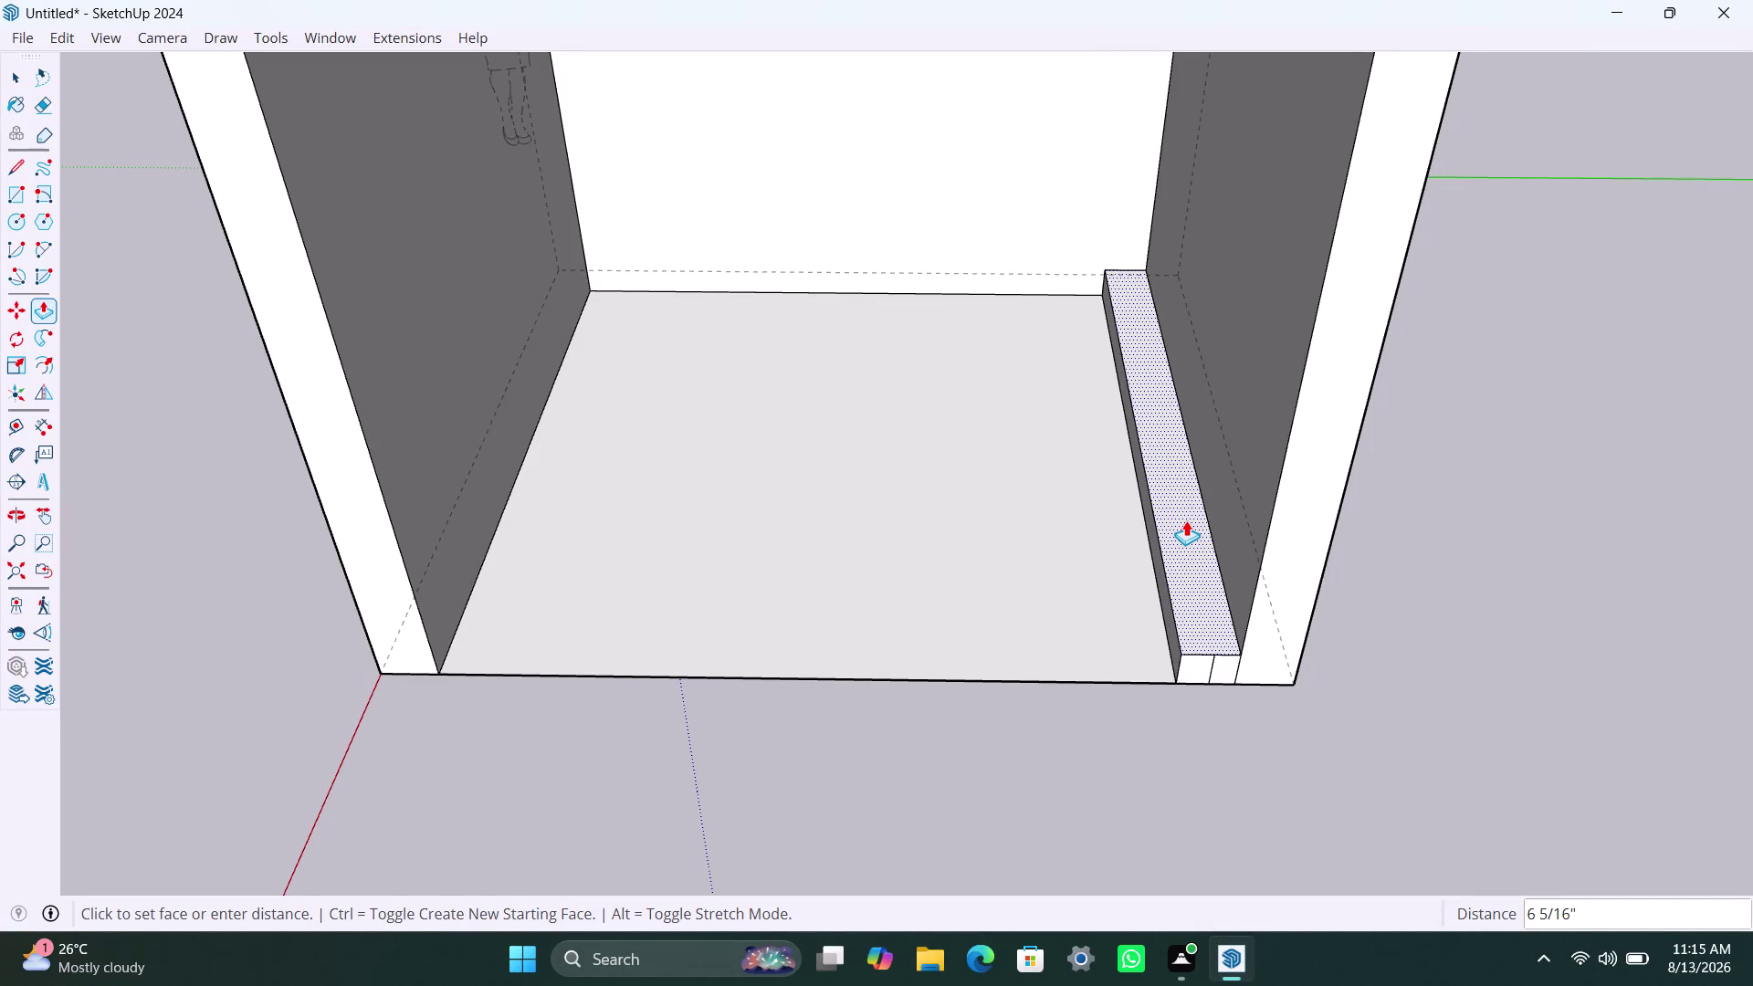
Undo the raised step strip and cancel the active command.
key(ctrl+z)
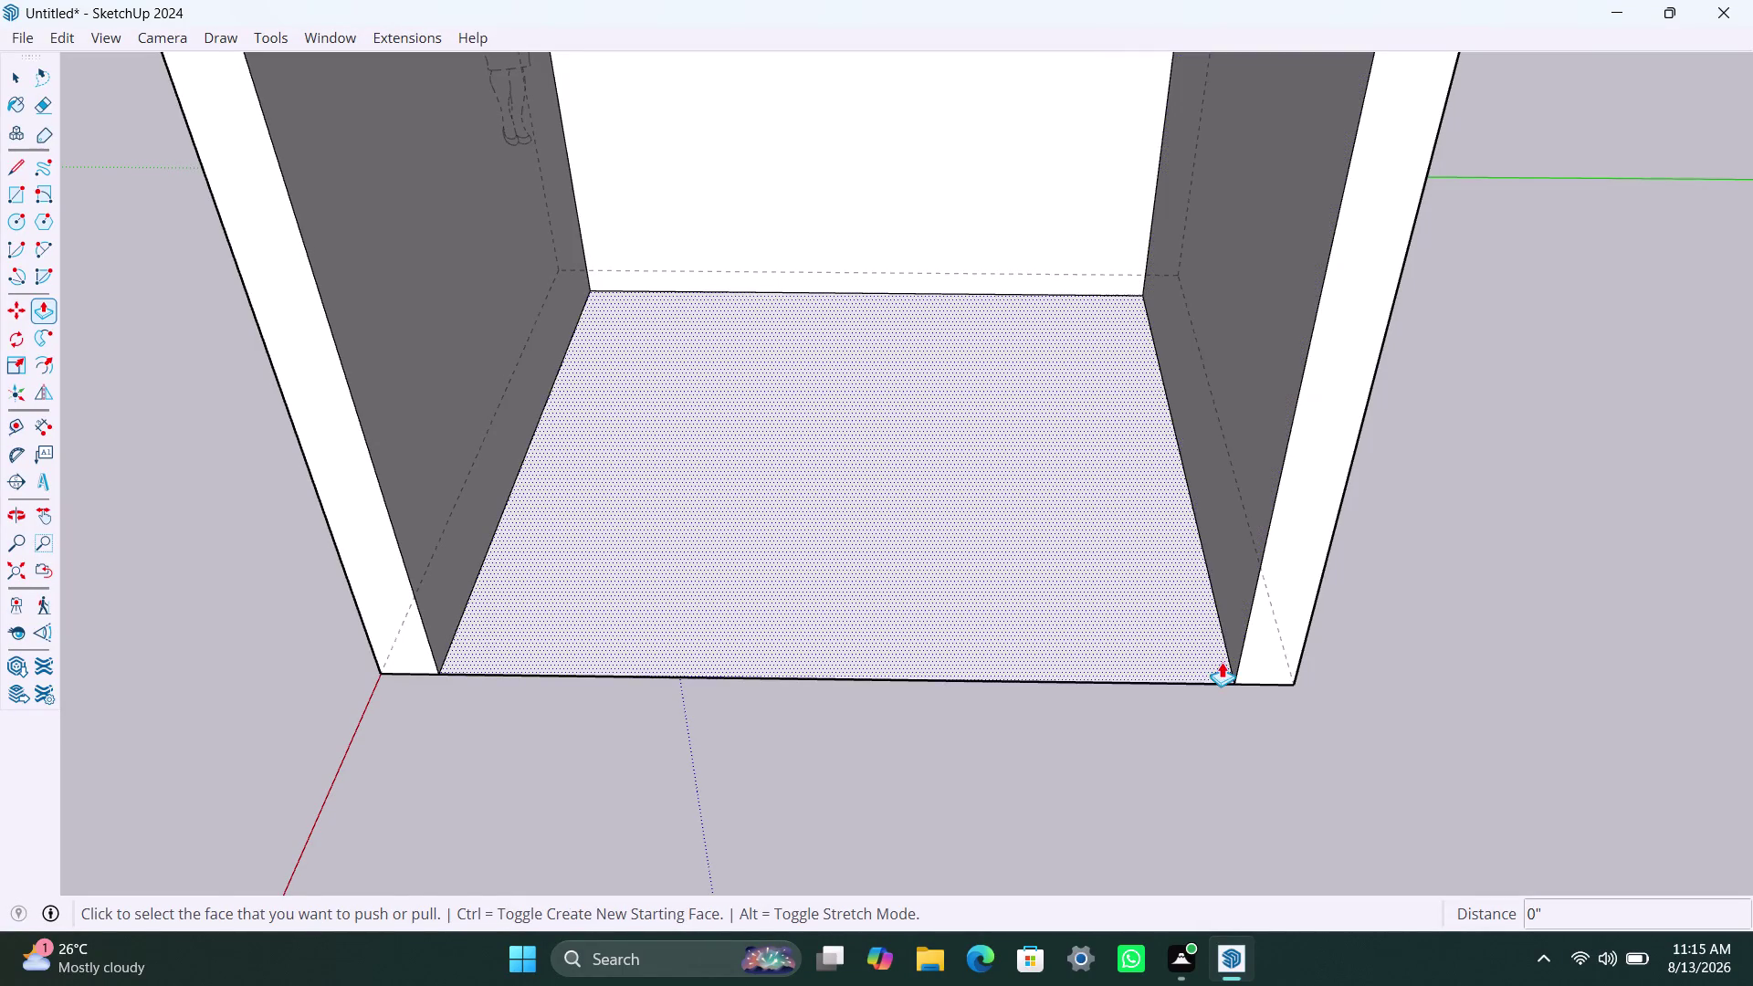
key(Escape)
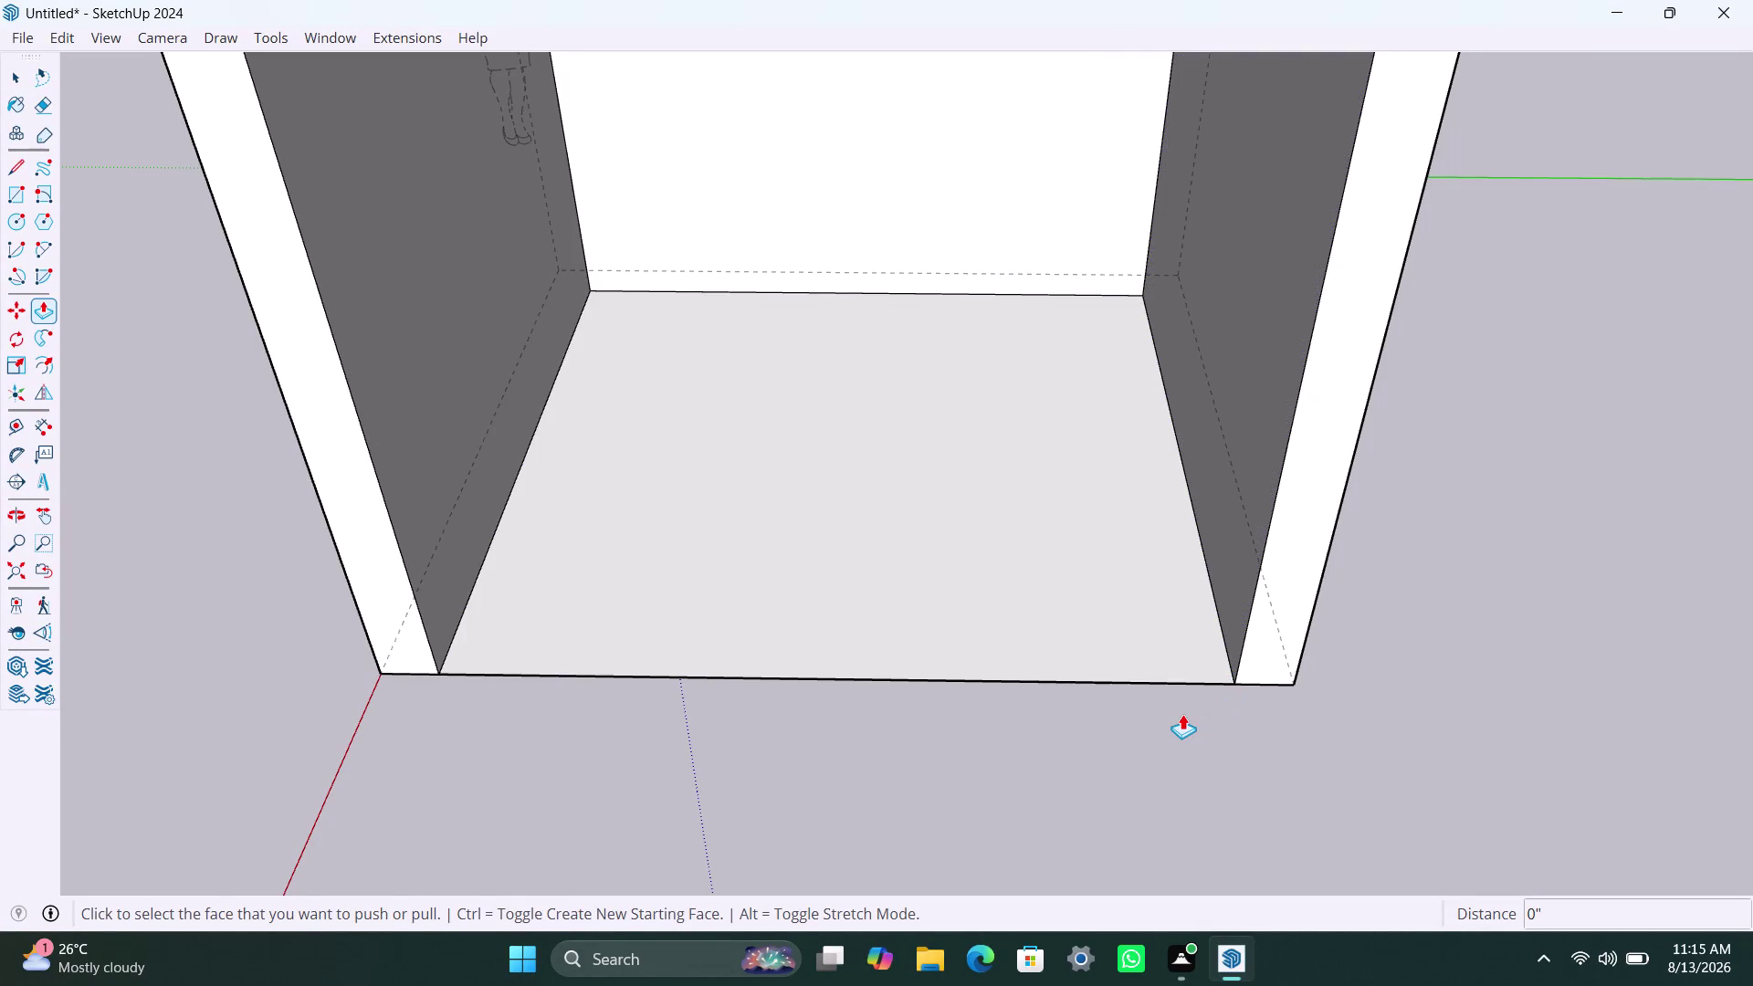
key(Escape)
key(Escape)
key(Escape)
Redraw a front-to-back dividing line on the floor and pick the strip with Push/Pull.
key(l)
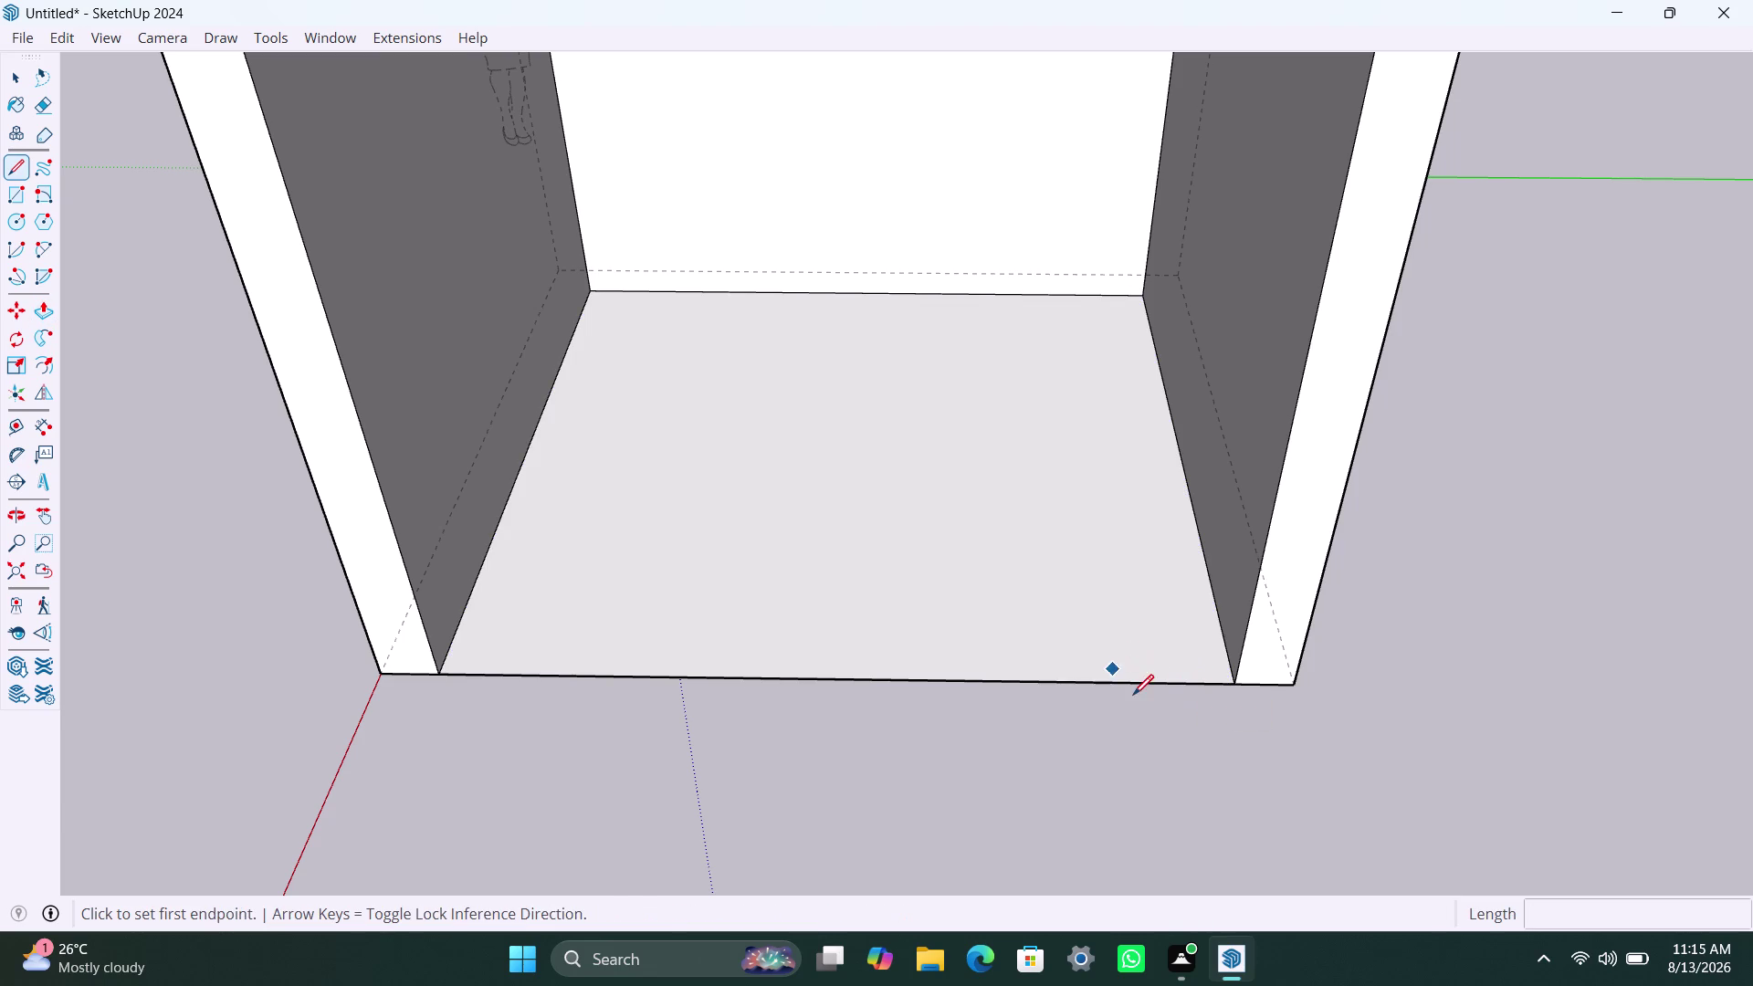
click(1097, 680)
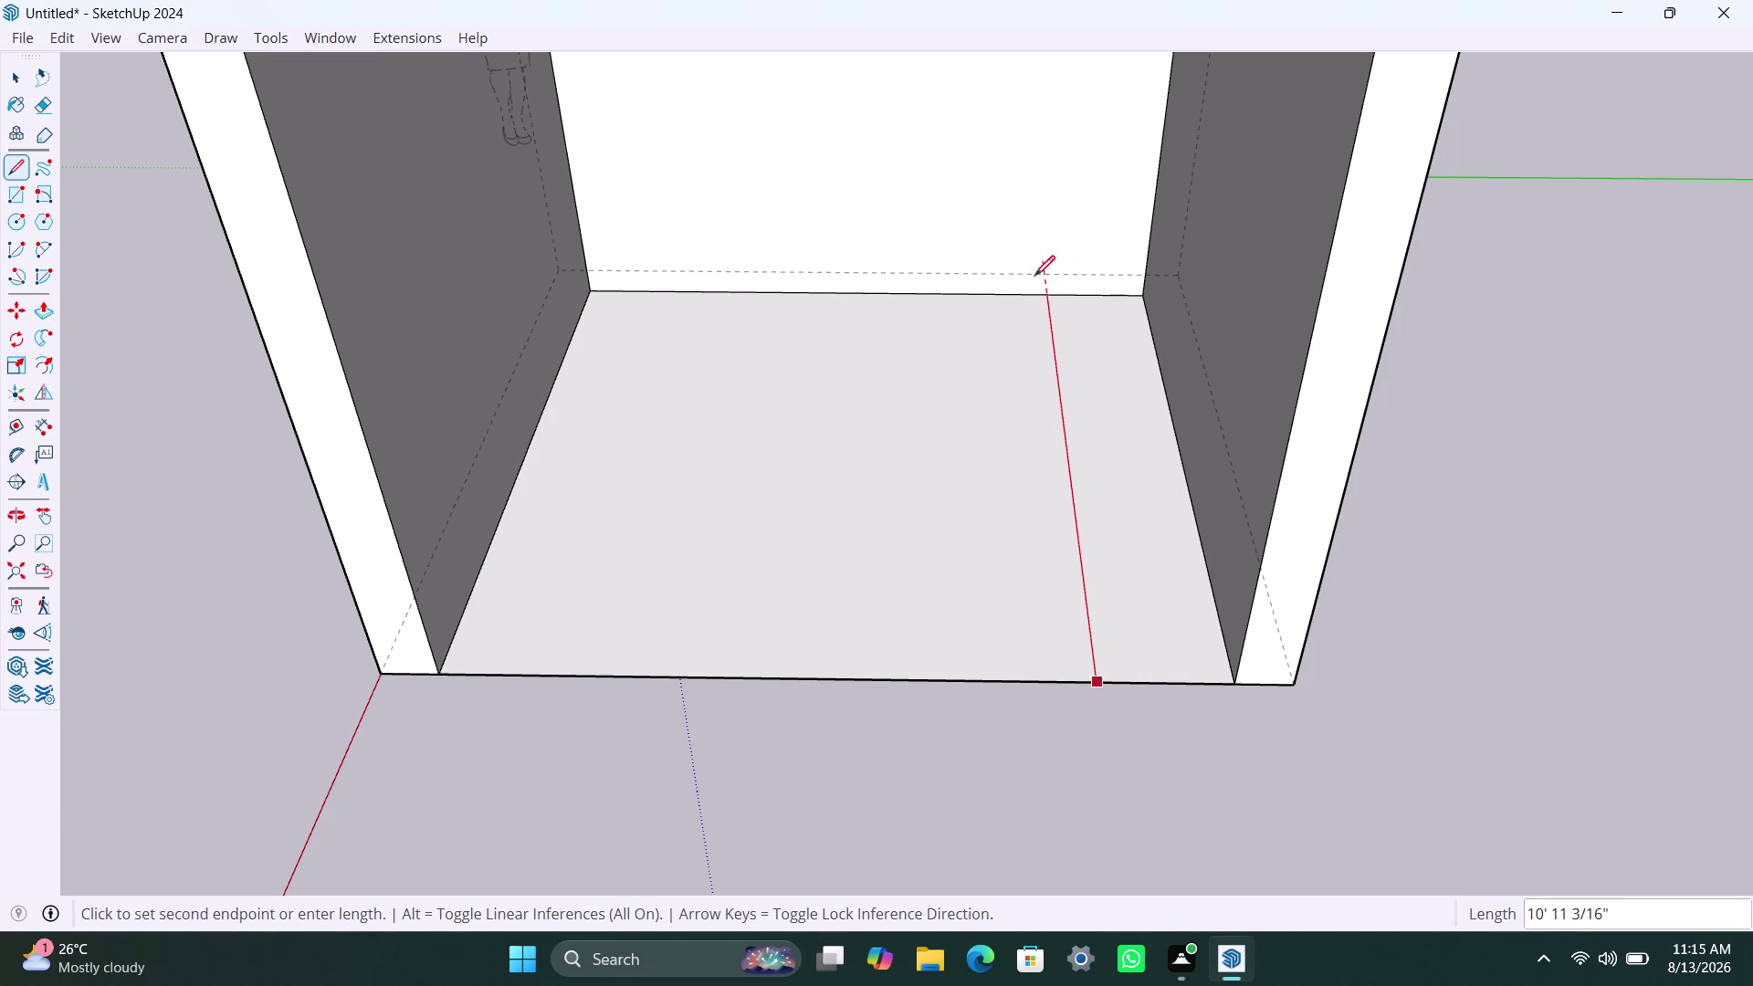
click(1037, 295)
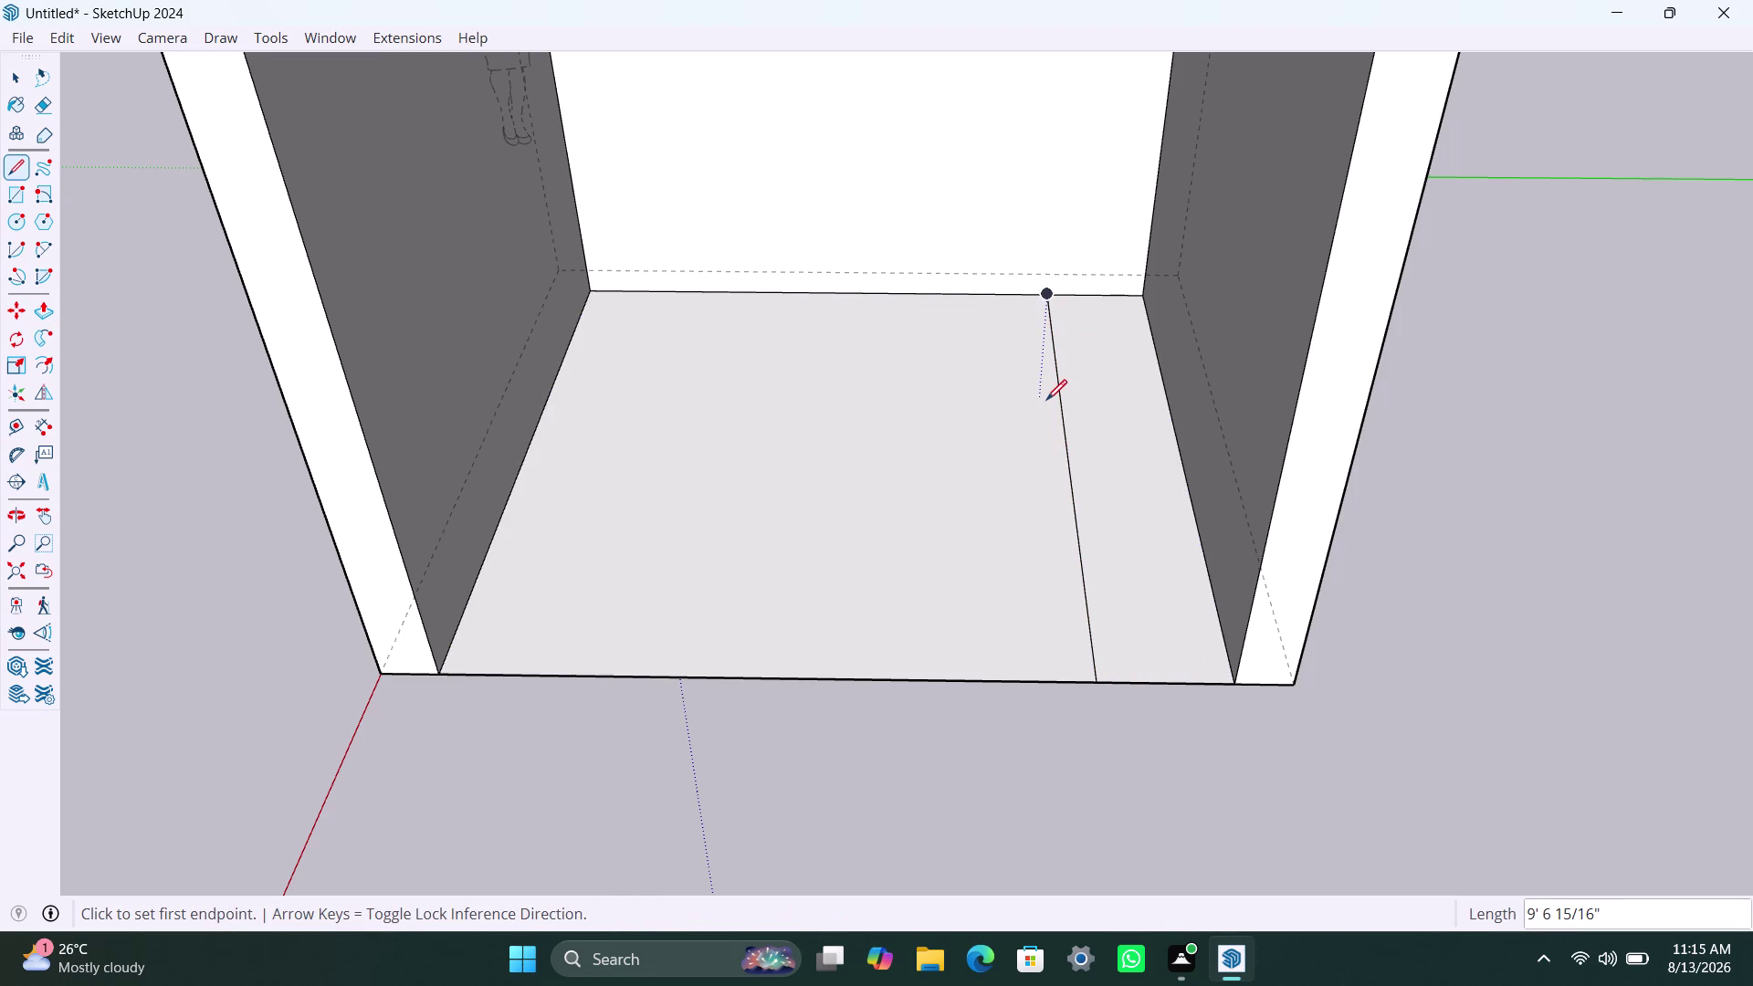
key(Escape)
key(Escape)
key(Escape)
key(Escape)
key(Escape)
key(p)
click(1171, 637)
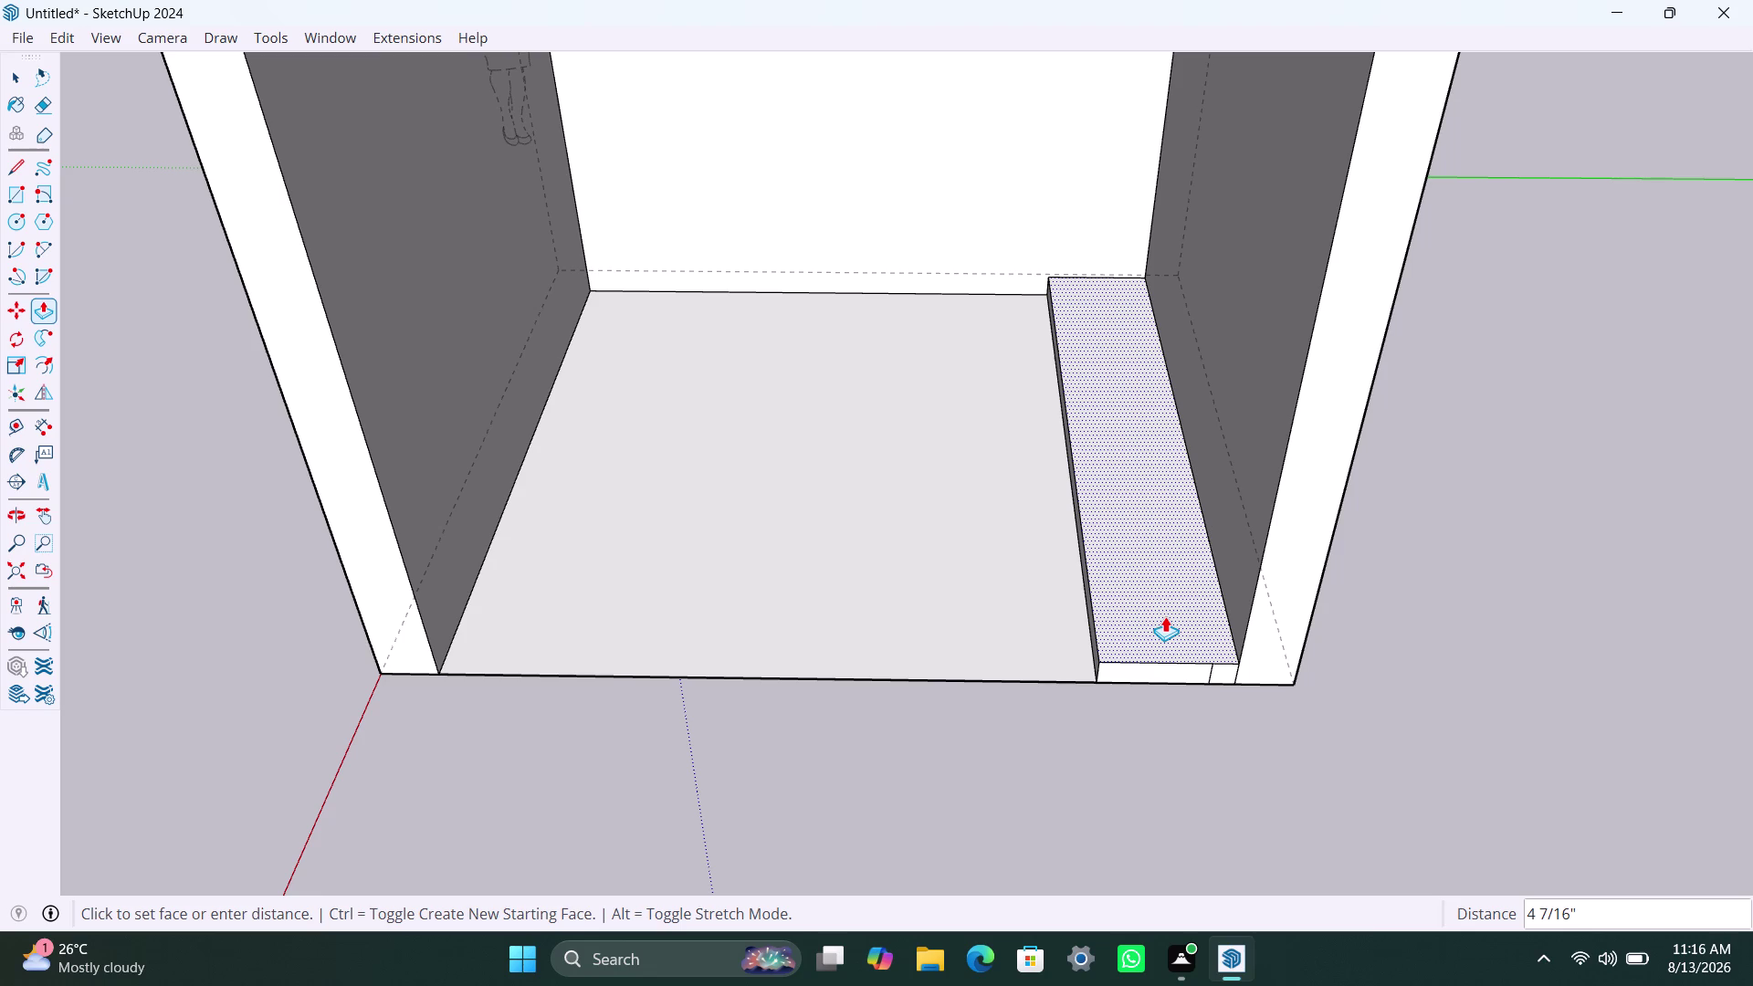
Undo the strip raise and the dividing line on the floor.
key(ctrl+z)
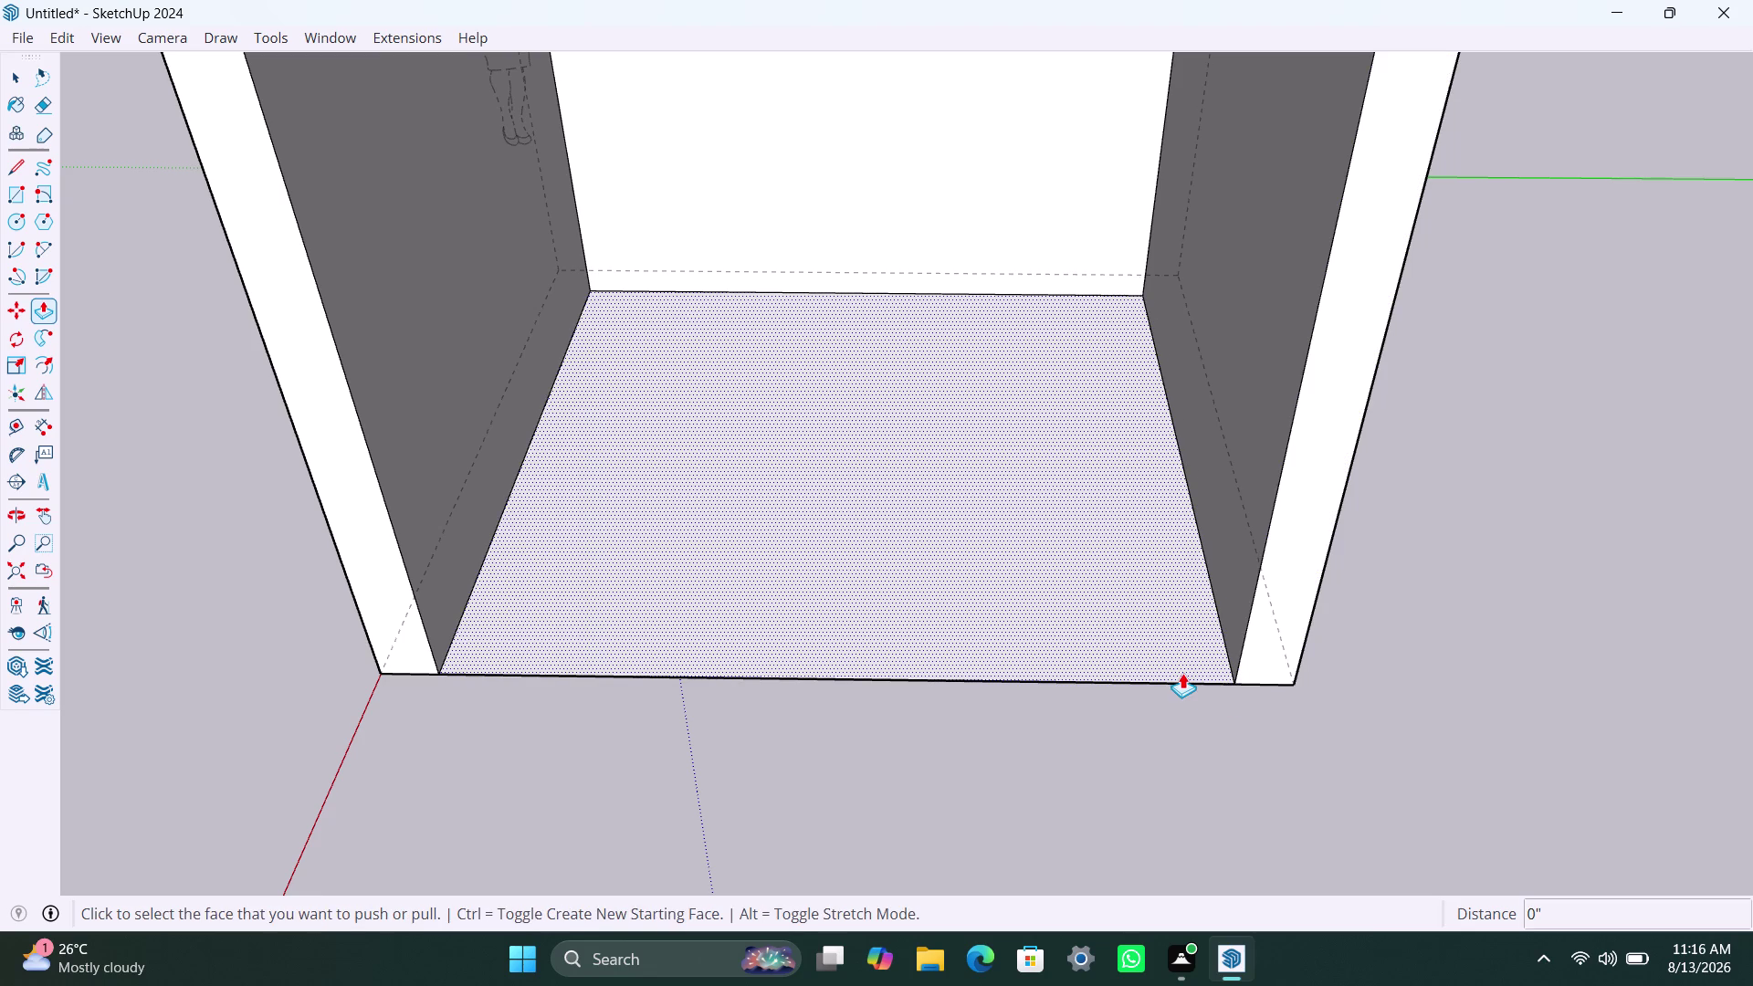
key(l)
key(Return)
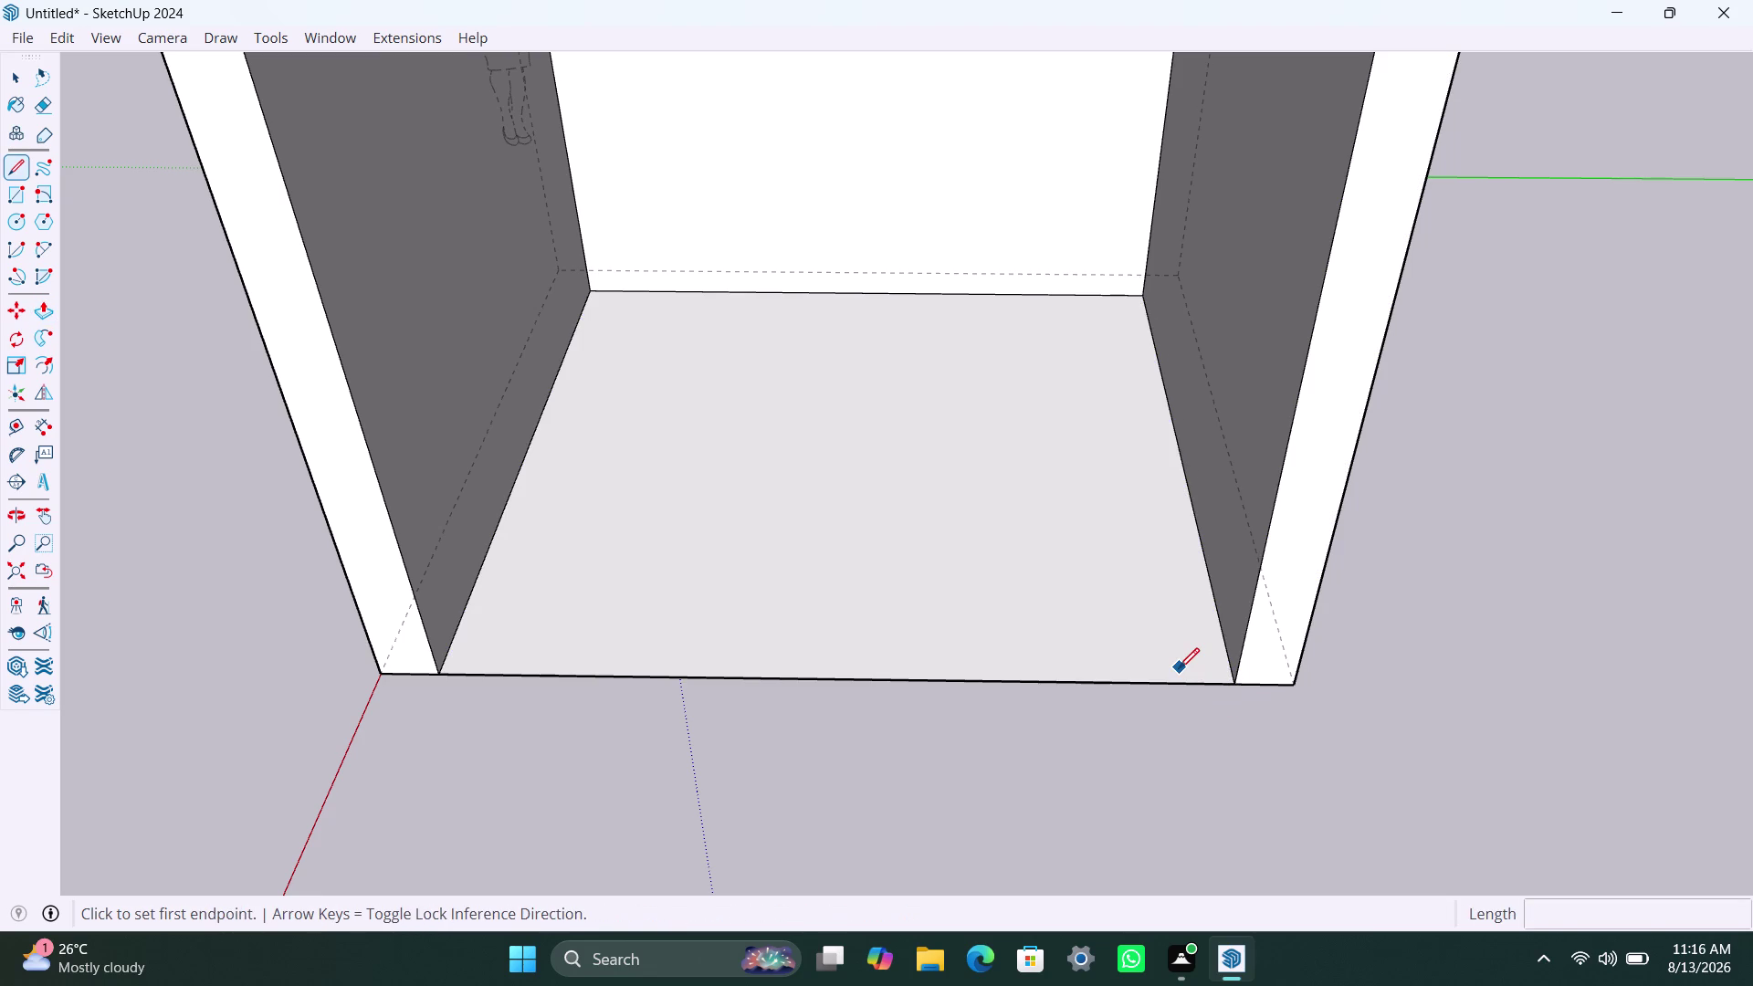
Draw a dividing line from the floor's front edge to its back edge near the right wall.
click(1087, 680)
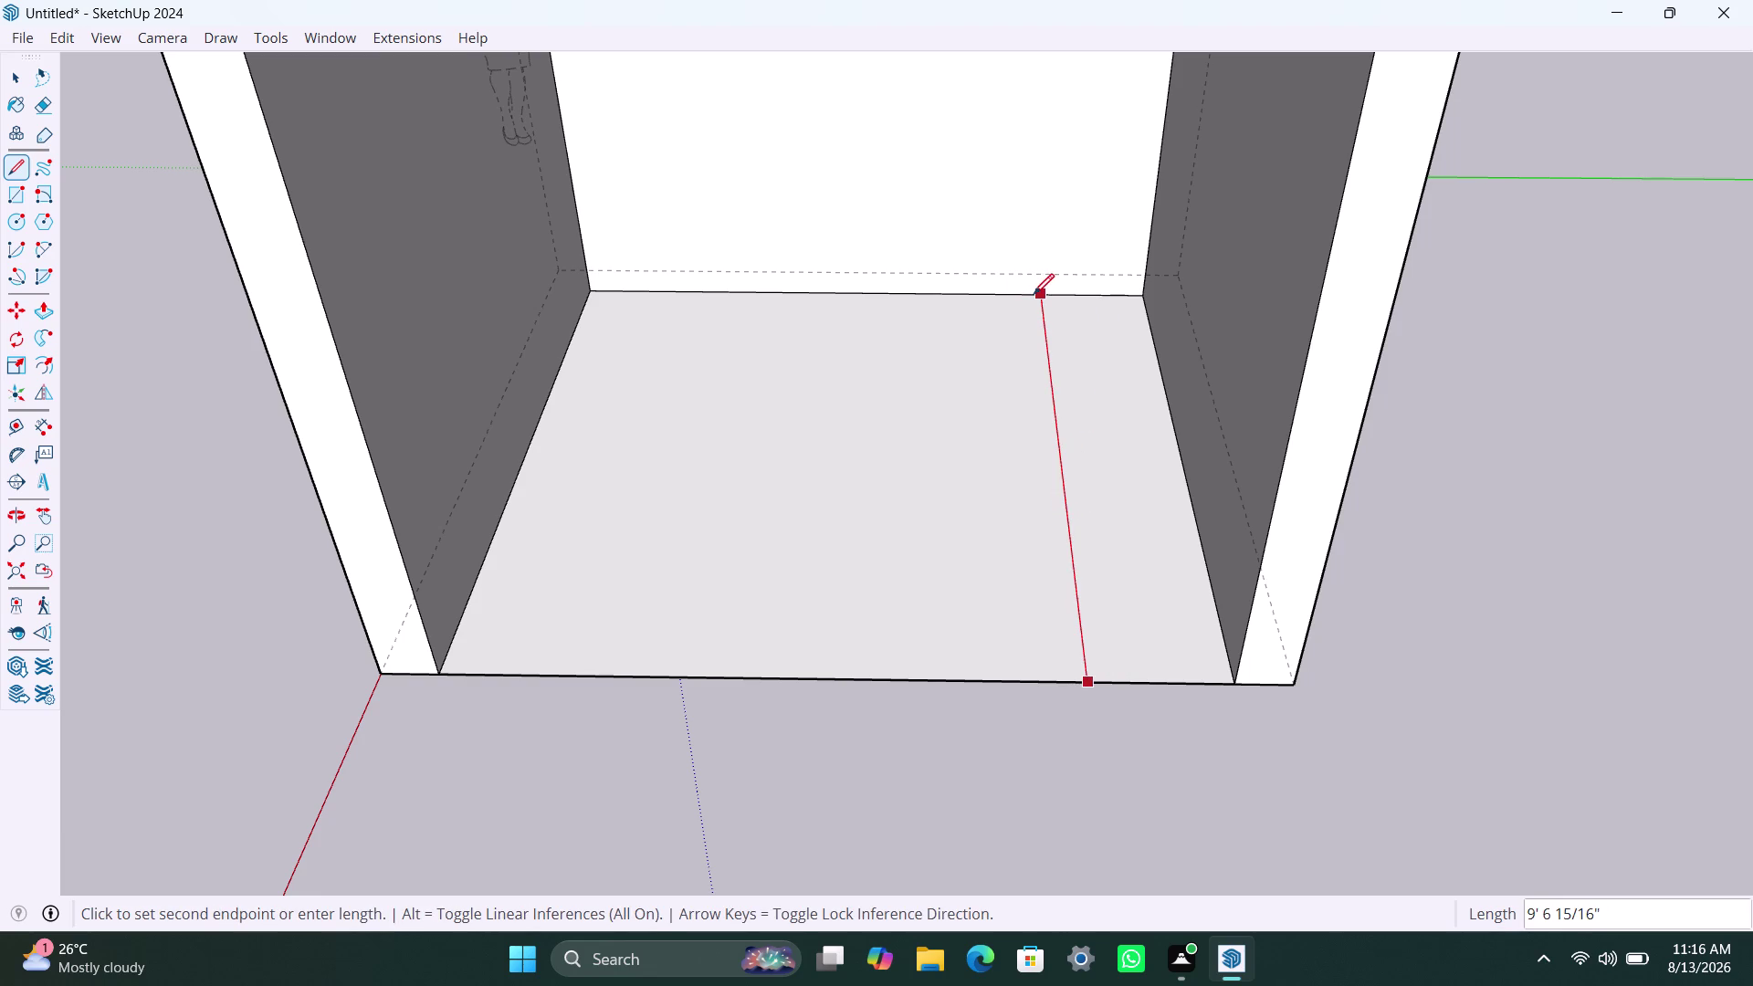
click(1036, 294)
key(Escape)
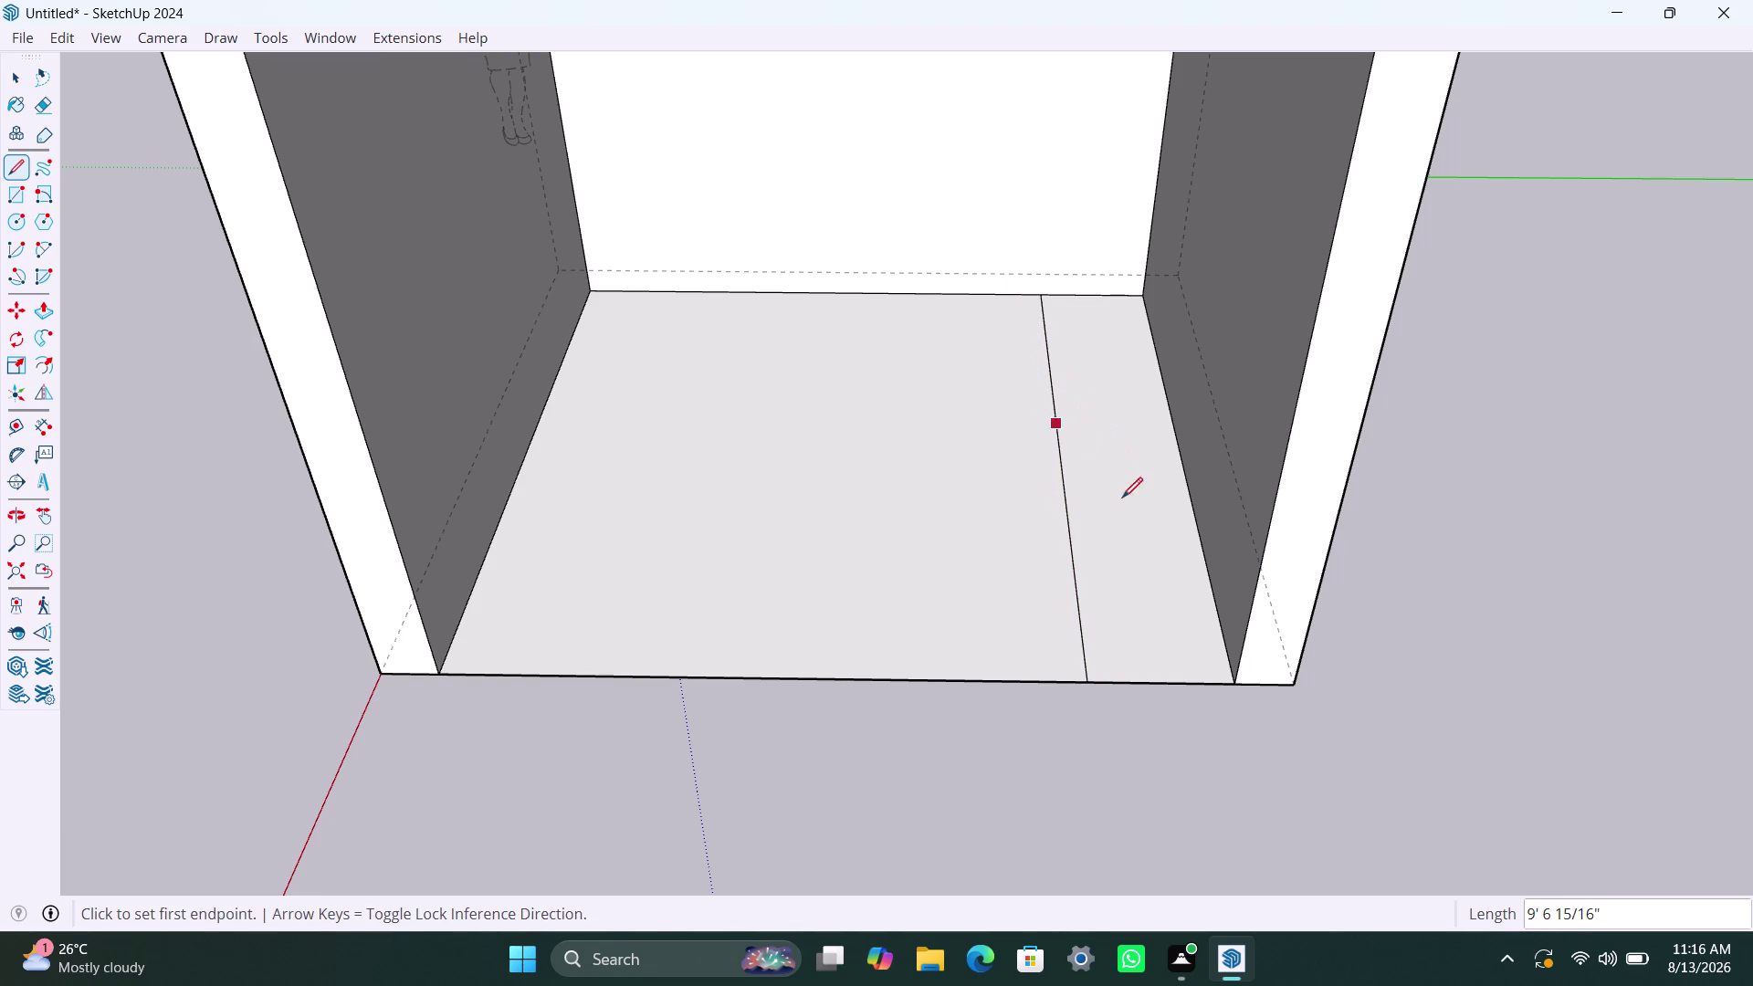
key(Escape)
Push/pull the narrow floor strip up 100mm into a step.
key(space)
text(p)
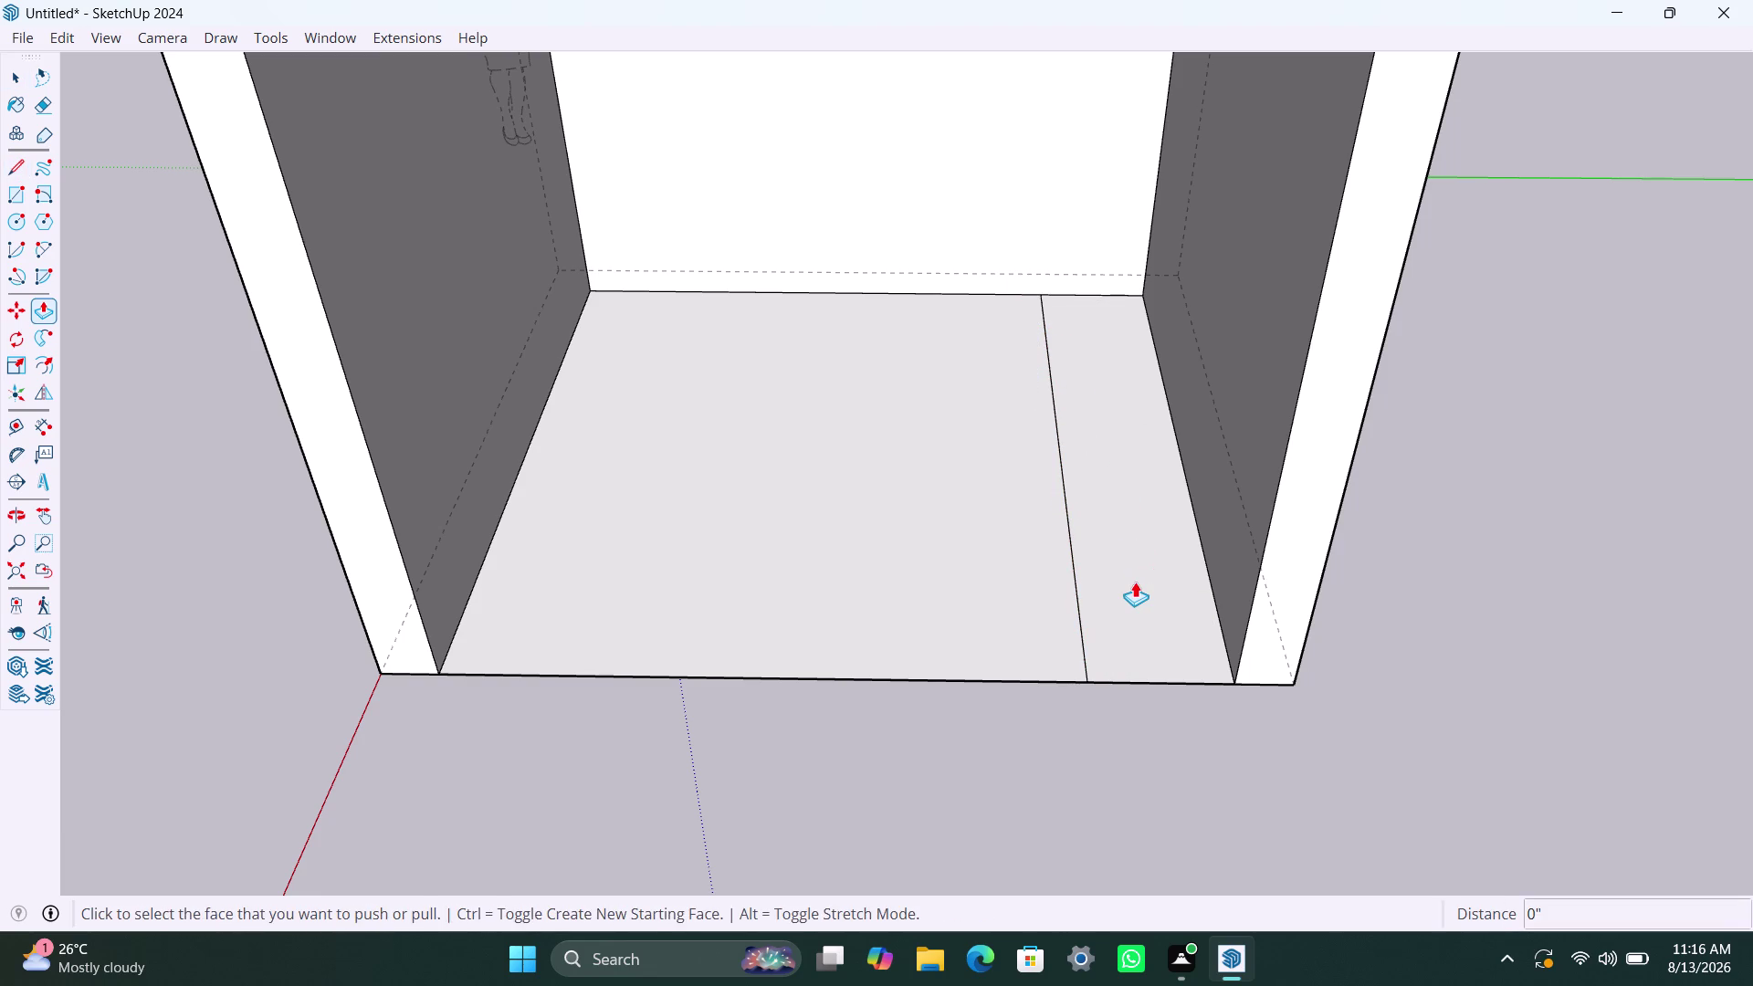
click(1135, 582)
click(1137, 596)
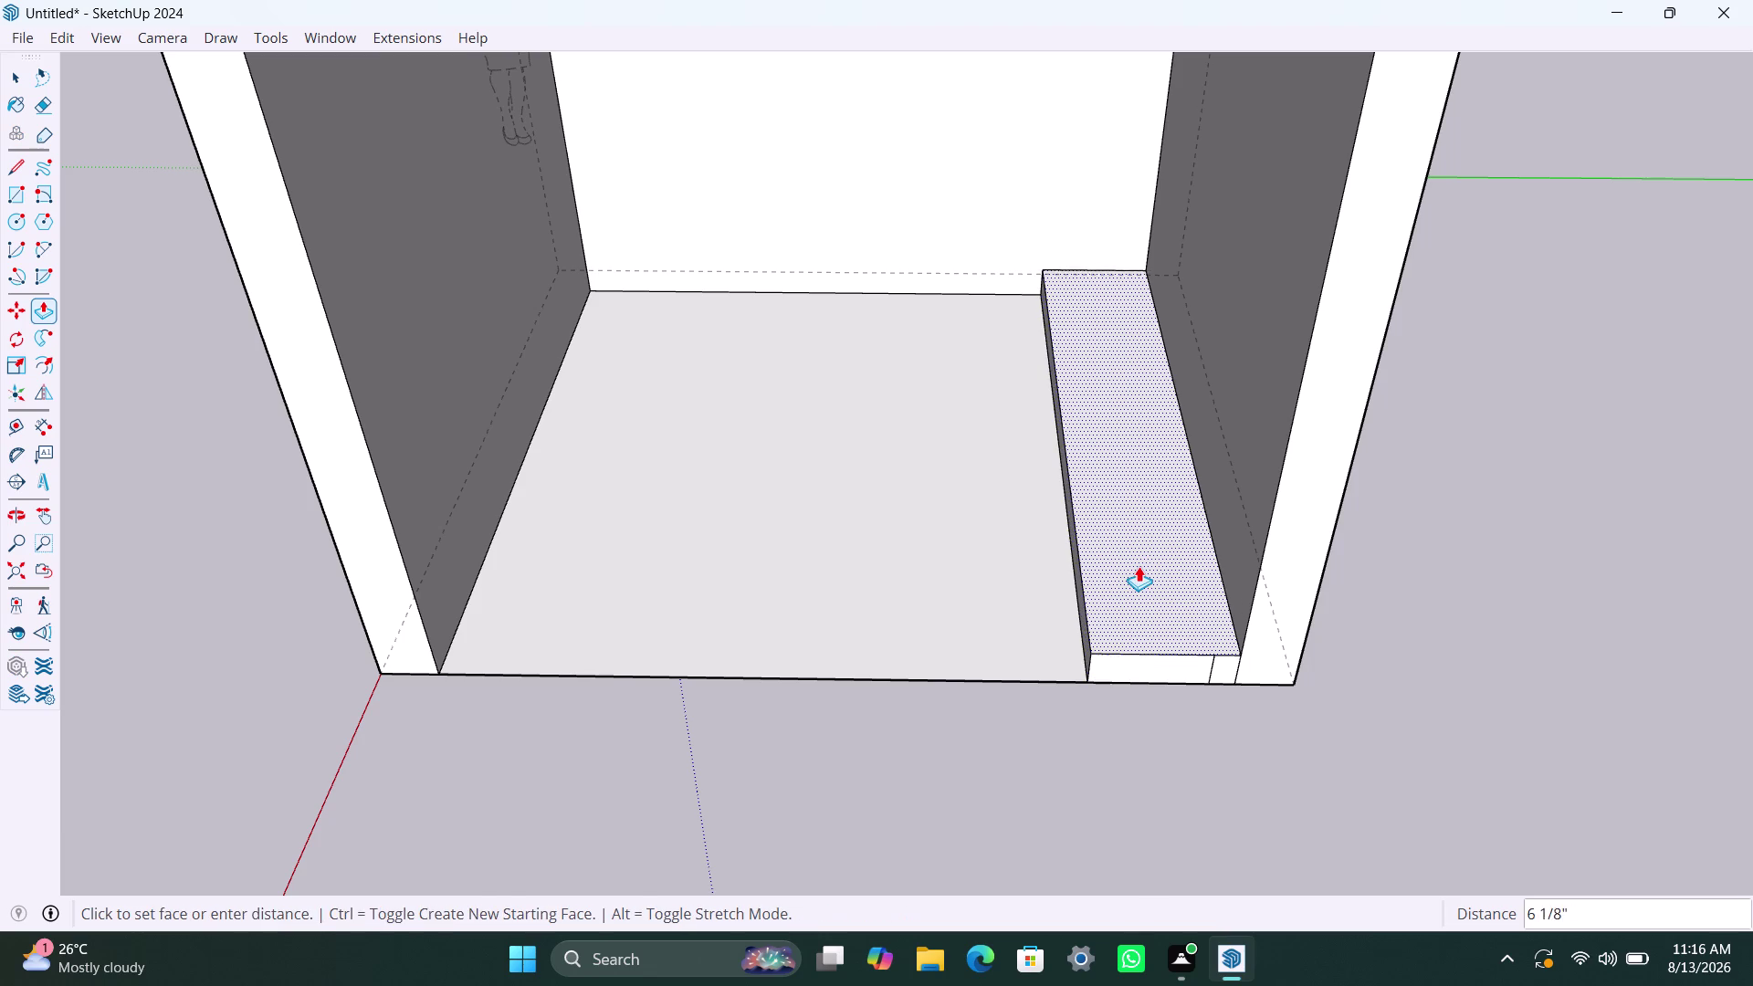
text(100mm)
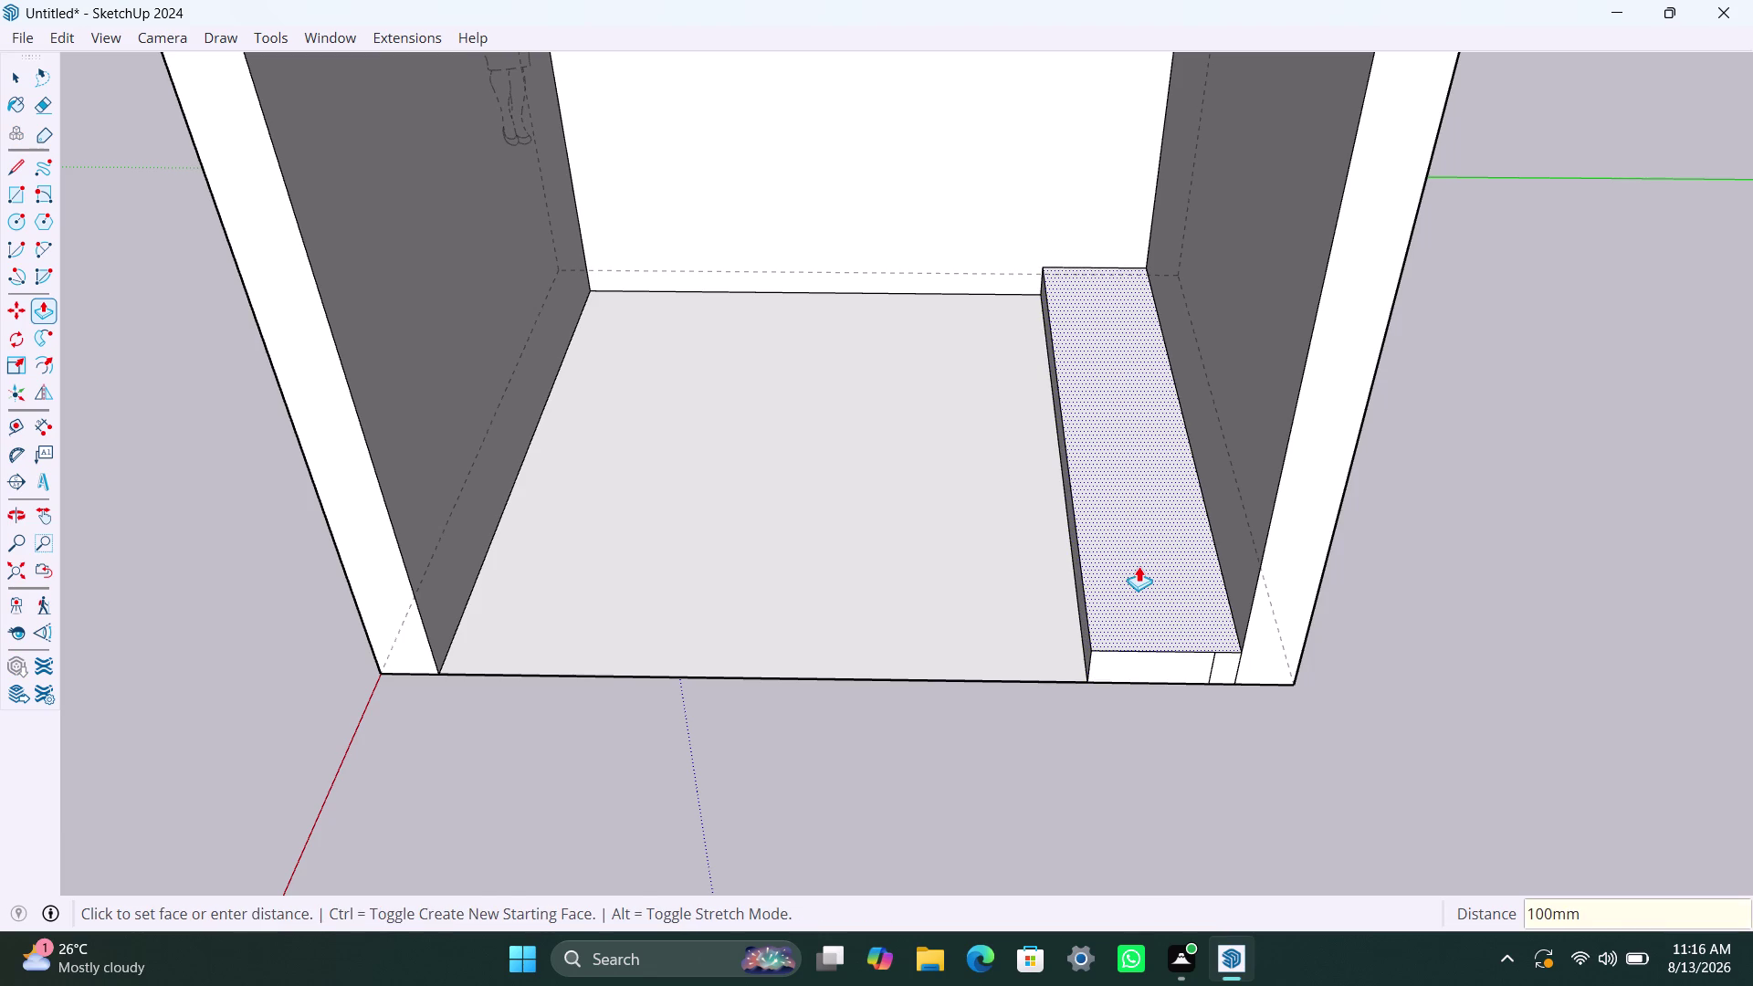
key(Return)
key(Escape)
scroll(down, 3)
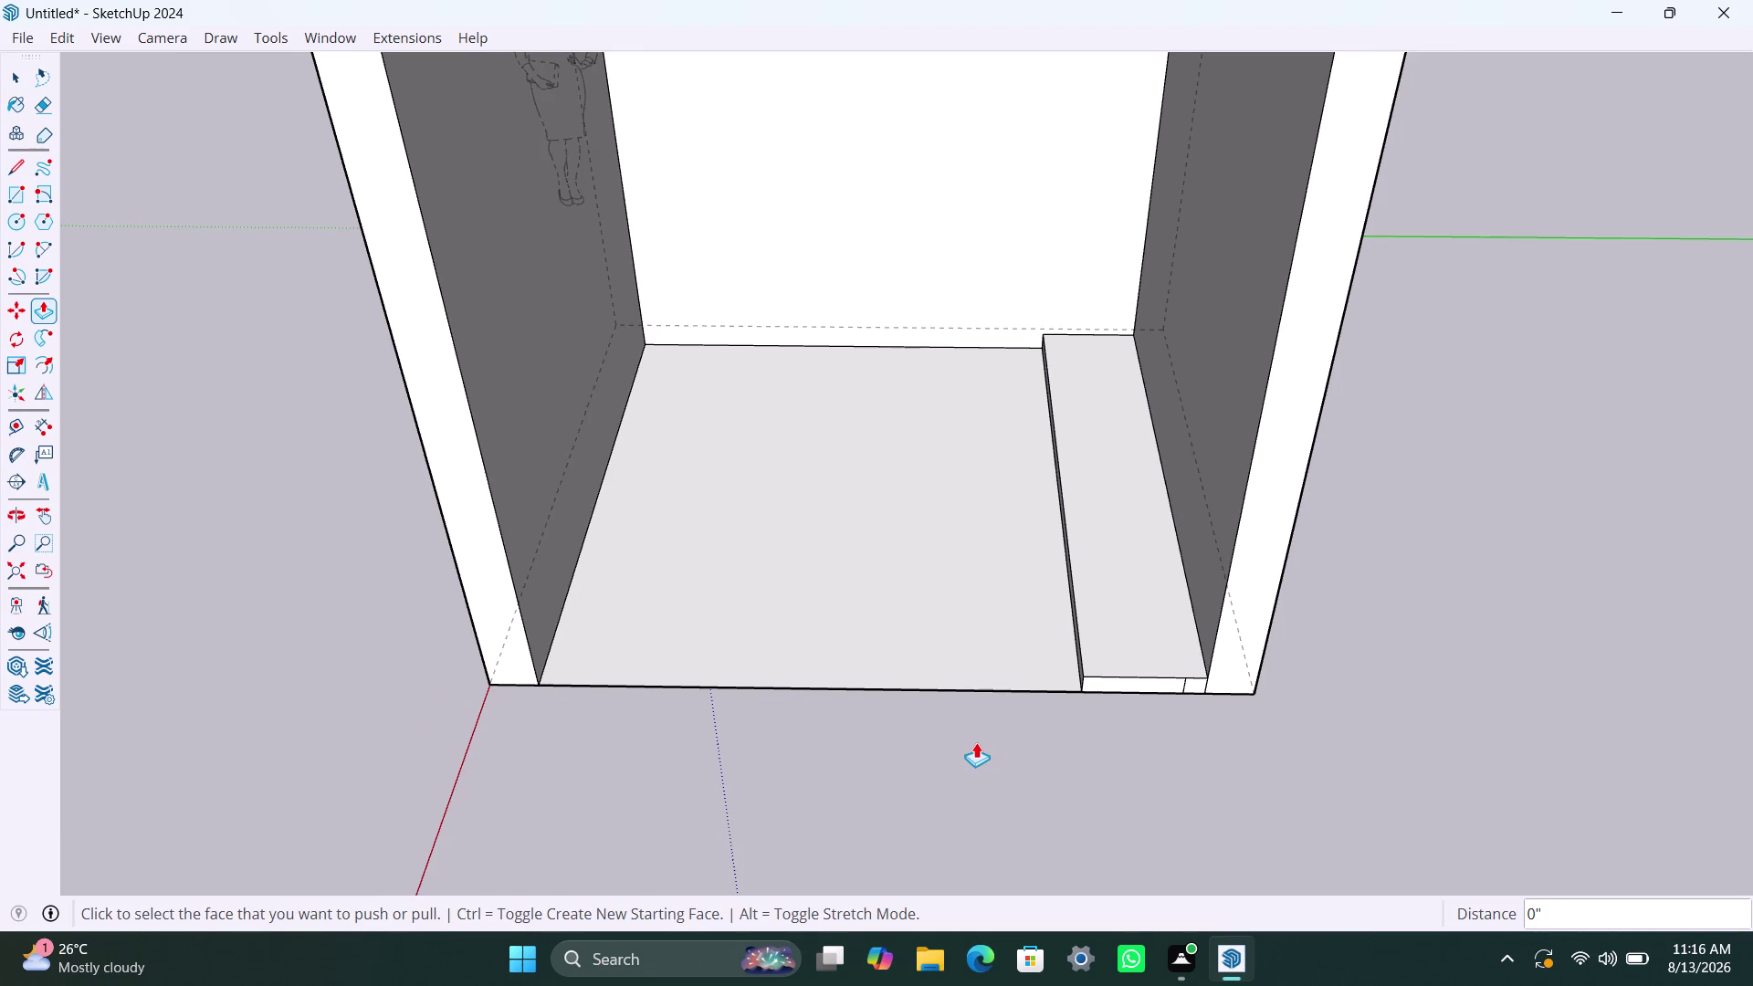
Orbit out to view the whole room from outside.
scroll(down, 3)
key(space)
scroll(down, 3)
middle_drag(942, 771, 953, 777)
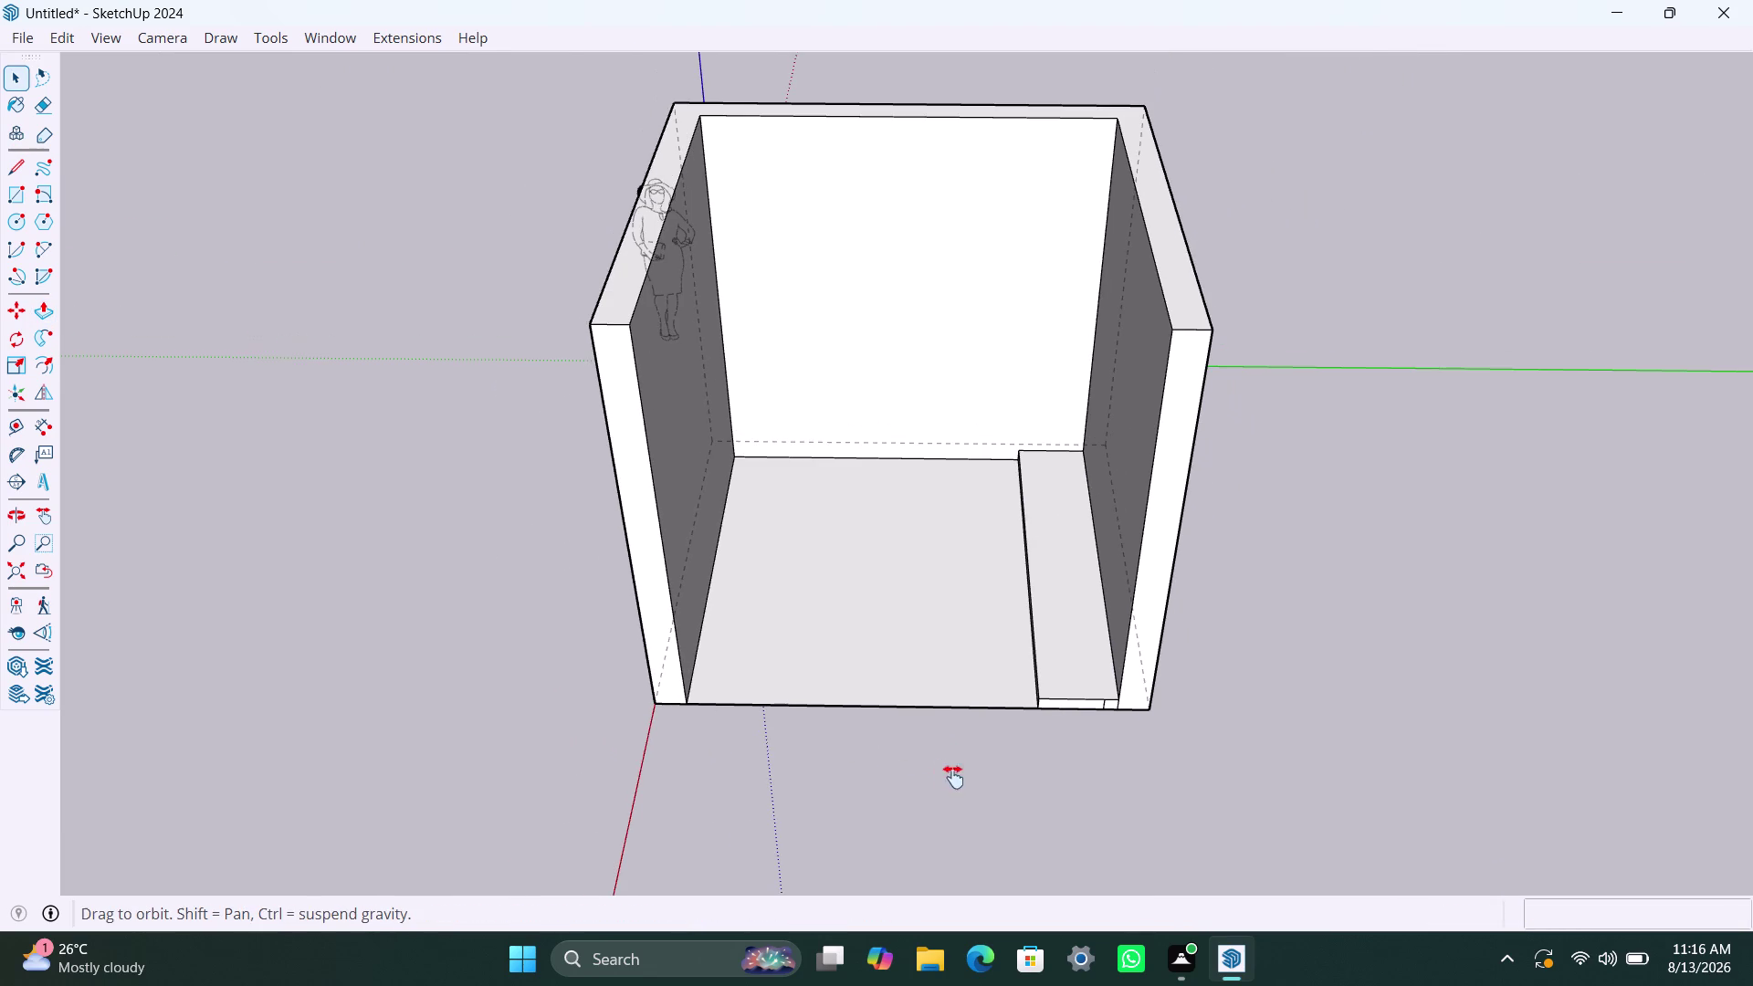
middle_drag(953, 777, 1439, 767)
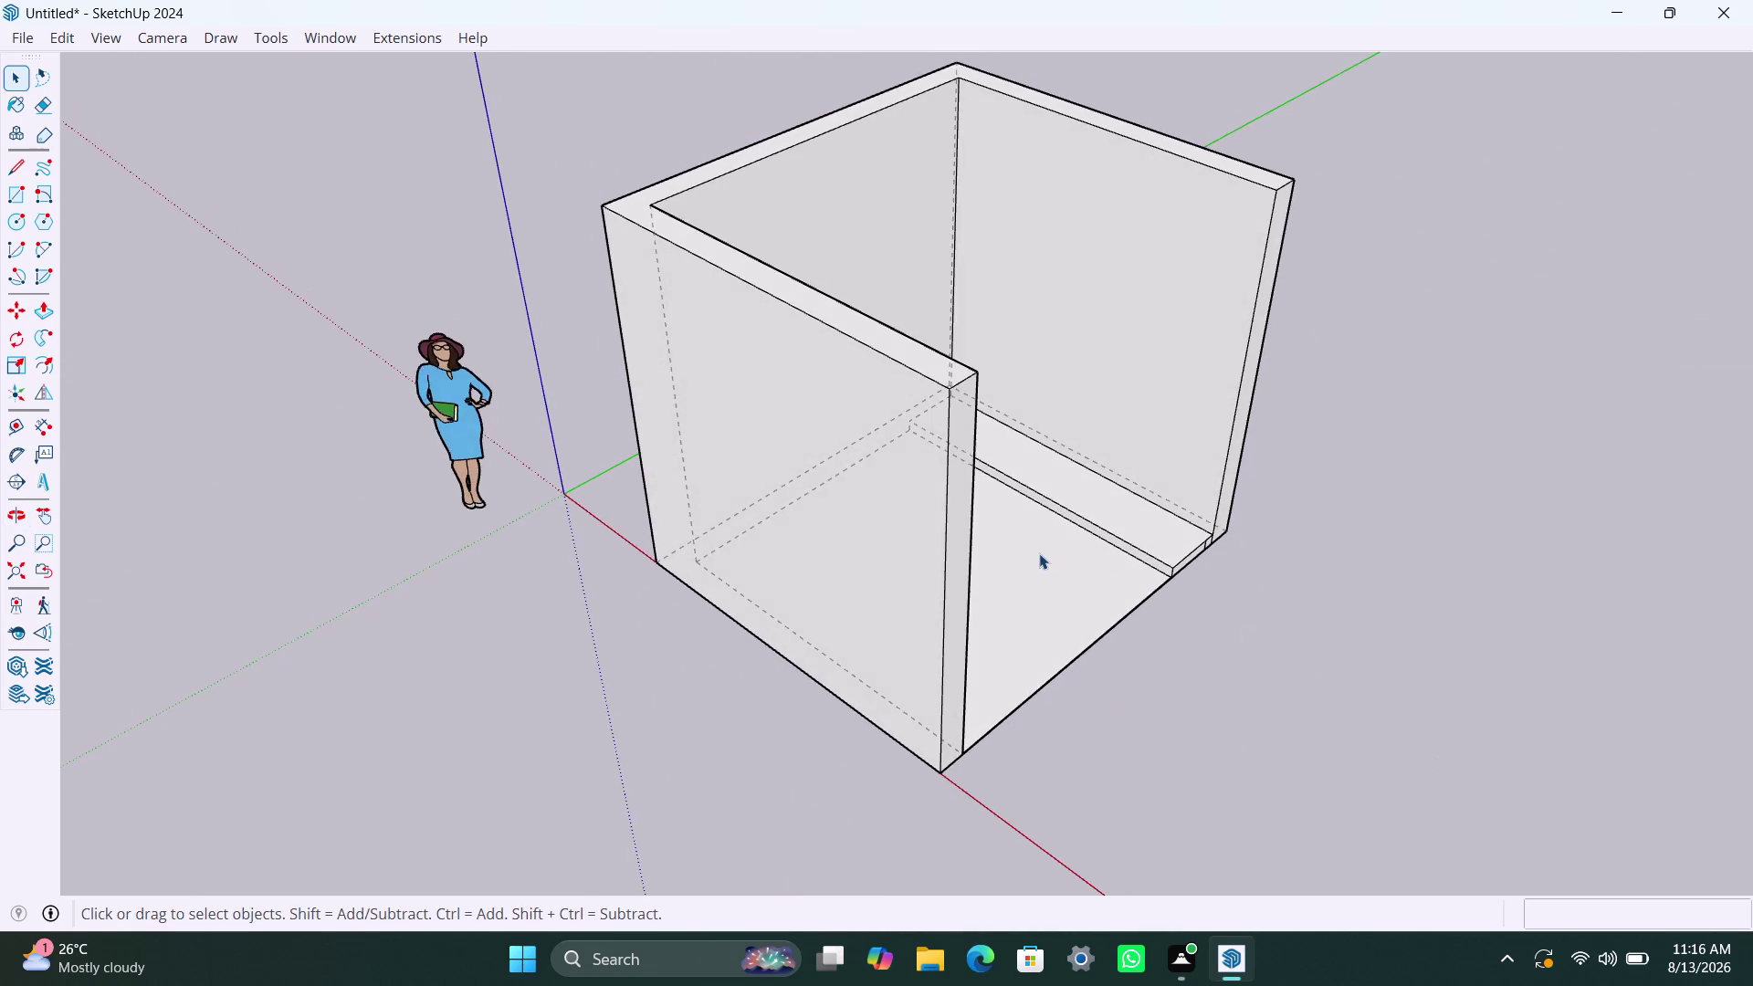
scroll(up, 3)
Try selecting the side wall faces and window-selecting the room, then clear the selection.
click(864, 269)
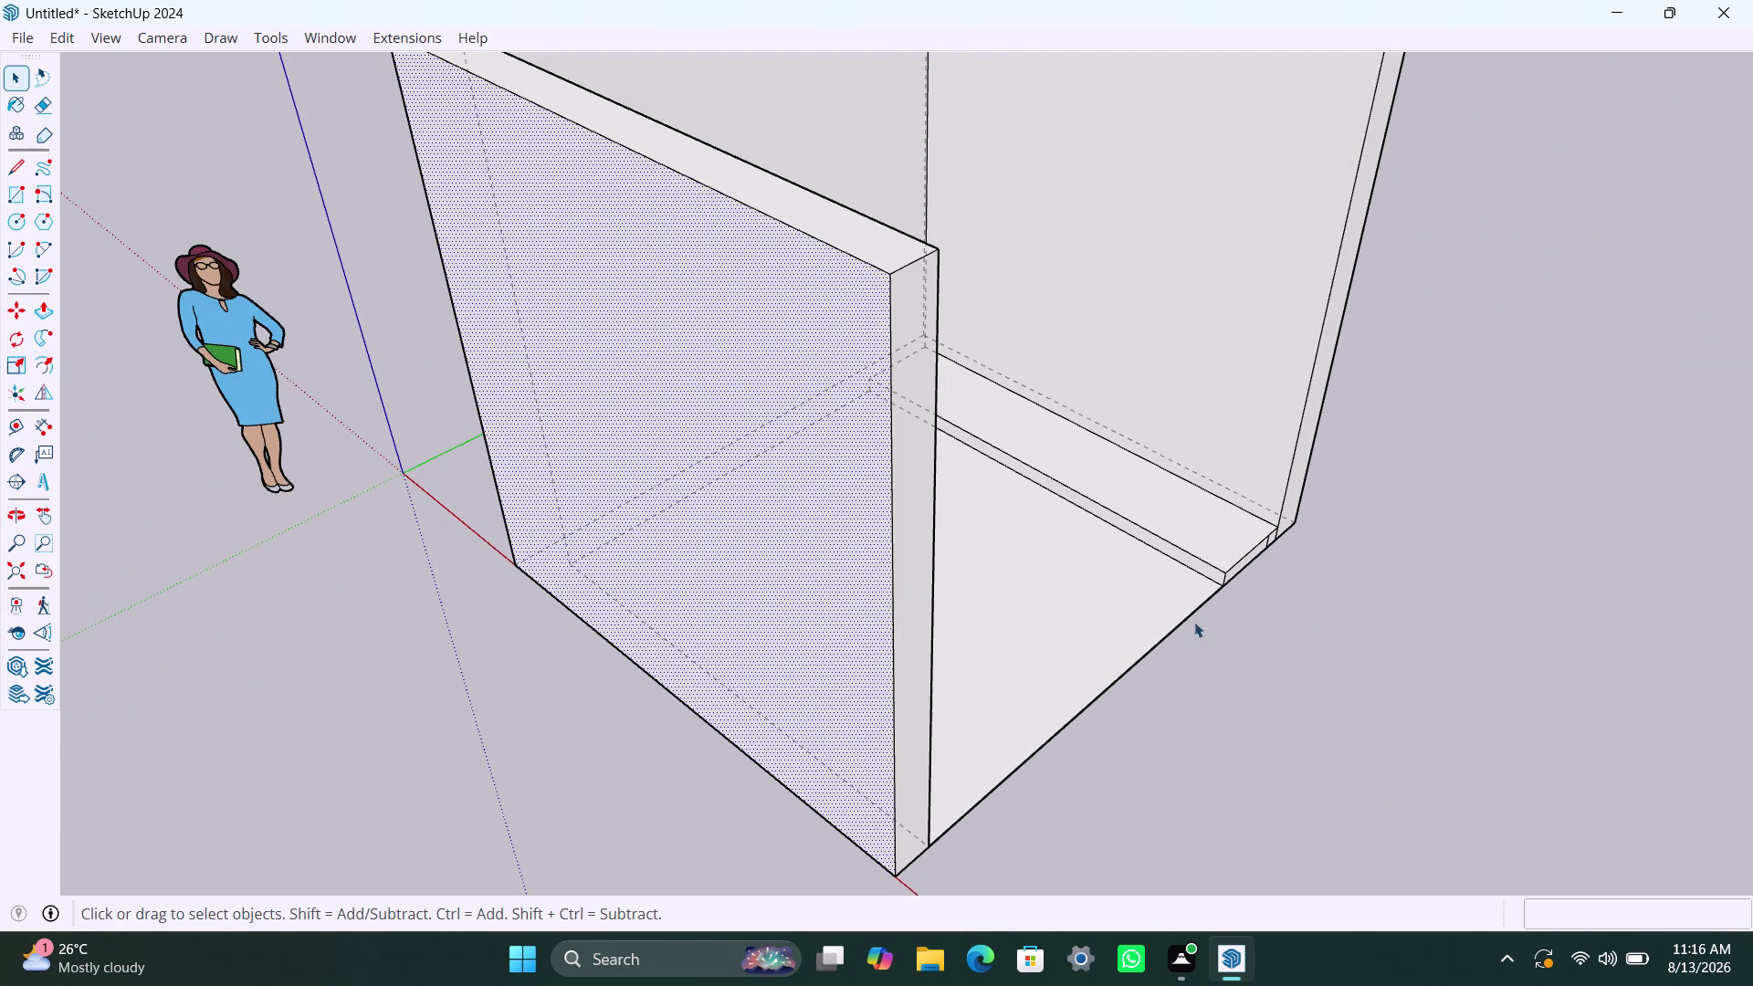
click(1281, 685)
click(877, 263)
scroll(down, 3)
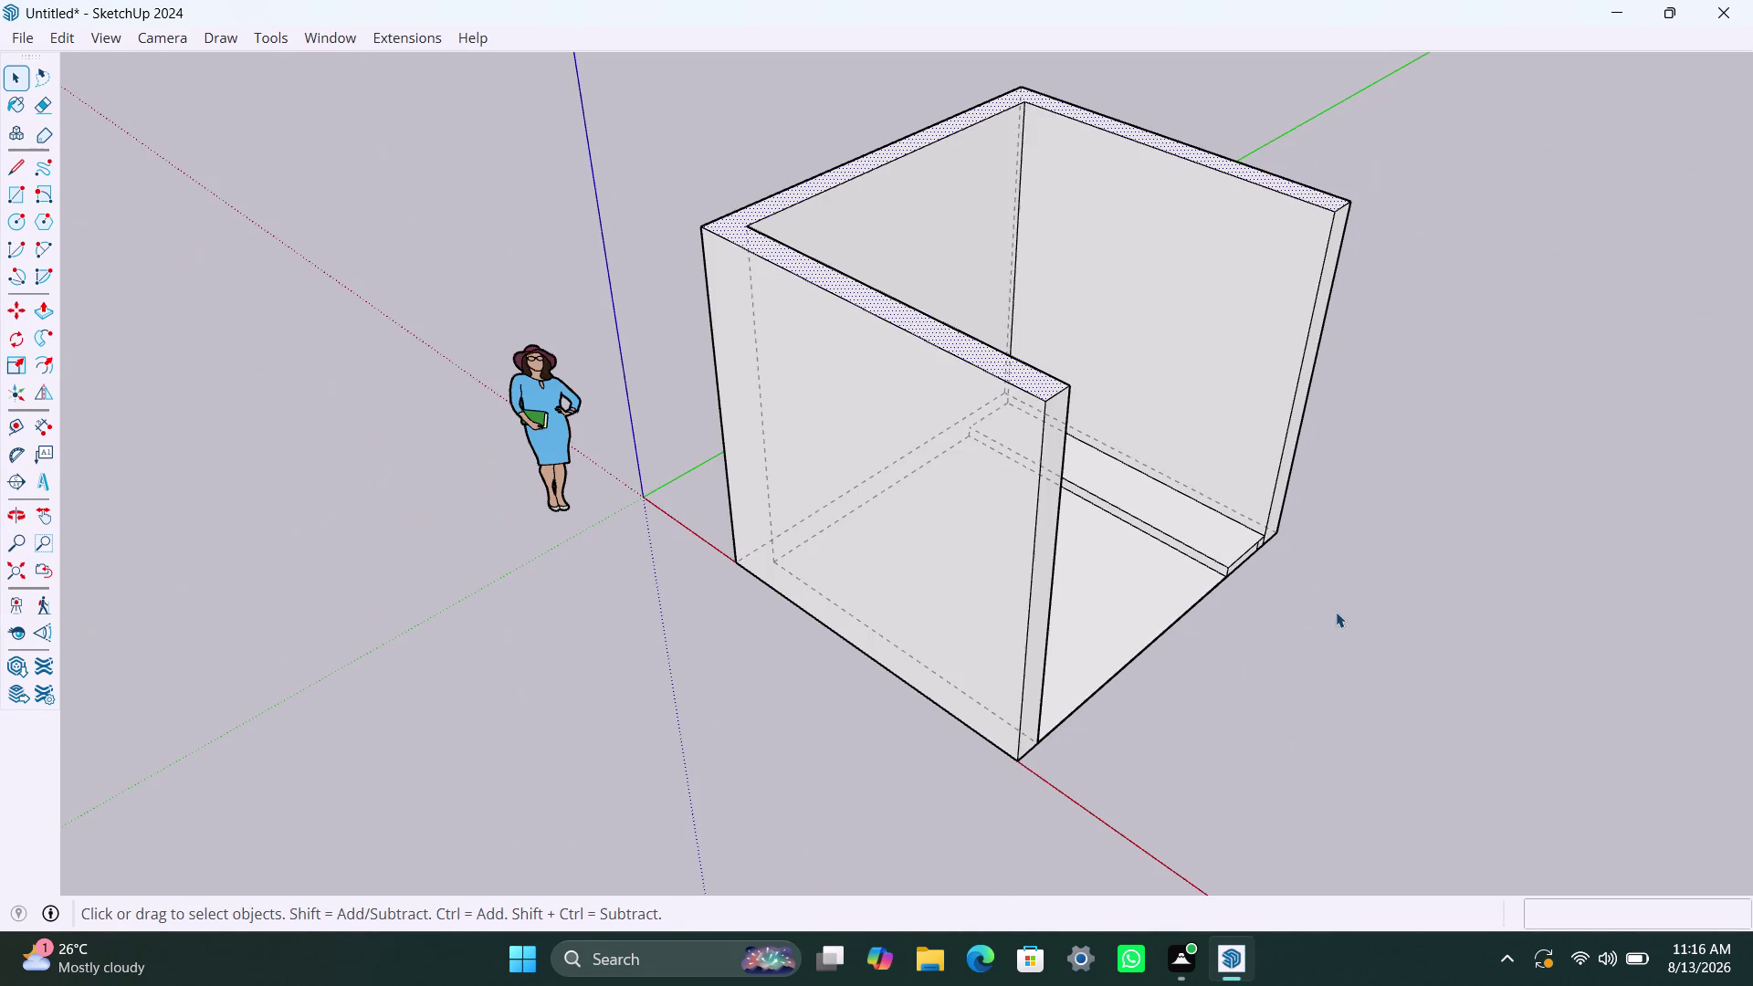
middle_drag(1338, 612, 1322, 627)
key(Escape)
key(Escape)
key(Escape)
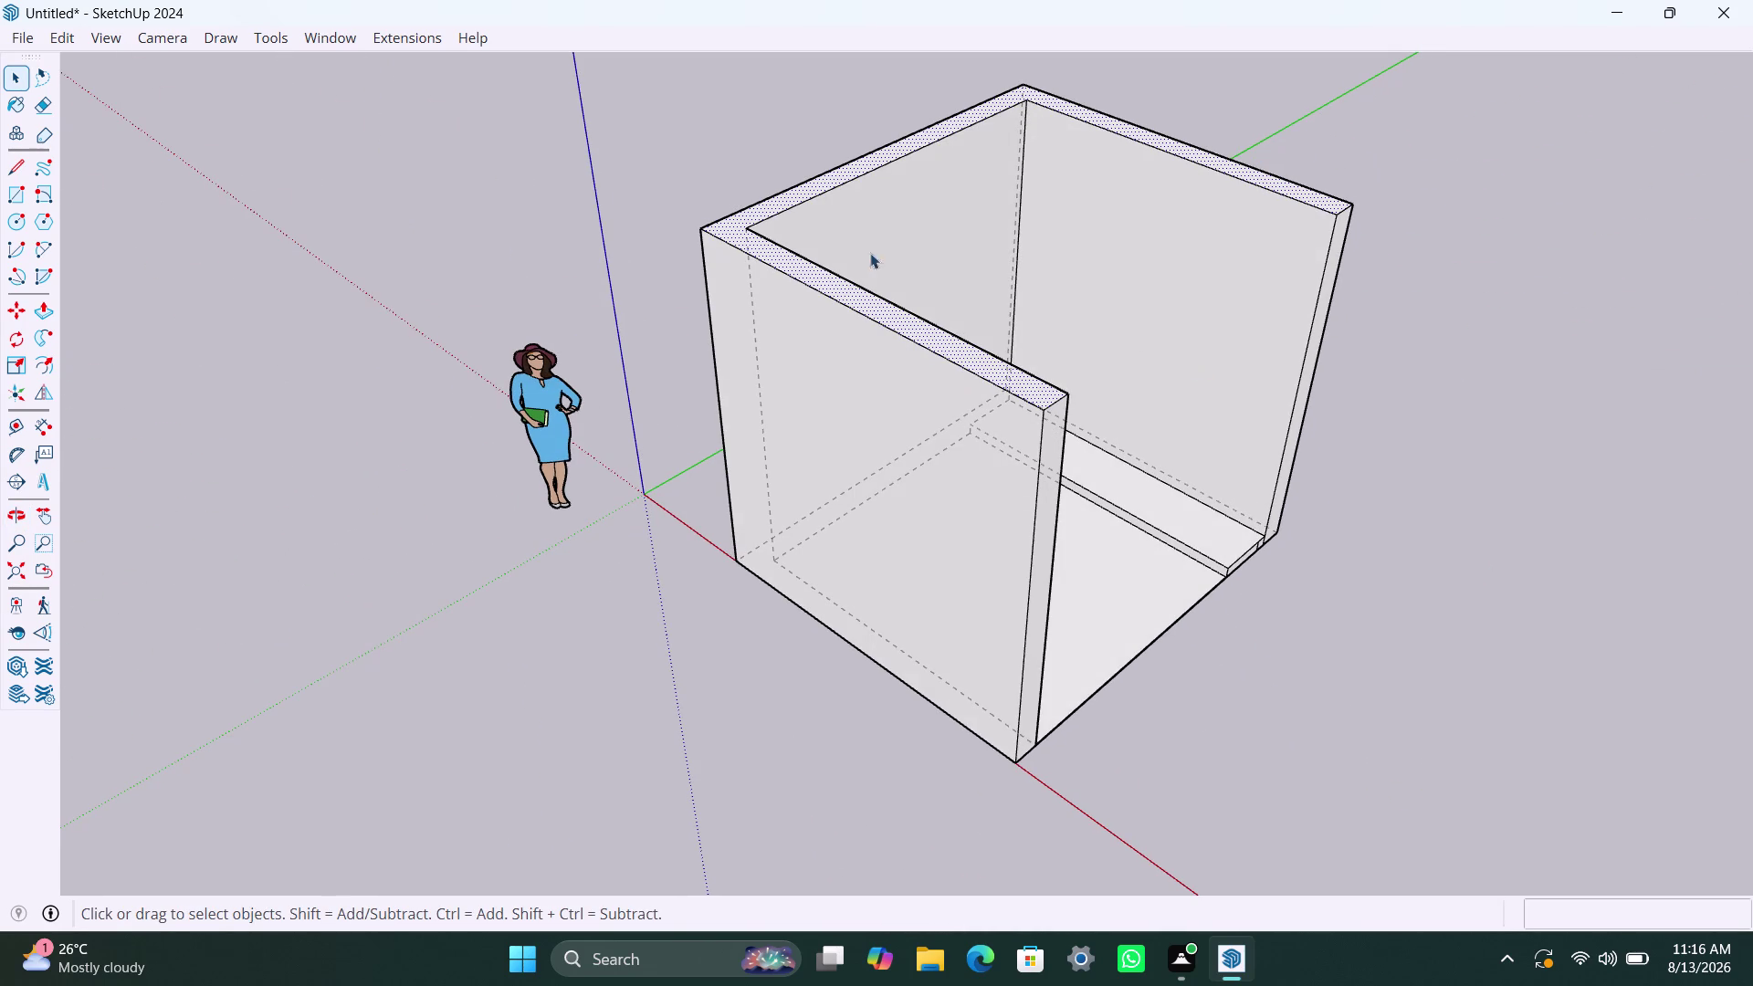
drag(658, 165, 1451, 721)
click(1332, 642)
scroll(down, 3)
Orbit above the room and try picking the step's edges and faces, then clear the selection.
middle_drag(1420, 656, 1418, 668)
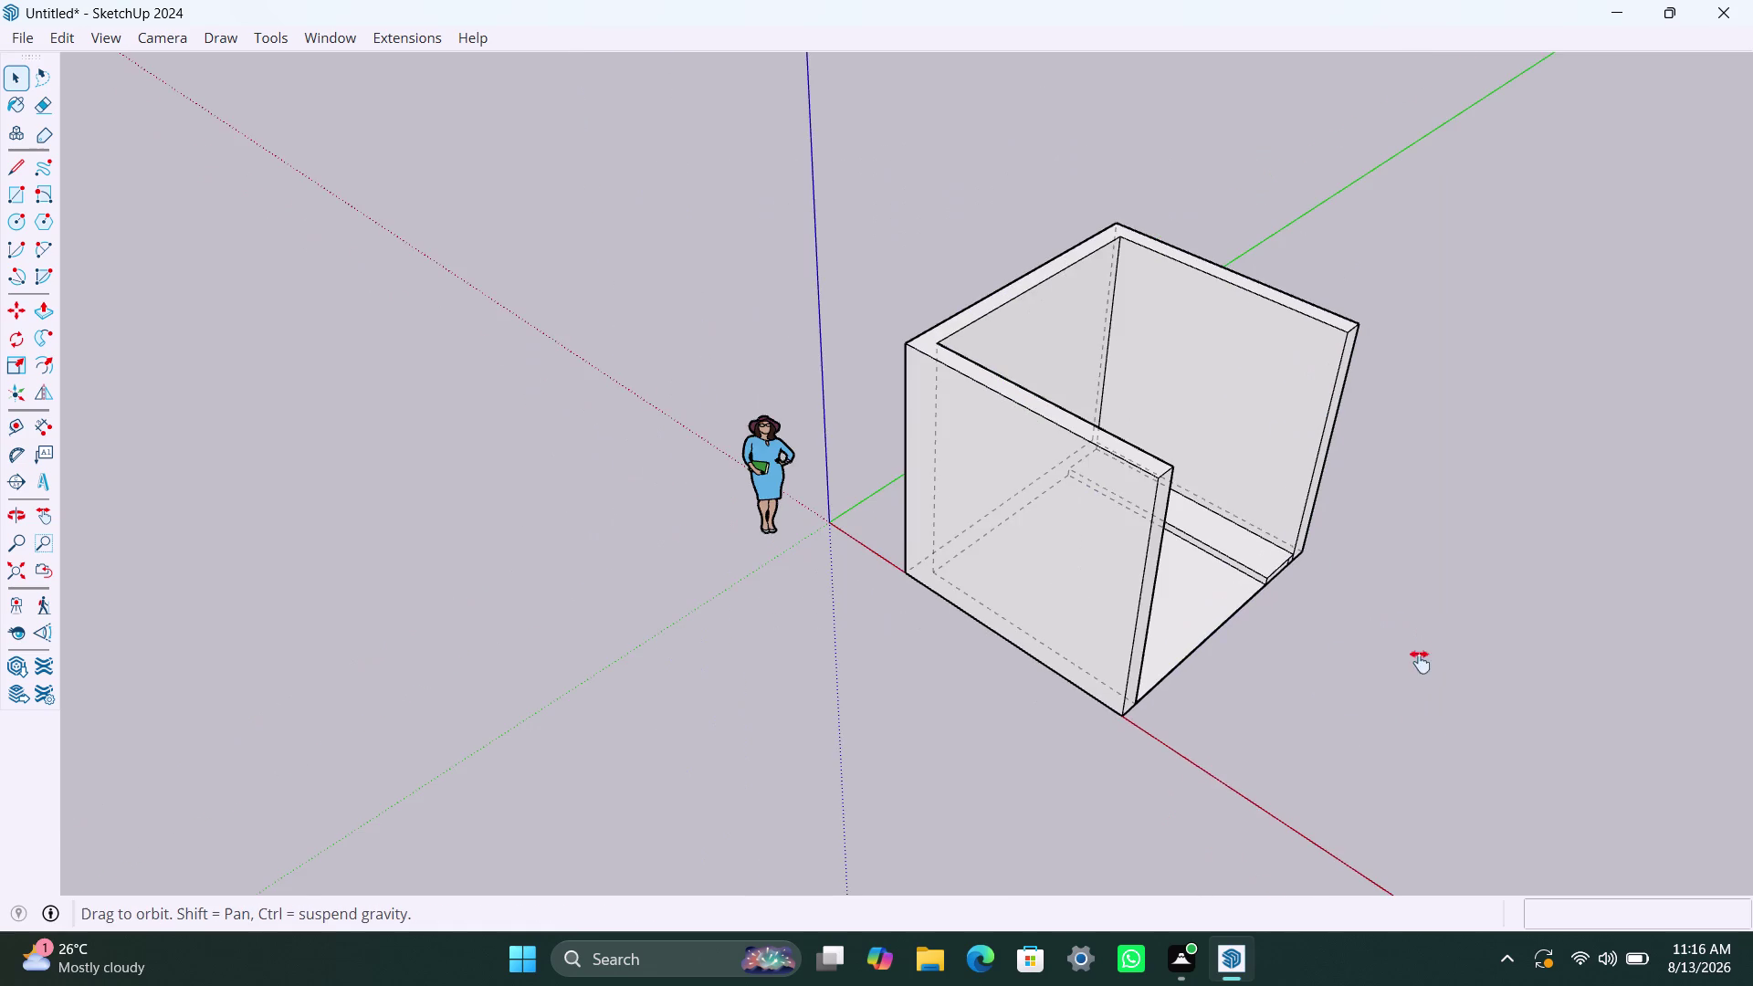
middle_drag(1418, 669, 1069, 705)
click(1203, 532)
click(911, 621)
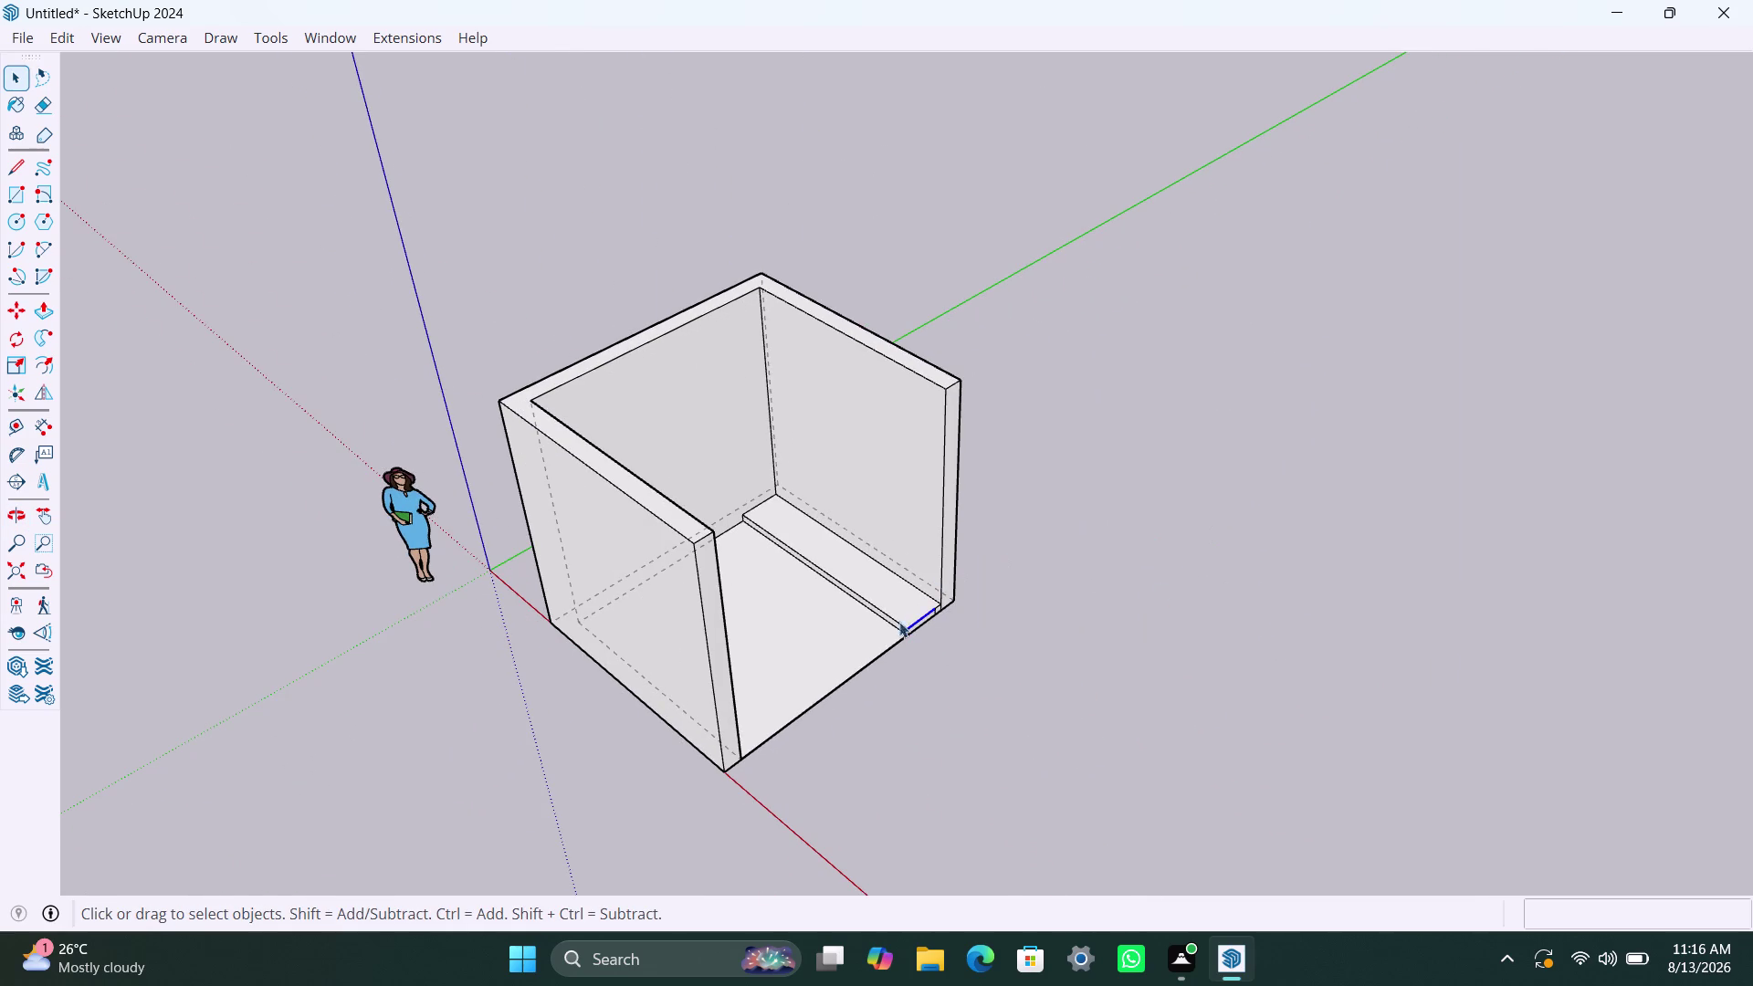
double_click(887, 615)
click(1081, 614)
triple_click(1083, 582)
key(ctrl+z)
triple_click(1125, 589)
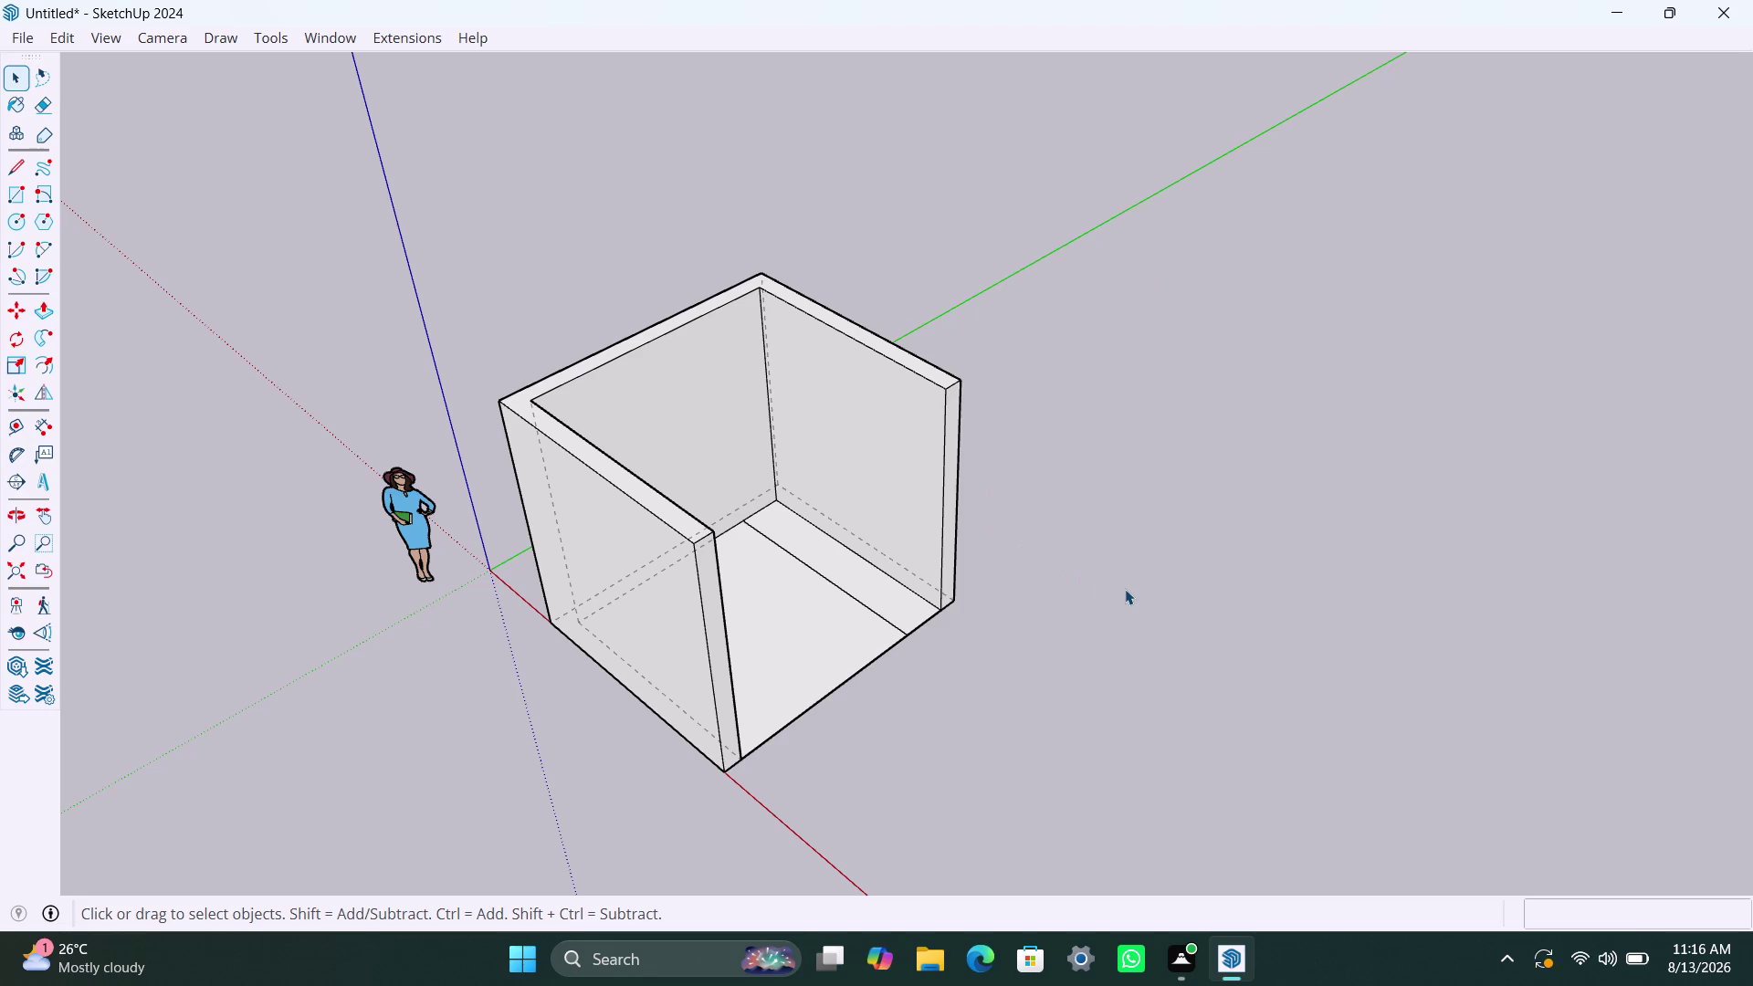
click(1124, 589)
Triple-click to select the whole room model and bring up its context menu.
scroll(down, 3)
key(Escape)
key(Escape)
key(Escape)
key(Escape)
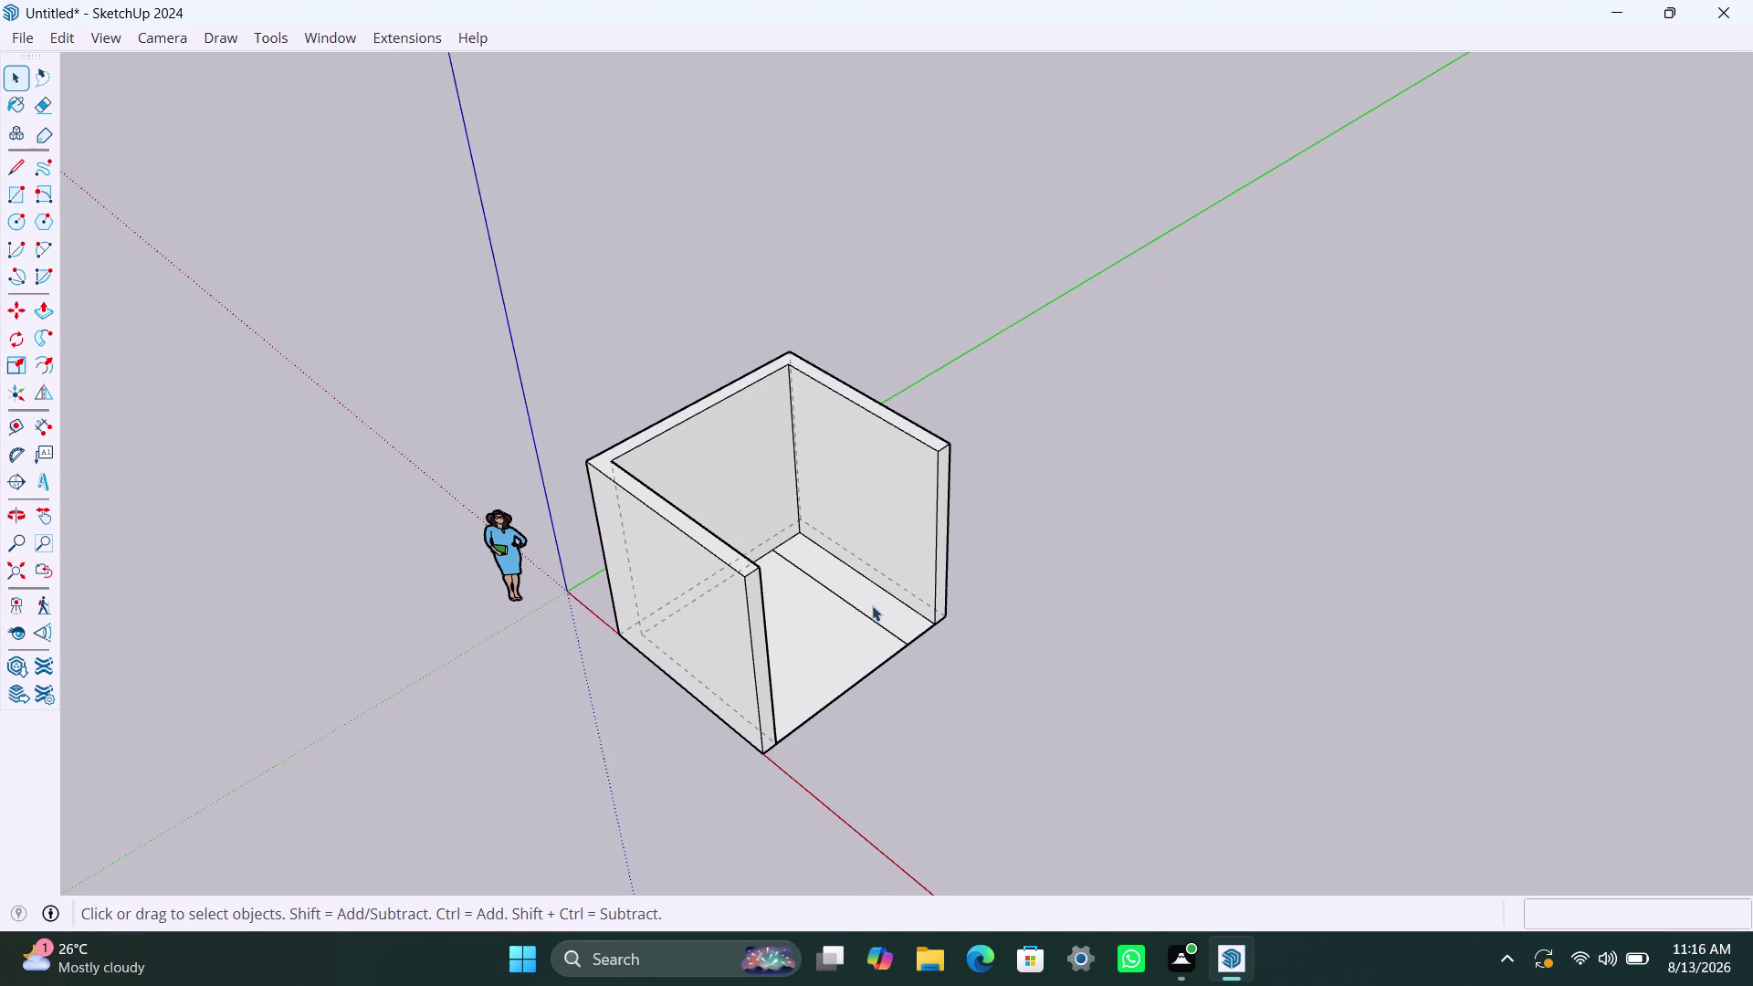
triple_click(877, 622)
click(883, 623)
double_click(883, 623)
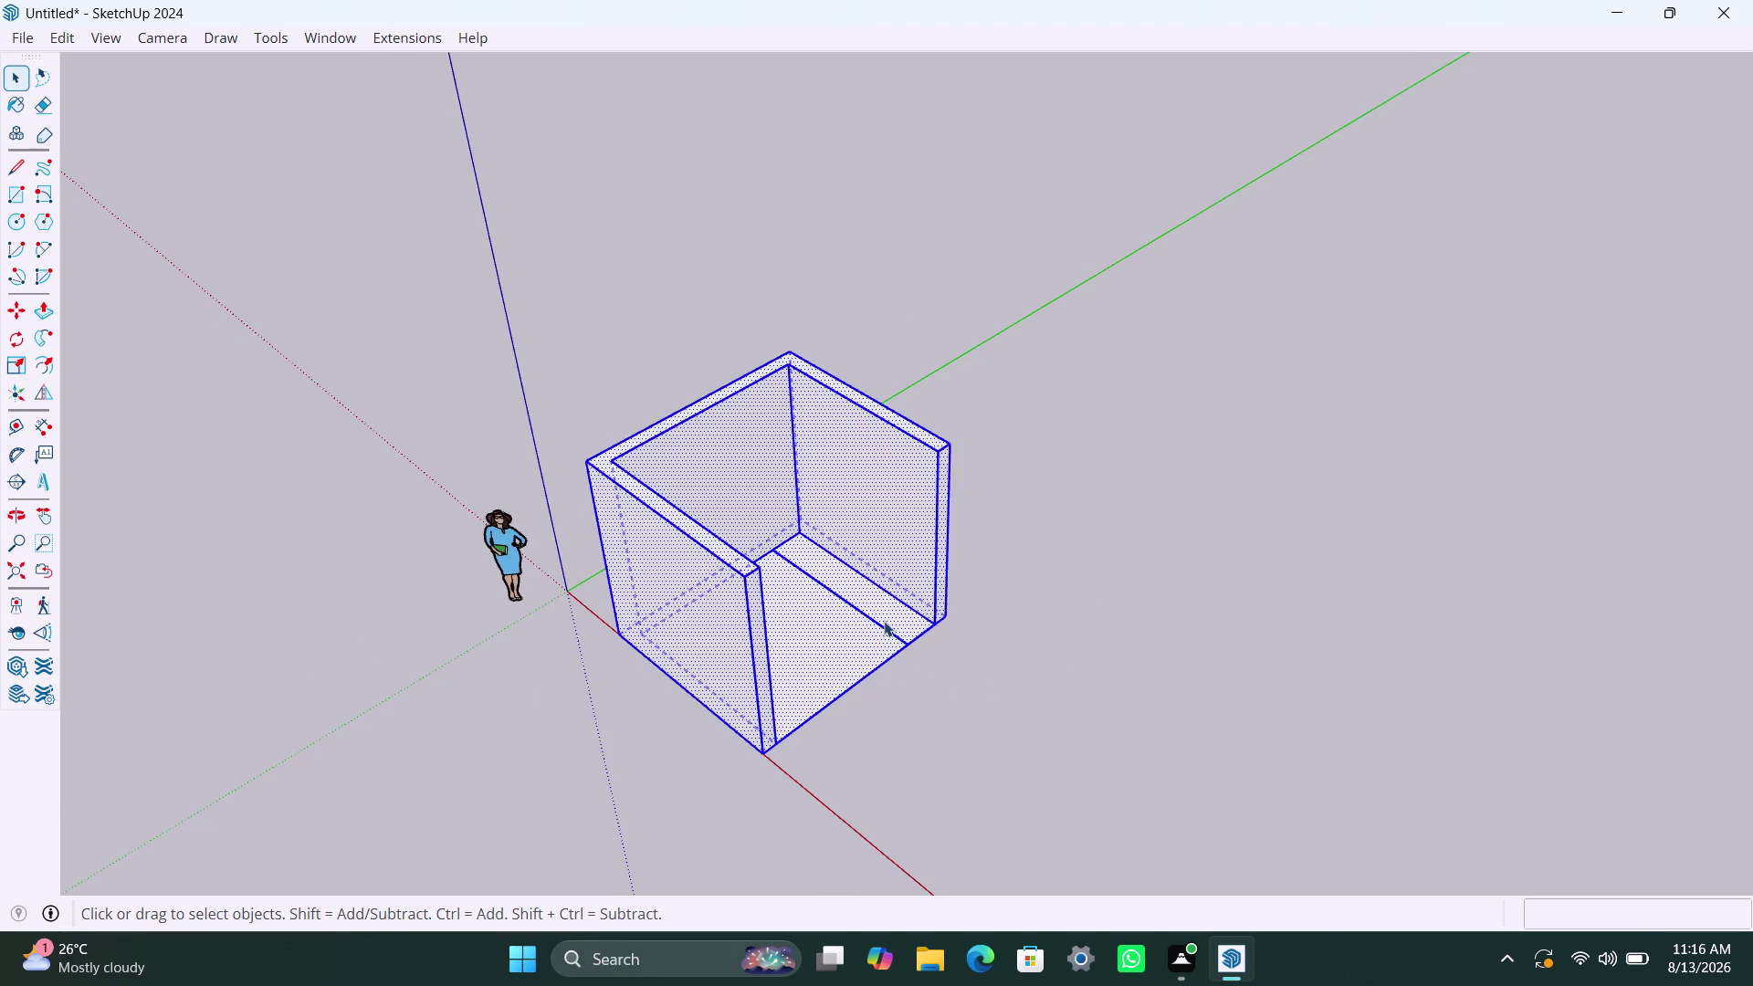
right_click(924, 645)
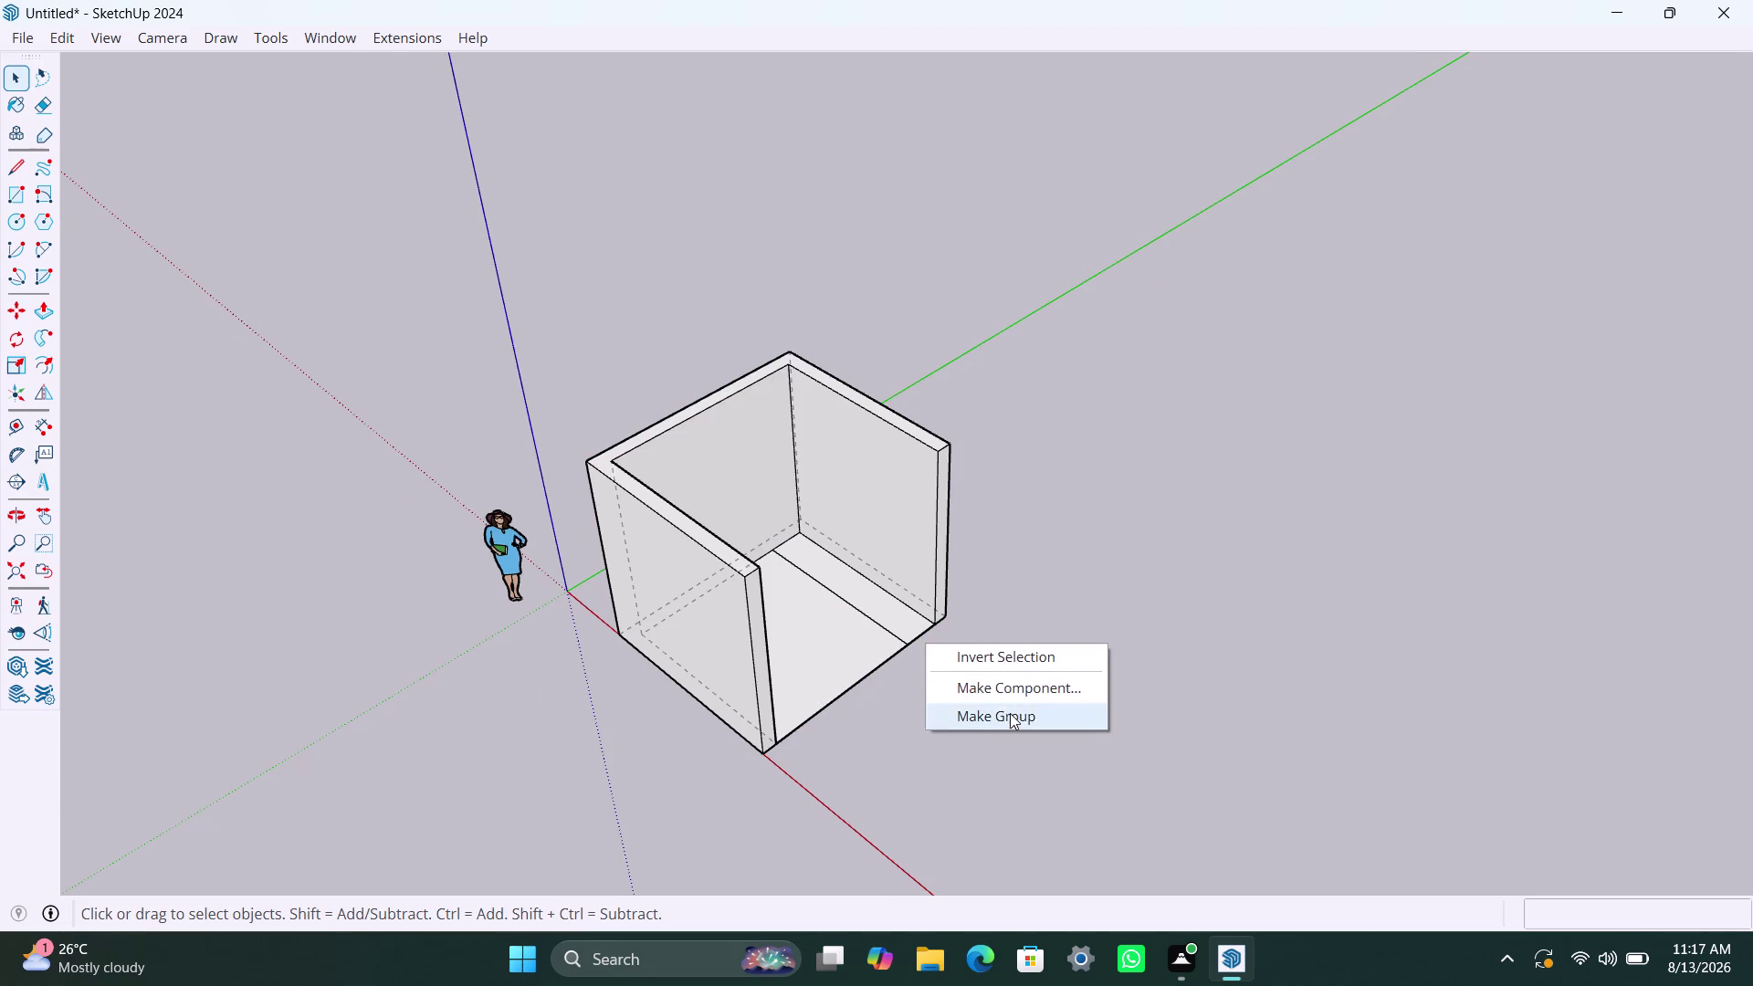
Turn the selected room into a group and clear the selection.
click(1011, 717)
click(1167, 711)
drag(561, 405, 561, 542)
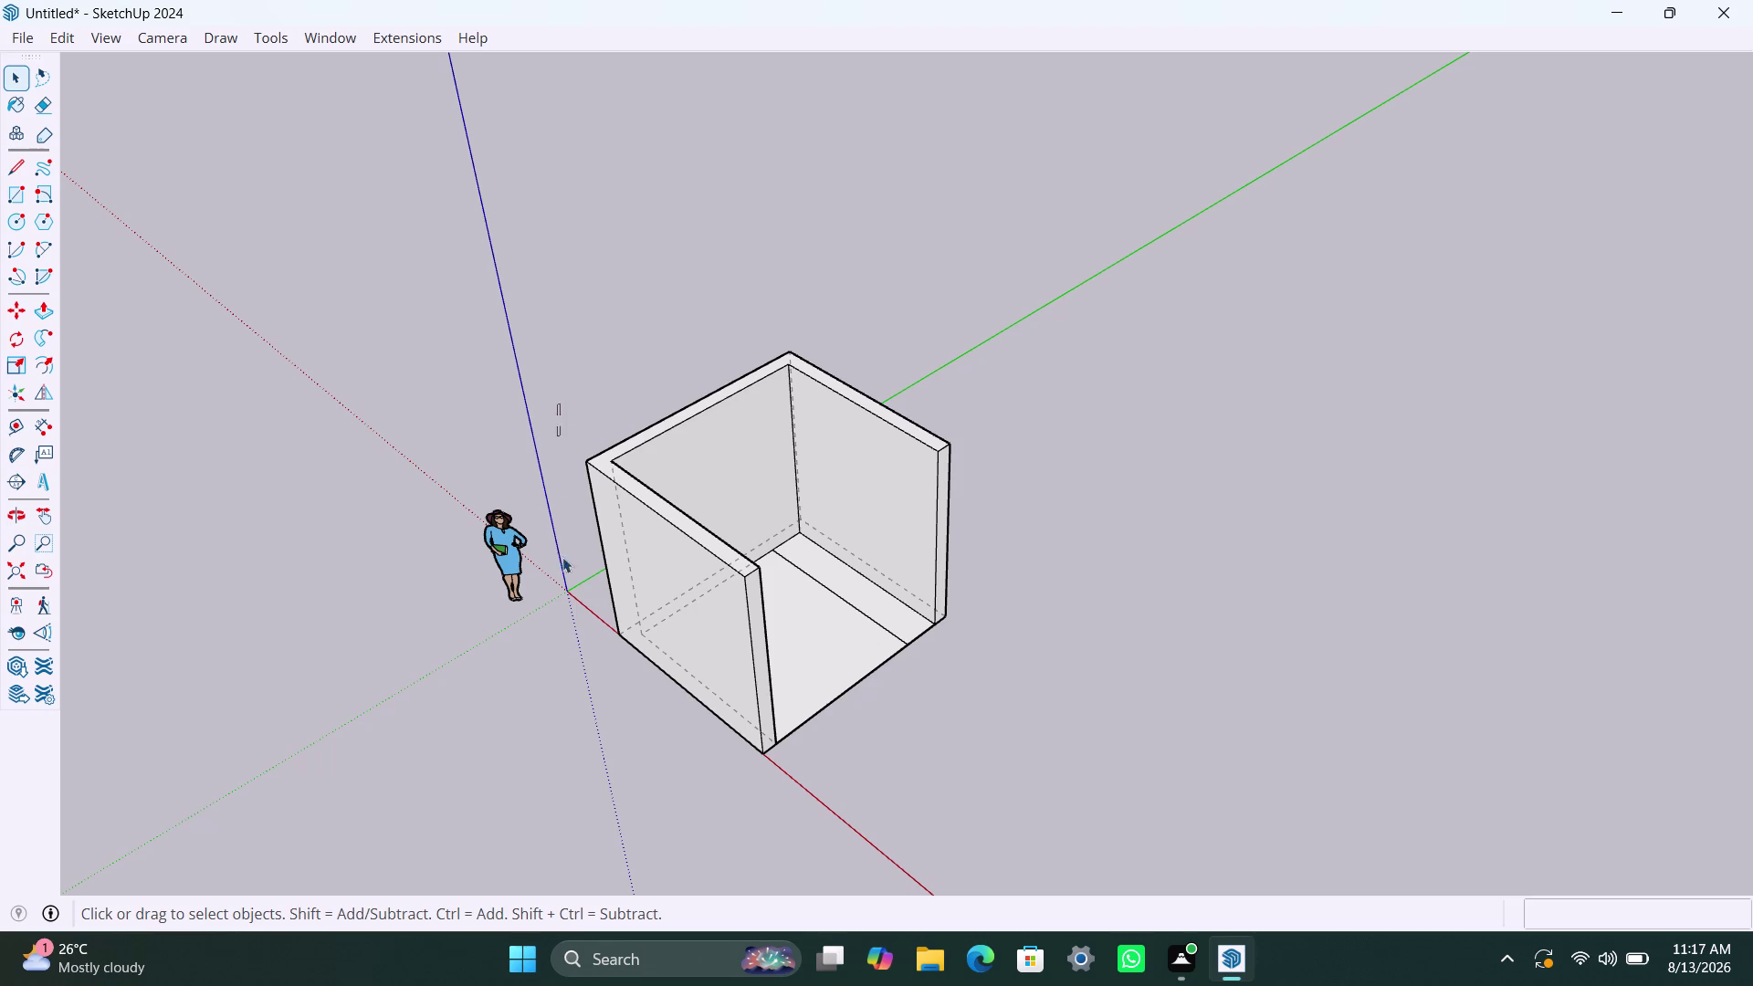
drag(561, 541, 1145, 771)
Click the back wall and floor edges to check they pick as one grouped object.
click(750, 429)
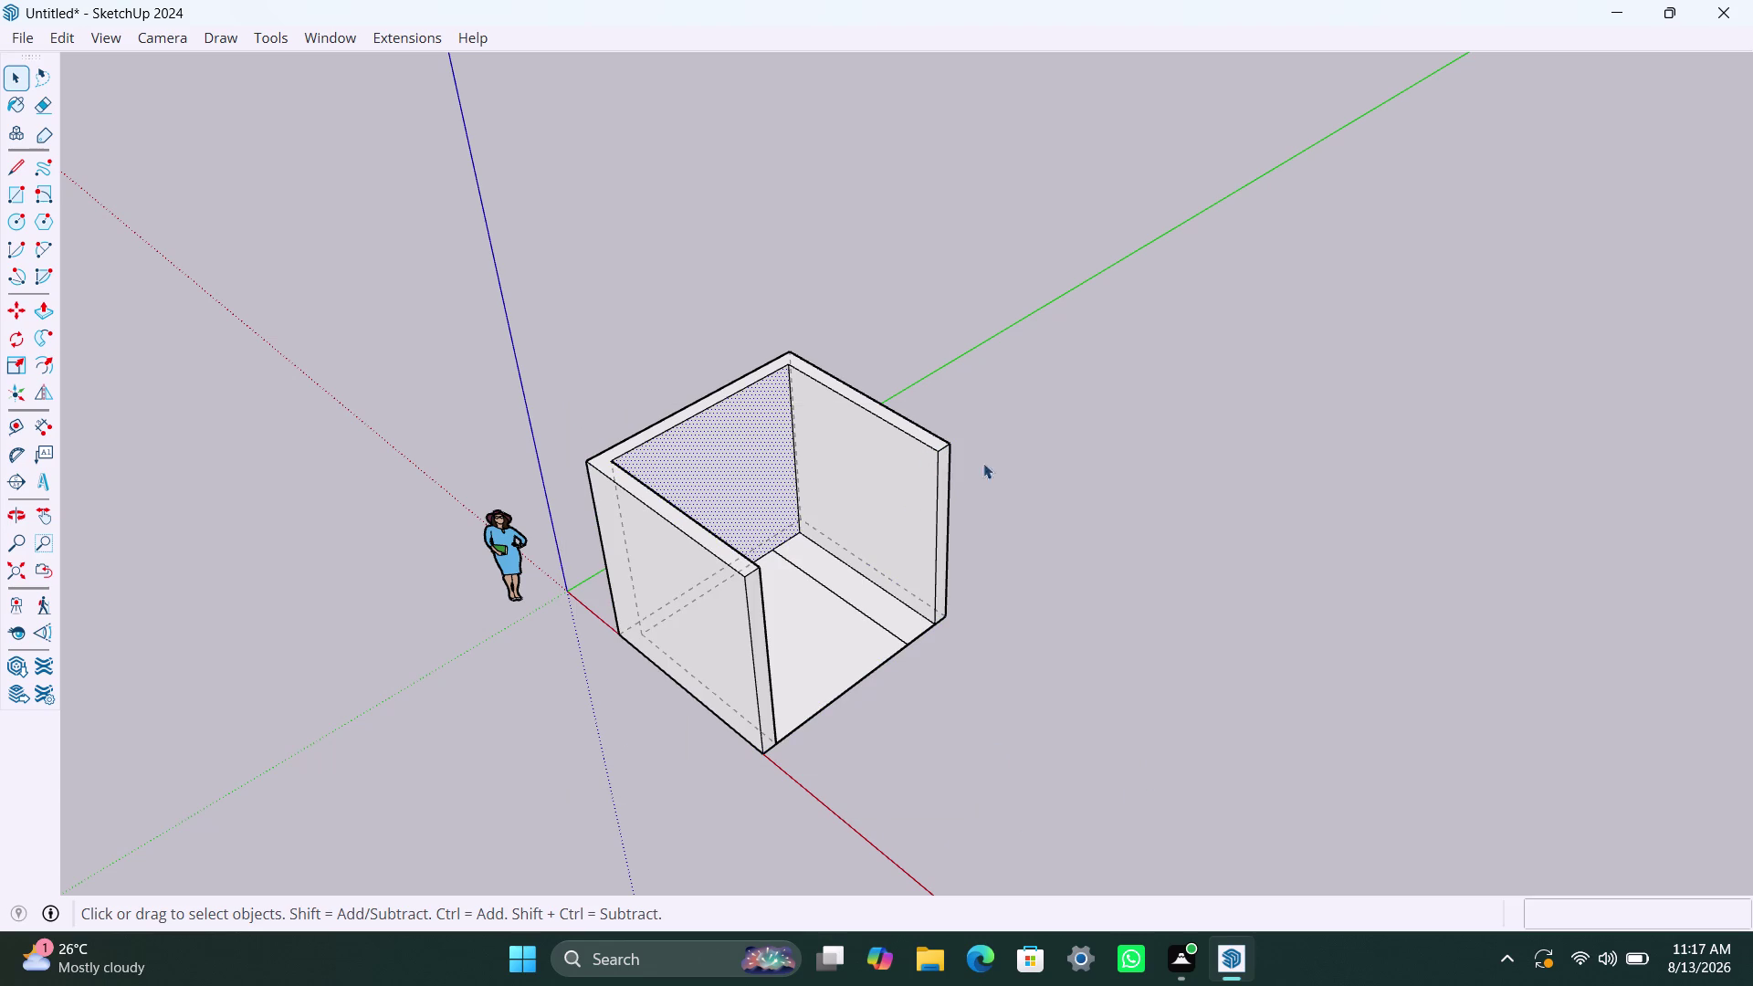
click(1029, 475)
double_click(747, 382)
triple_click(747, 382)
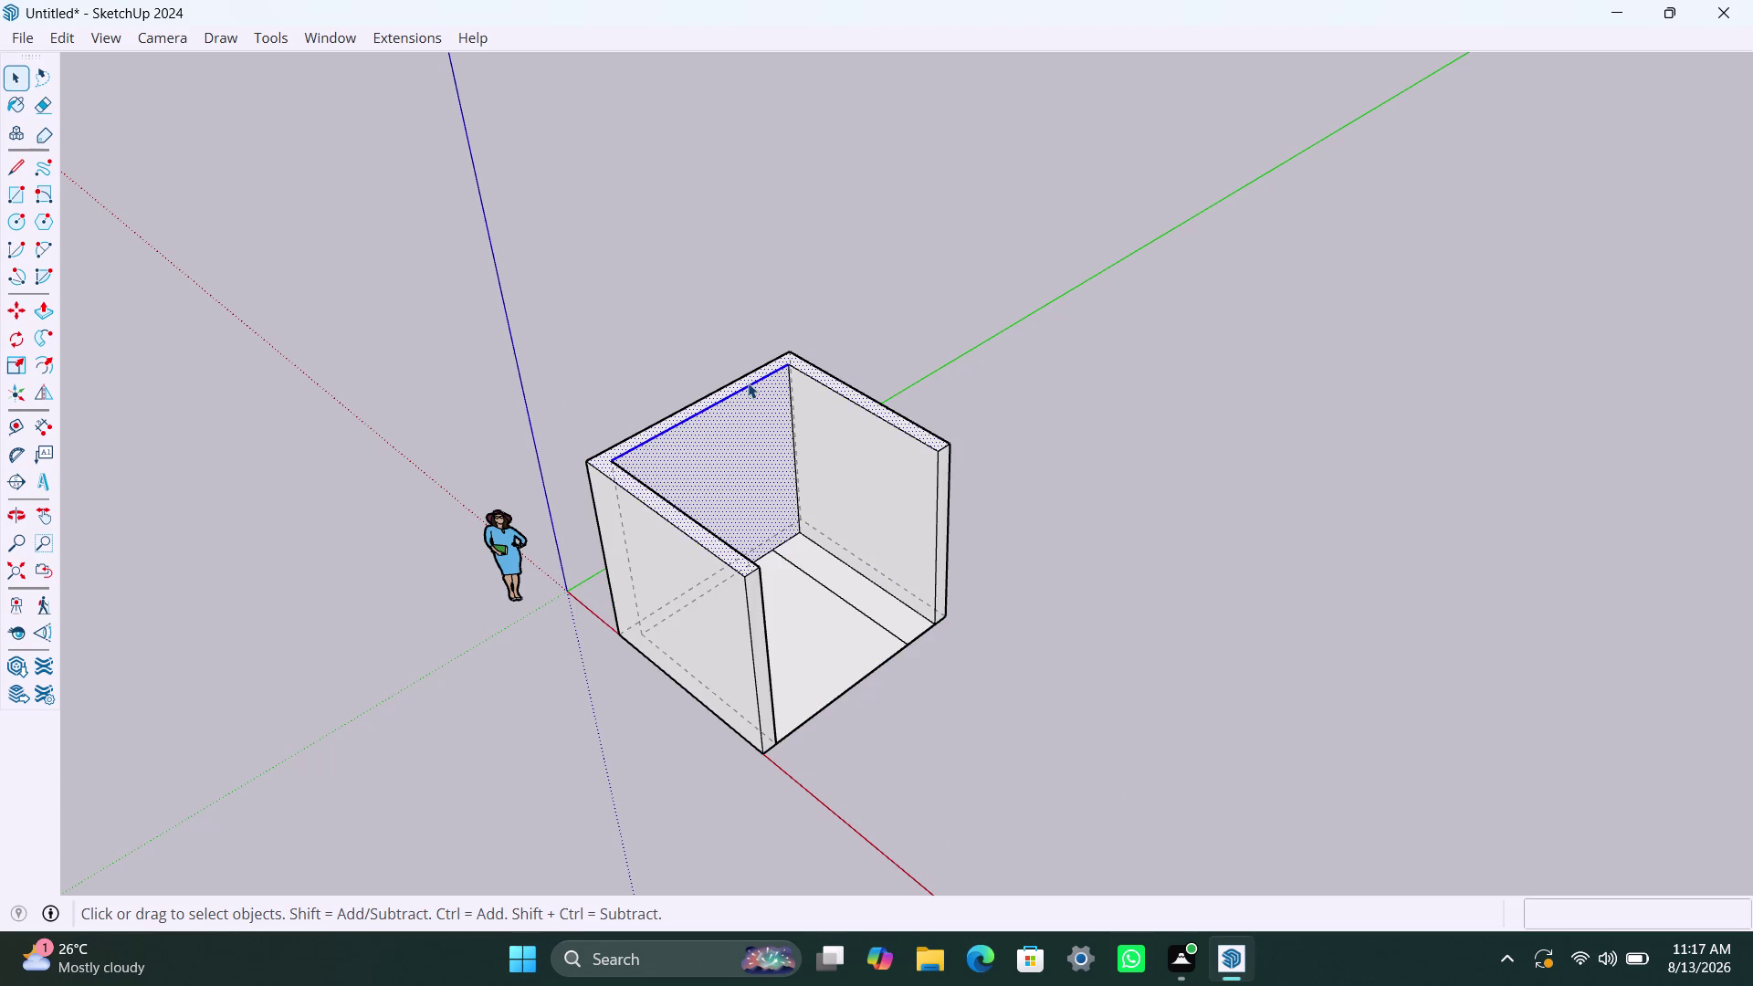
click(748, 382)
click(893, 655)
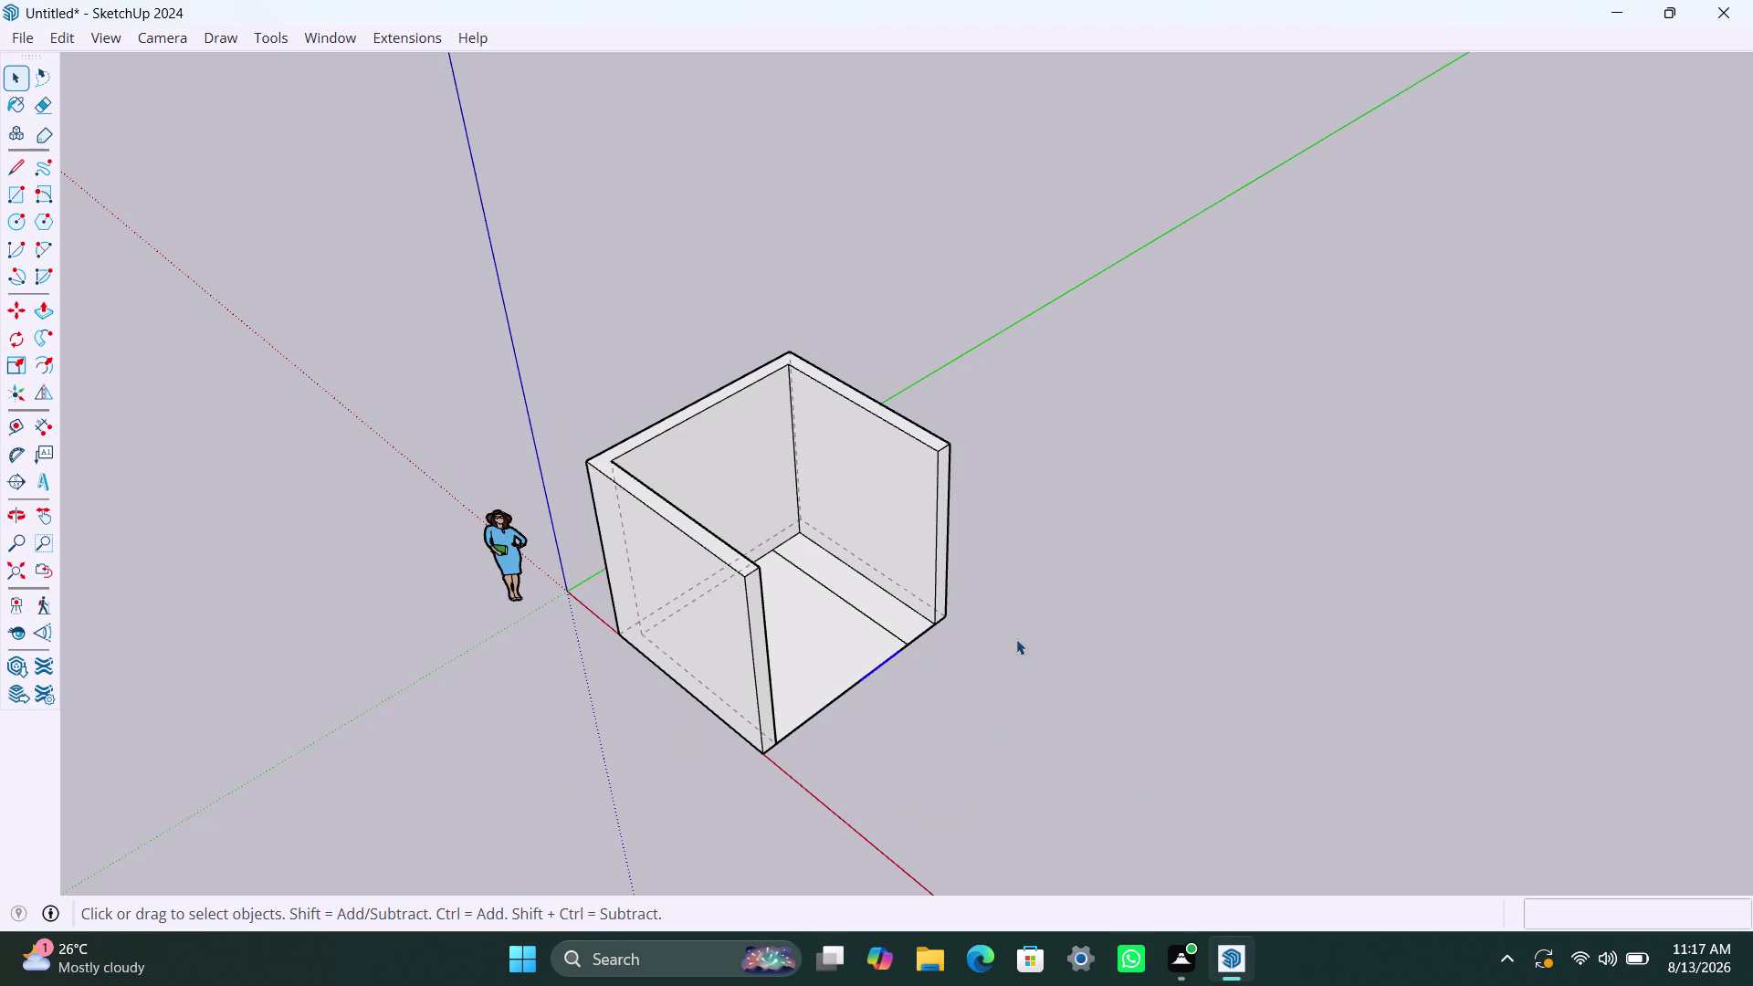
click(925, 427)
Double-click into the room and zoom in, clicking the floor strip by the back wall.
double_click(925, 434)
double_click(926, 439)
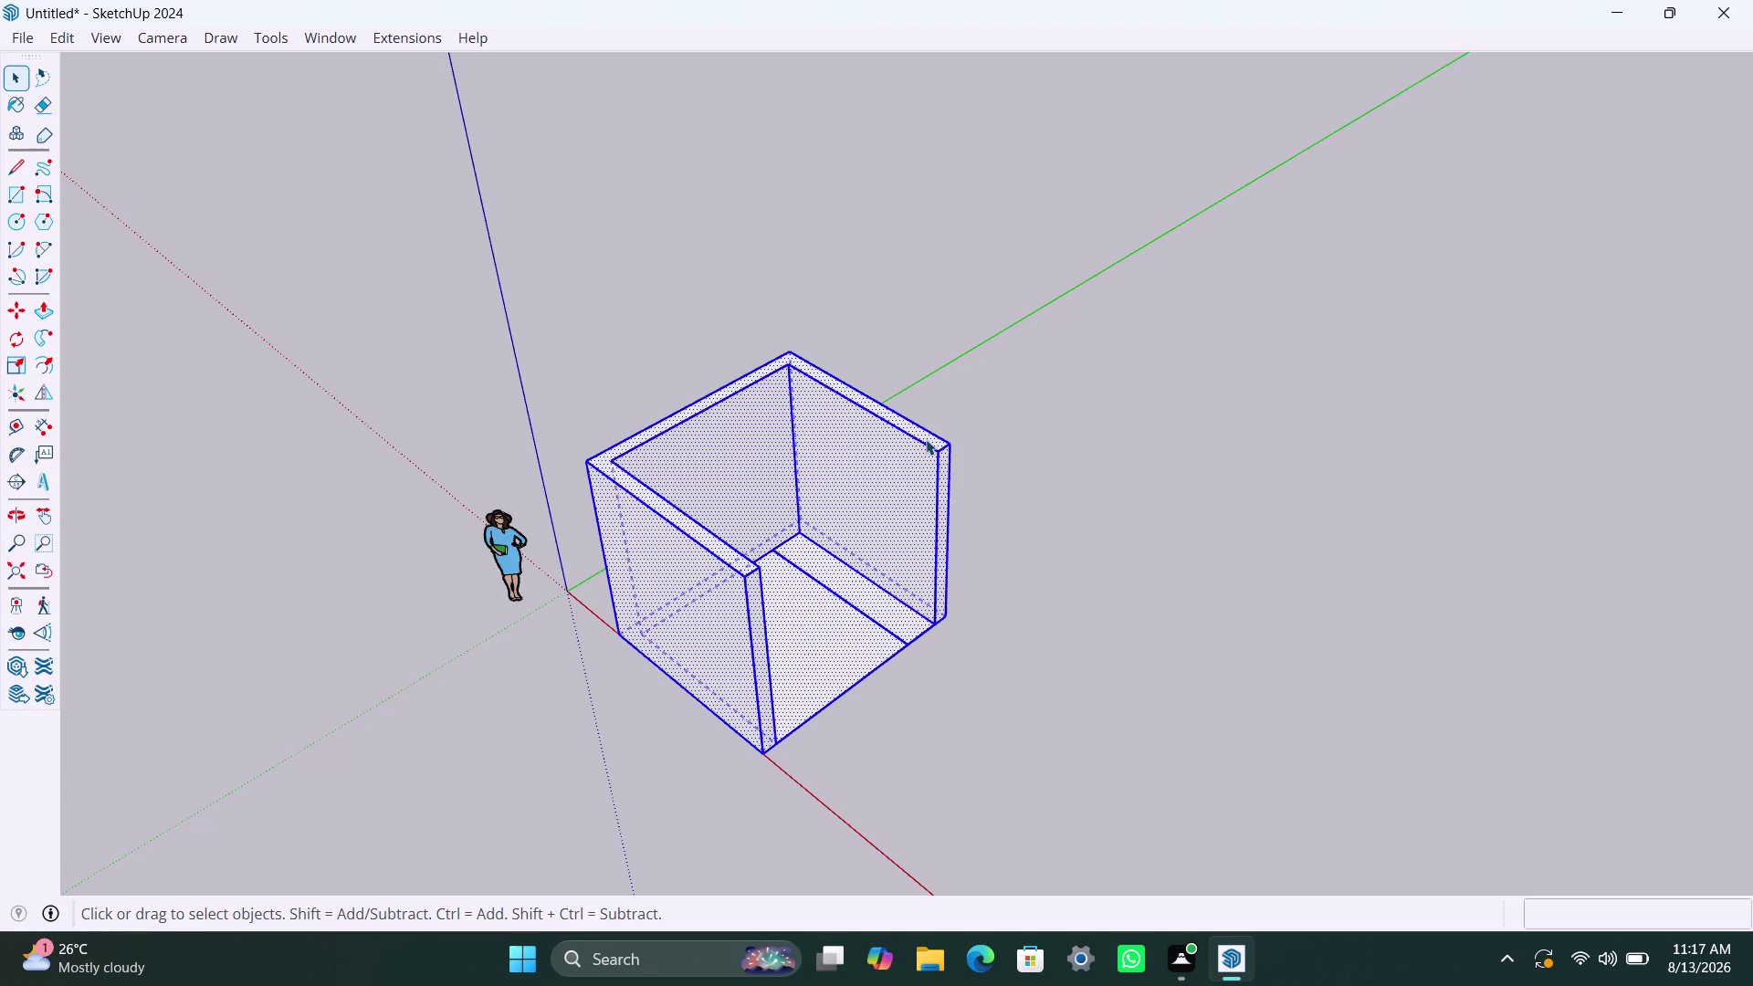
click(973, 463)
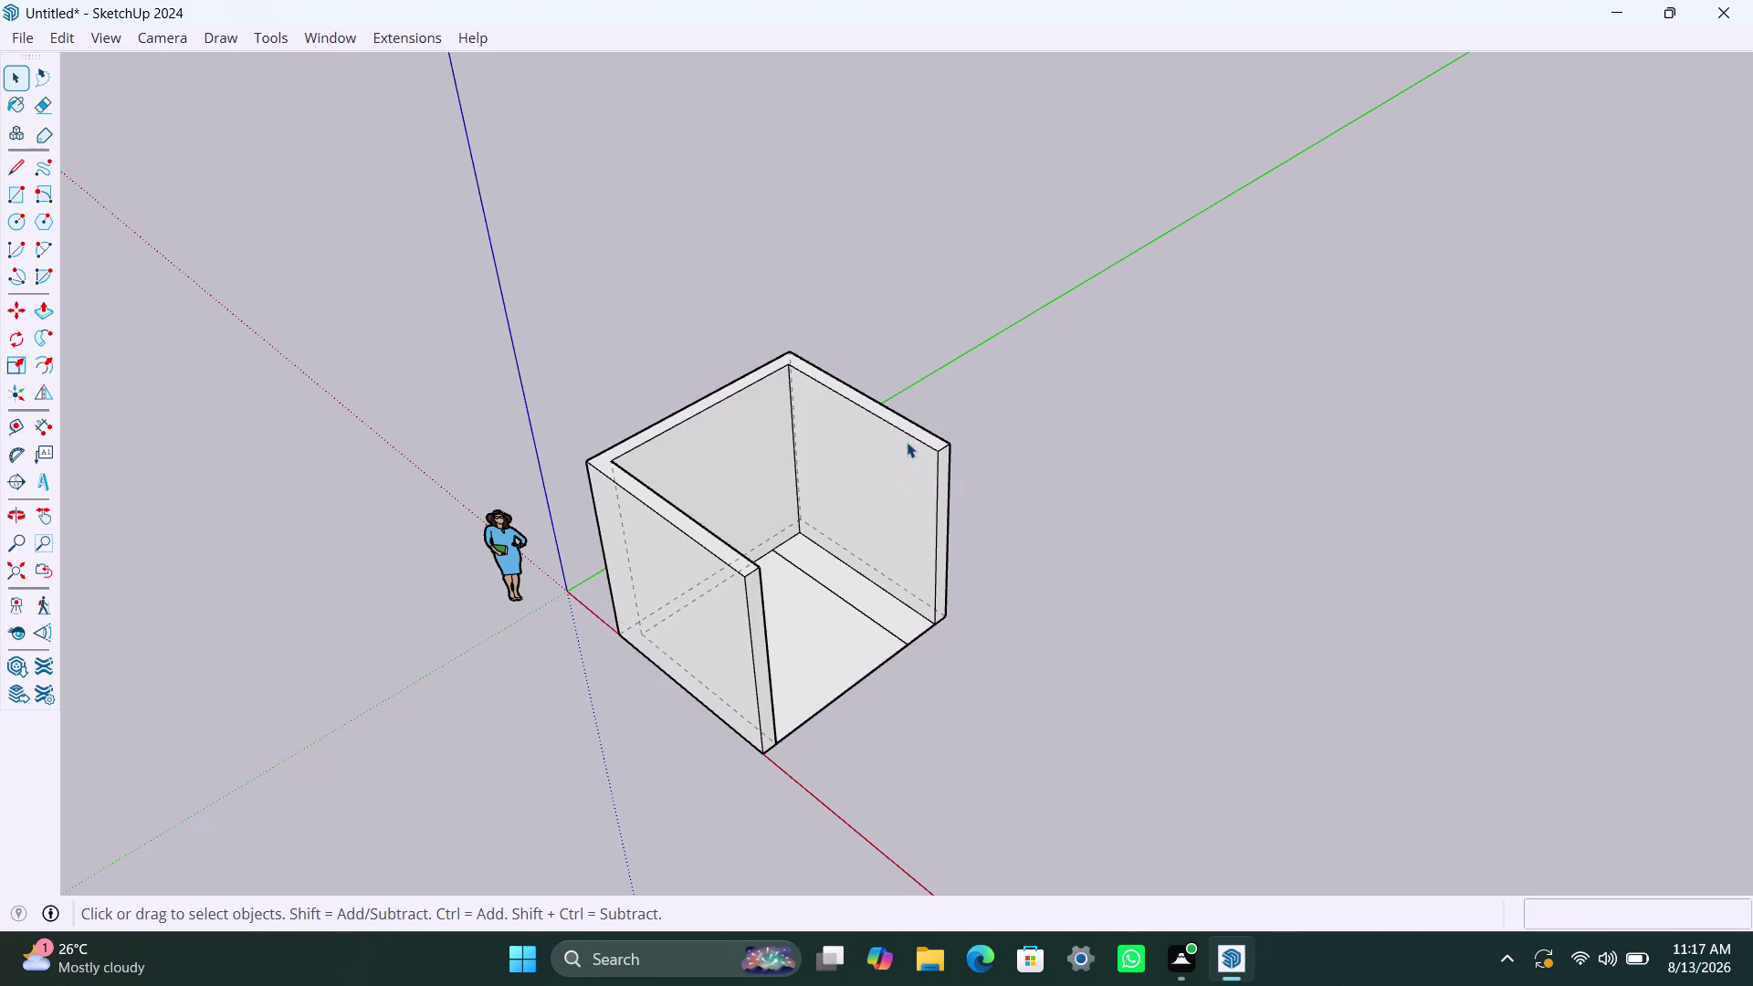
click(906, 441)
scroll(up, 3)
click(895, 631)
click(994, 681)
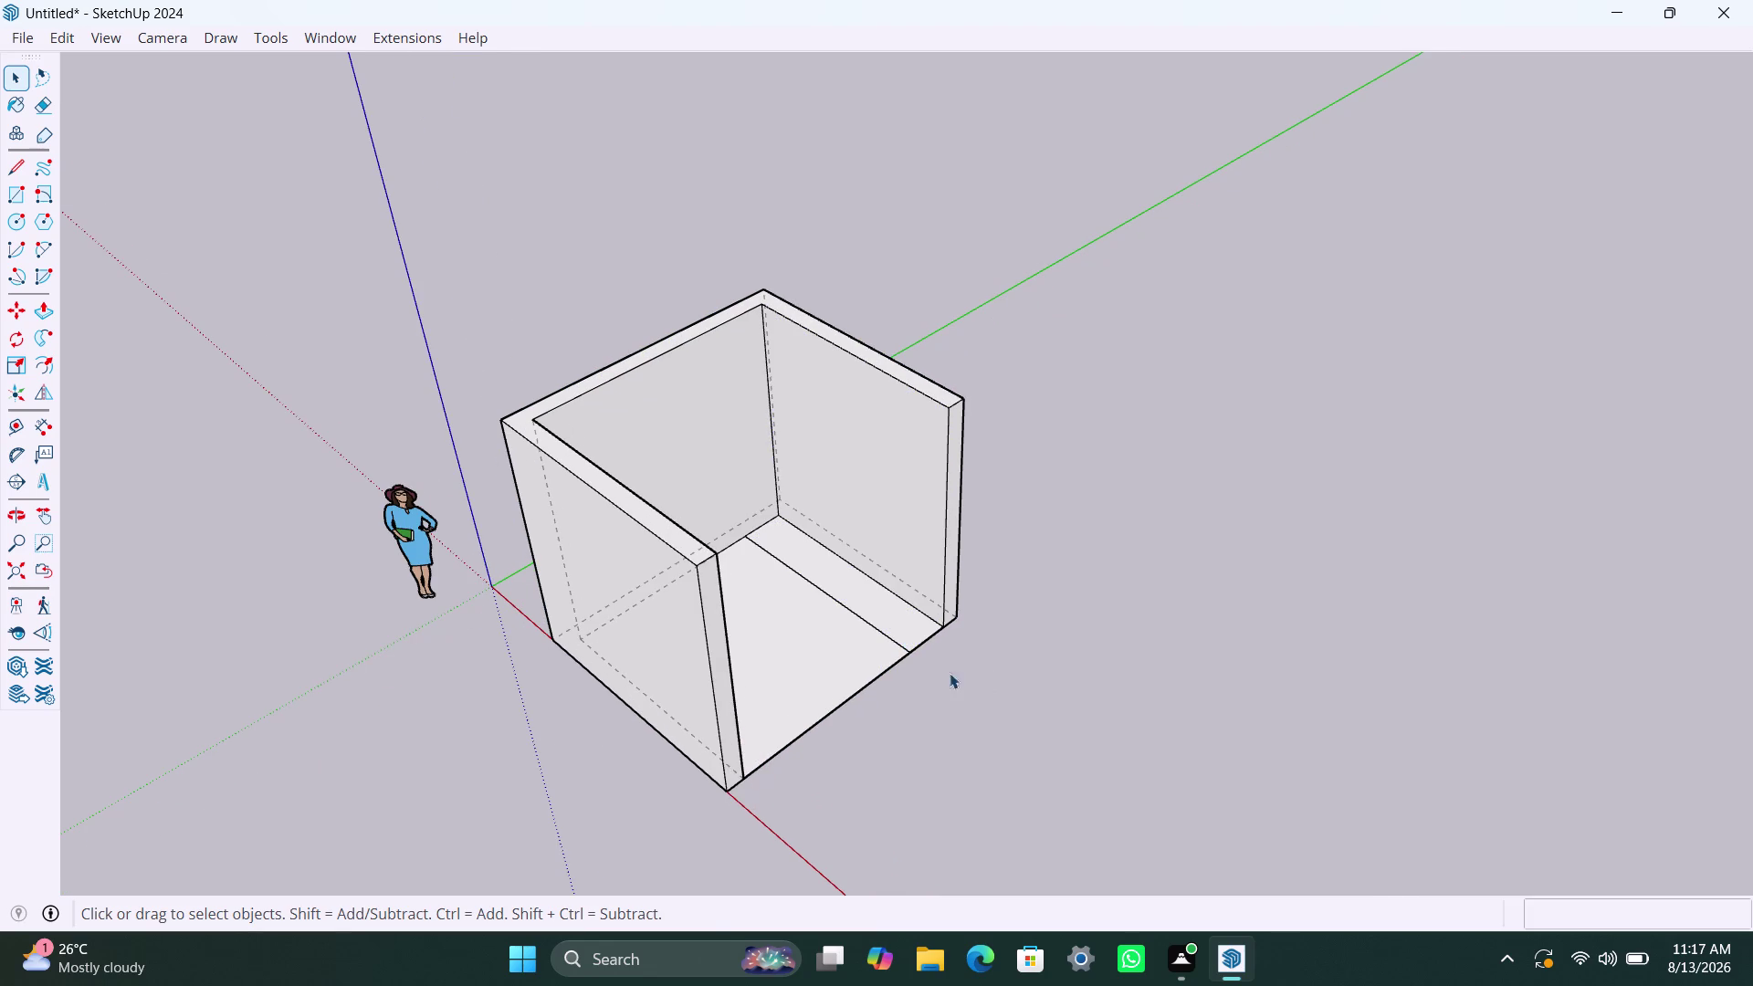
Push/pull the narrow back-wall floor strip up 100mm.
key(Escape)
click(897, 632)
key(p)
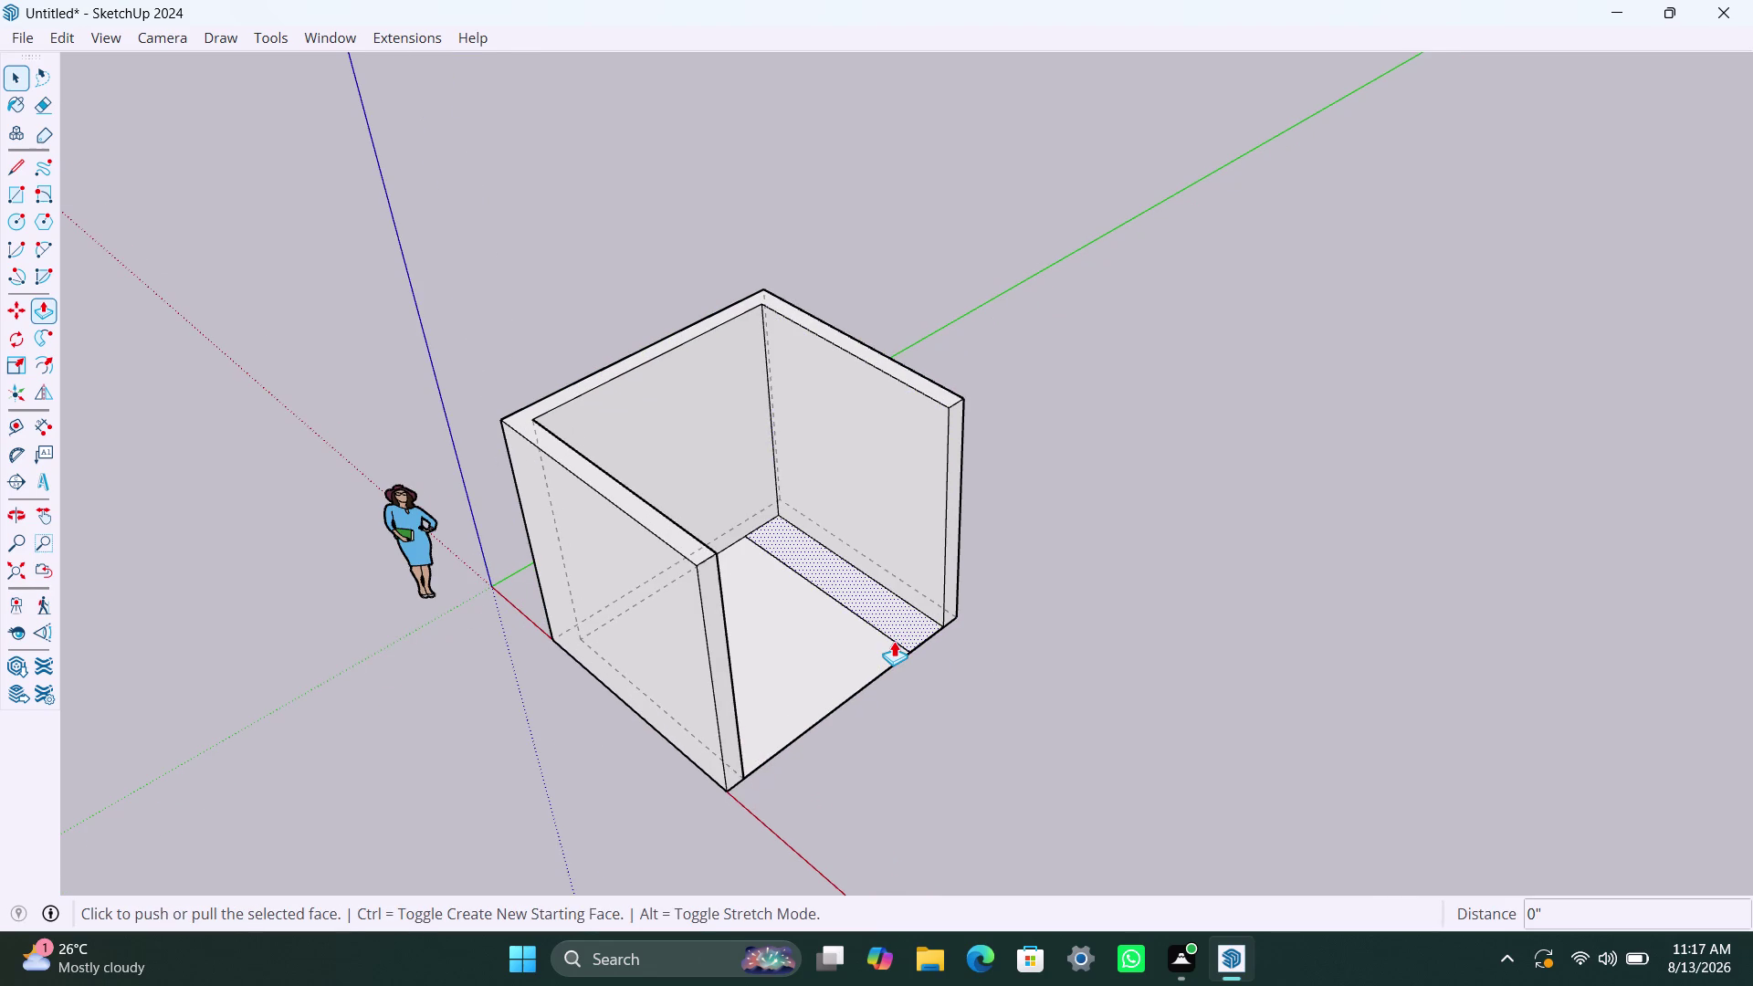
click(910, 620)
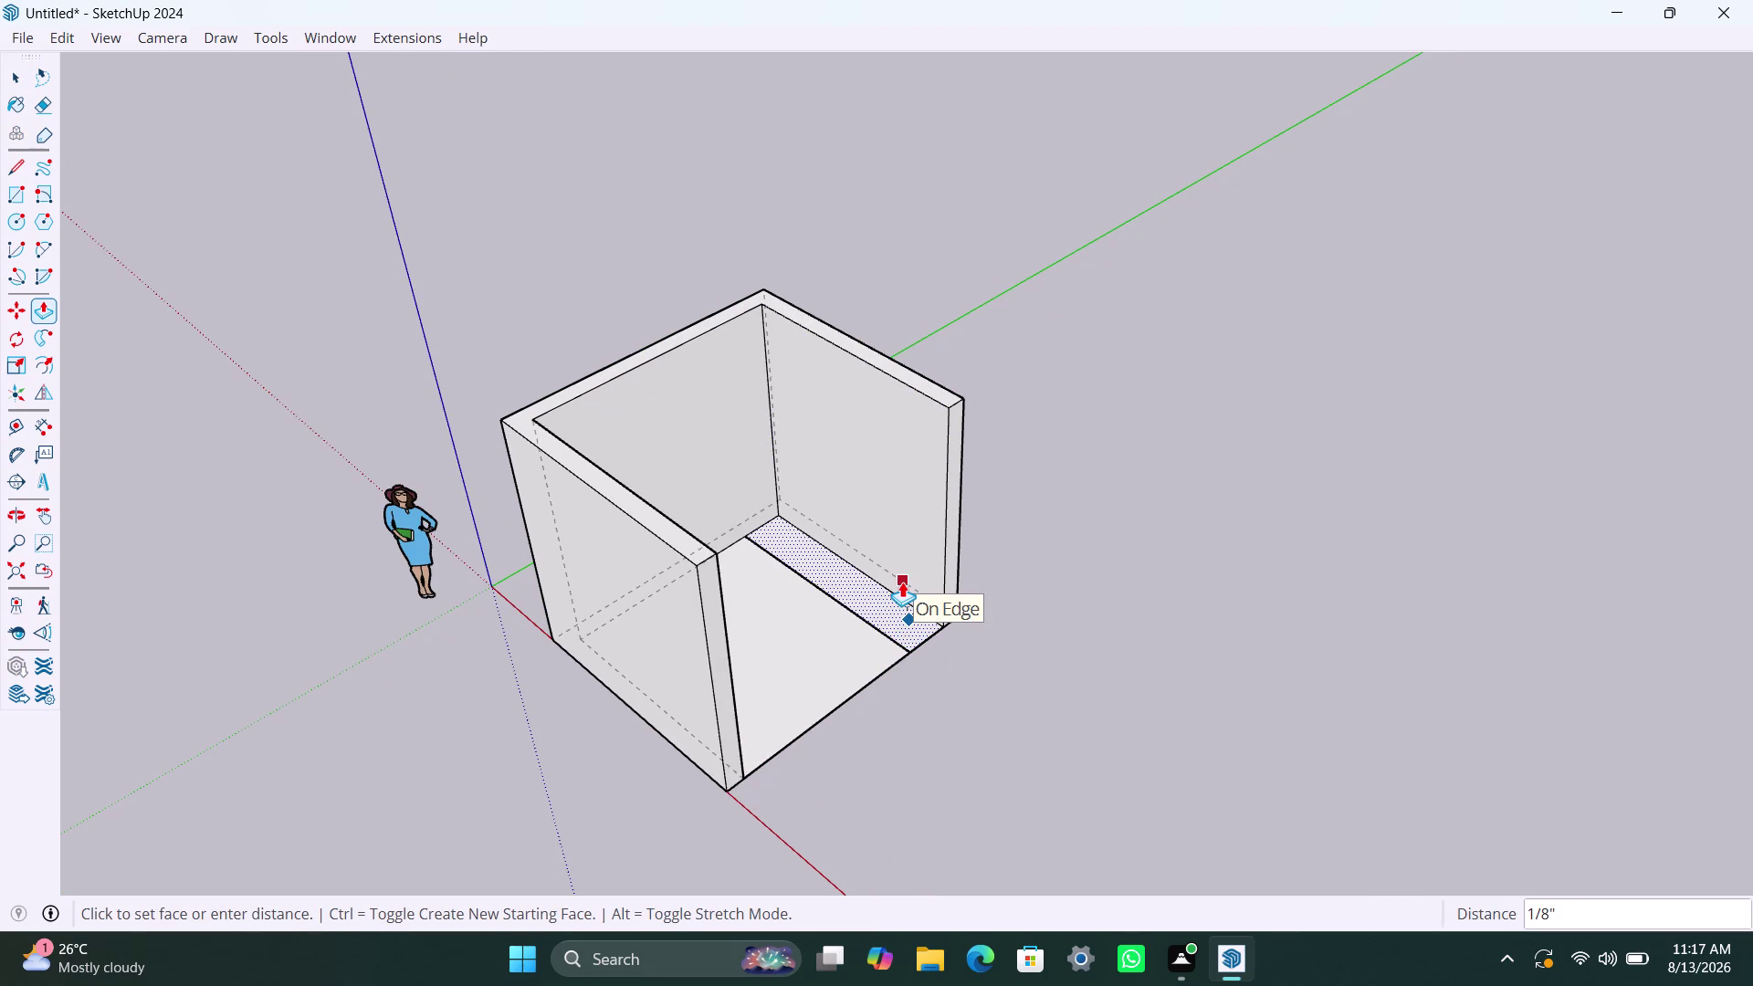
text(100m)
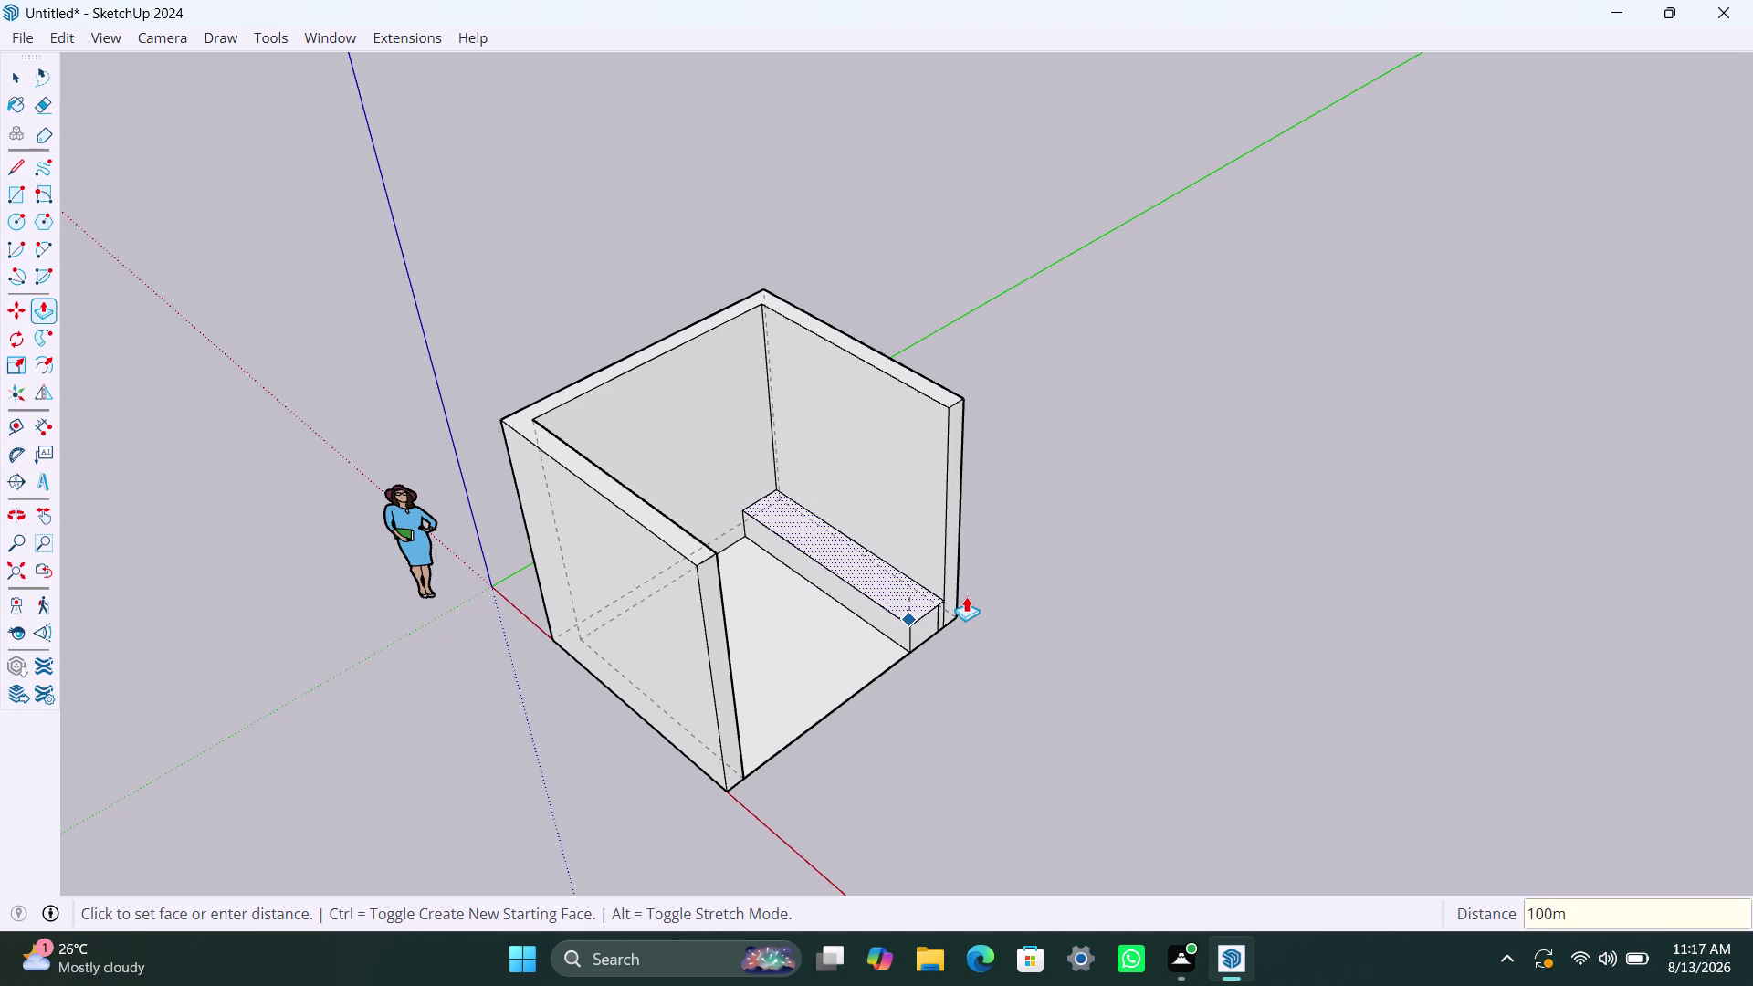
text(m)
key(Return)
key(Escape)
key(Escape)
key(Escape)
Return to selection and orbit to inspect the step from above and at an angle.
triple_click(930, 700)
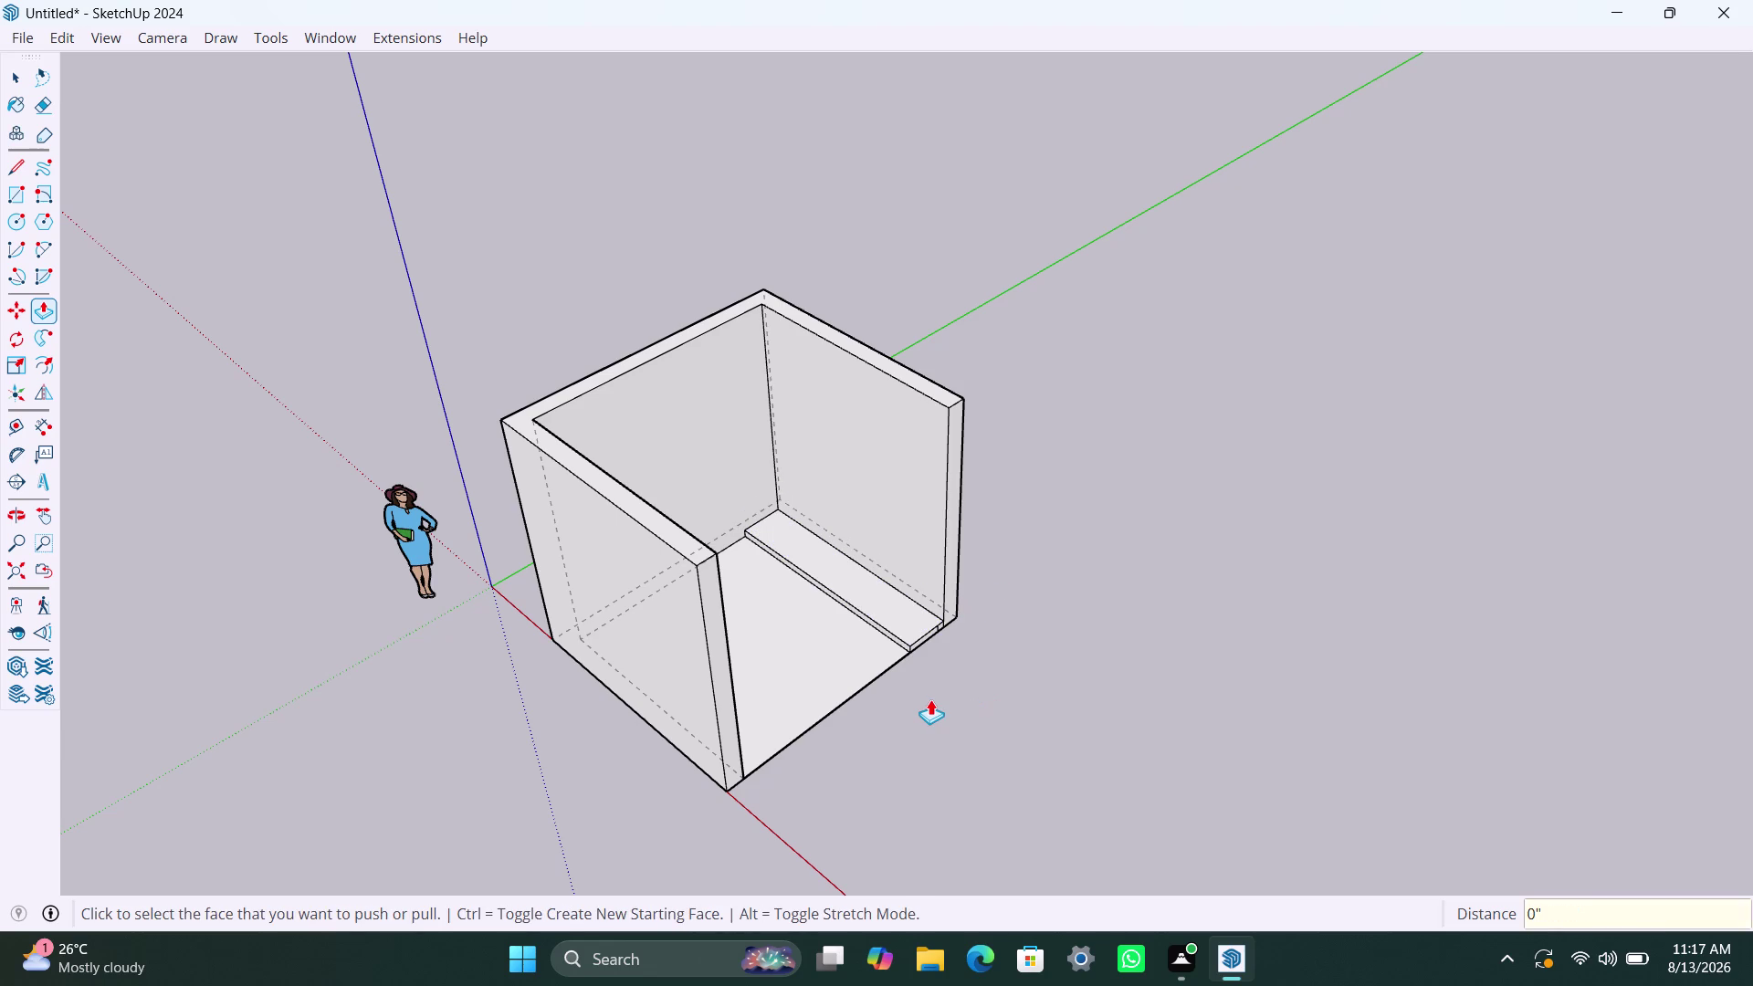
key(space)
key(space)
key(space)
key(space)
key(space)
scroll(down, 3)
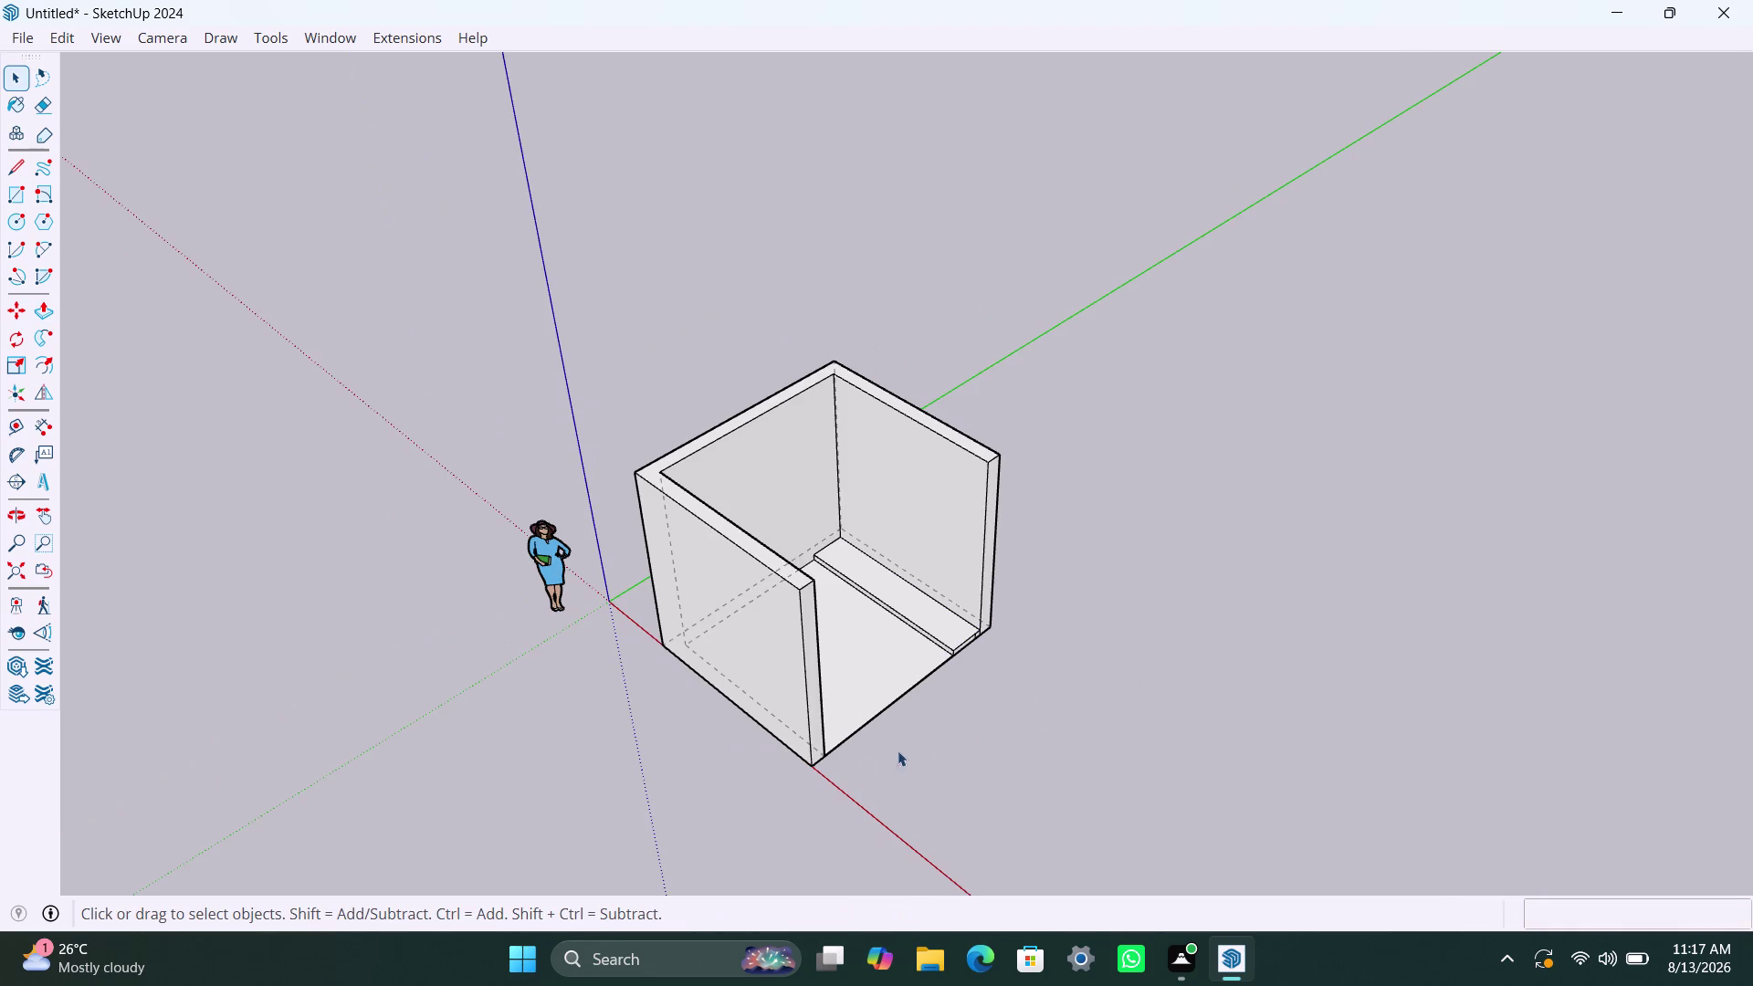
scroll(up, 3)
middle_drag(984, 780, 866, 801)
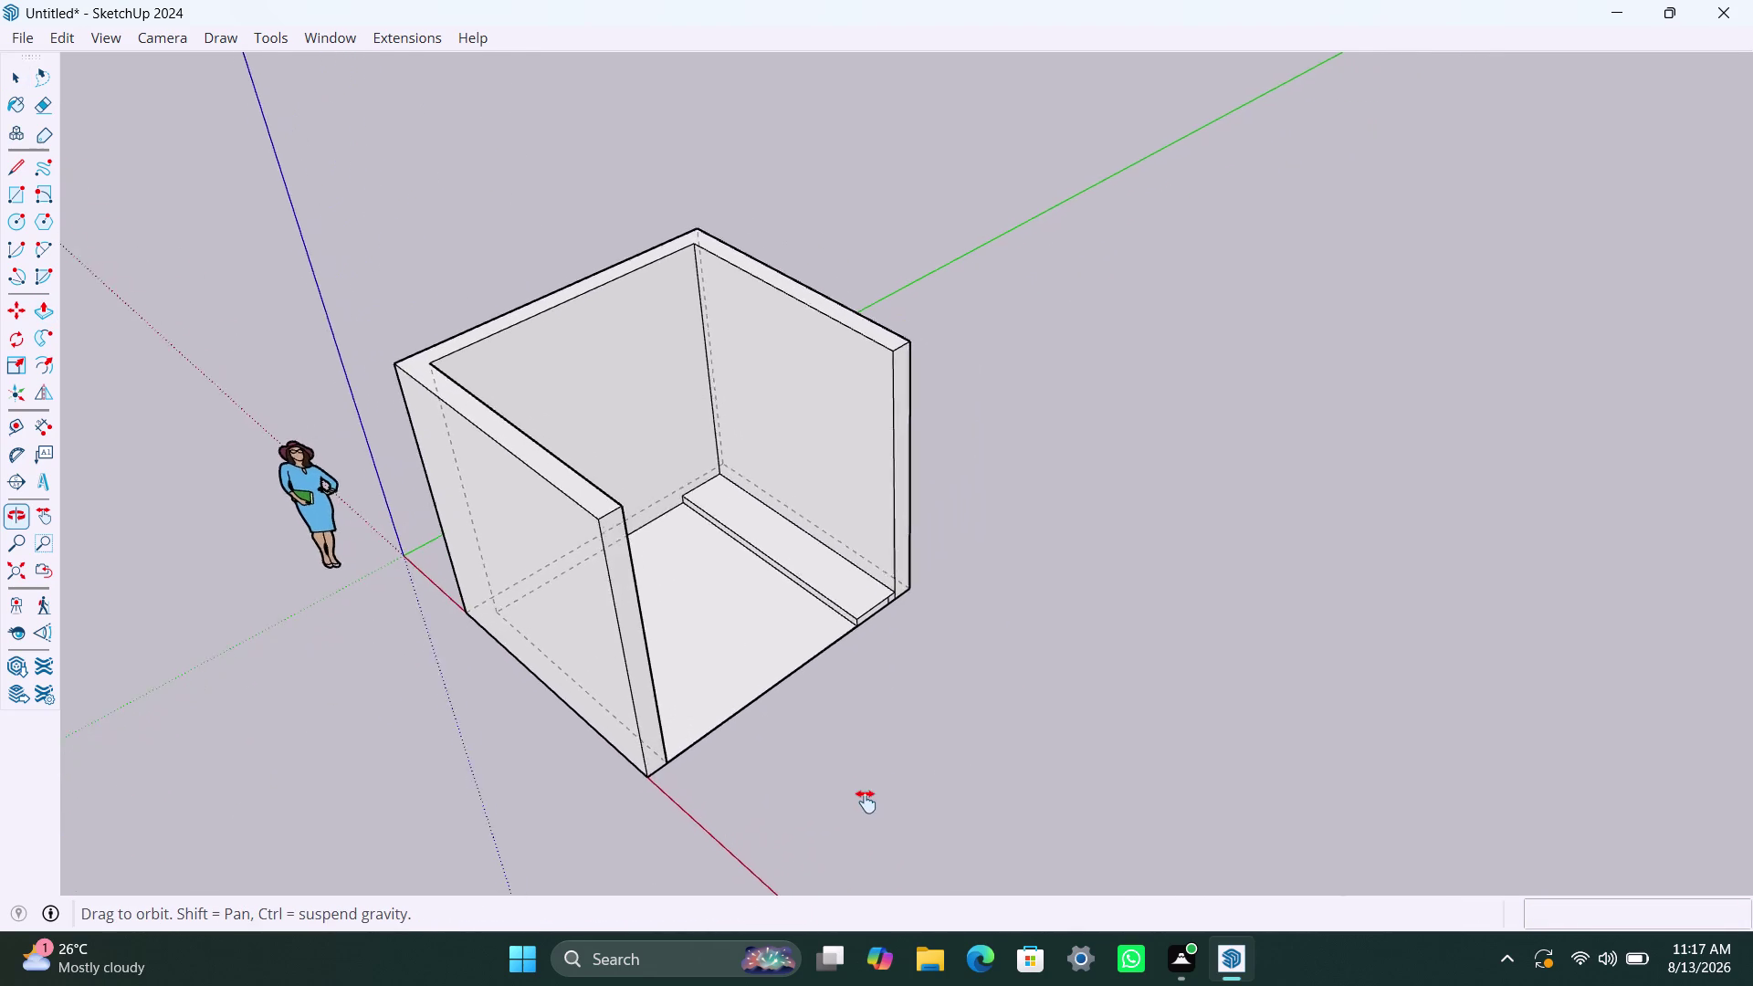
middle_drag(865, 801, 482, 698)
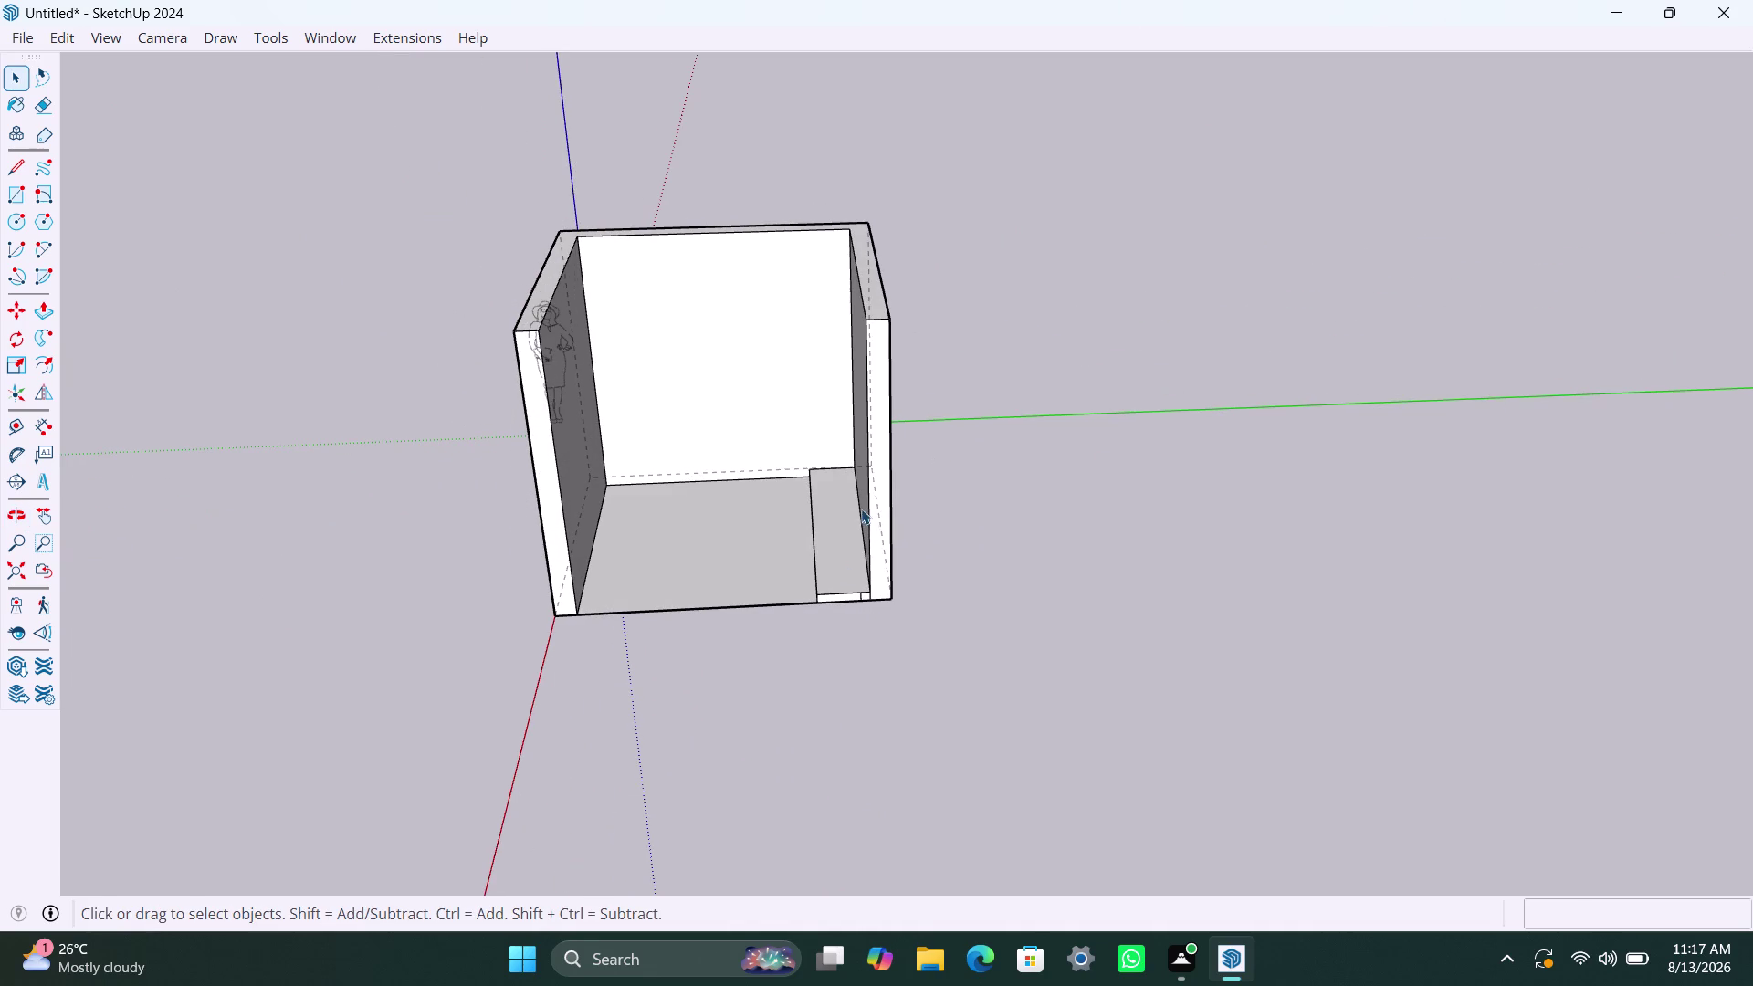
scroll(up, 3)
scroll(down, 3)
middle_drag(747, 682, 982, 738)
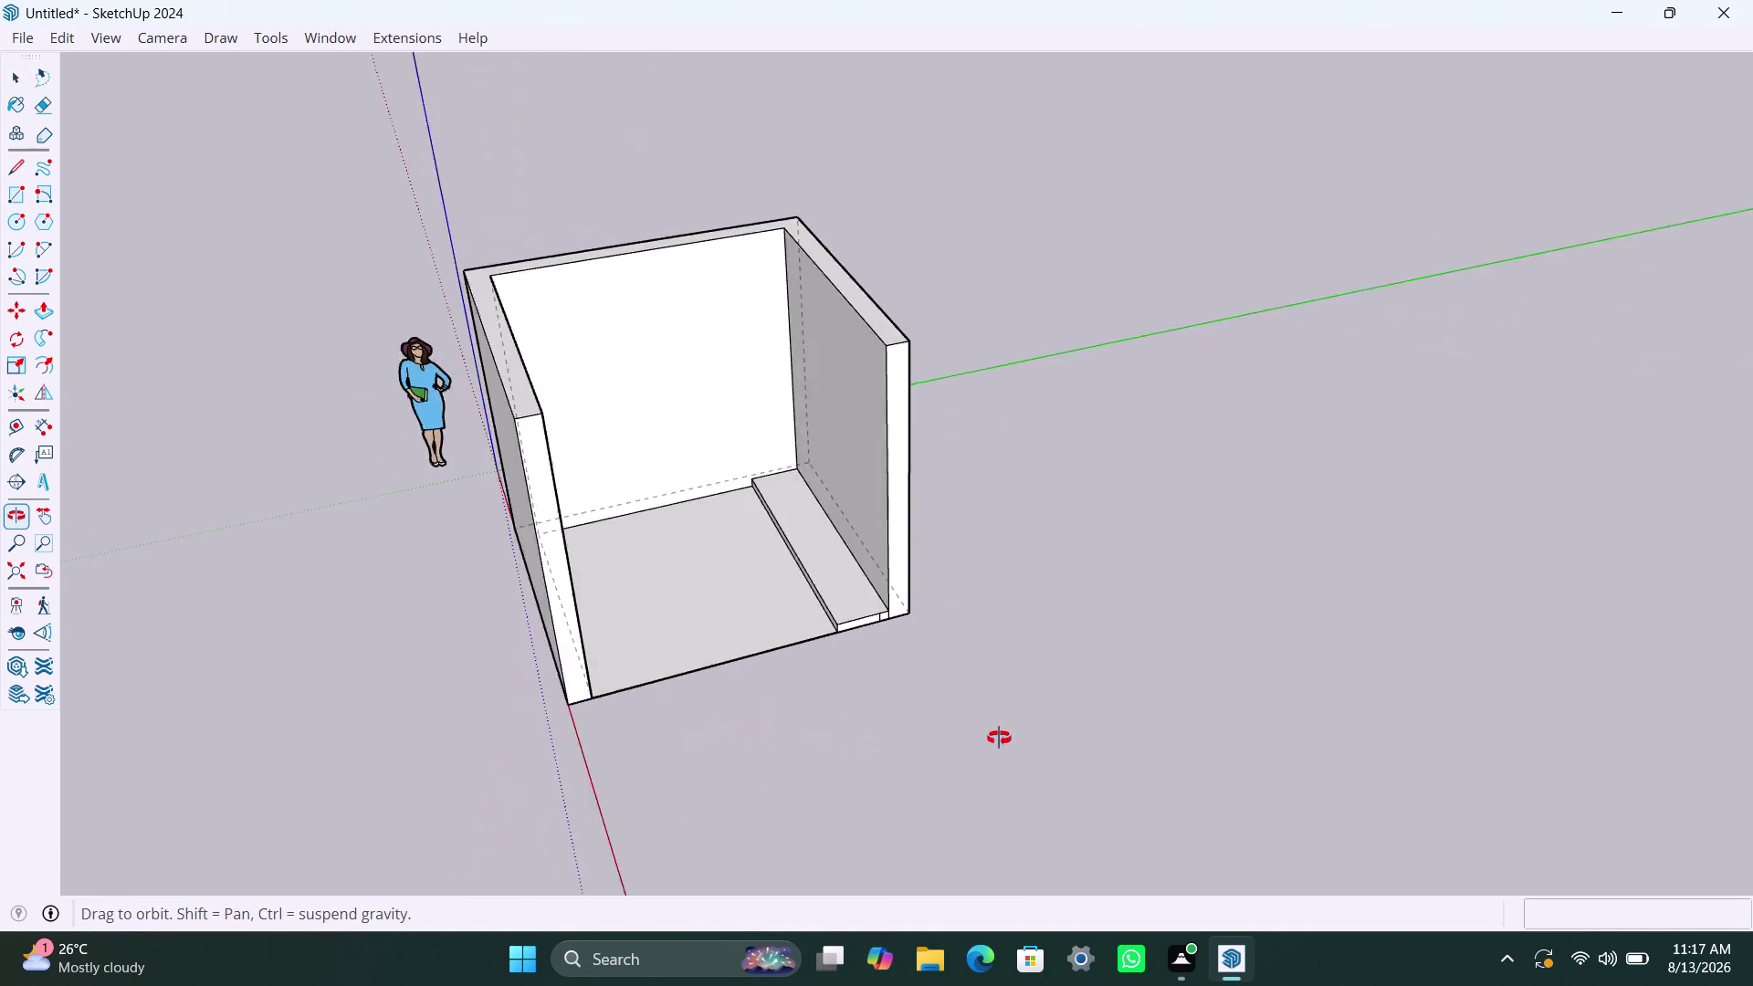
middle_drag(983, 737, 900, 759)
Select the back wall and the connected room geometry, then clear the selection.
click(1056, 716)
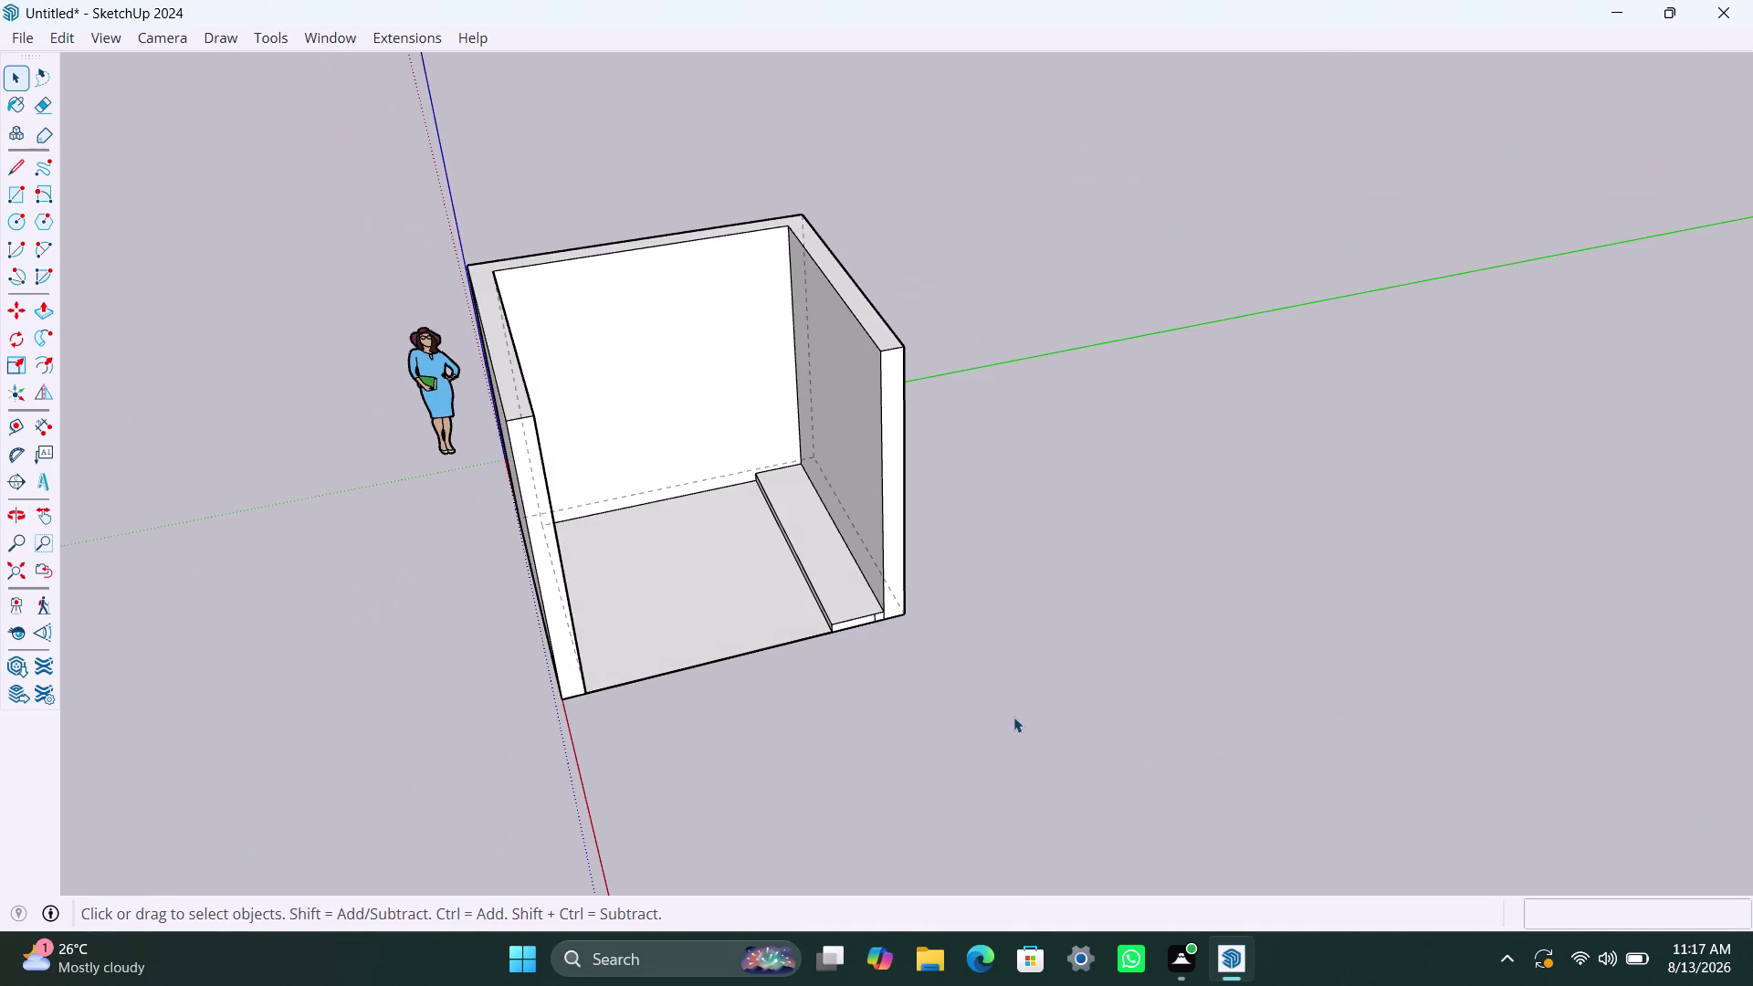
click(563, 286)
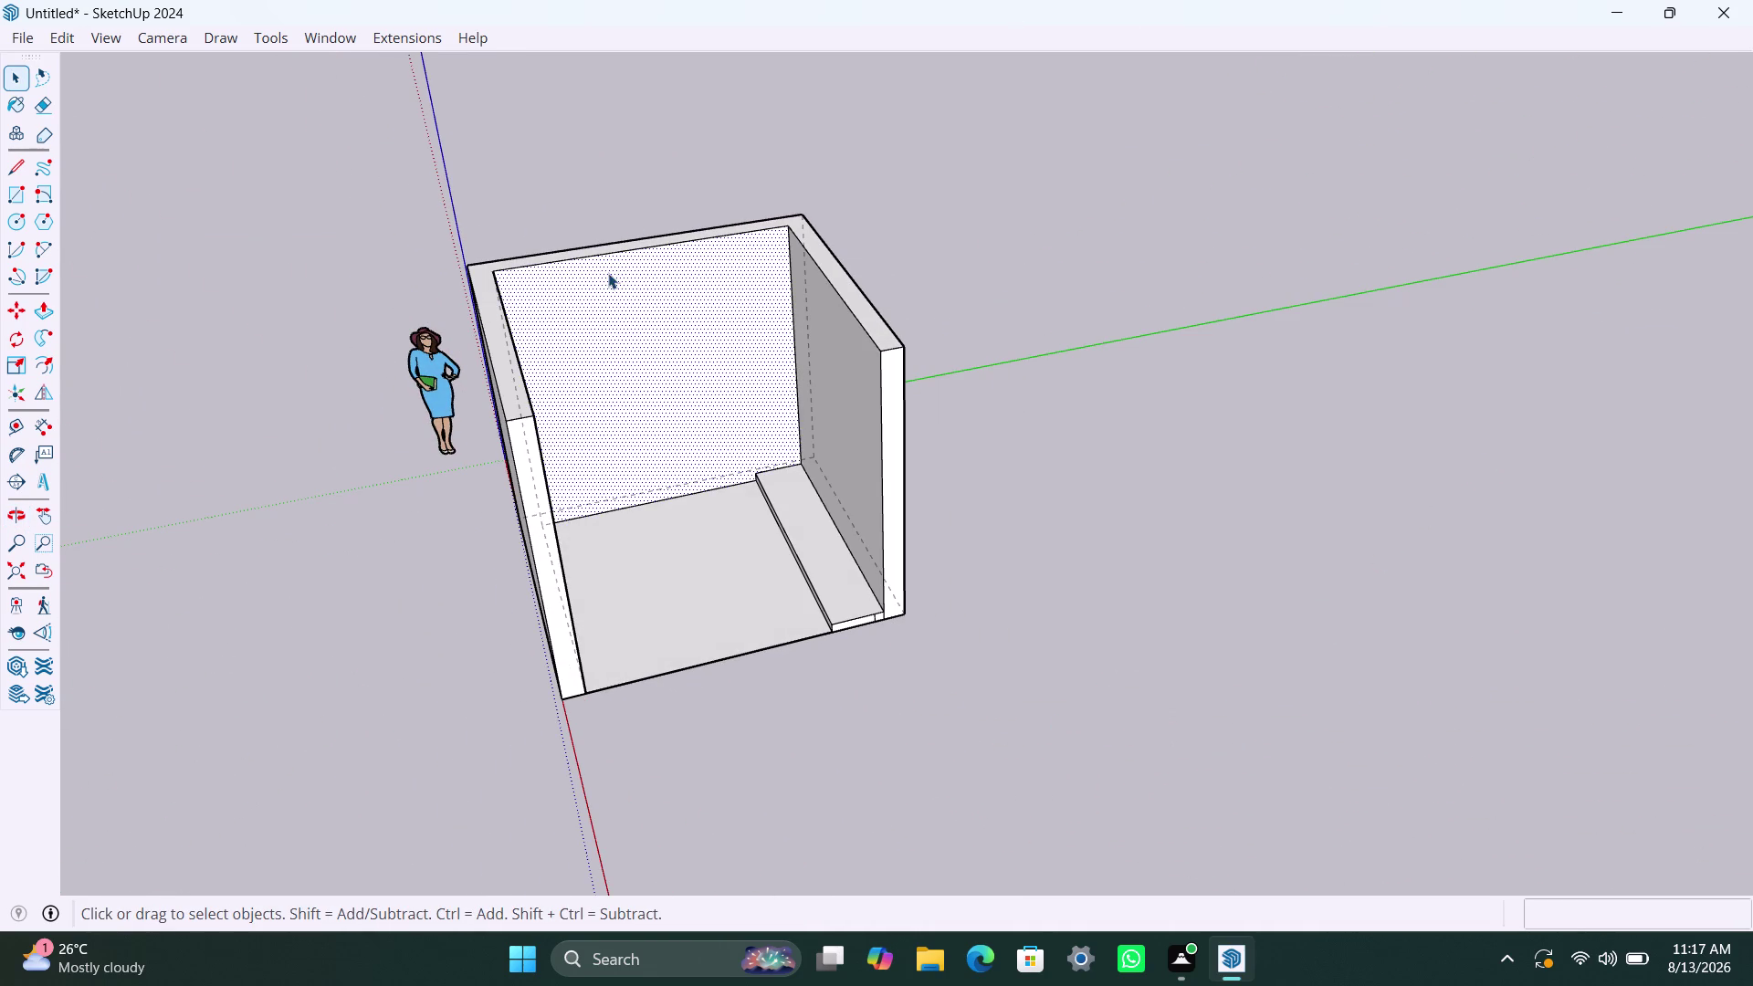
triple_click(610, 264)
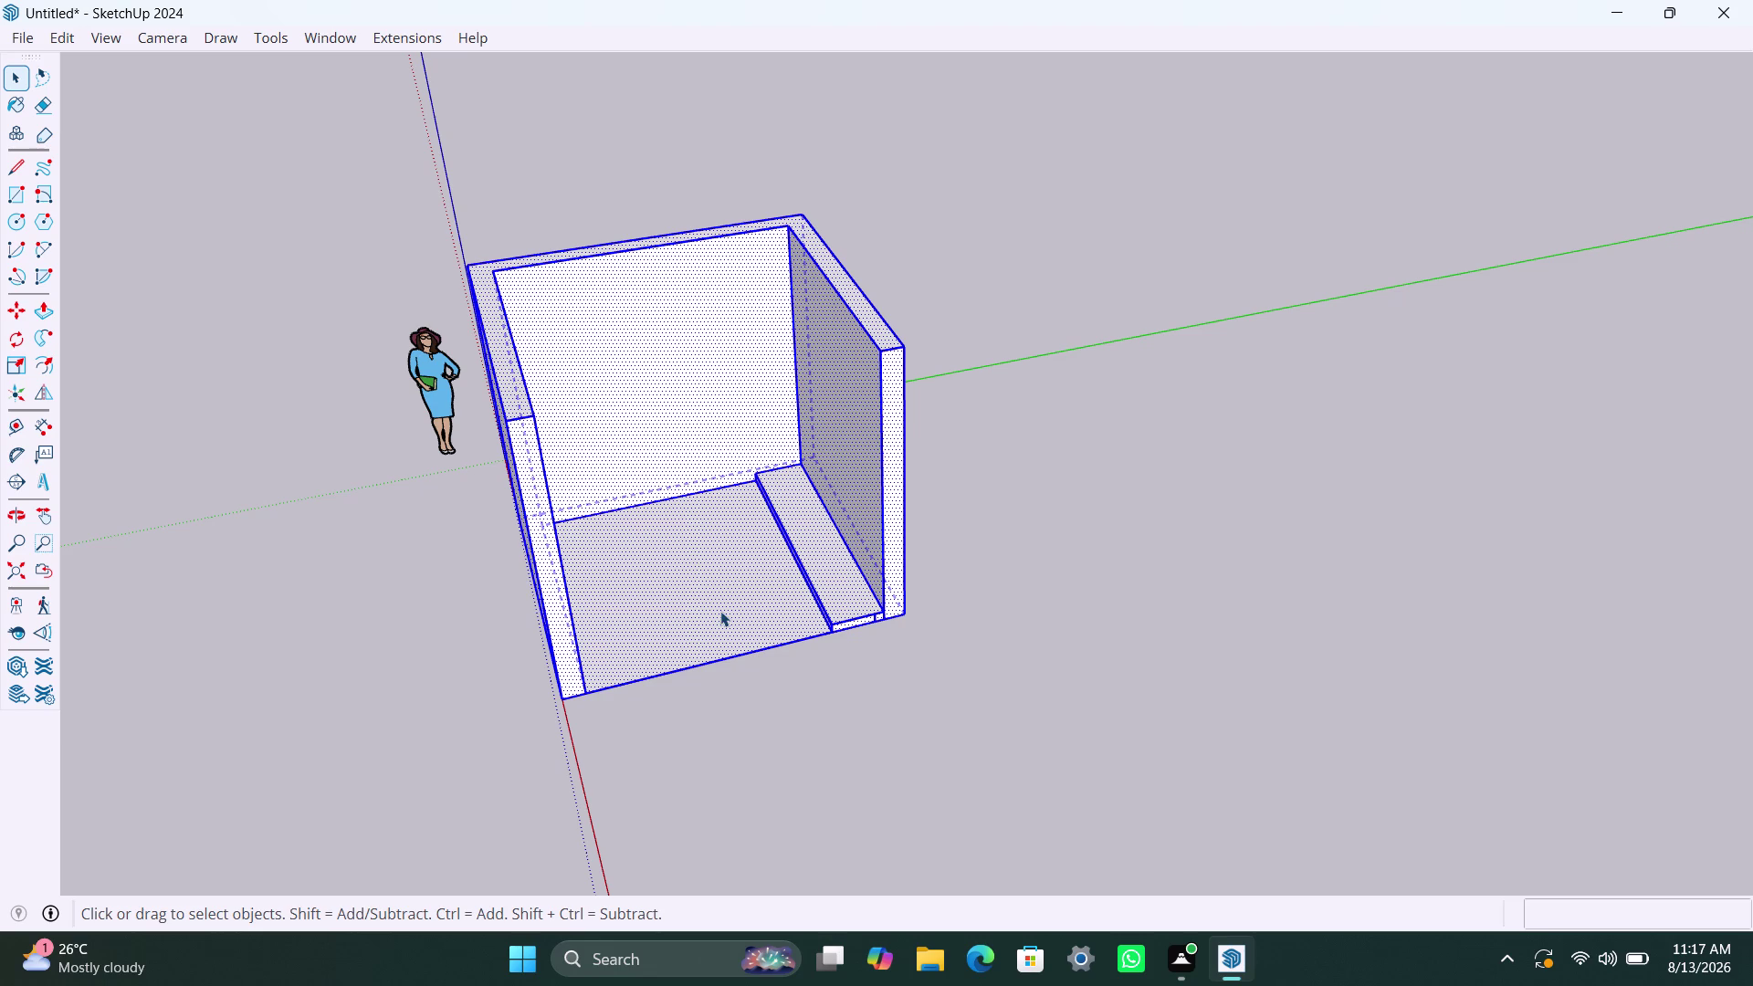
click(823, 604)
double_click(854, 612)
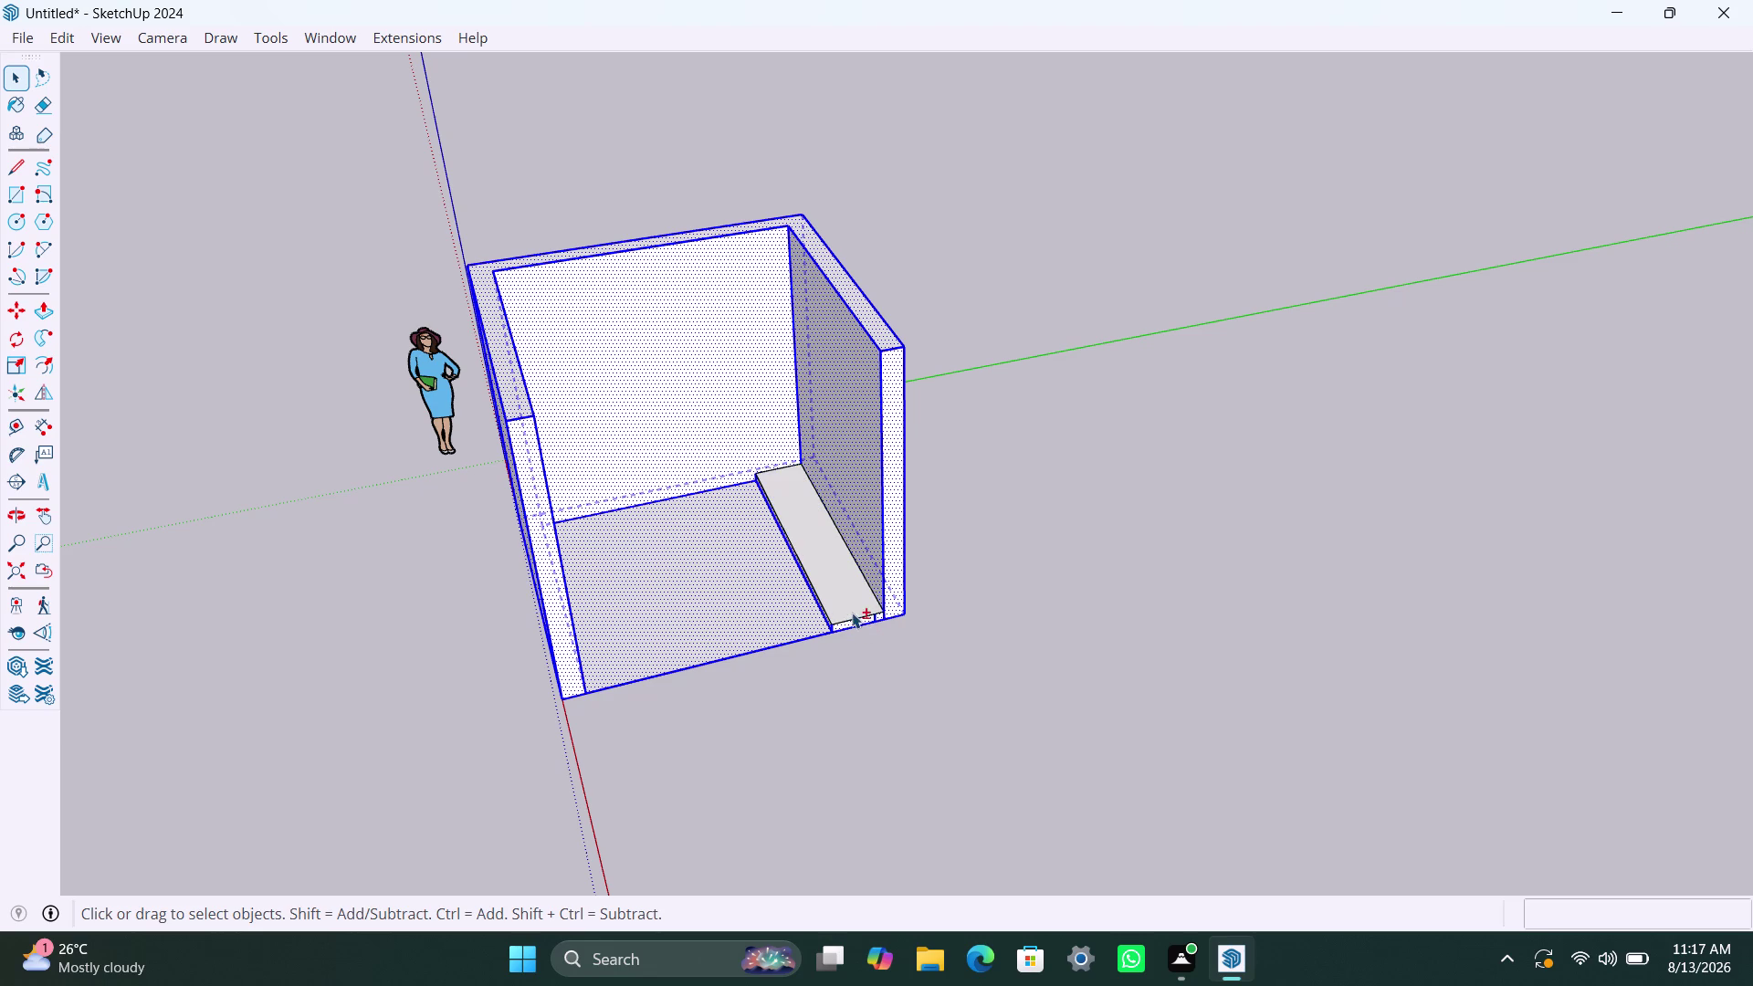
click(752, 628)
double_click(748, 642)
click(769, 642)
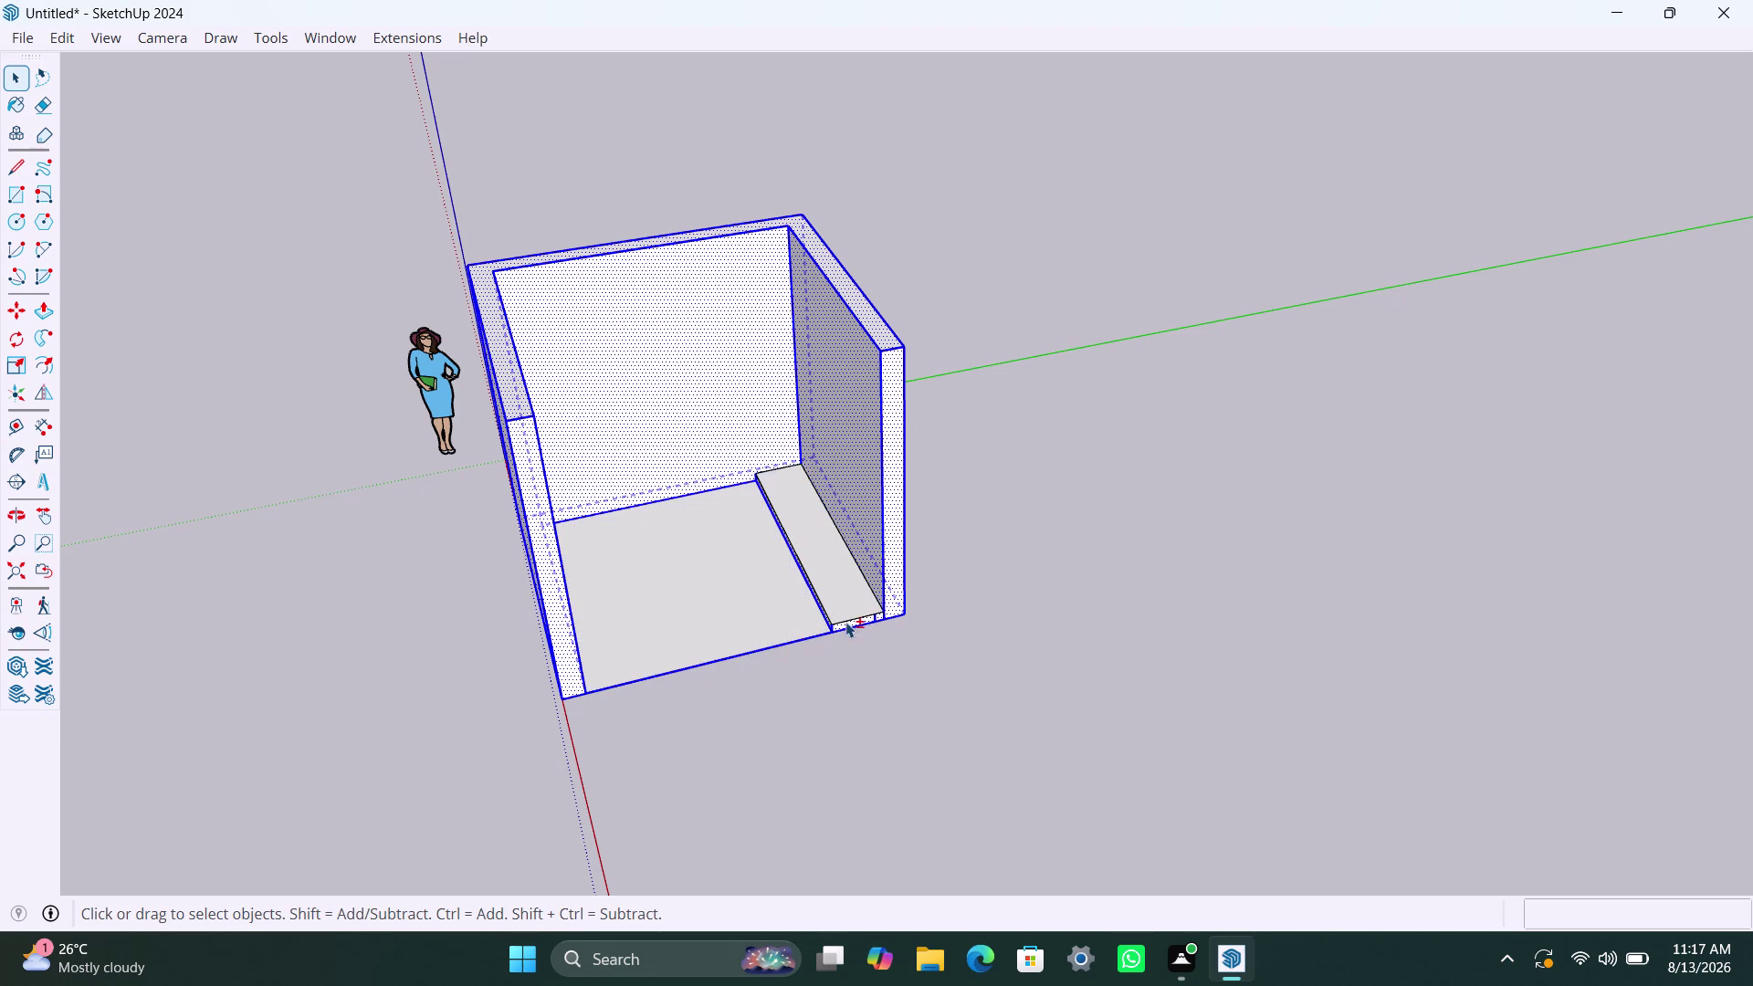
triple_click(896, 700)
click(1043, 665)
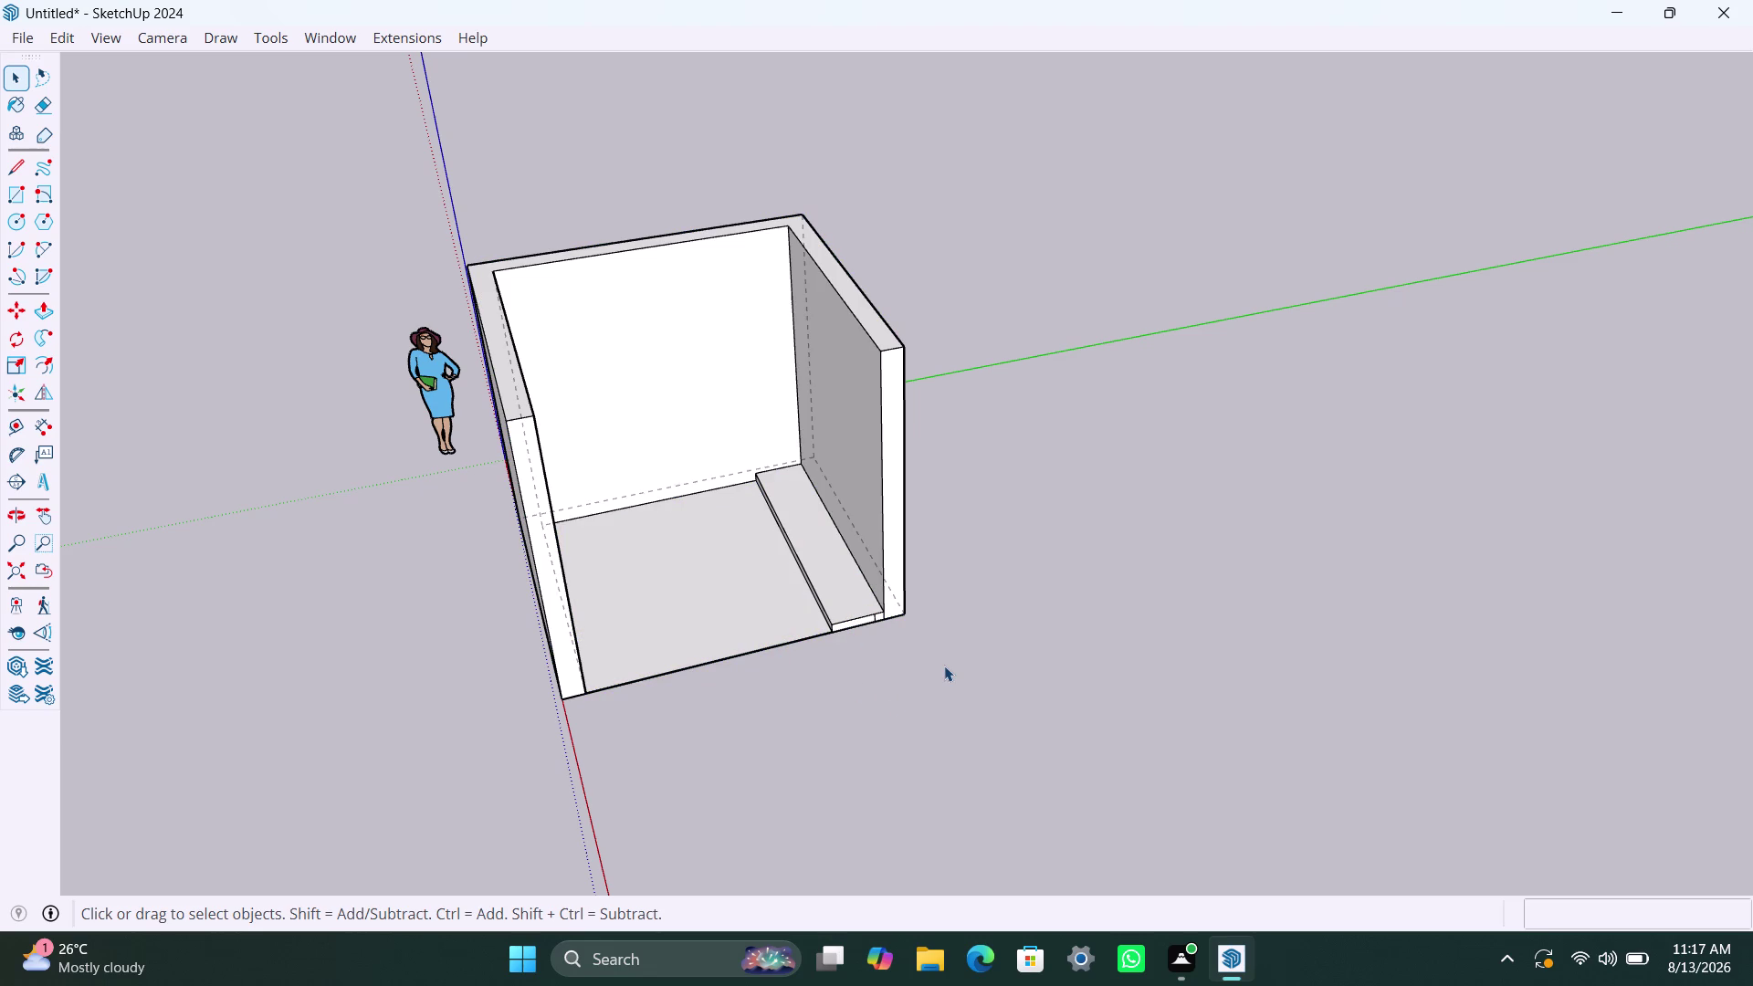
key(Escape)
key(Escape)
key(Escape)
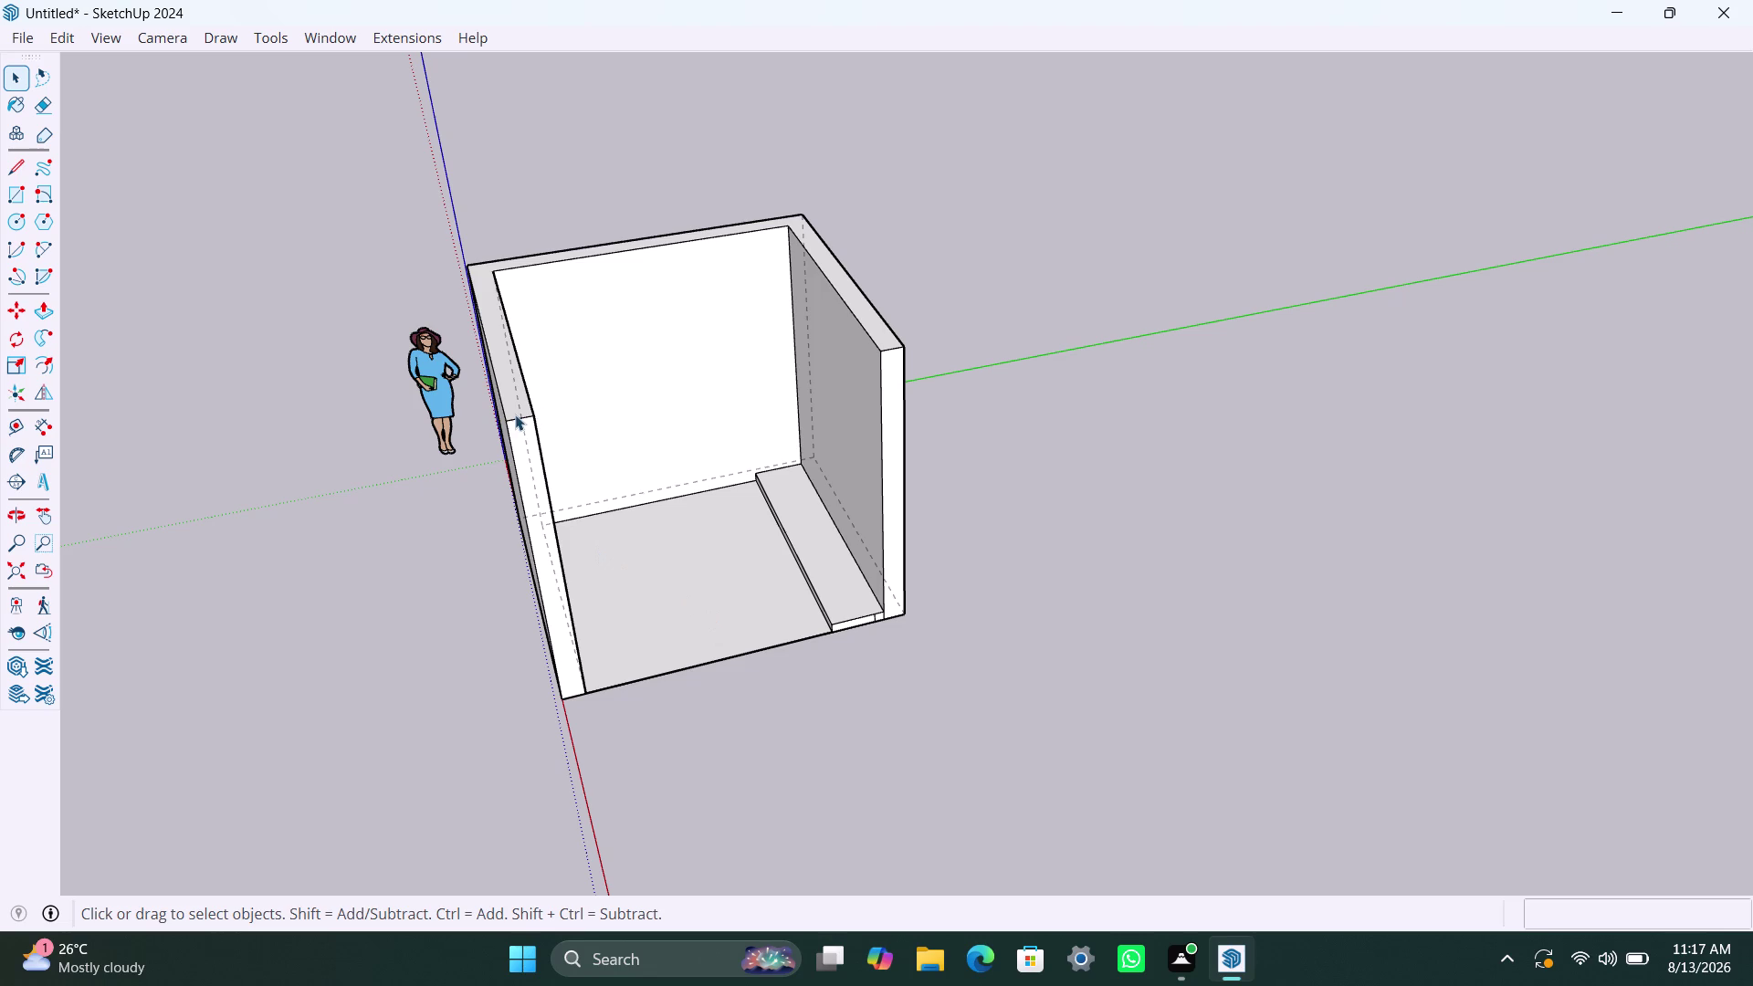
Select the wall rim and back wall, reverse the back wall face, then undo it.
click(515, 414)
double_click(530, 423)
double_click(510, 408)
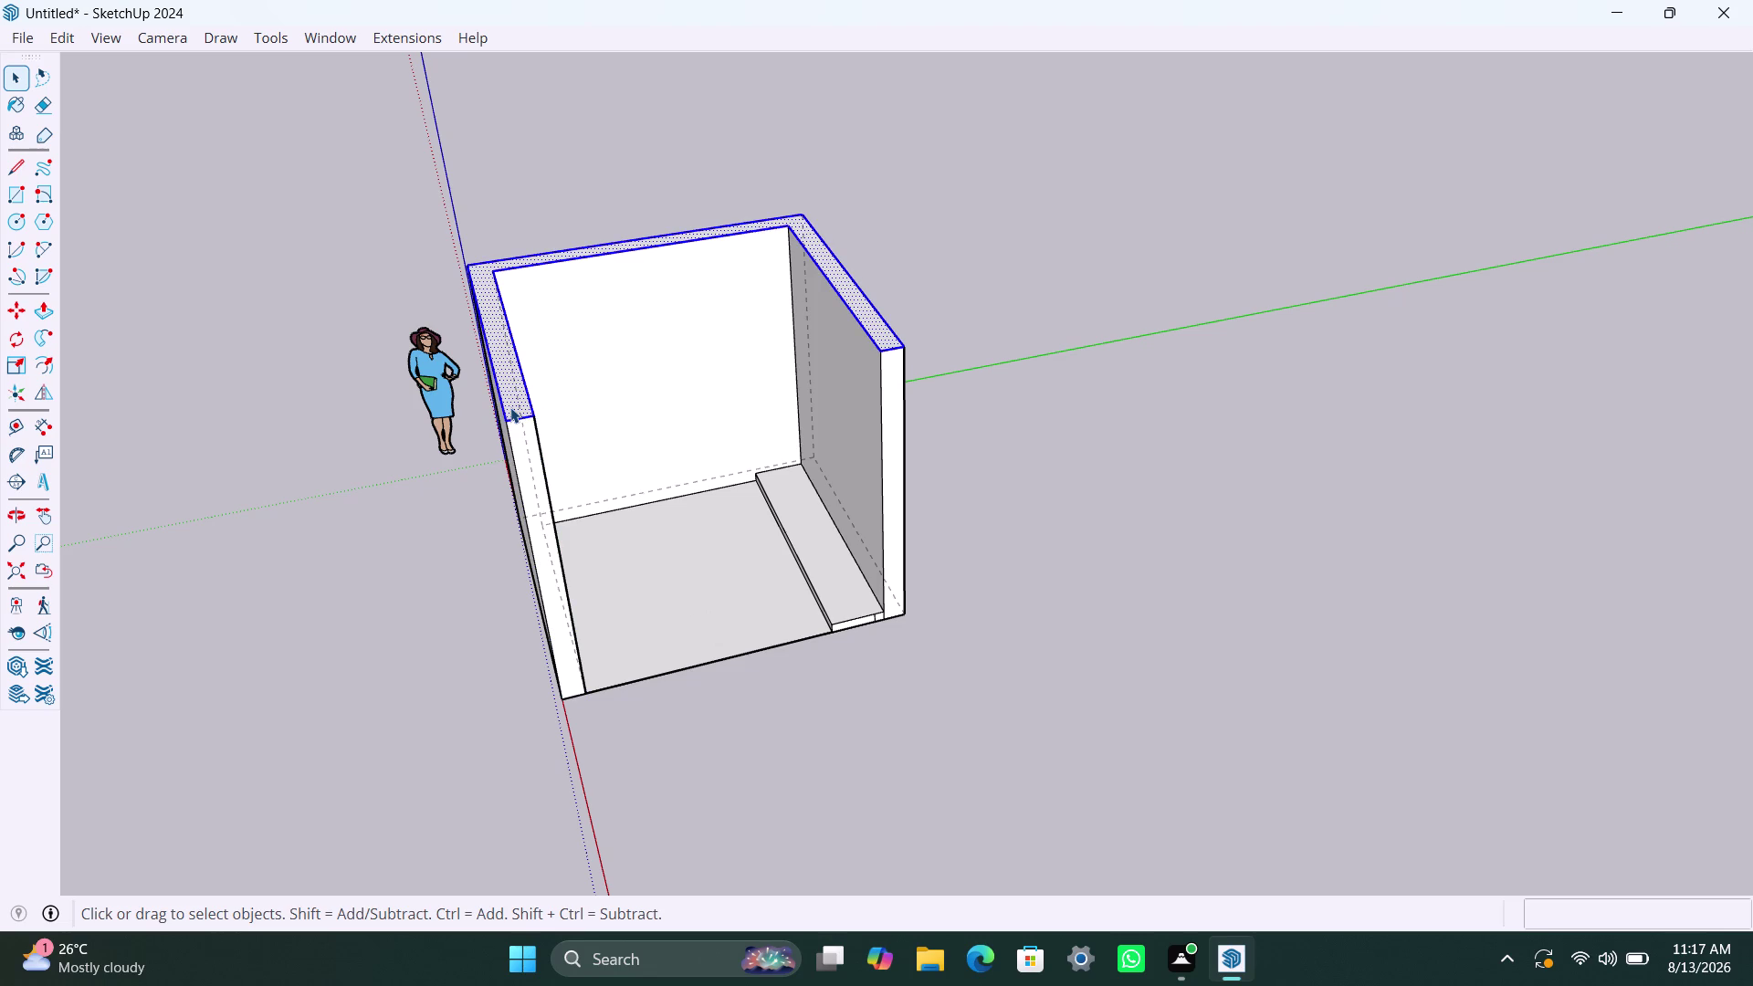
double_click(737, 310)
double_click(738, 309)
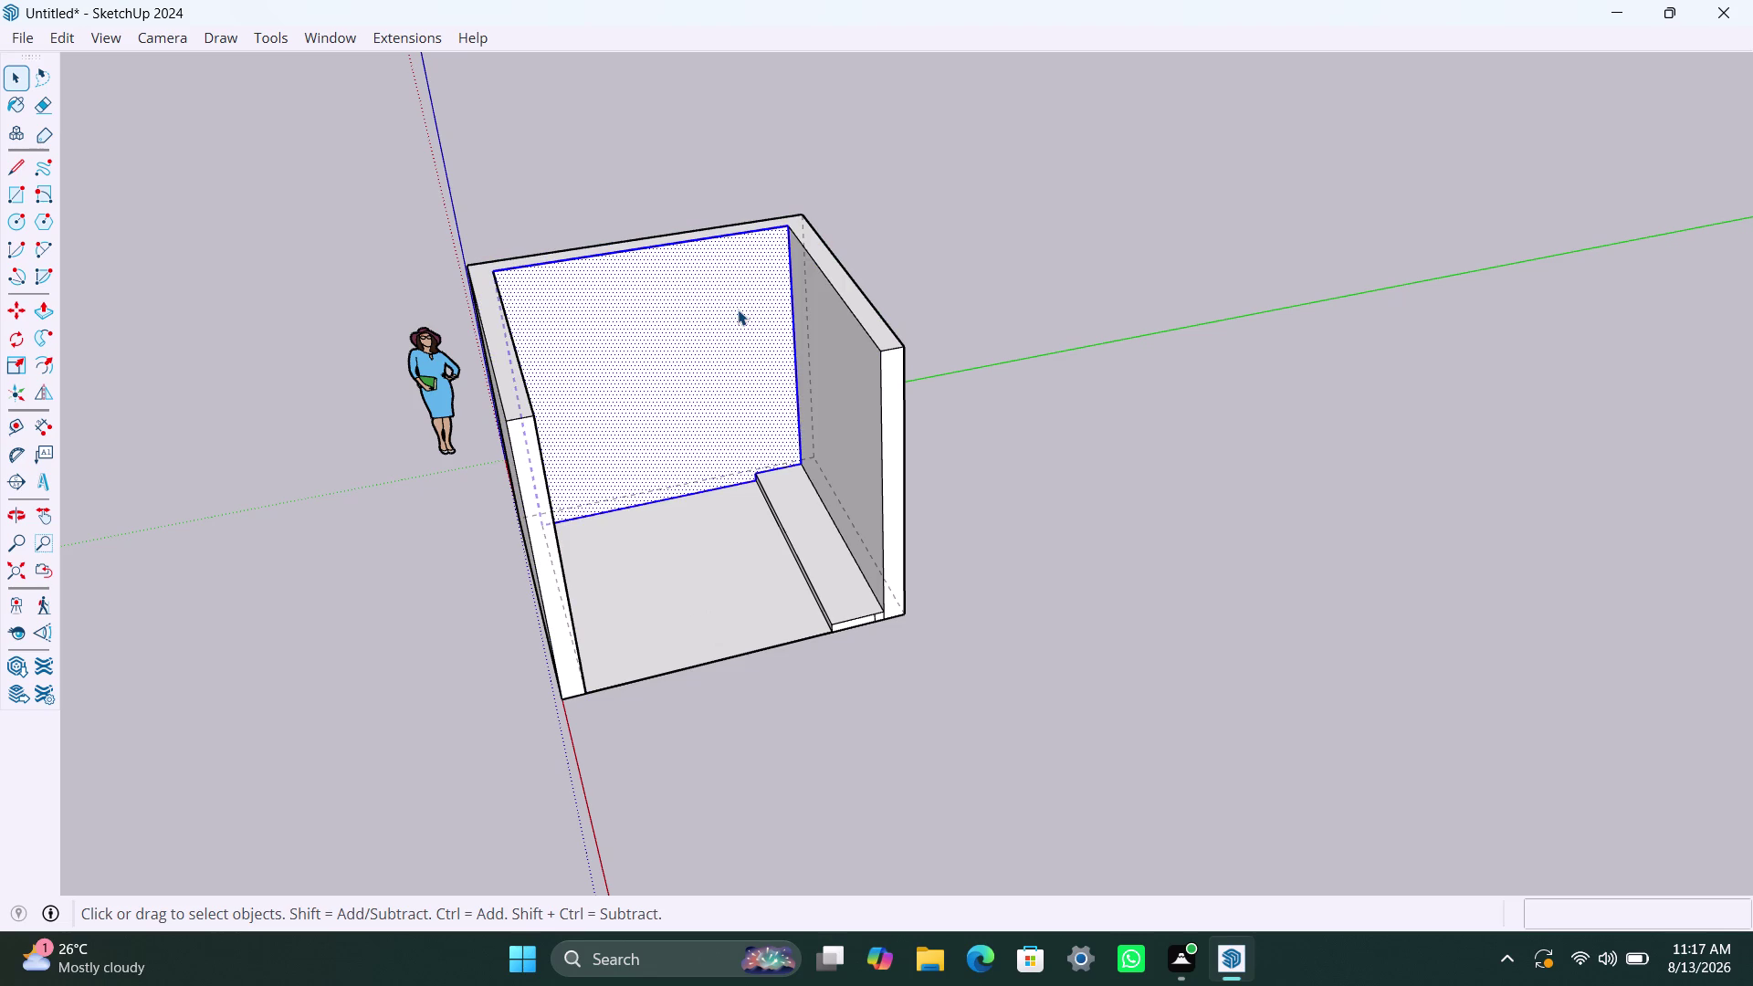
double_click(737, 310)
double_click(738, 309)
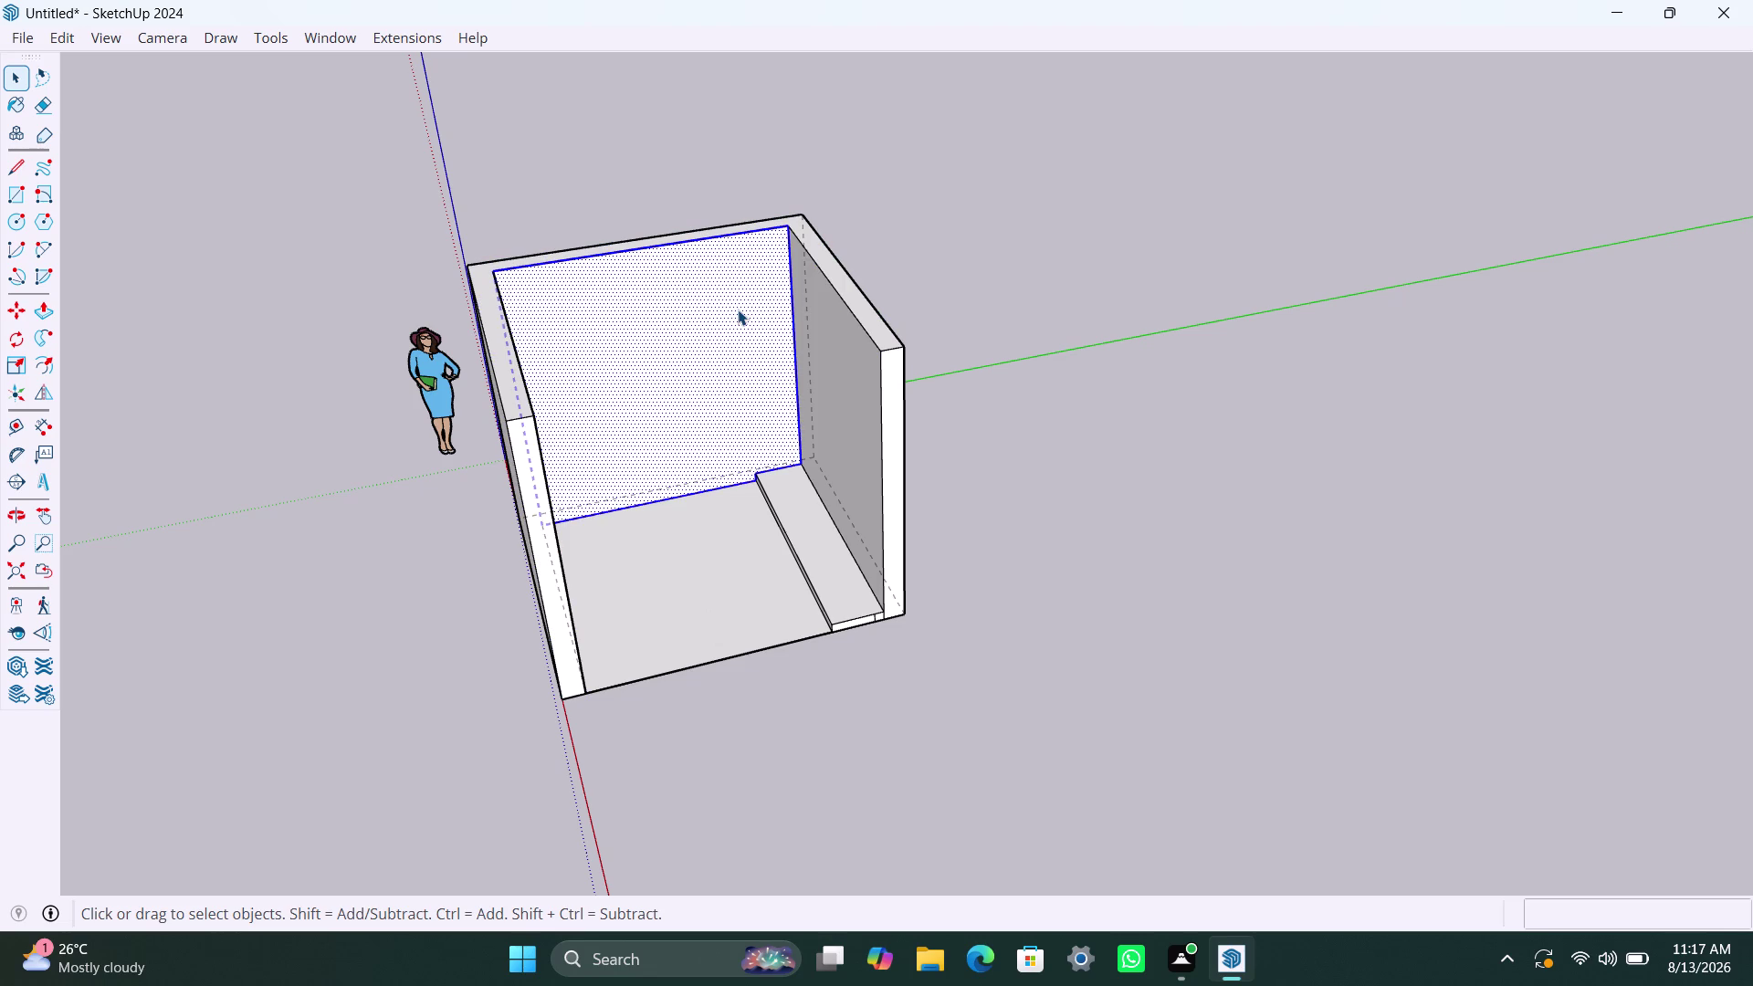
right_click(738, 310)
click(803, 378)
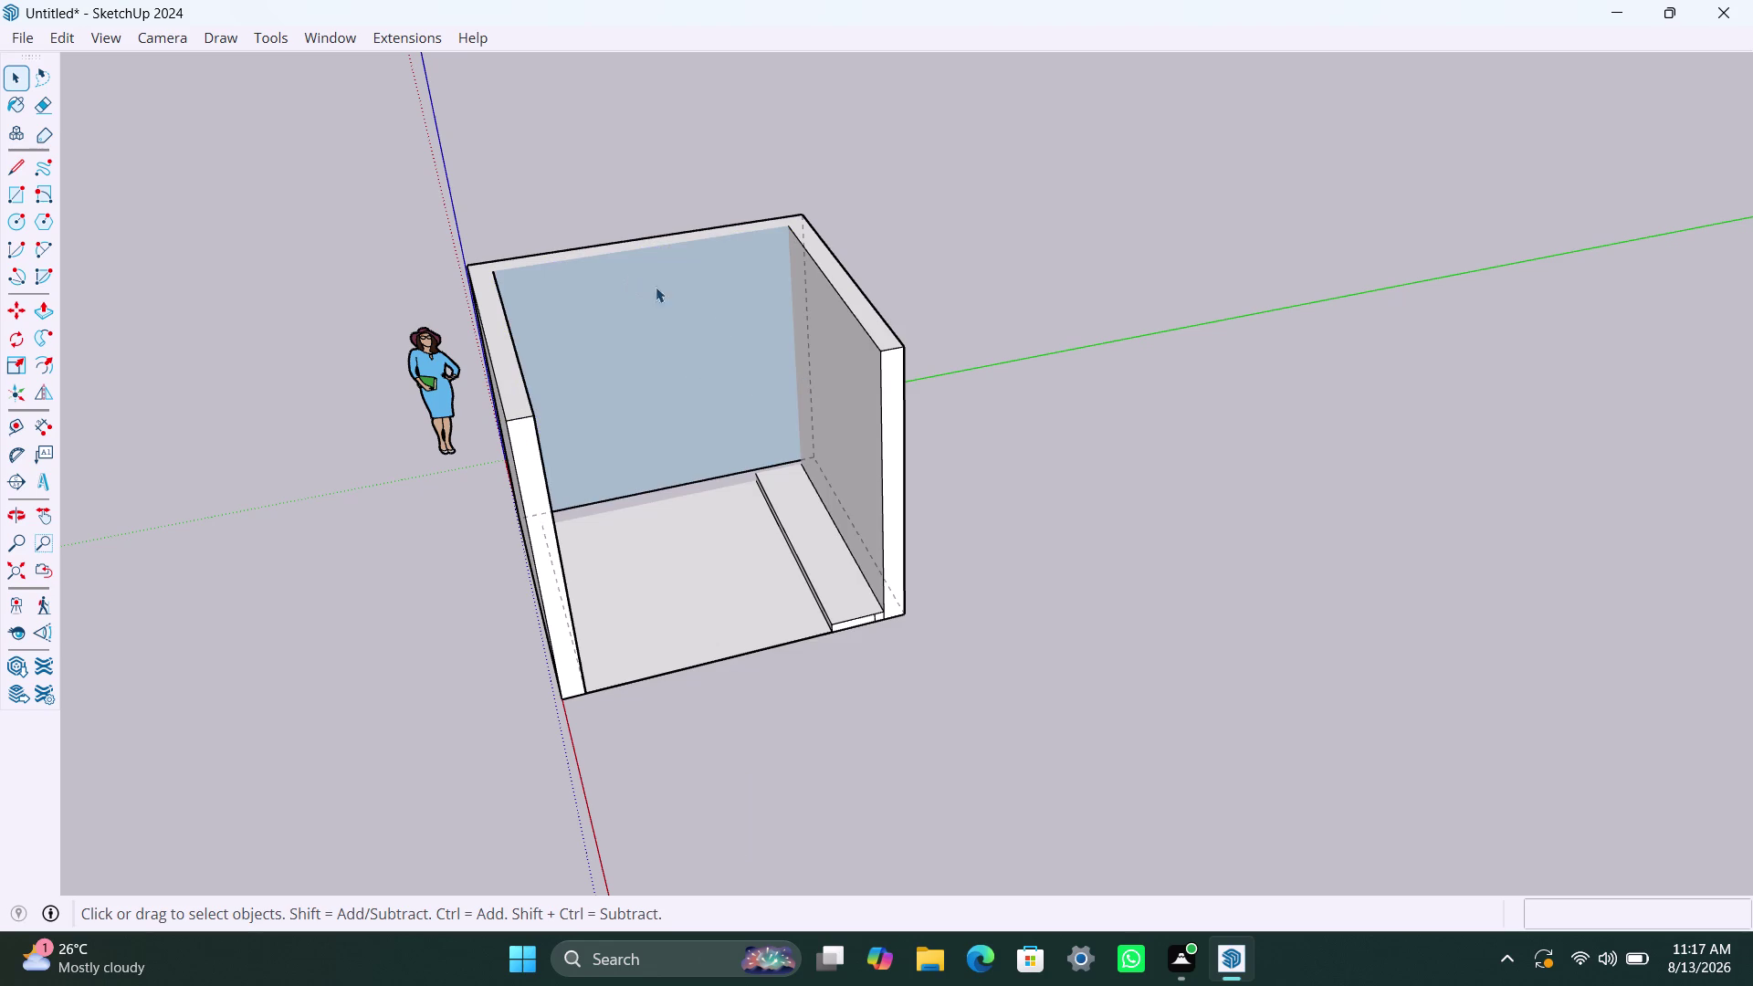
key(ctrl+z)
Select the left and right walls, then triple-click to select the entire room.
click(1066, 540)
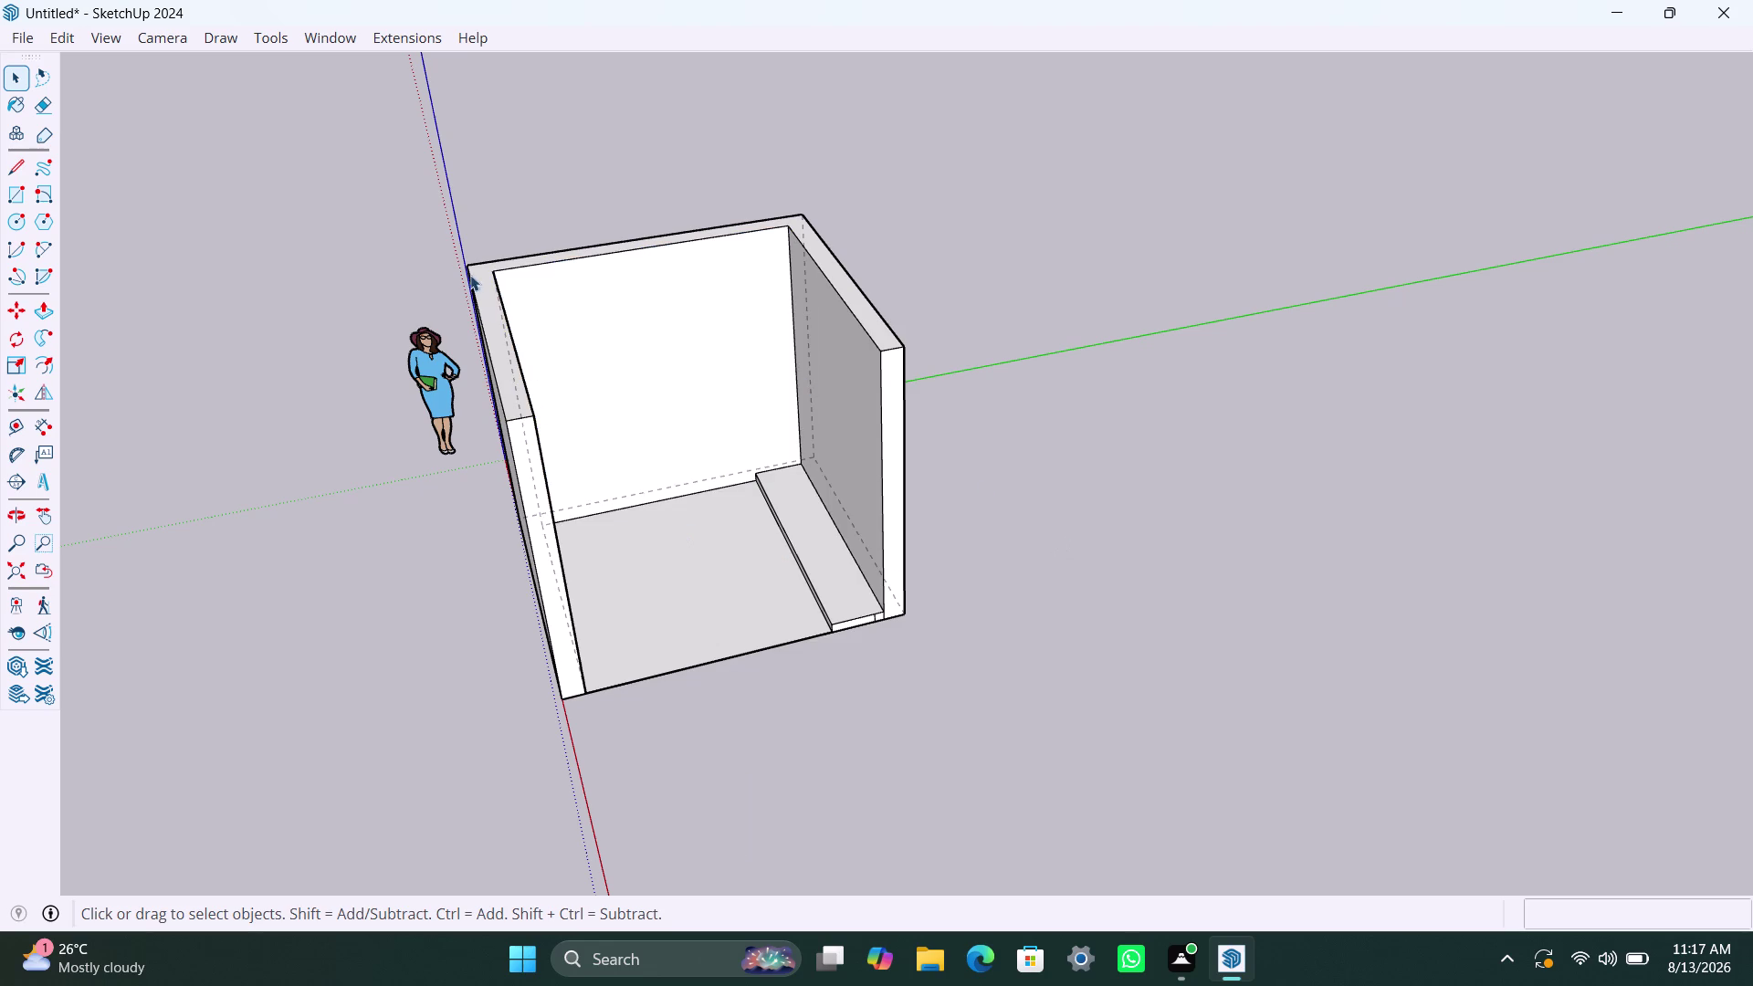
drag(444, 231, 979, 555)
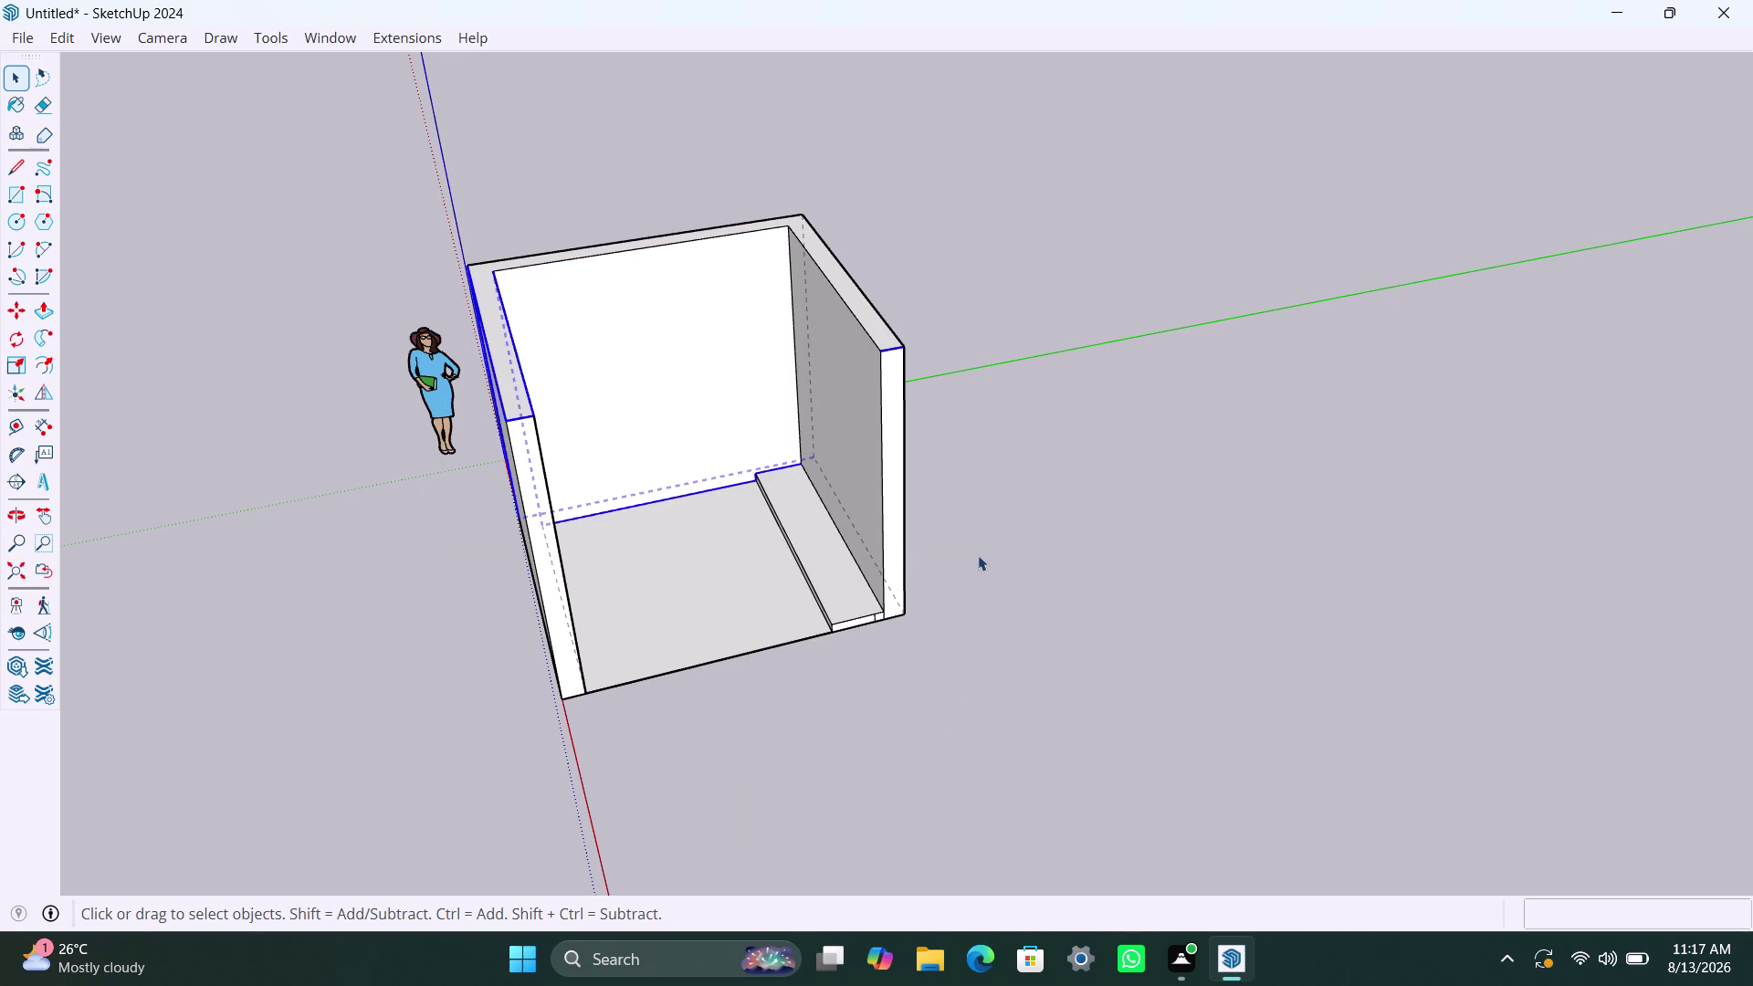
double_click(880, 527)
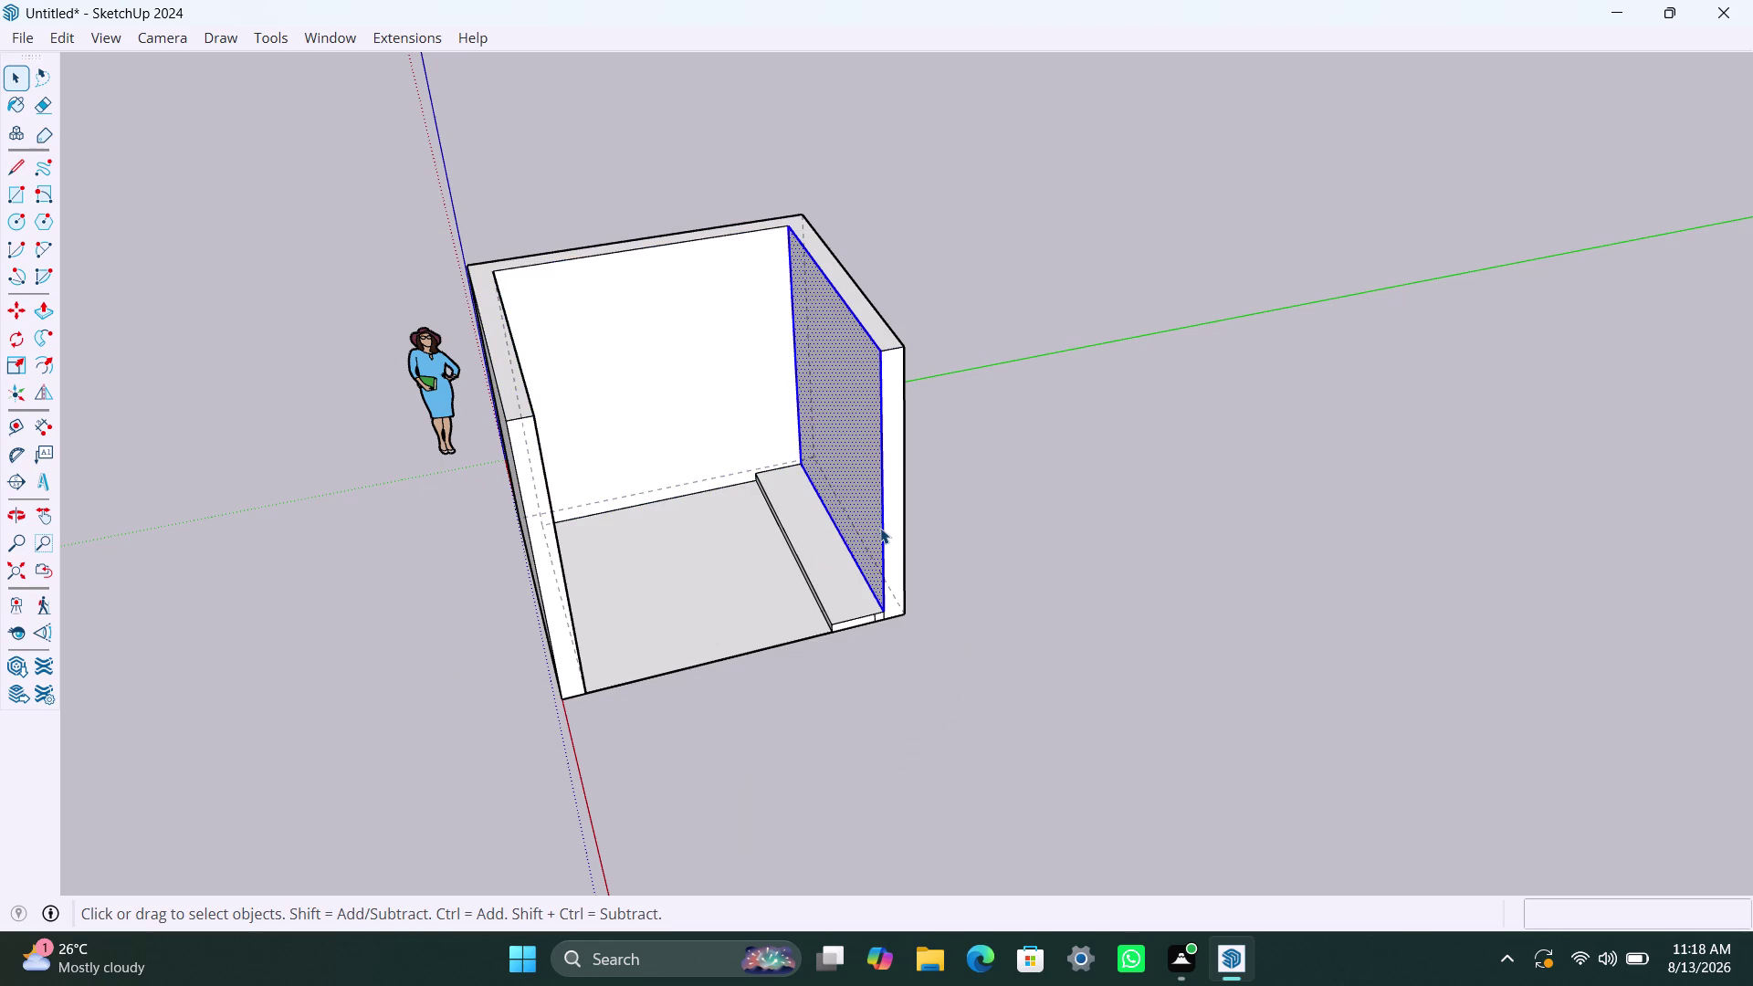
click(881, 527)
triple_click(880, 528)
Erase the whole room from the right-click menu, then undo the erase.
right_click(880, 528)
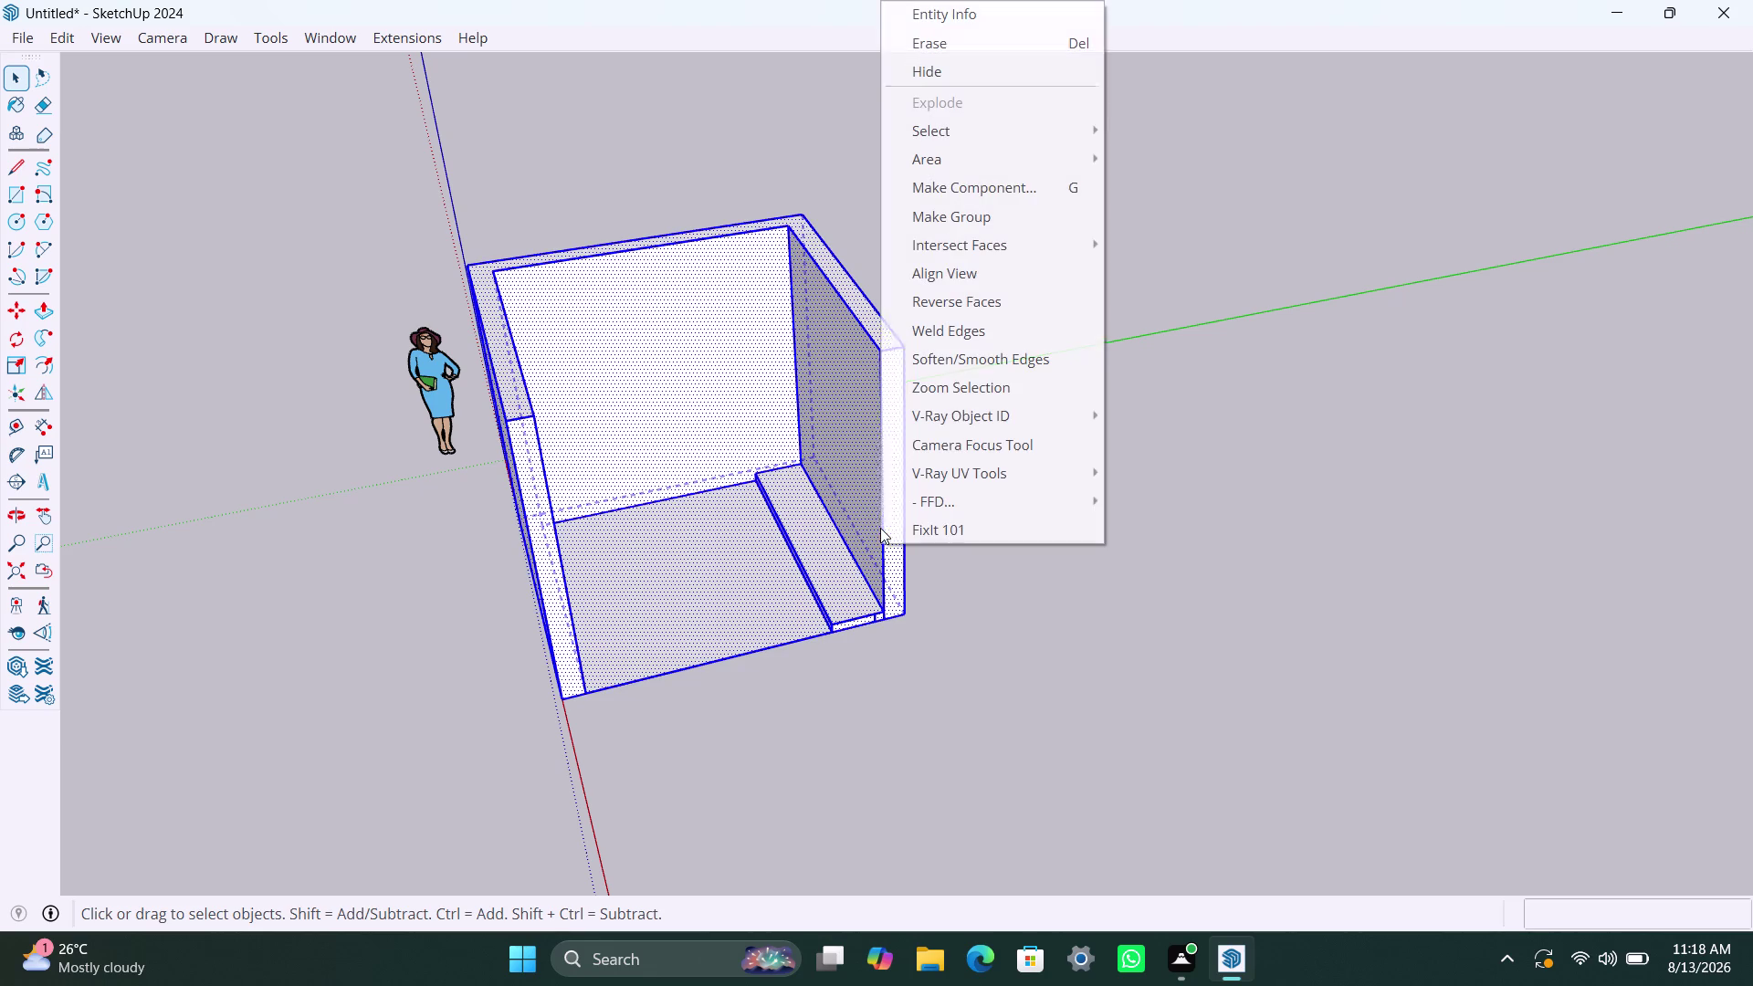
click(976, 62)
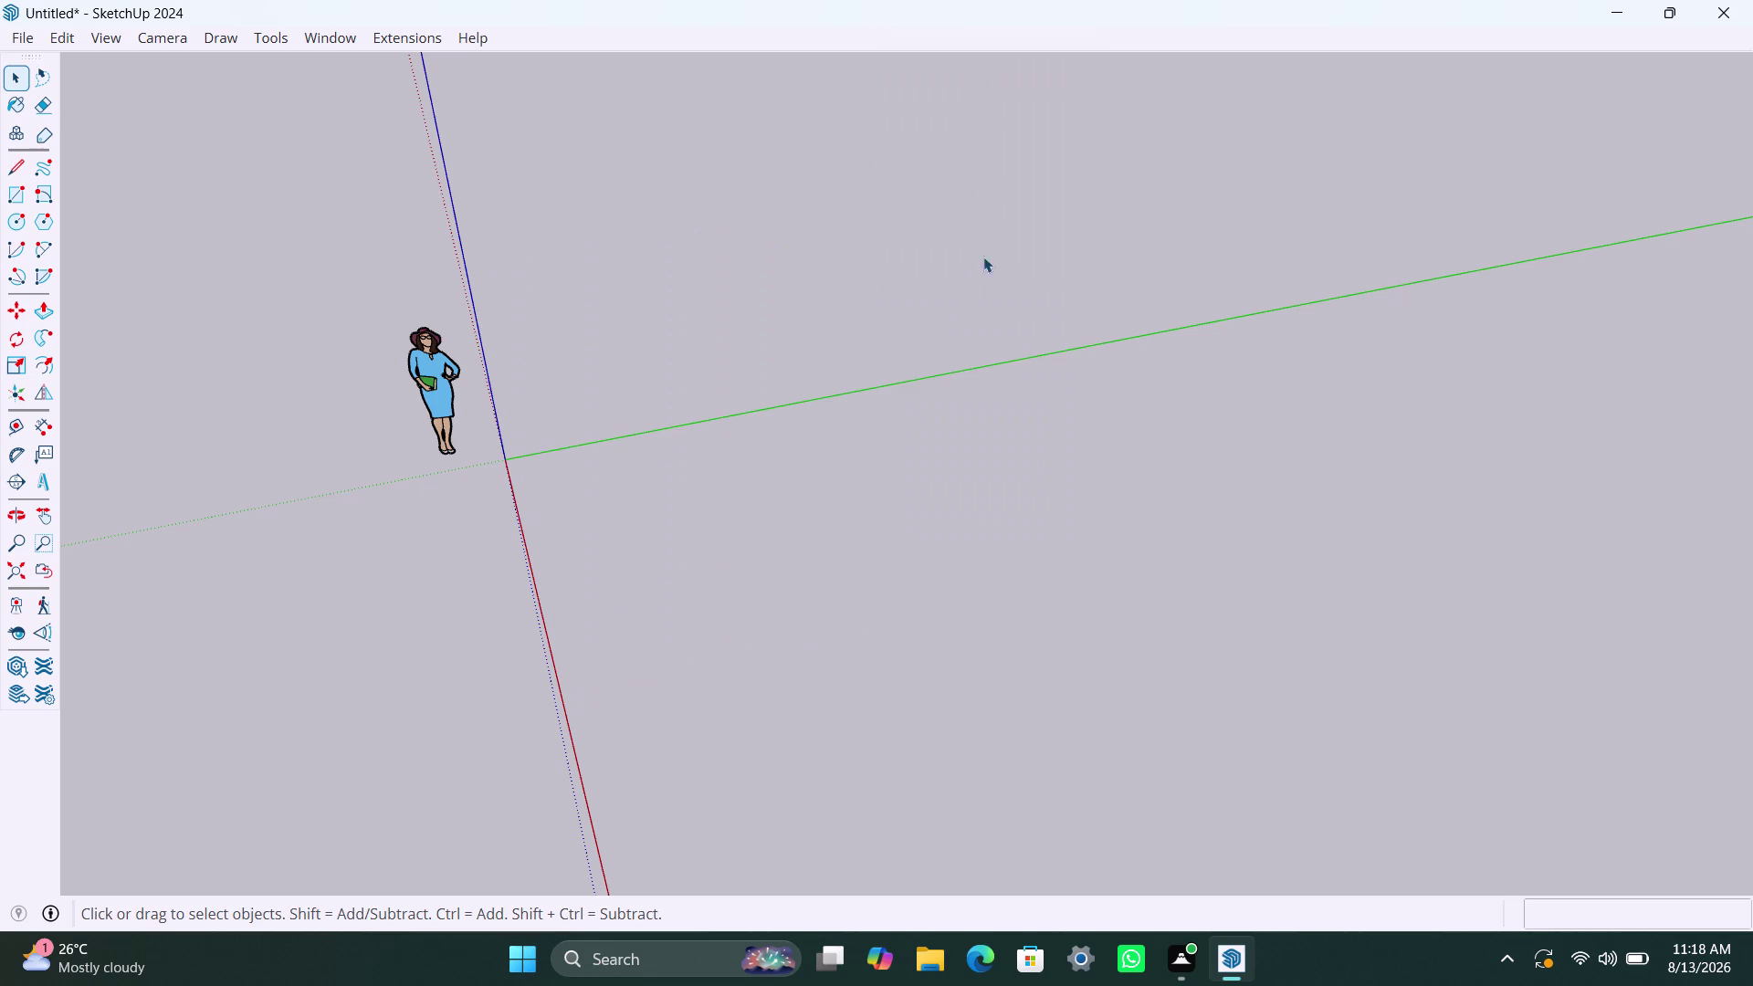
key(ctrl+z)
triple_click(862, 685)
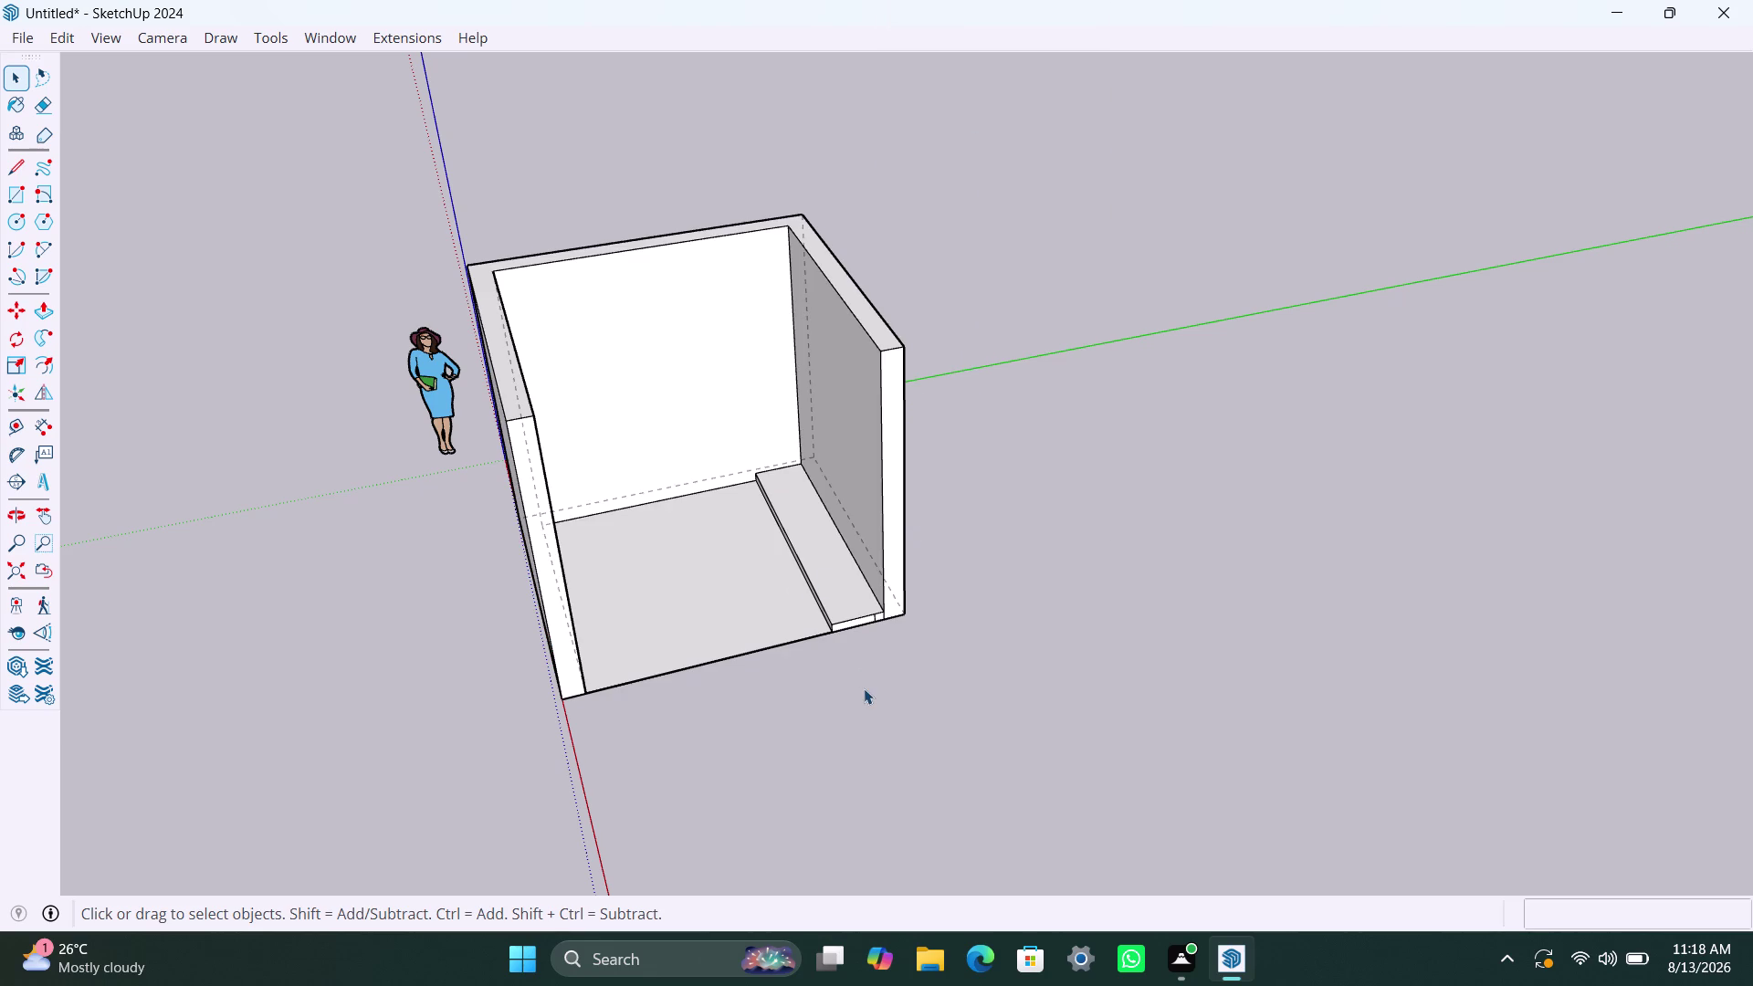
double_click(937, 683)
Undo the raised floor strip and the walls back to the plain floor slab.
key(ctrl+z)
key(ctrl+z)
key(ctrl+z)
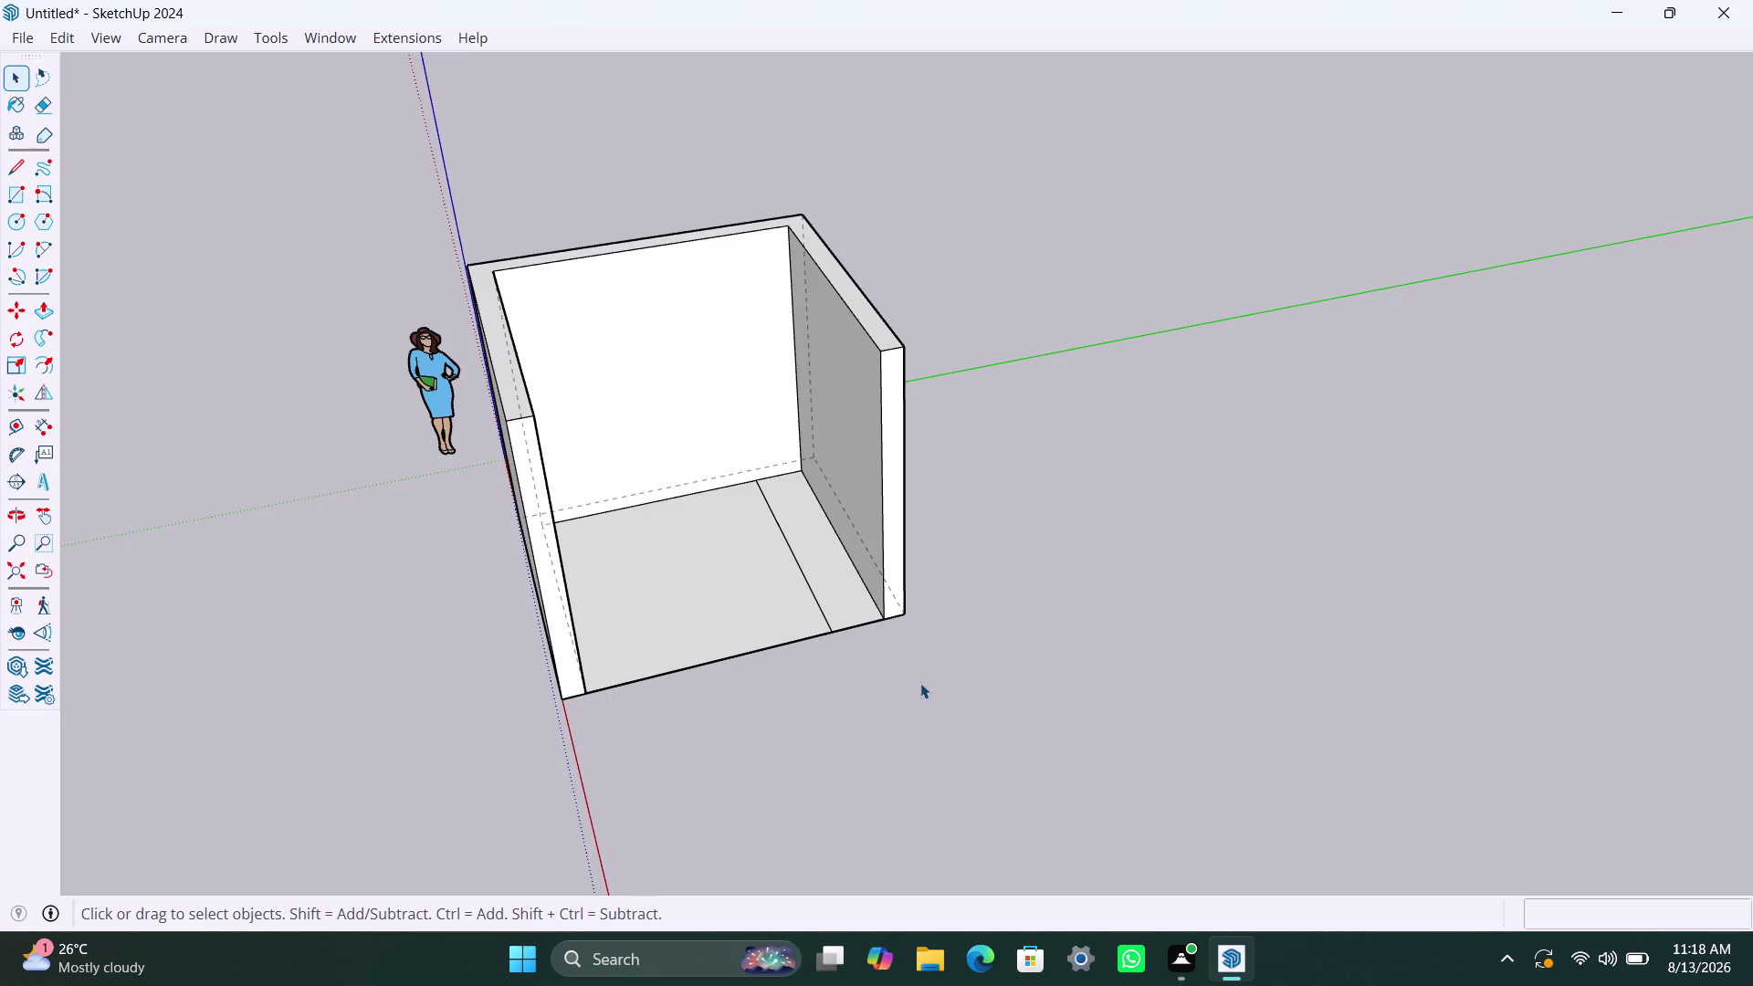
triple_click(681, 250)
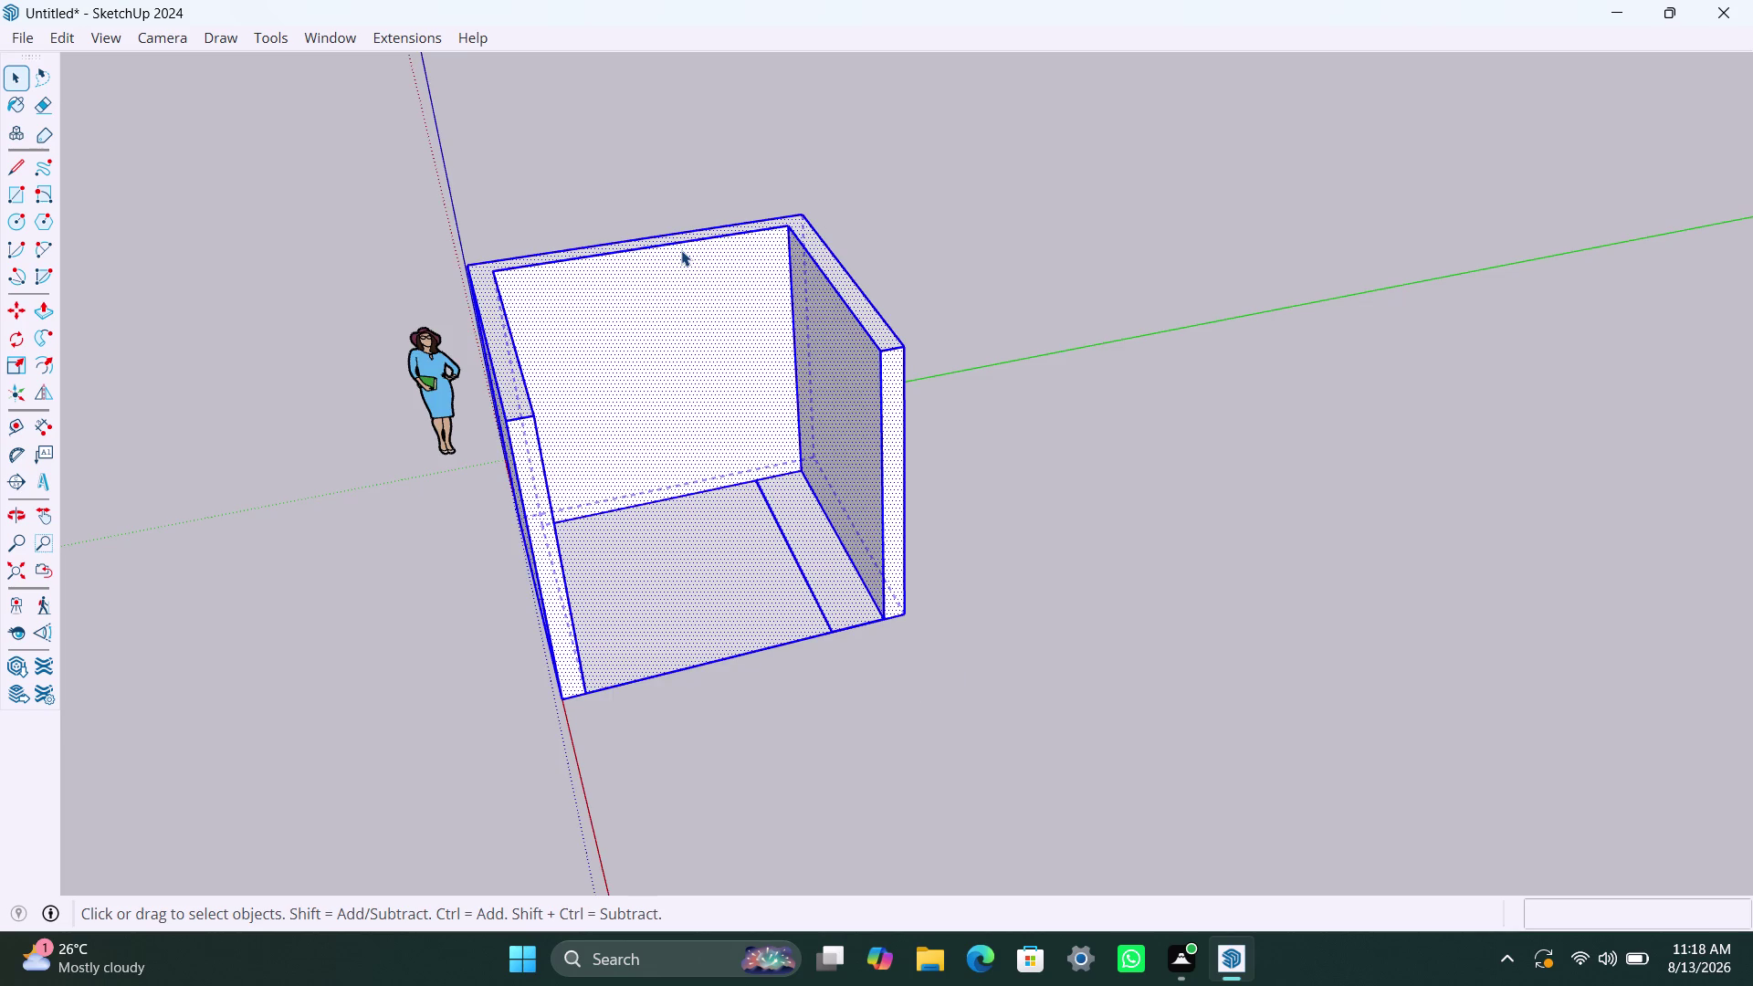
click(764, 660)
double_click(774, 668)
key(ctrl+z)
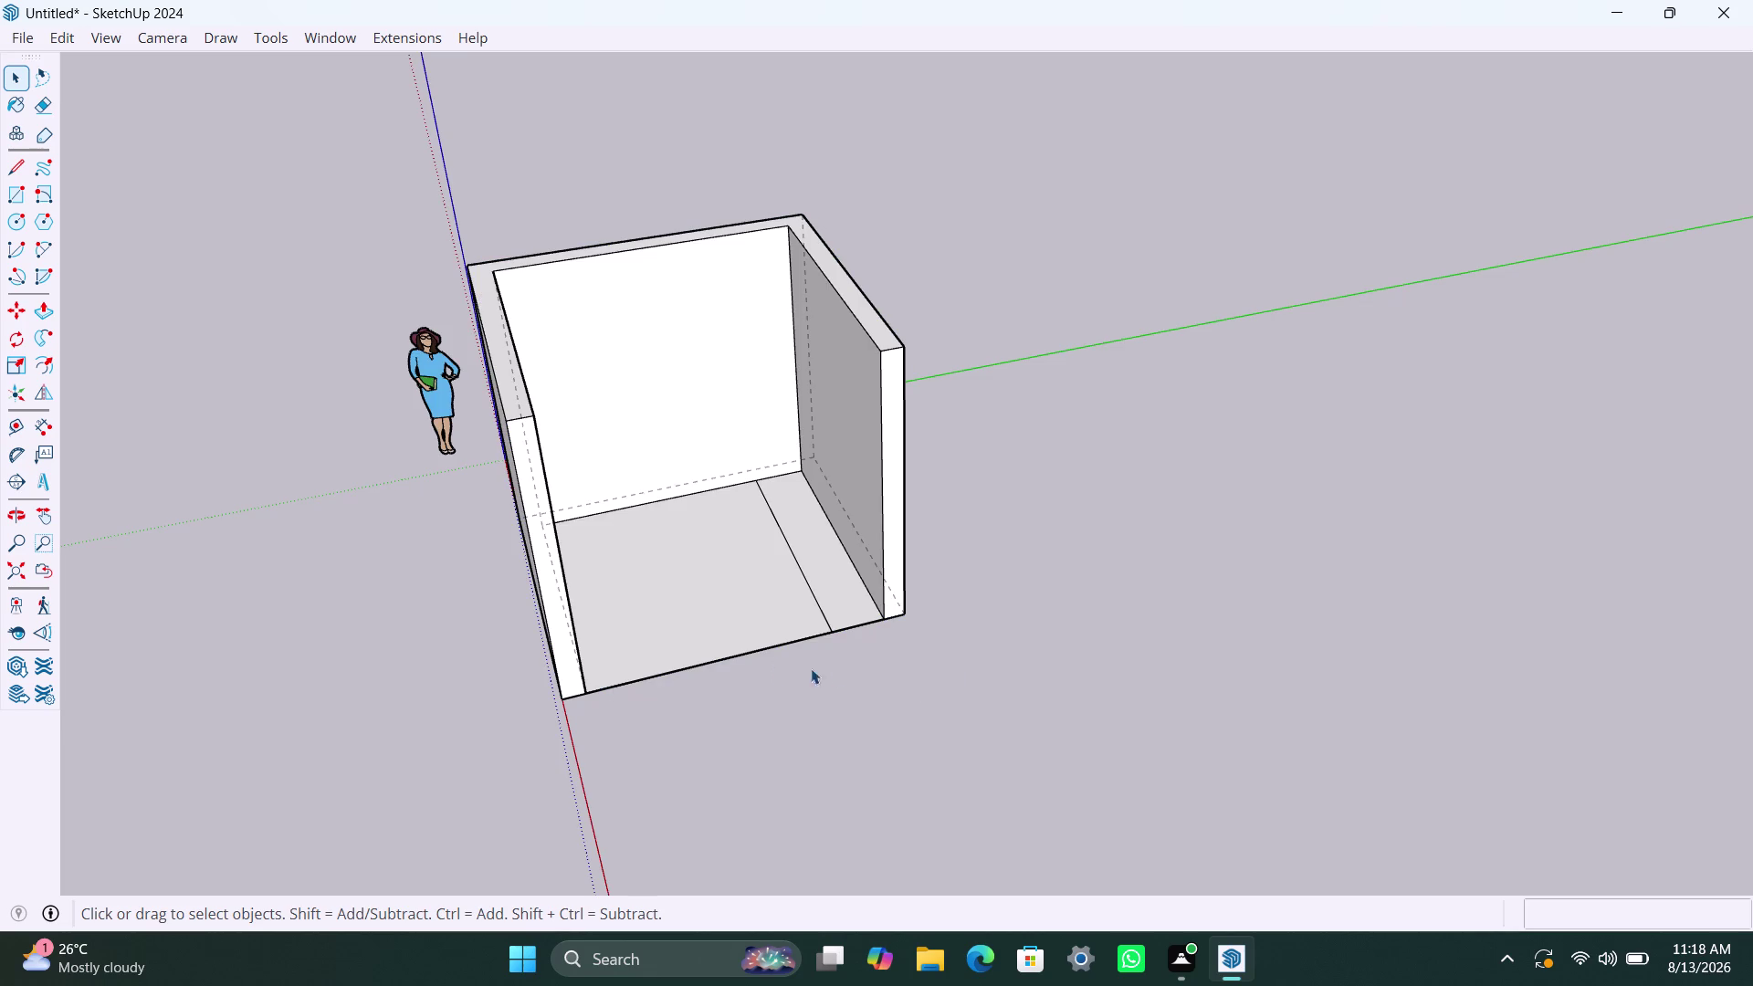
key(ctrl+z)
key(ctrl+z)
key(ctrl+z)
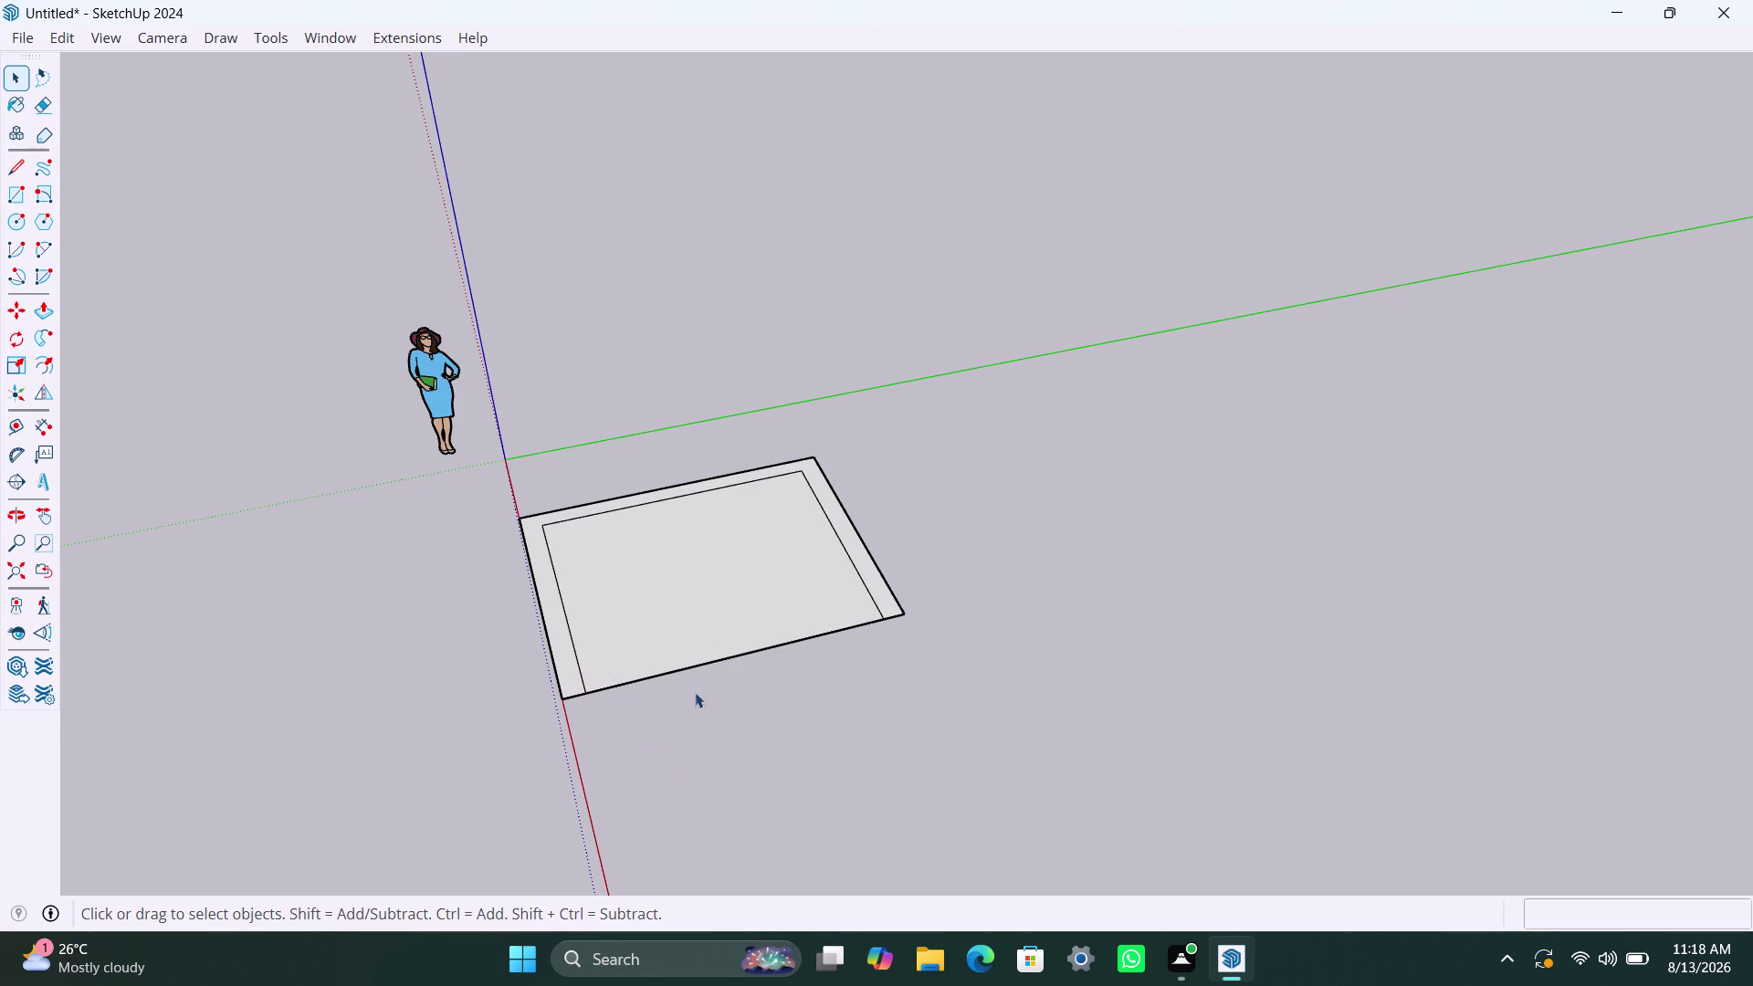
Select and remove the inner inset outline from the floor.
key(ctrl+z)
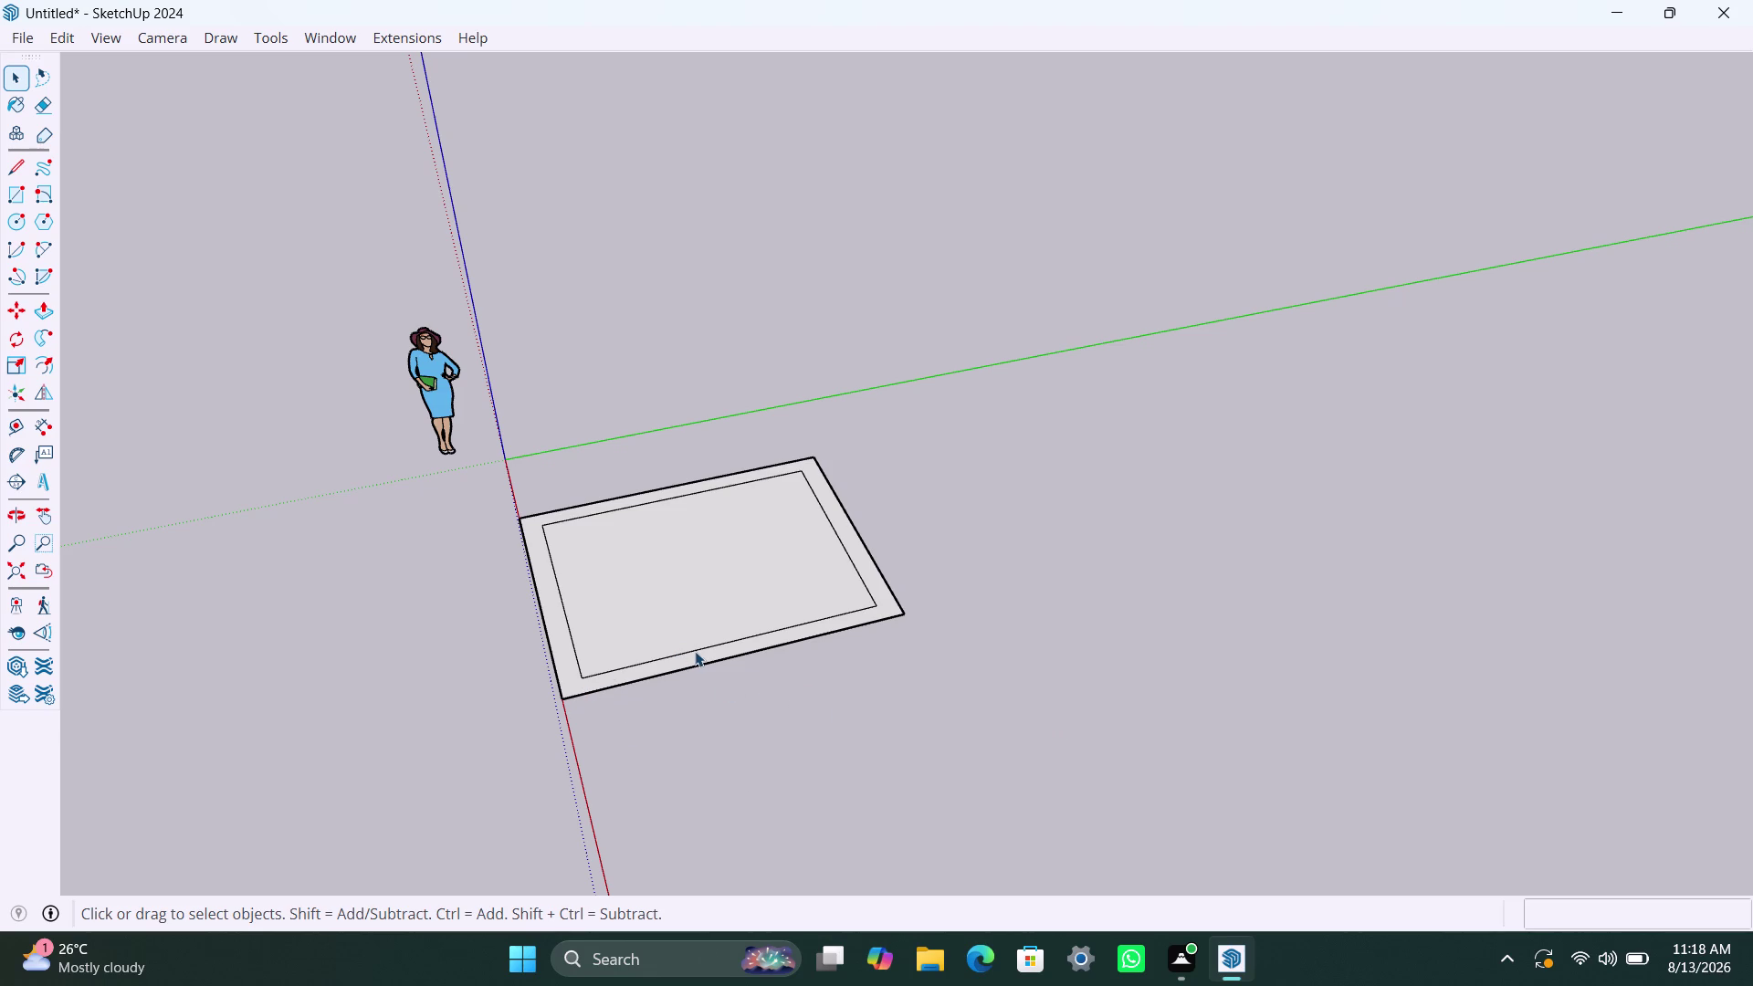
click(696, 651)
click(780, 664)
double_click(781, 665)
key(ctrl+z)
key(ctrl+z)
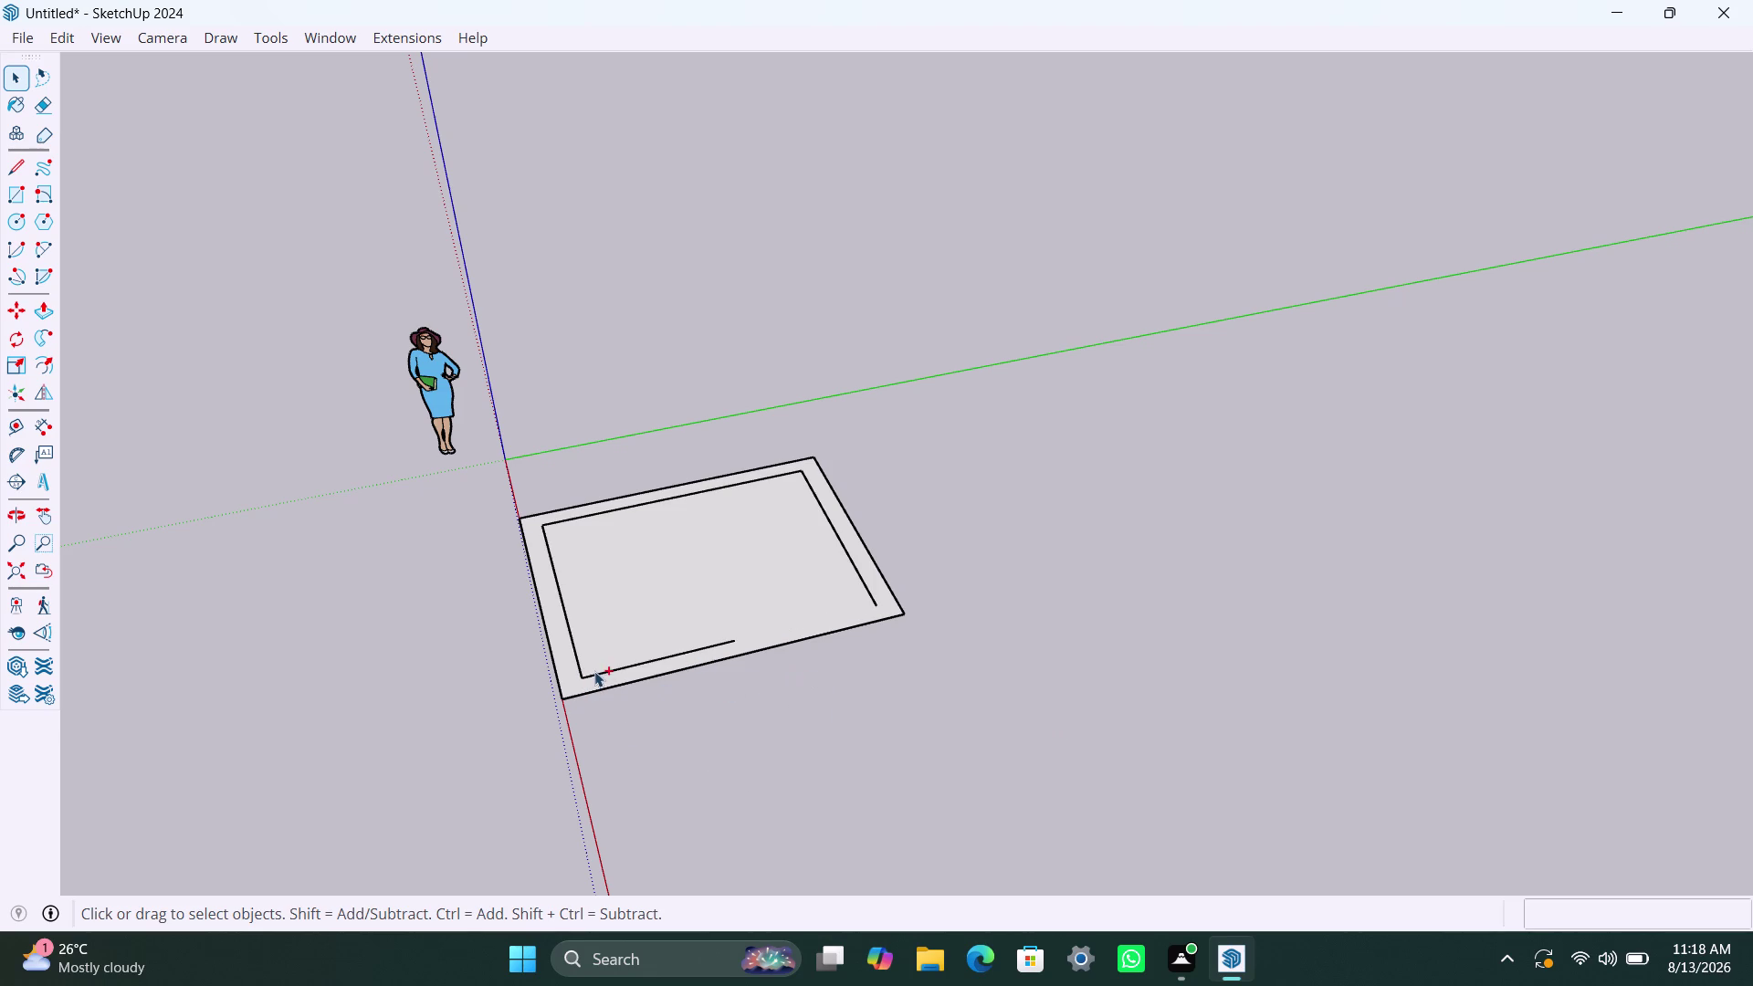
key(ctrl+z)
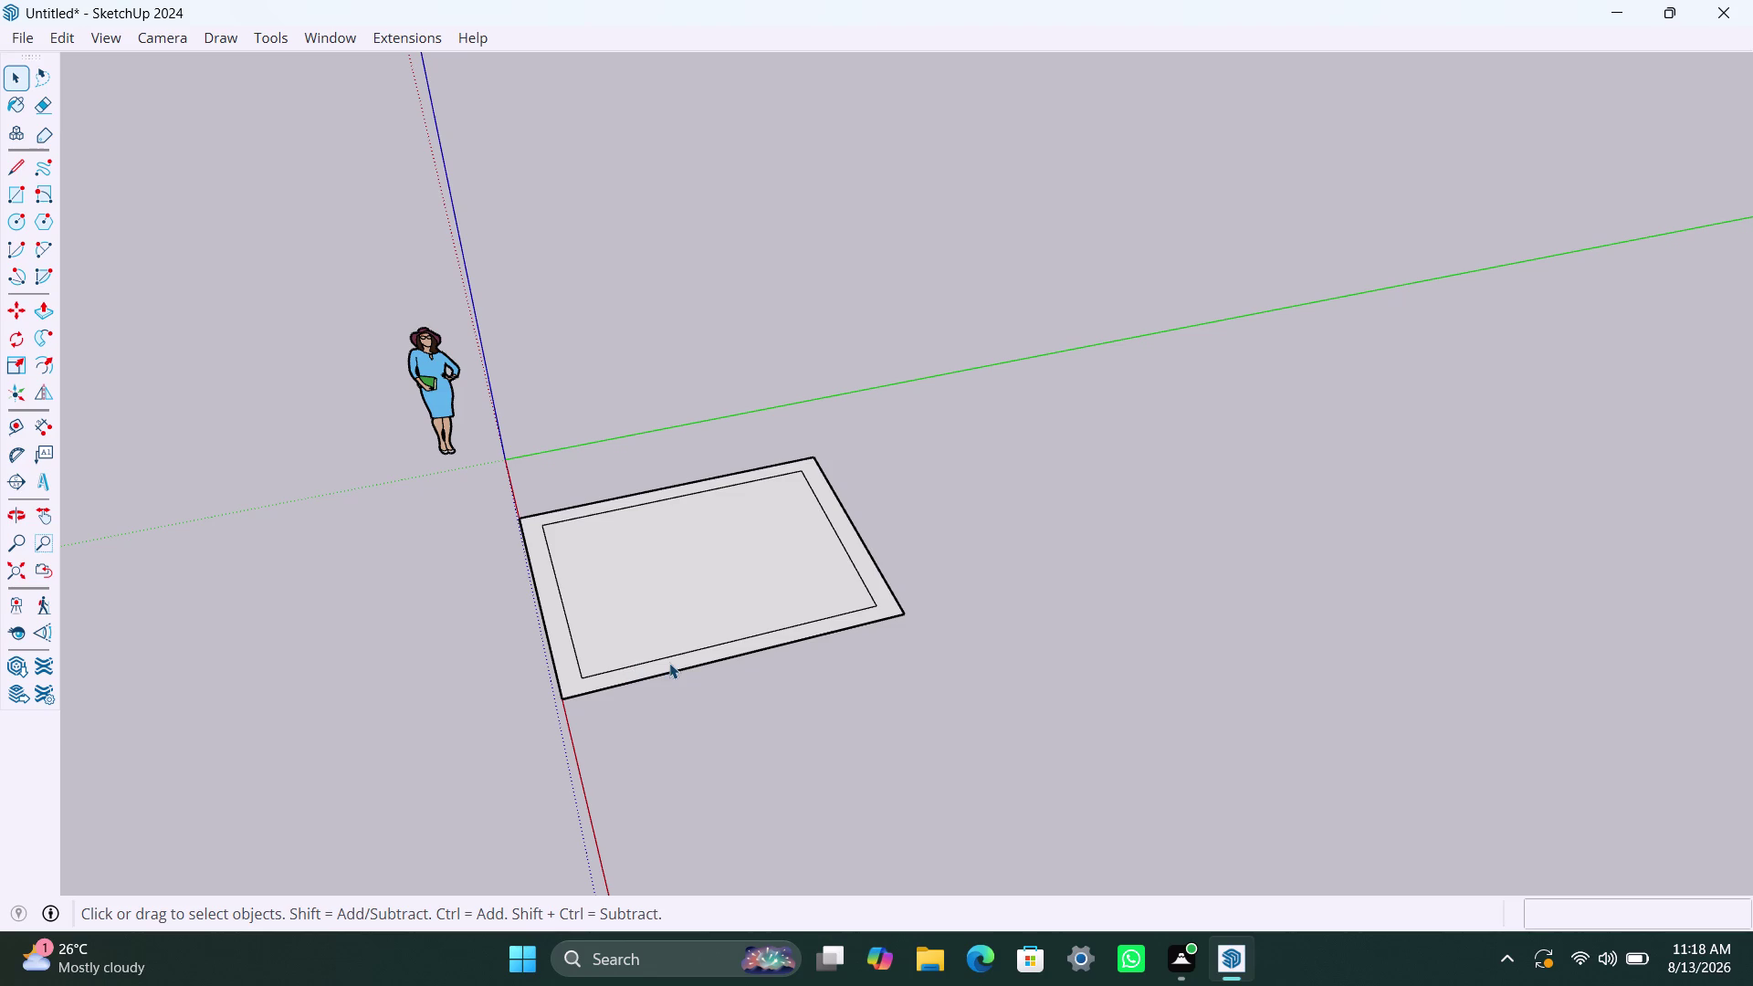
key(ctrl+z)
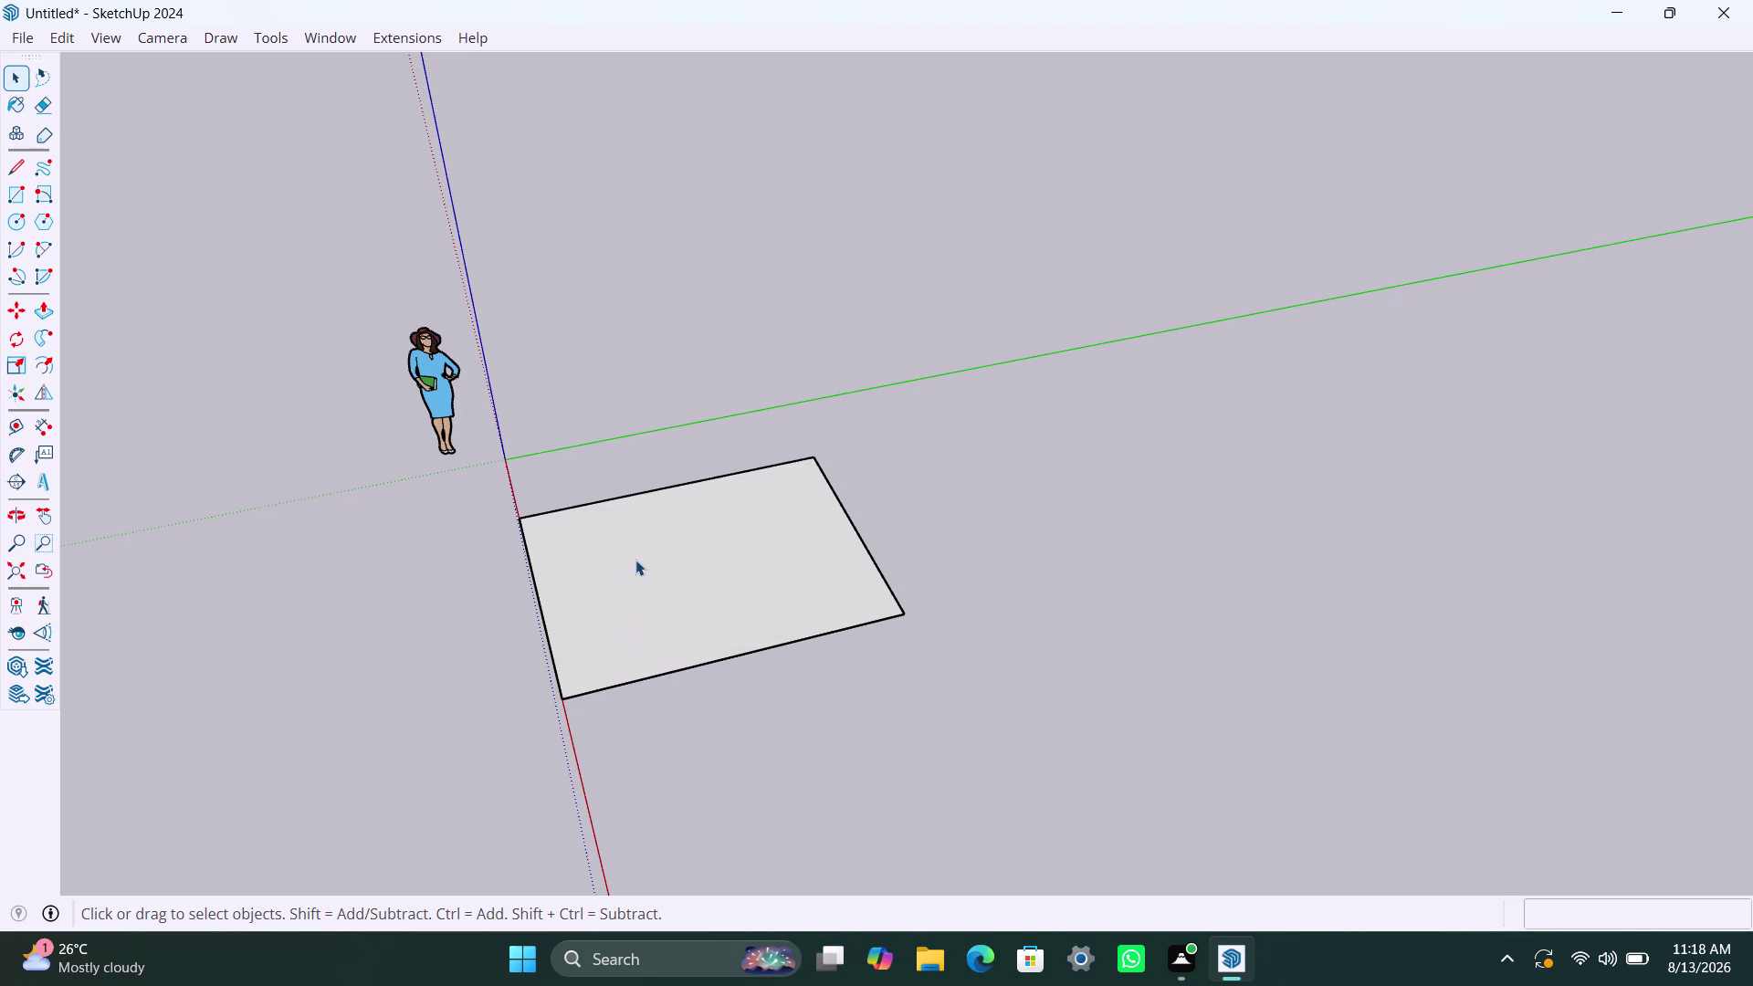
Select the plain floor face, keeping only its boundary edges selected.
drag(467, 481, 1102, 728)
click(870, 565)
double_click(662, 553)
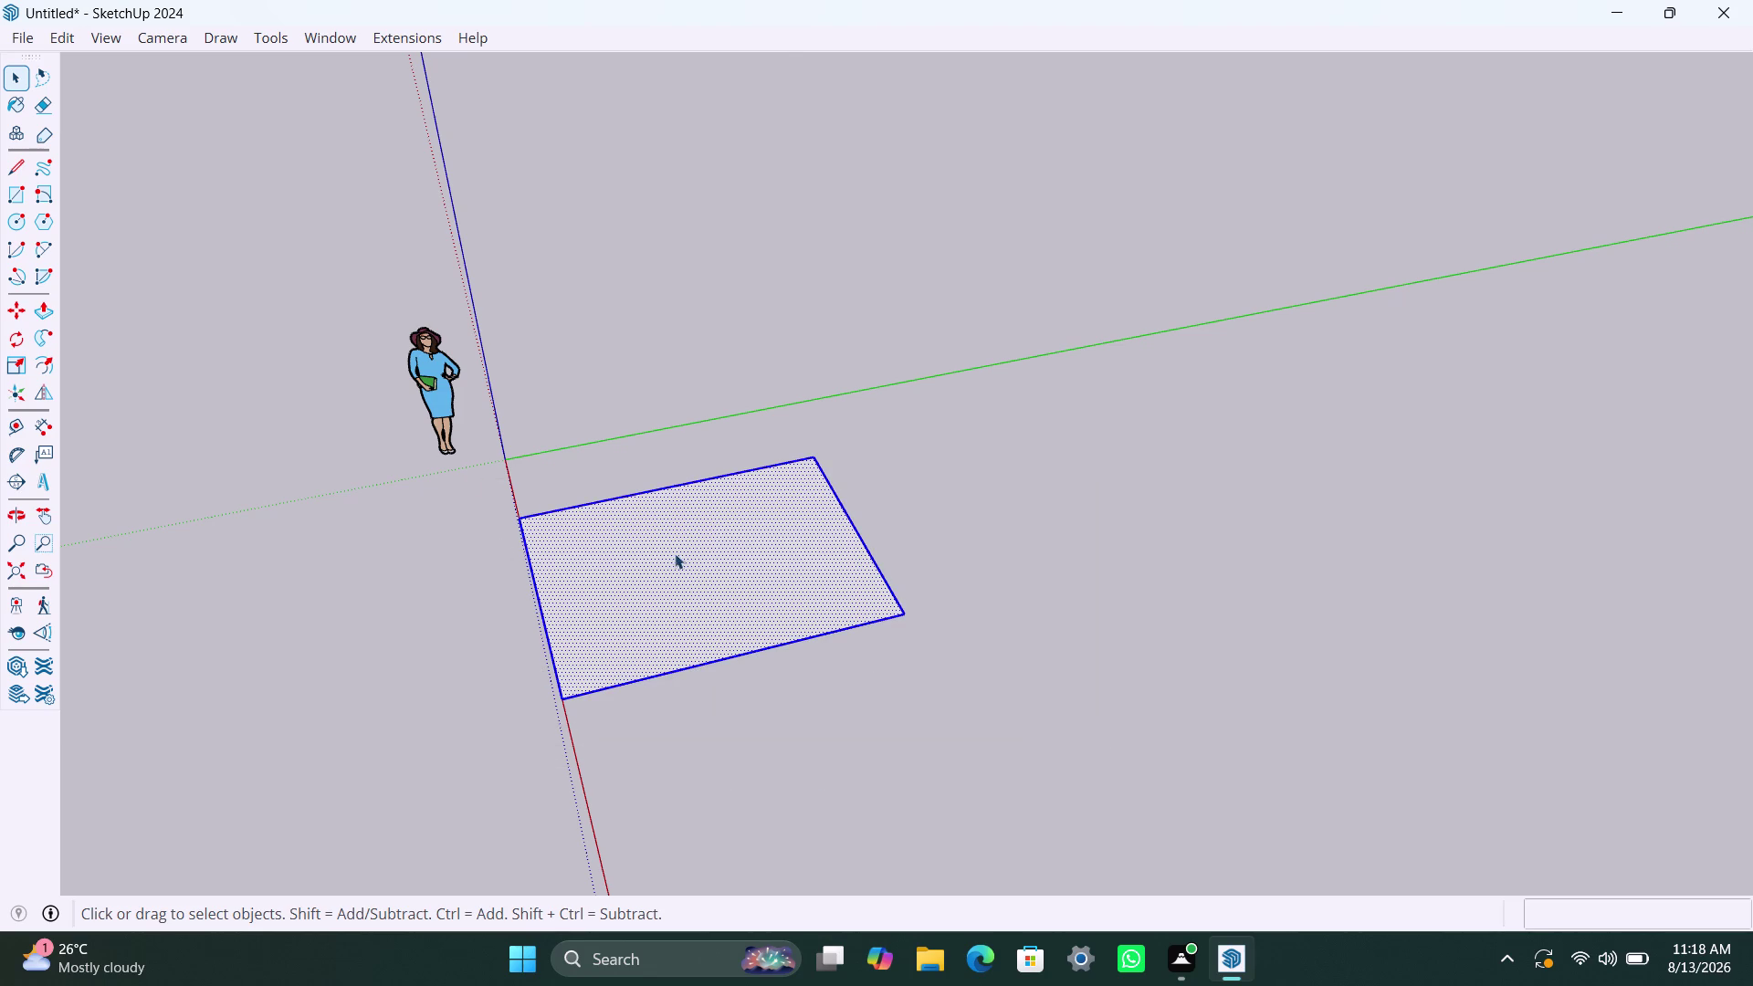
right_click(743, 553)
click(865, 258)
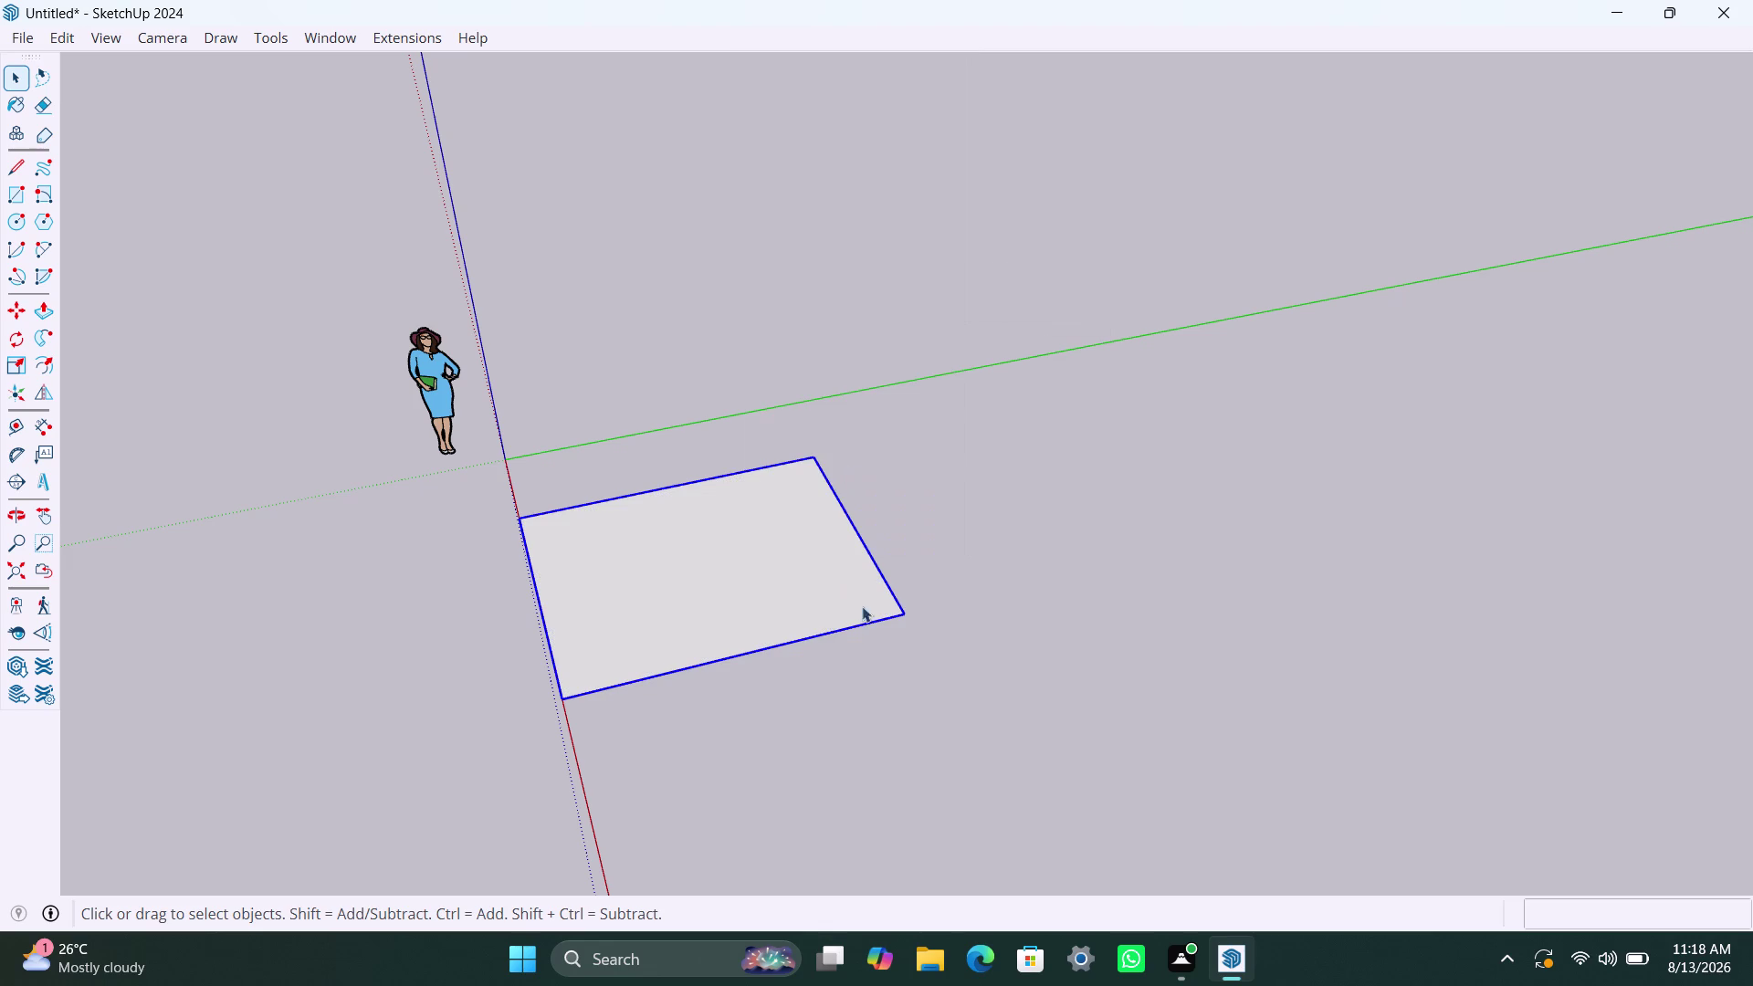
click(1006, 628)
Offset the floor's outline inward by 9" with the Offset tool (F).
triple_click(670, 519)
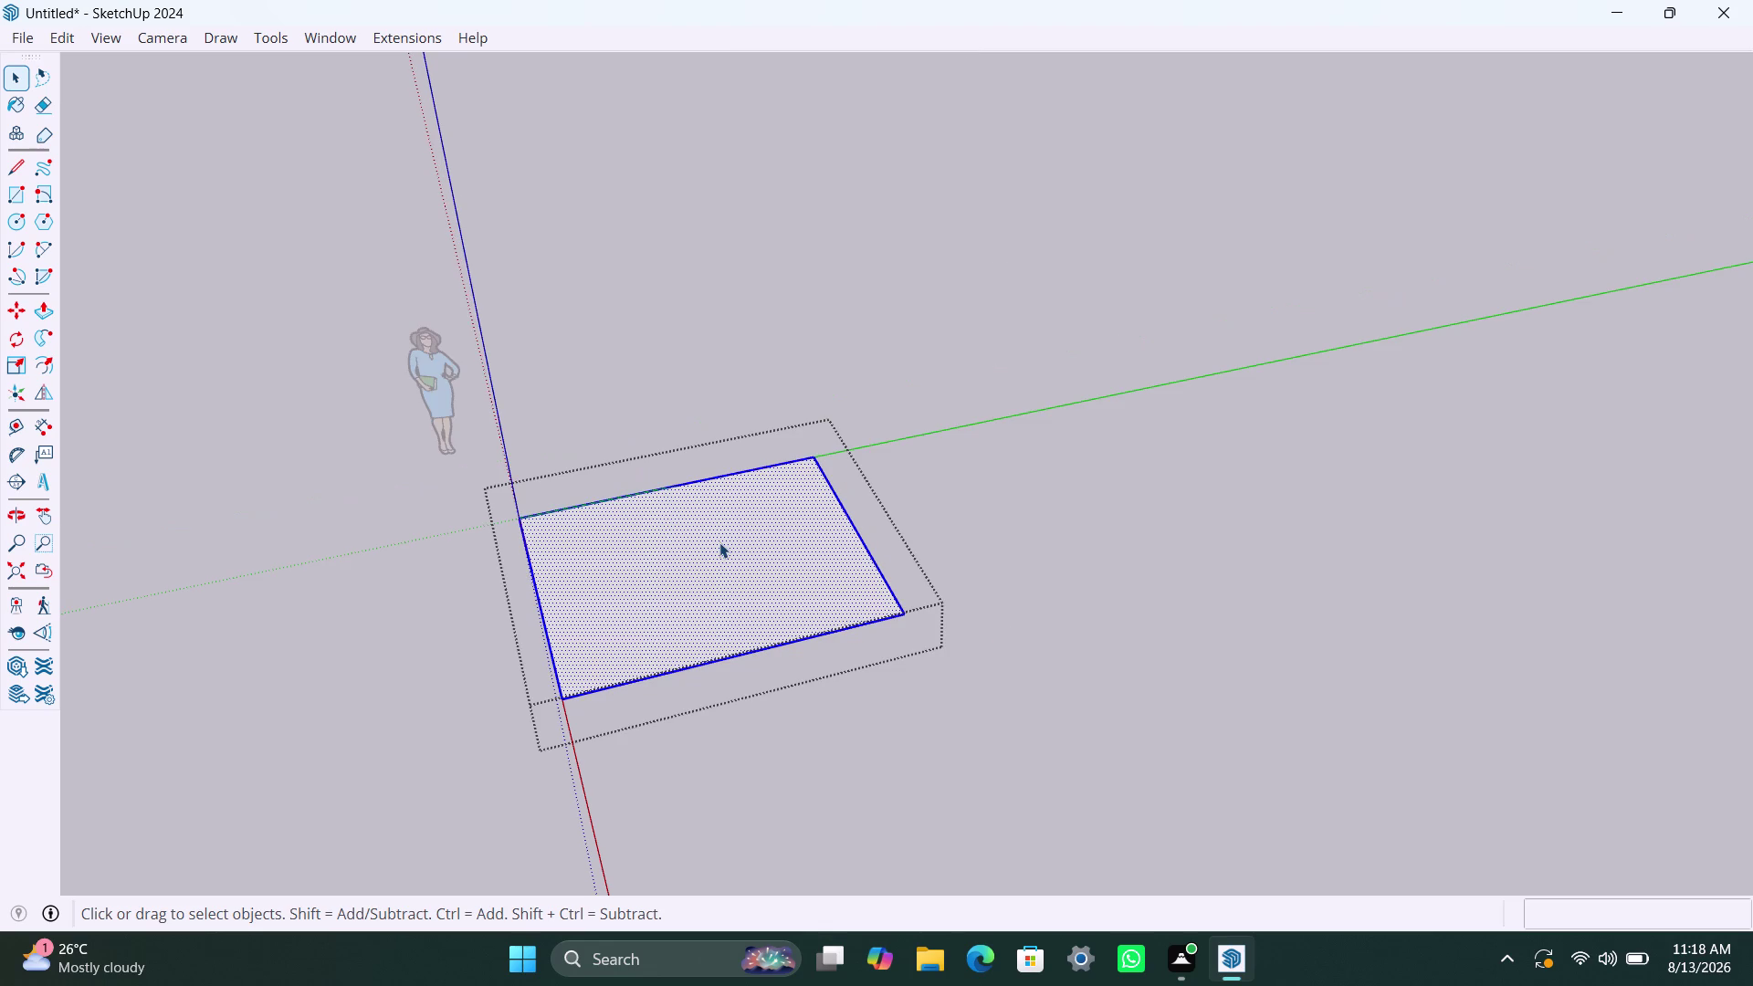
key(f)
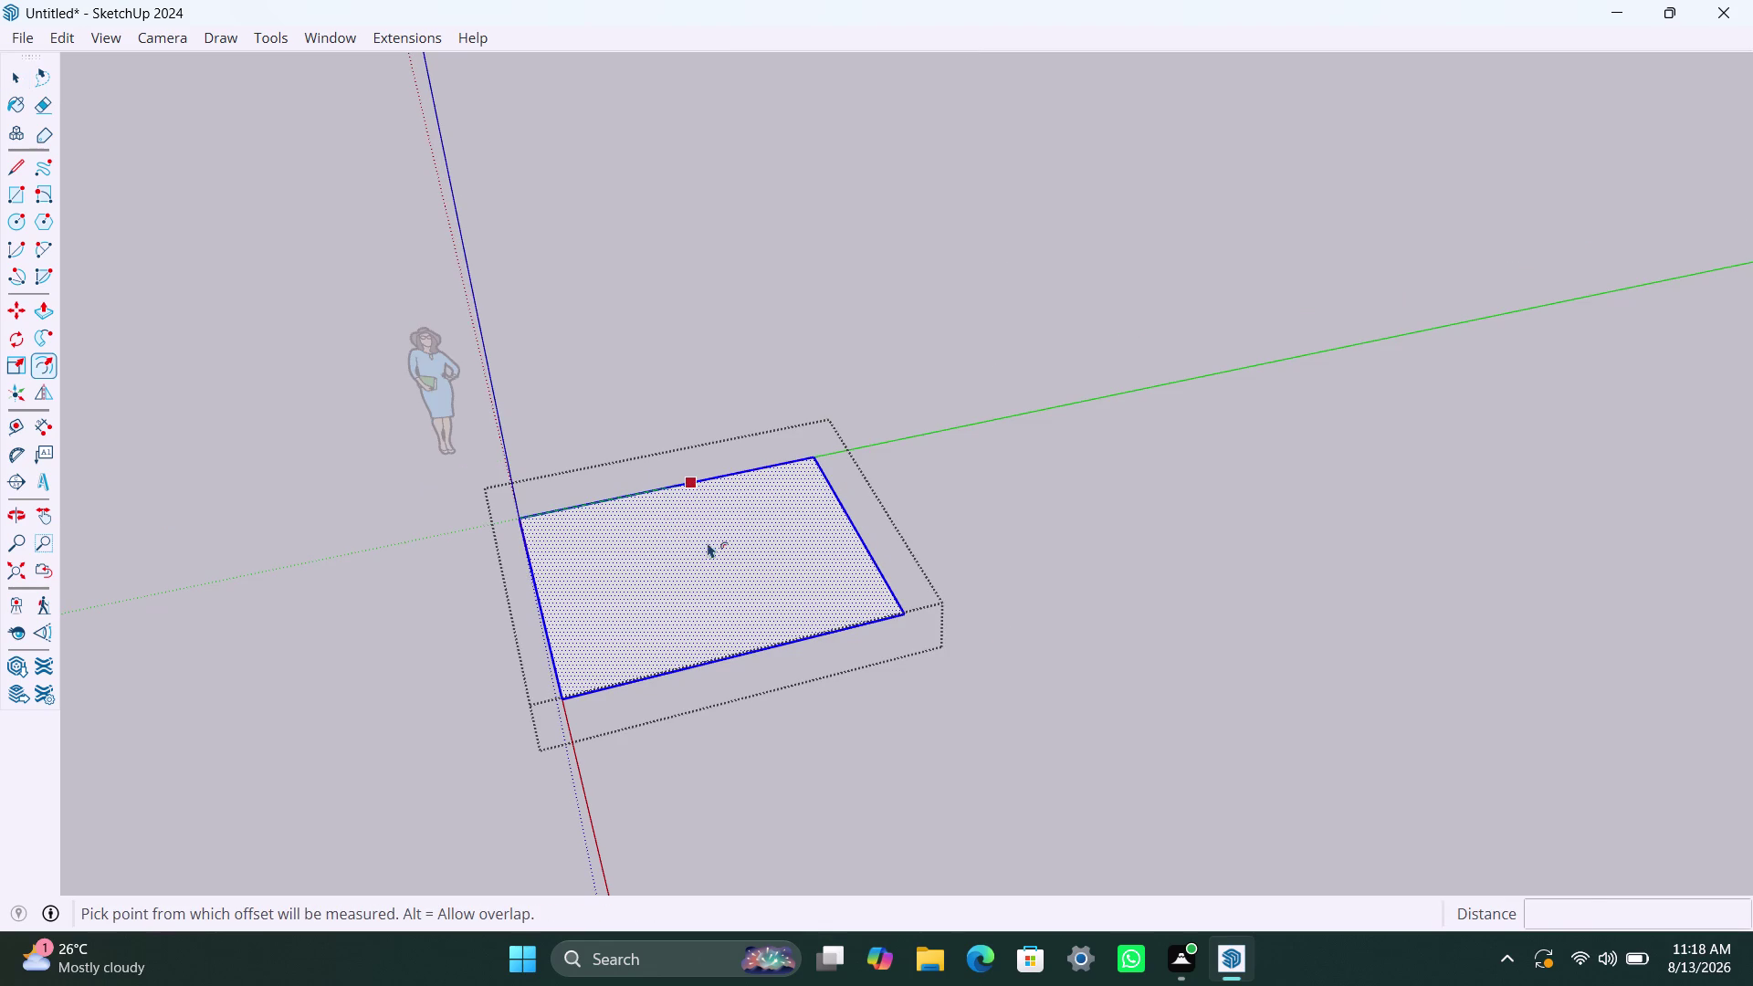
click(675, 512)
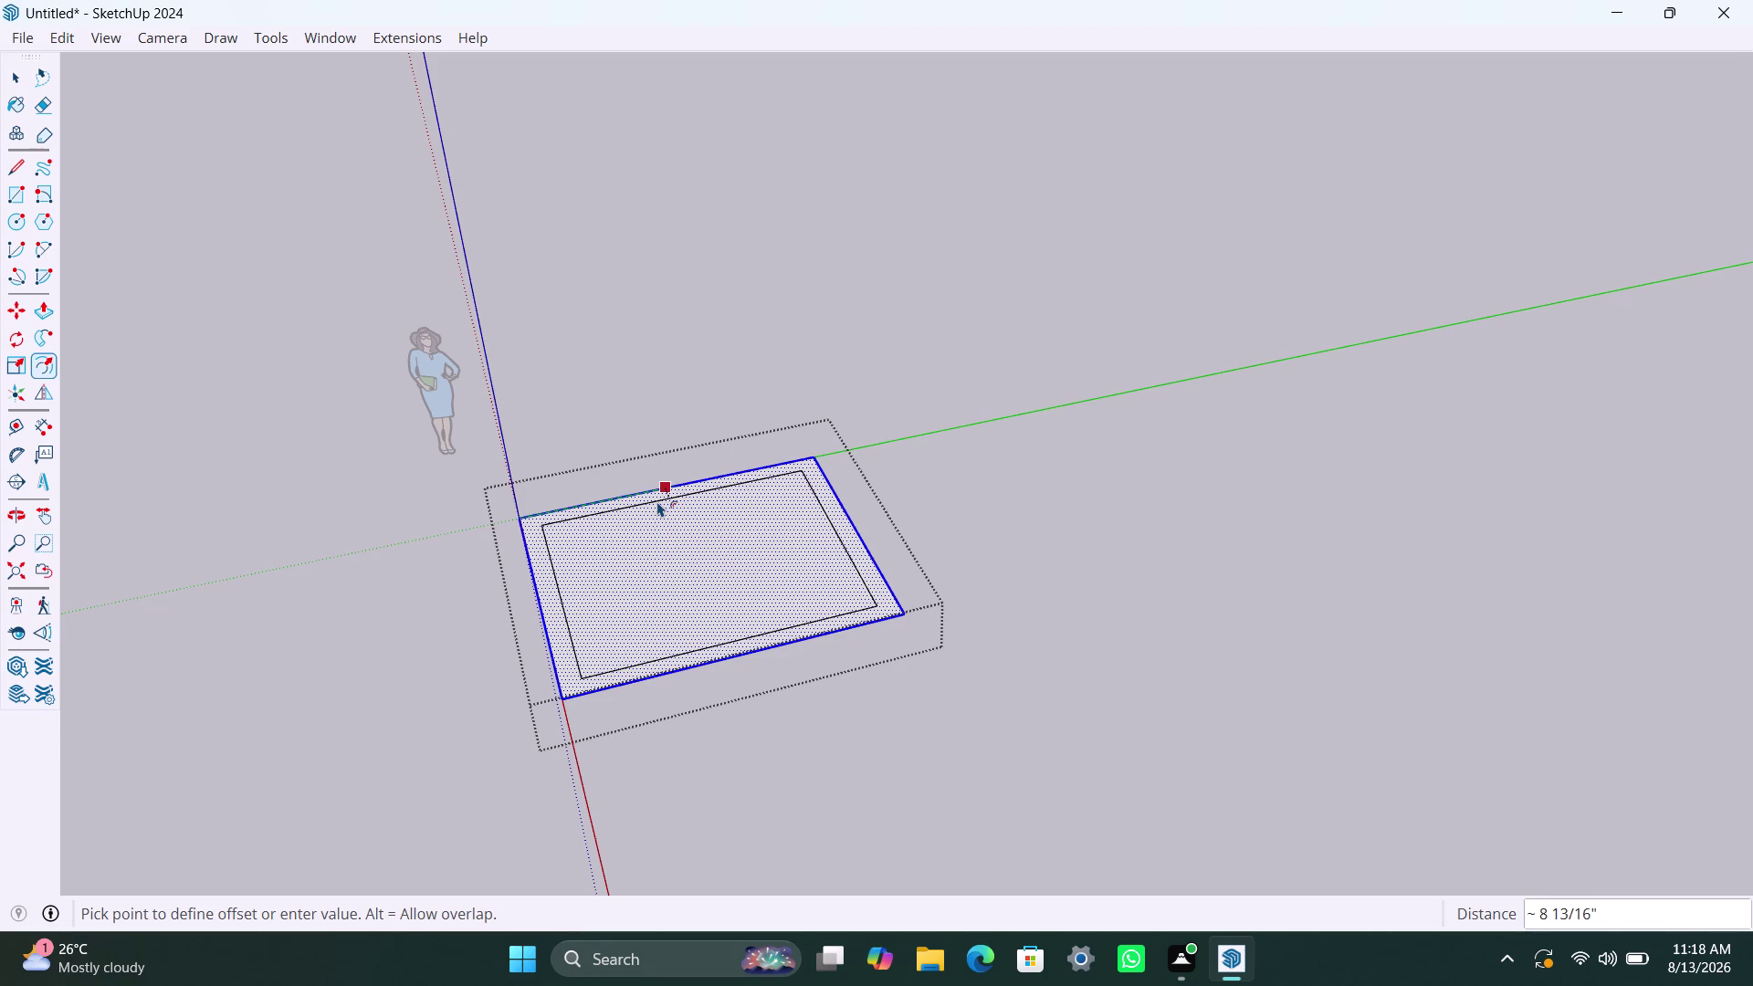
text(9")
key(Return)
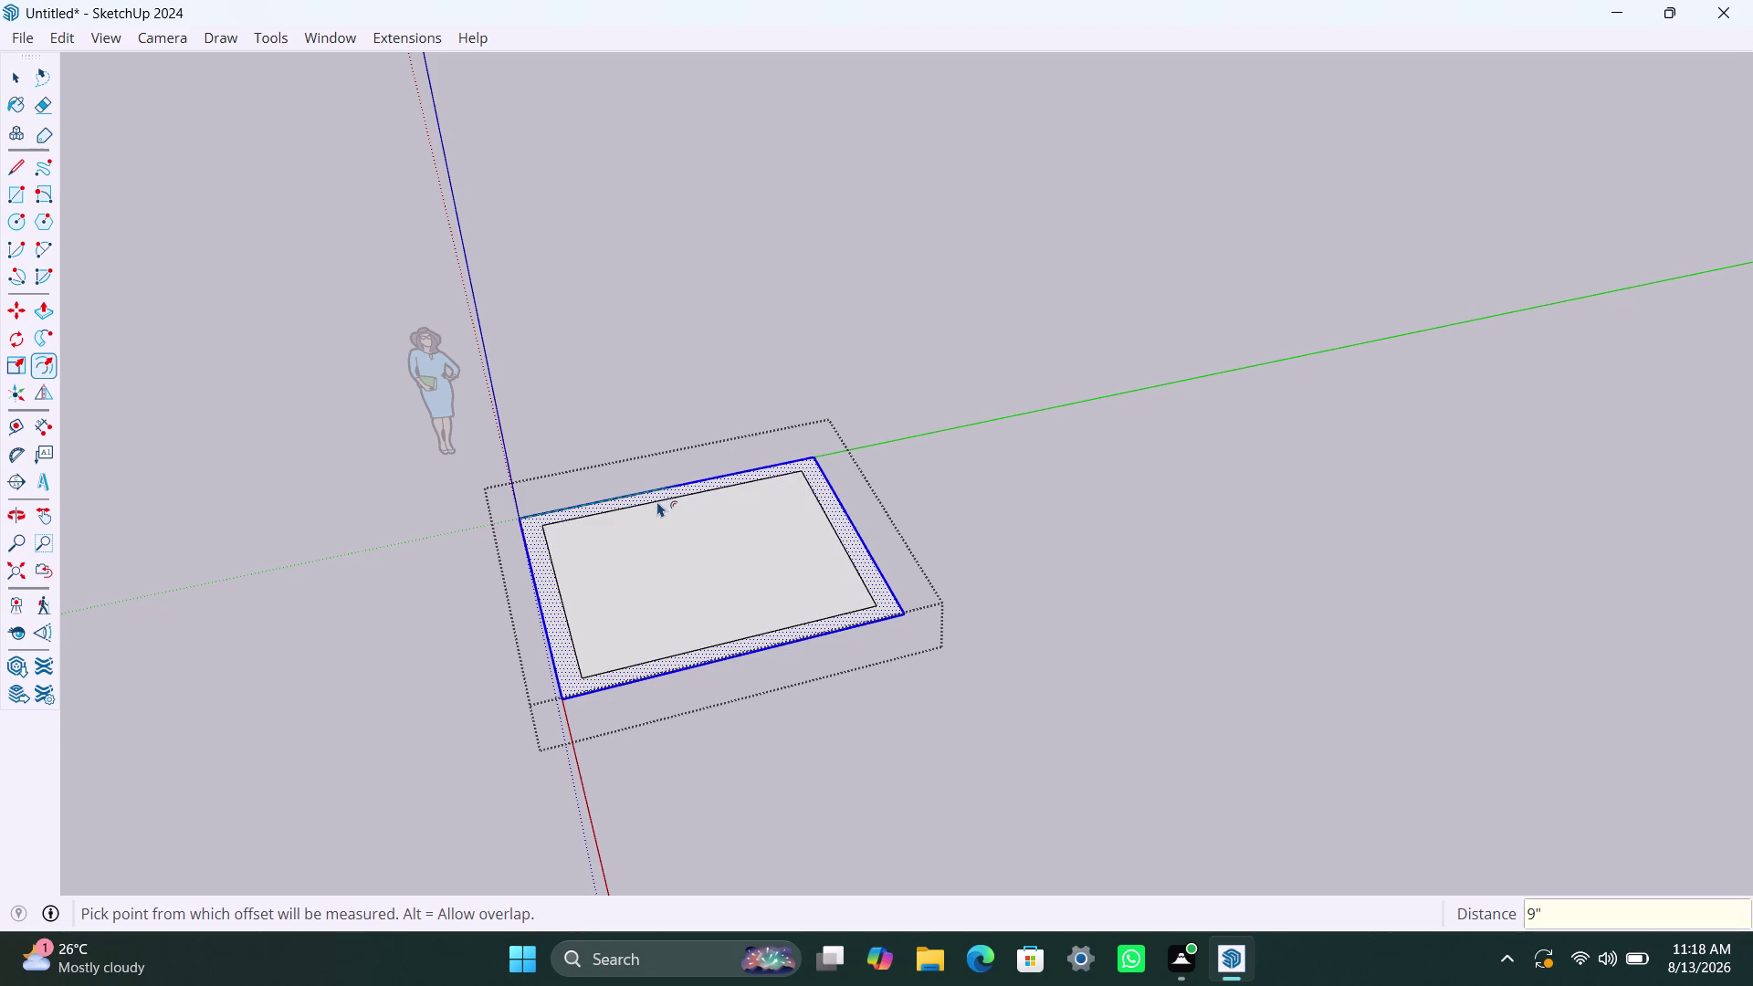
Clear the selection and return to the Select tool.
key(Escape)
click(883, 798)
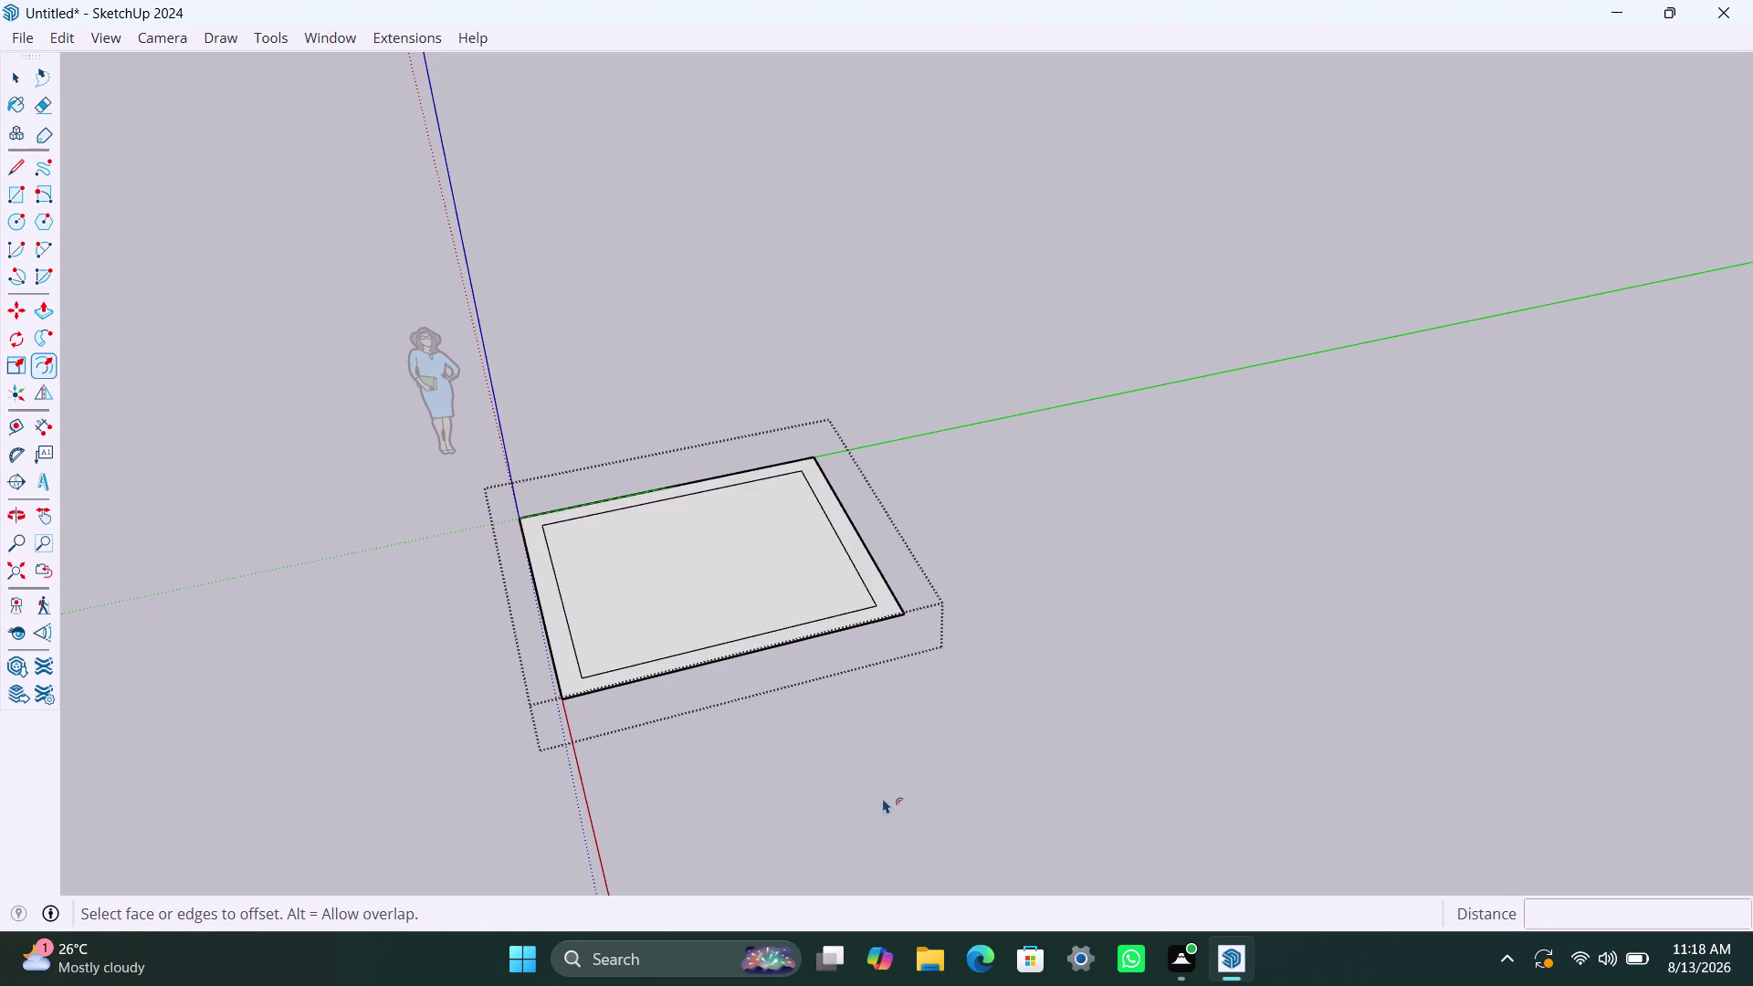
key(space)
key(space)
key(space)
key(space)
click(711, 643)
key(Escape)
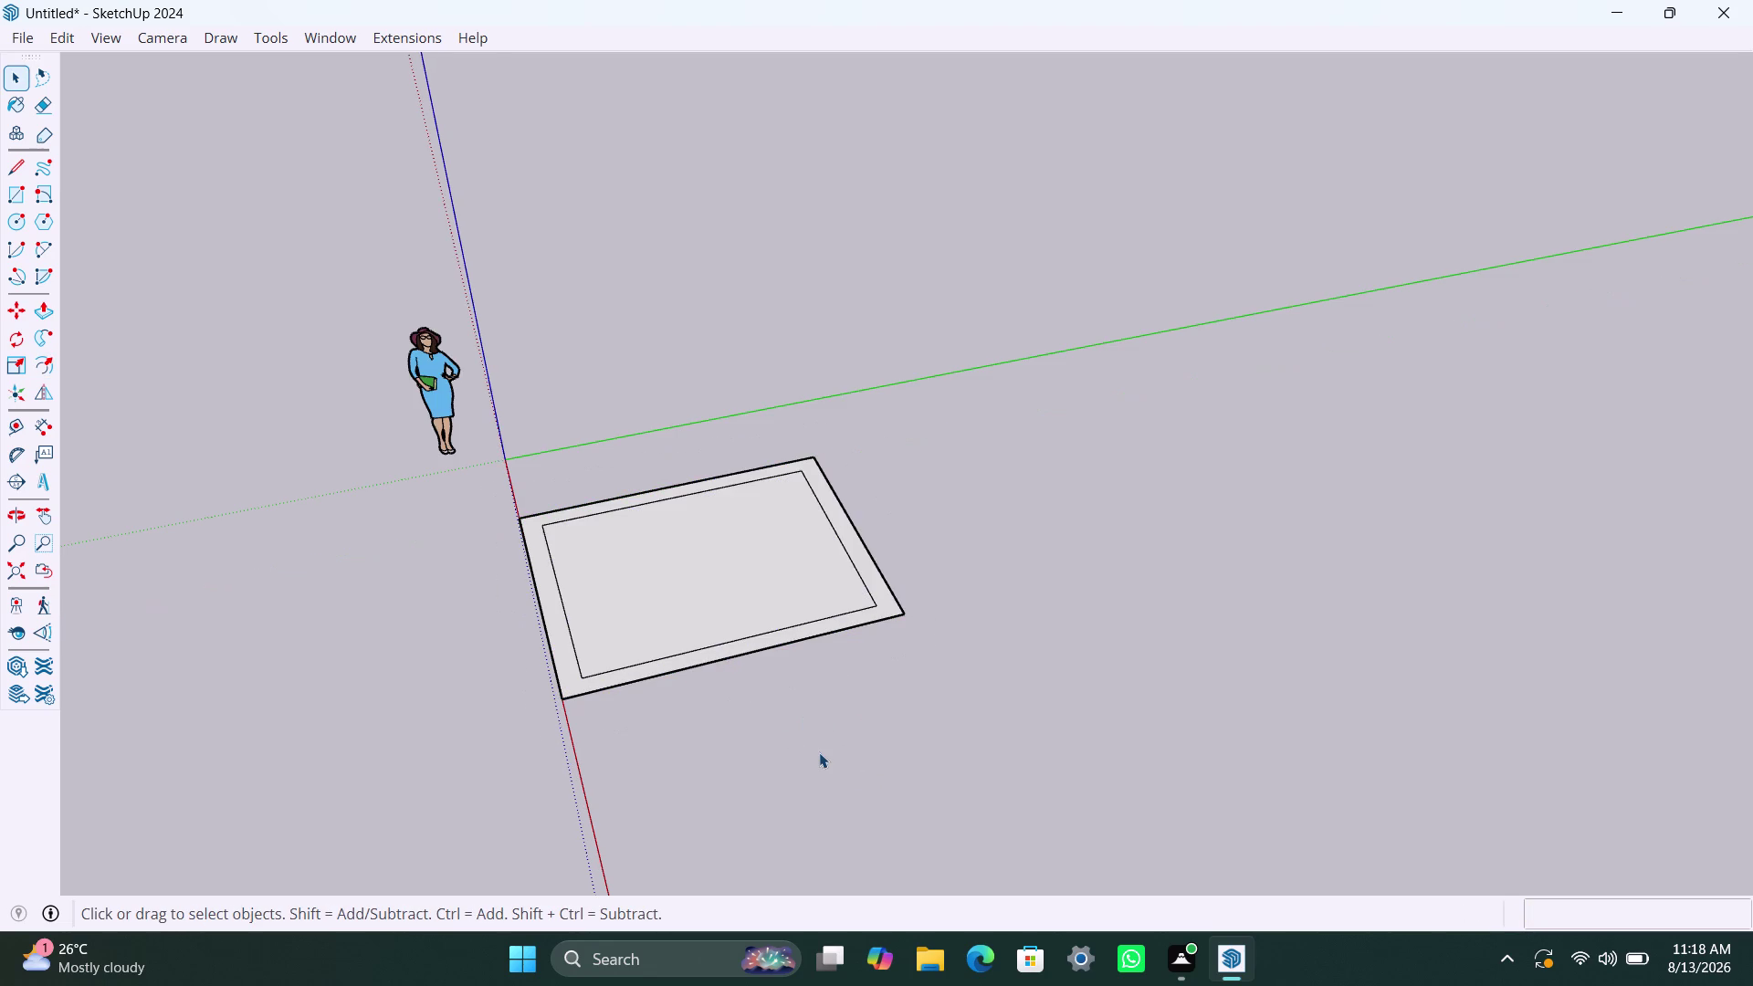
Select the inner floor area and the front edge of the inner outline.
click(820, 754)
click(730, 640)
double_click(730, 640)
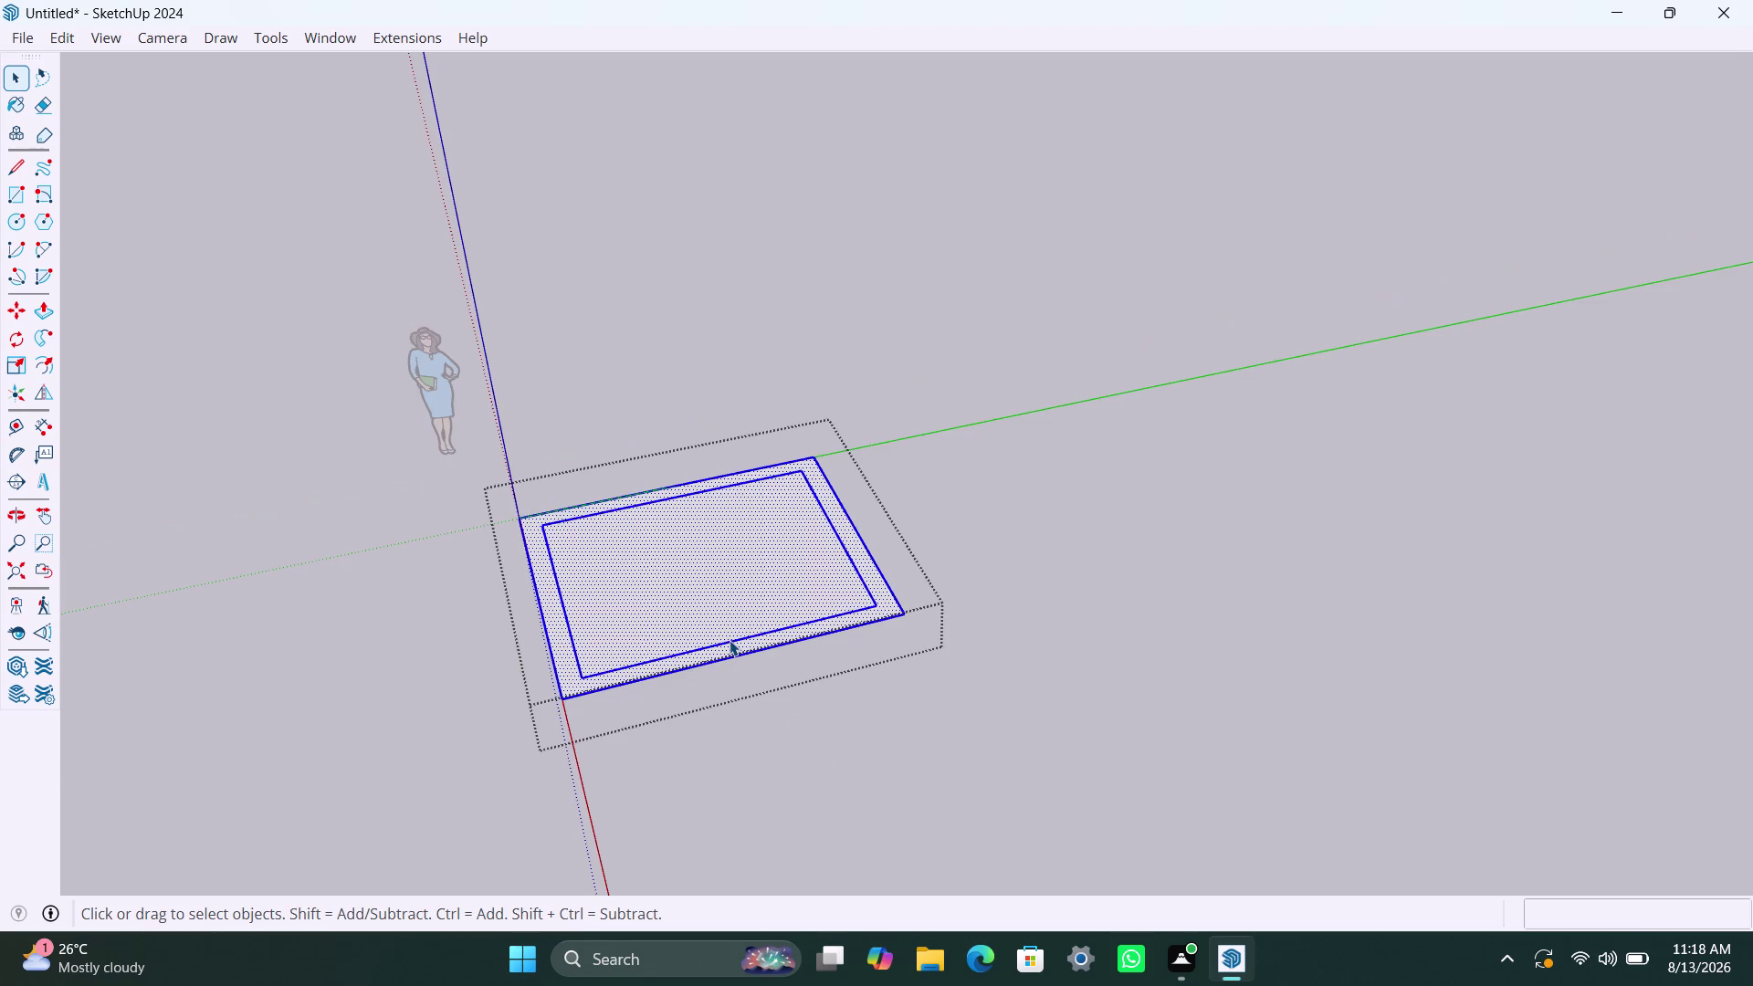
triple_click(730, 640)
click(737, 642)
scroll(up, 3)
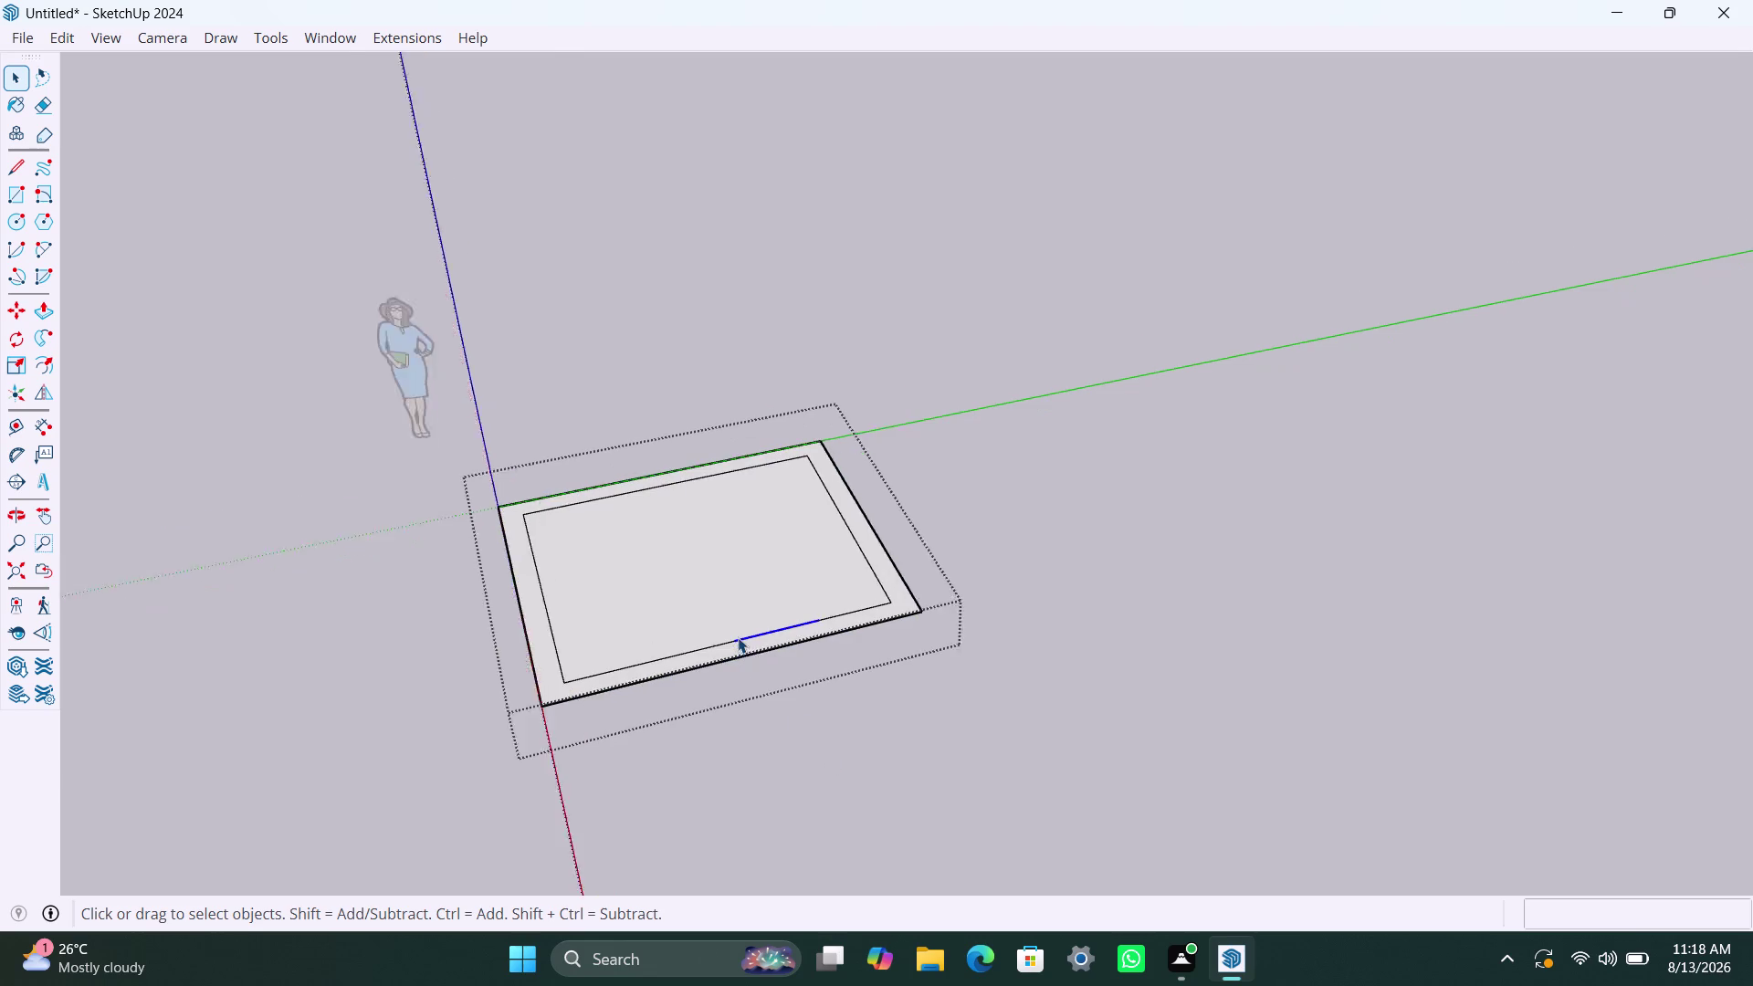
click(708, 644)
double_click(707, 646)
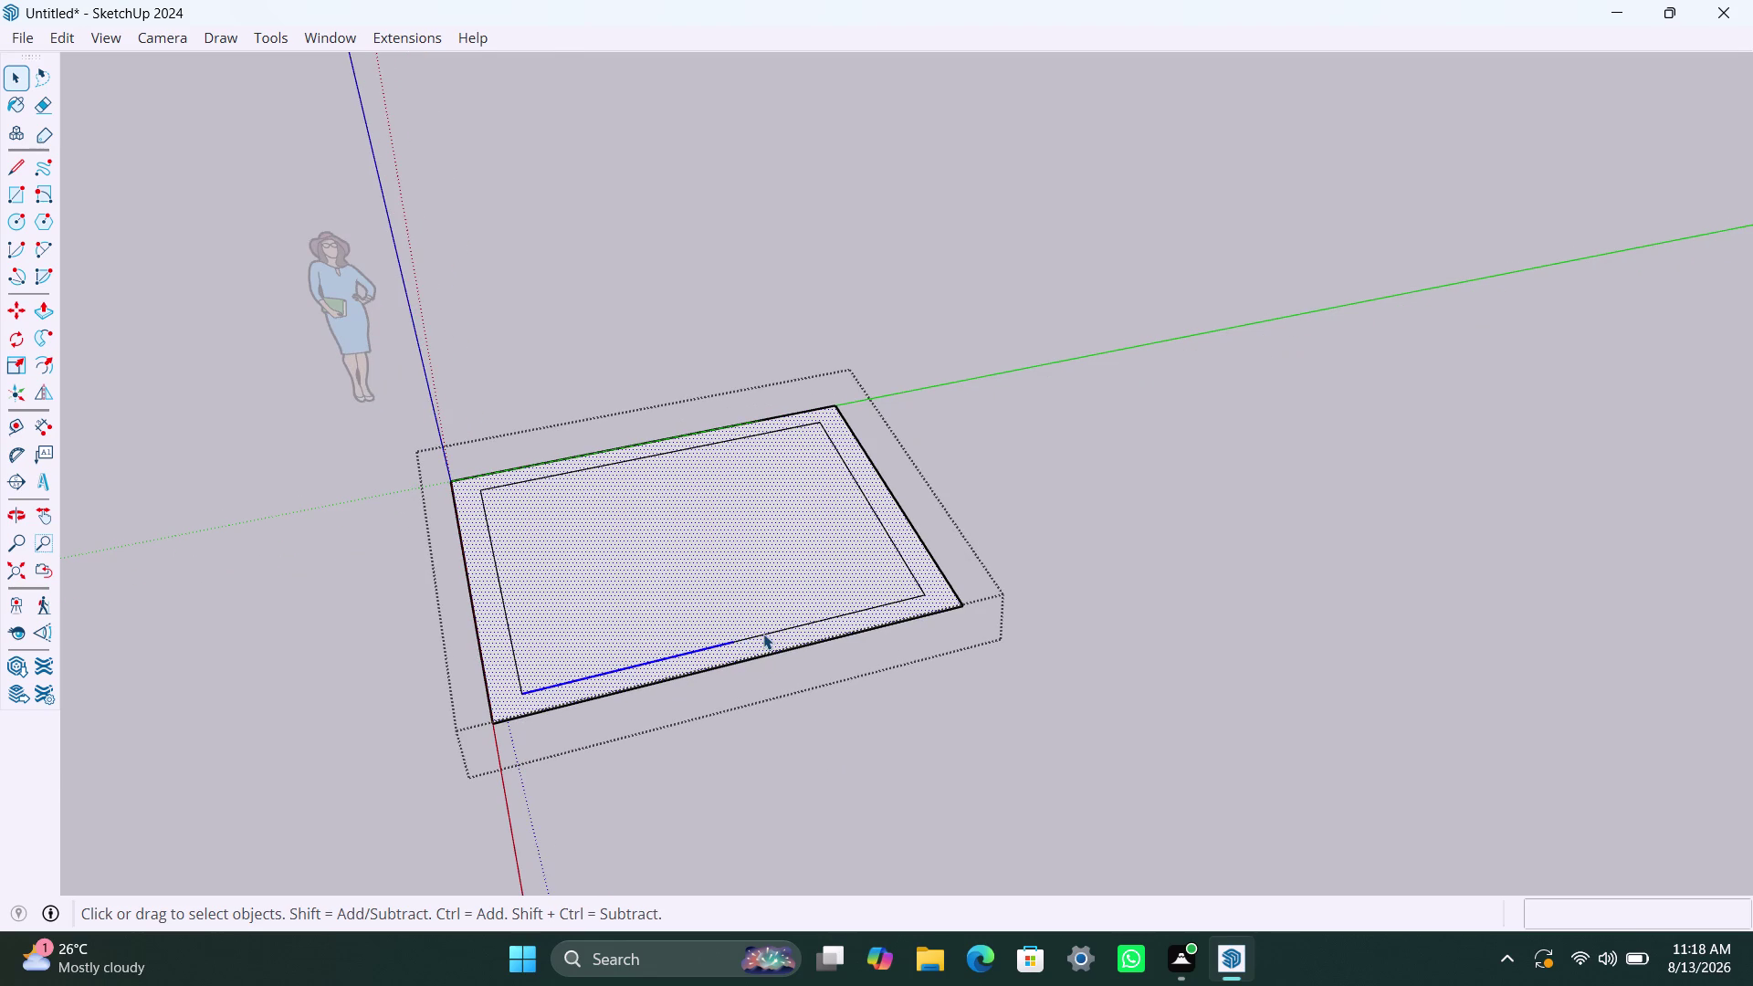
click(766, 629)
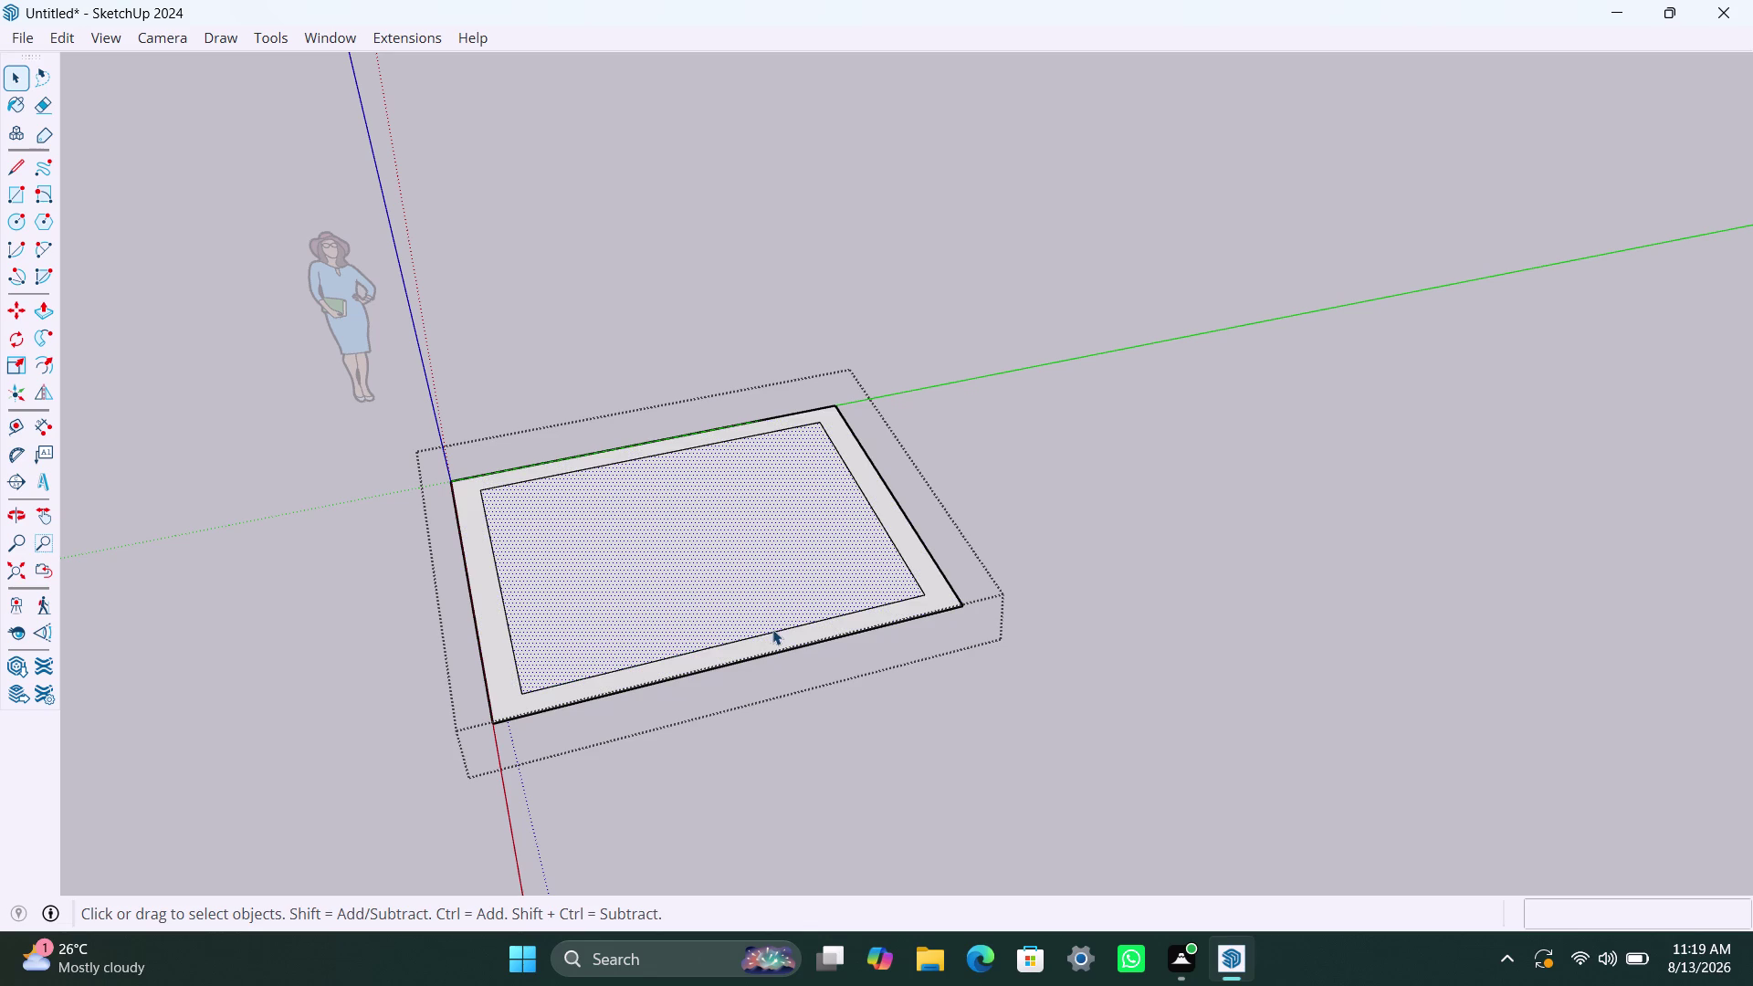
double_click(772, 631)
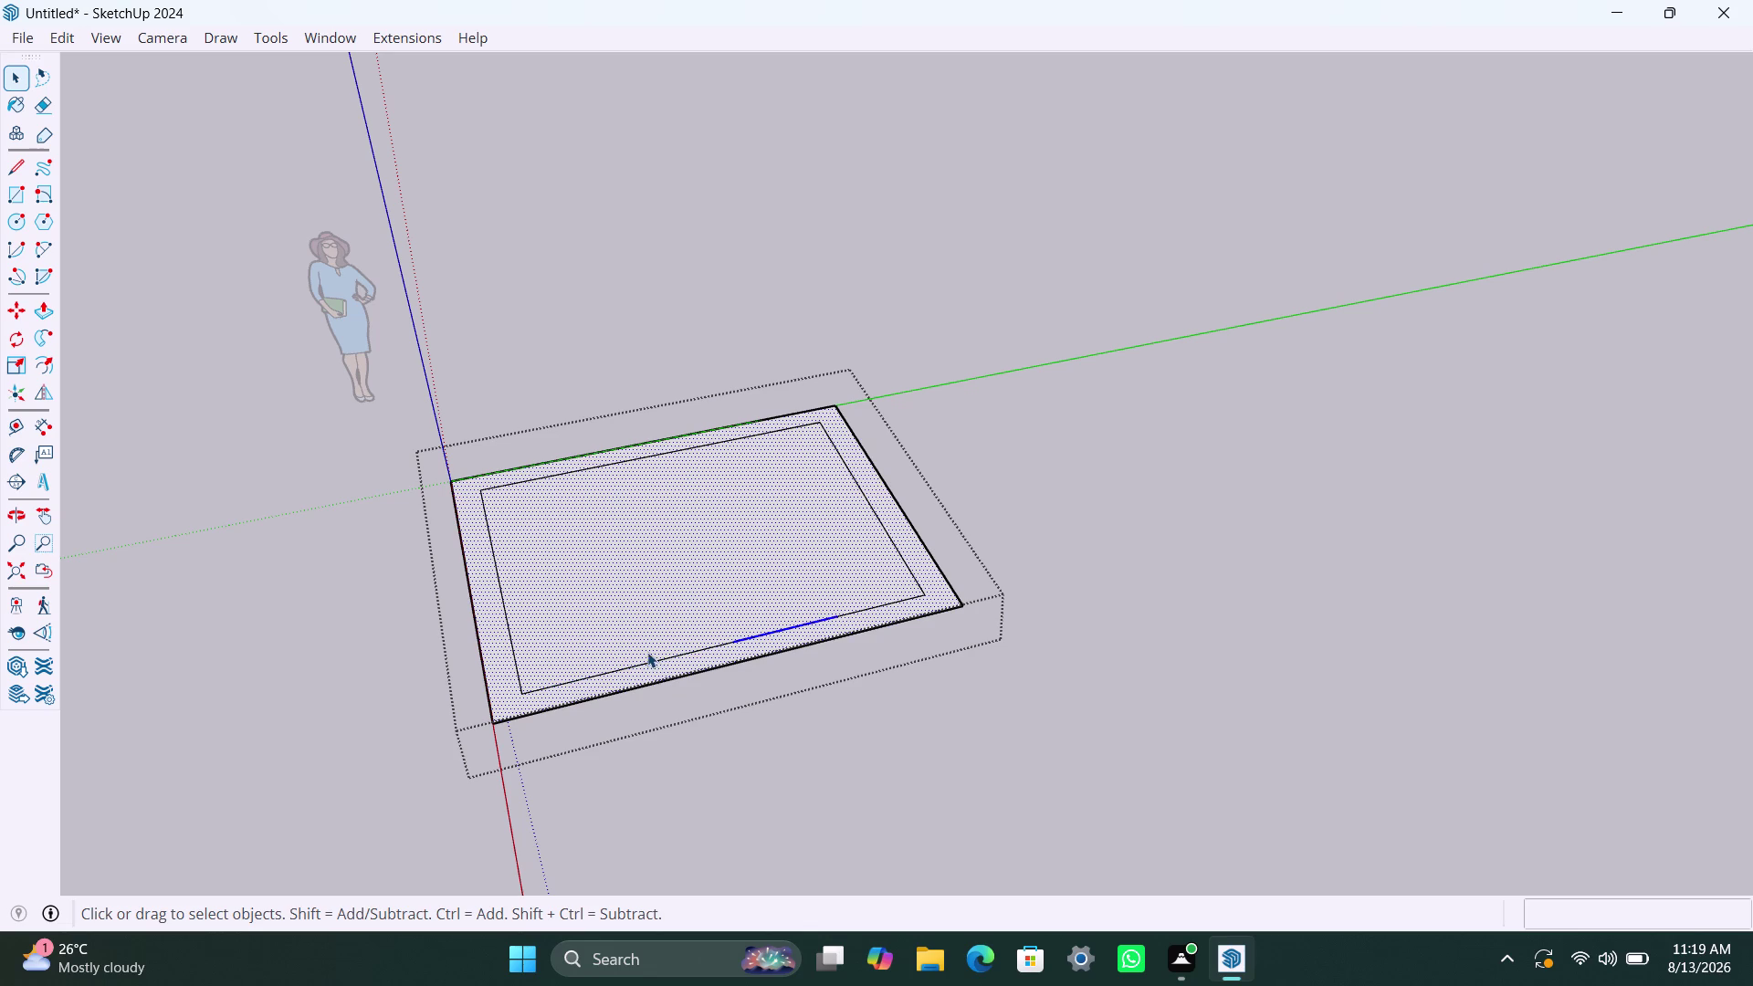
Select the border strip and inner front edge, then start Follow Me along them.
click(652, 659)
click(663, 658)
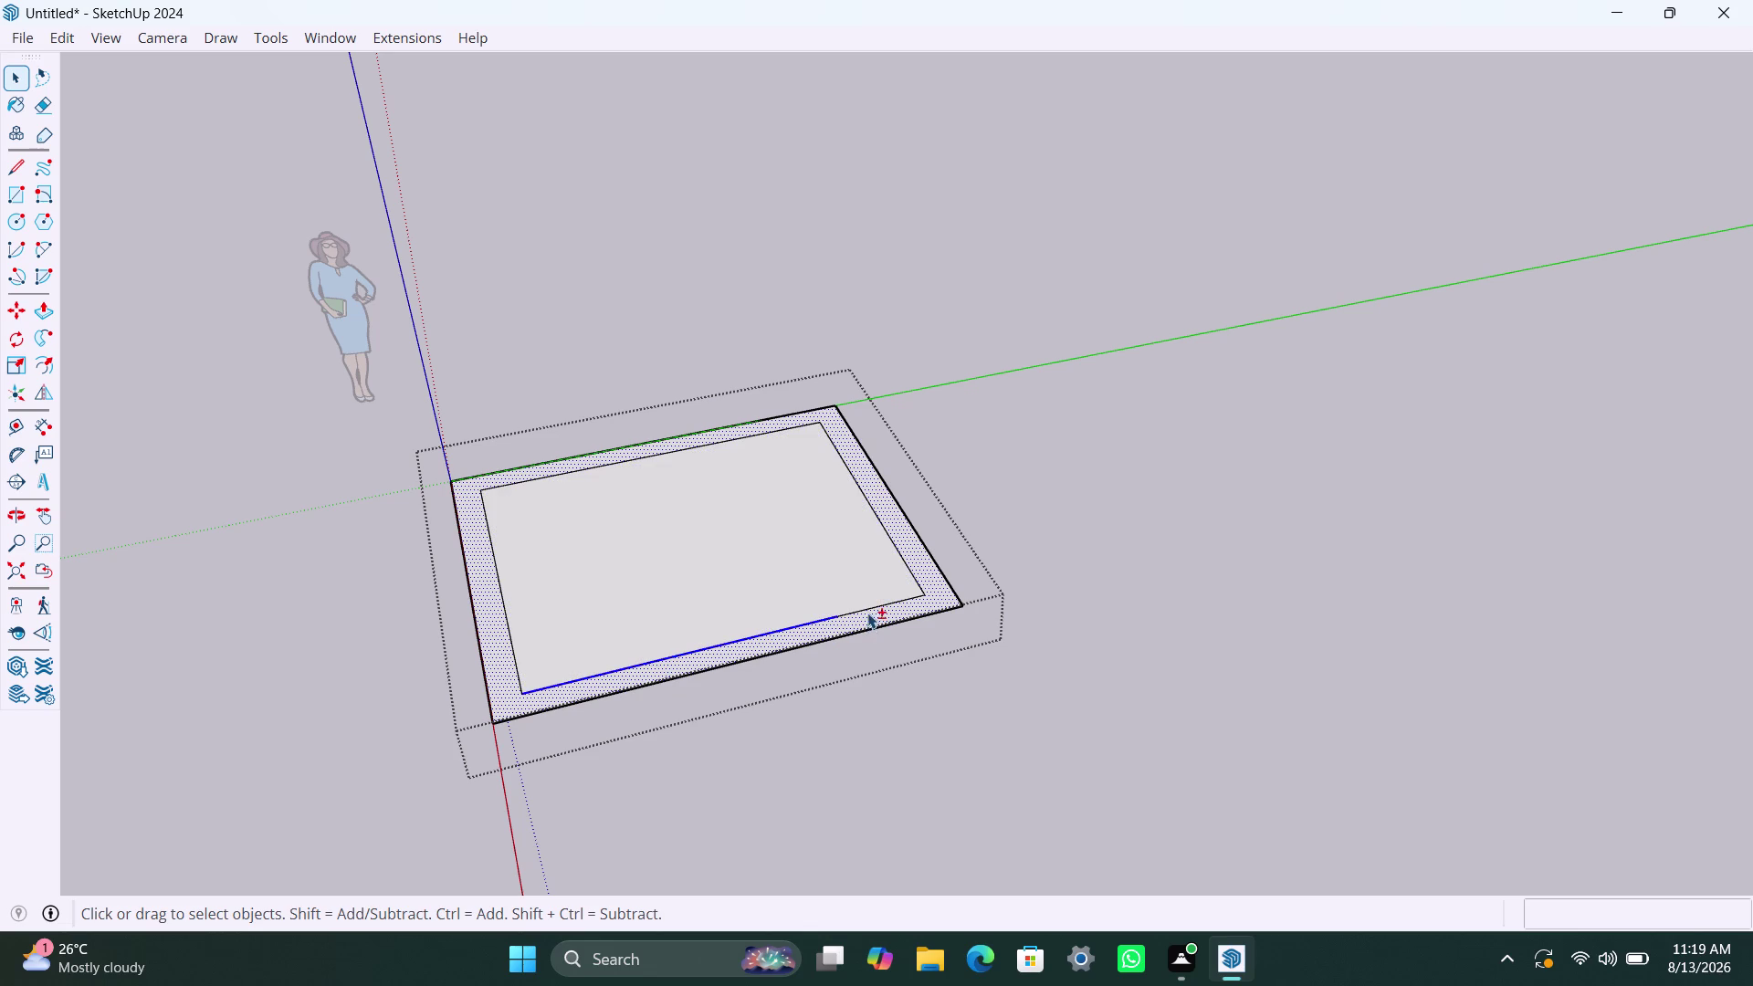
click(867, 608)
click(34, 334)
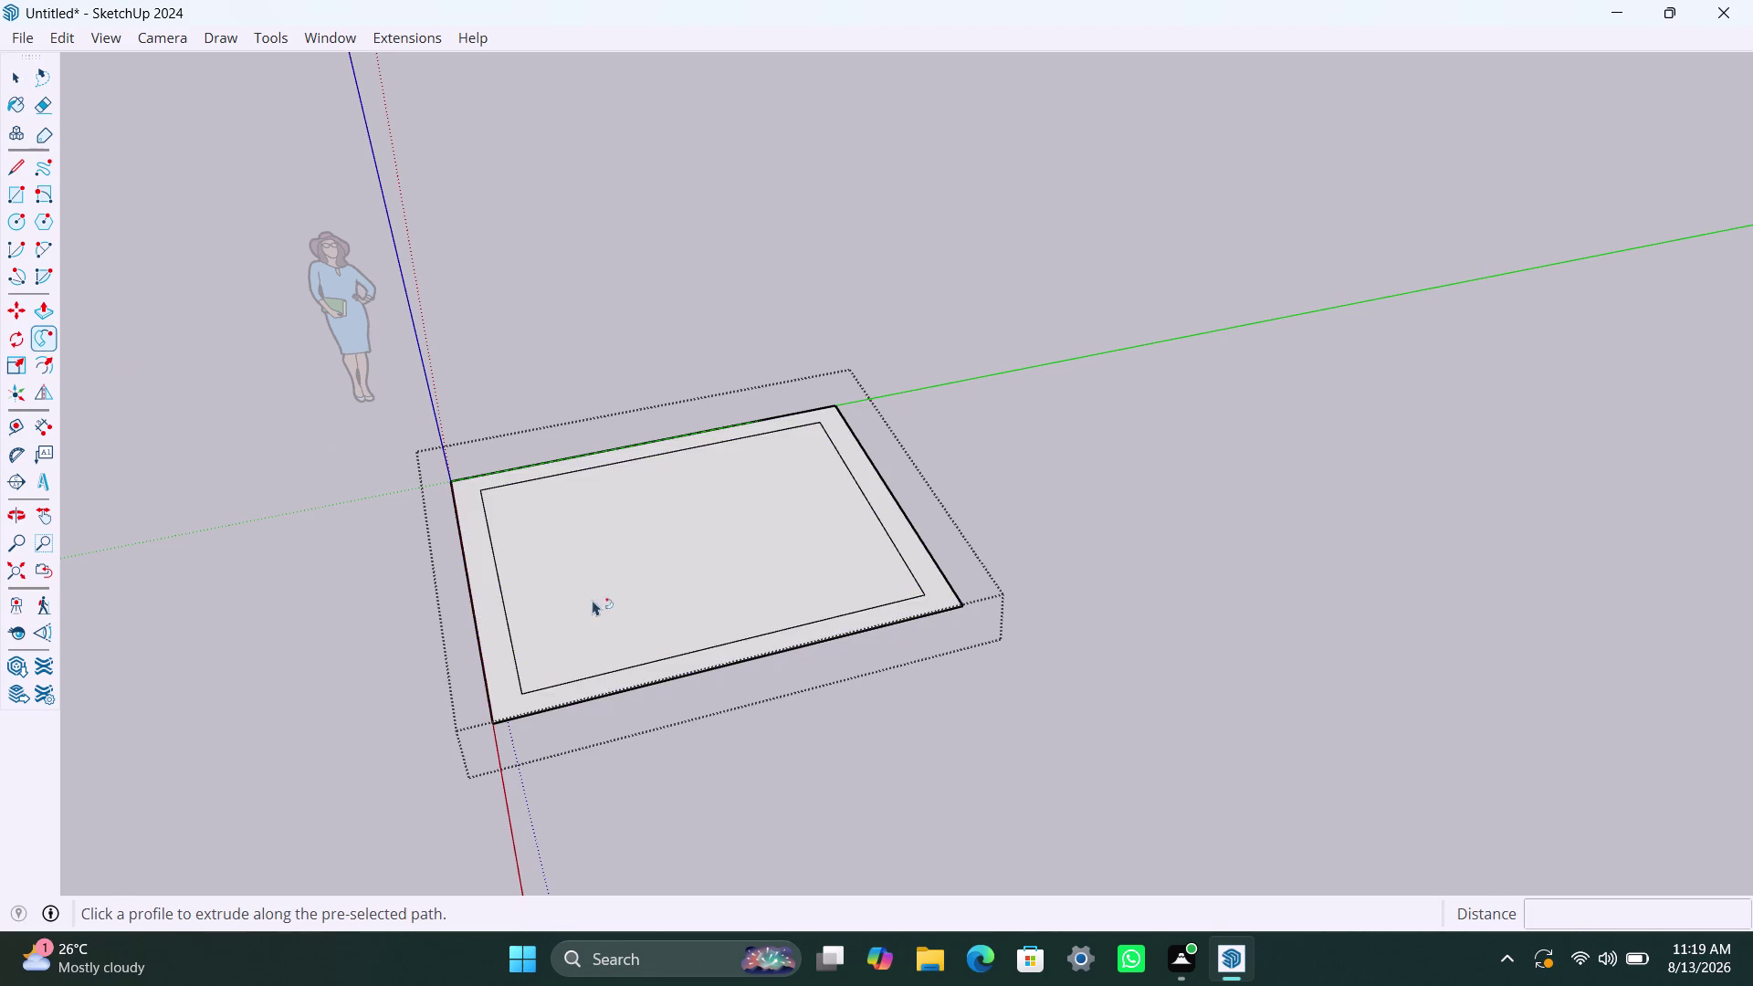
click(651, 662)
click(672, 656)
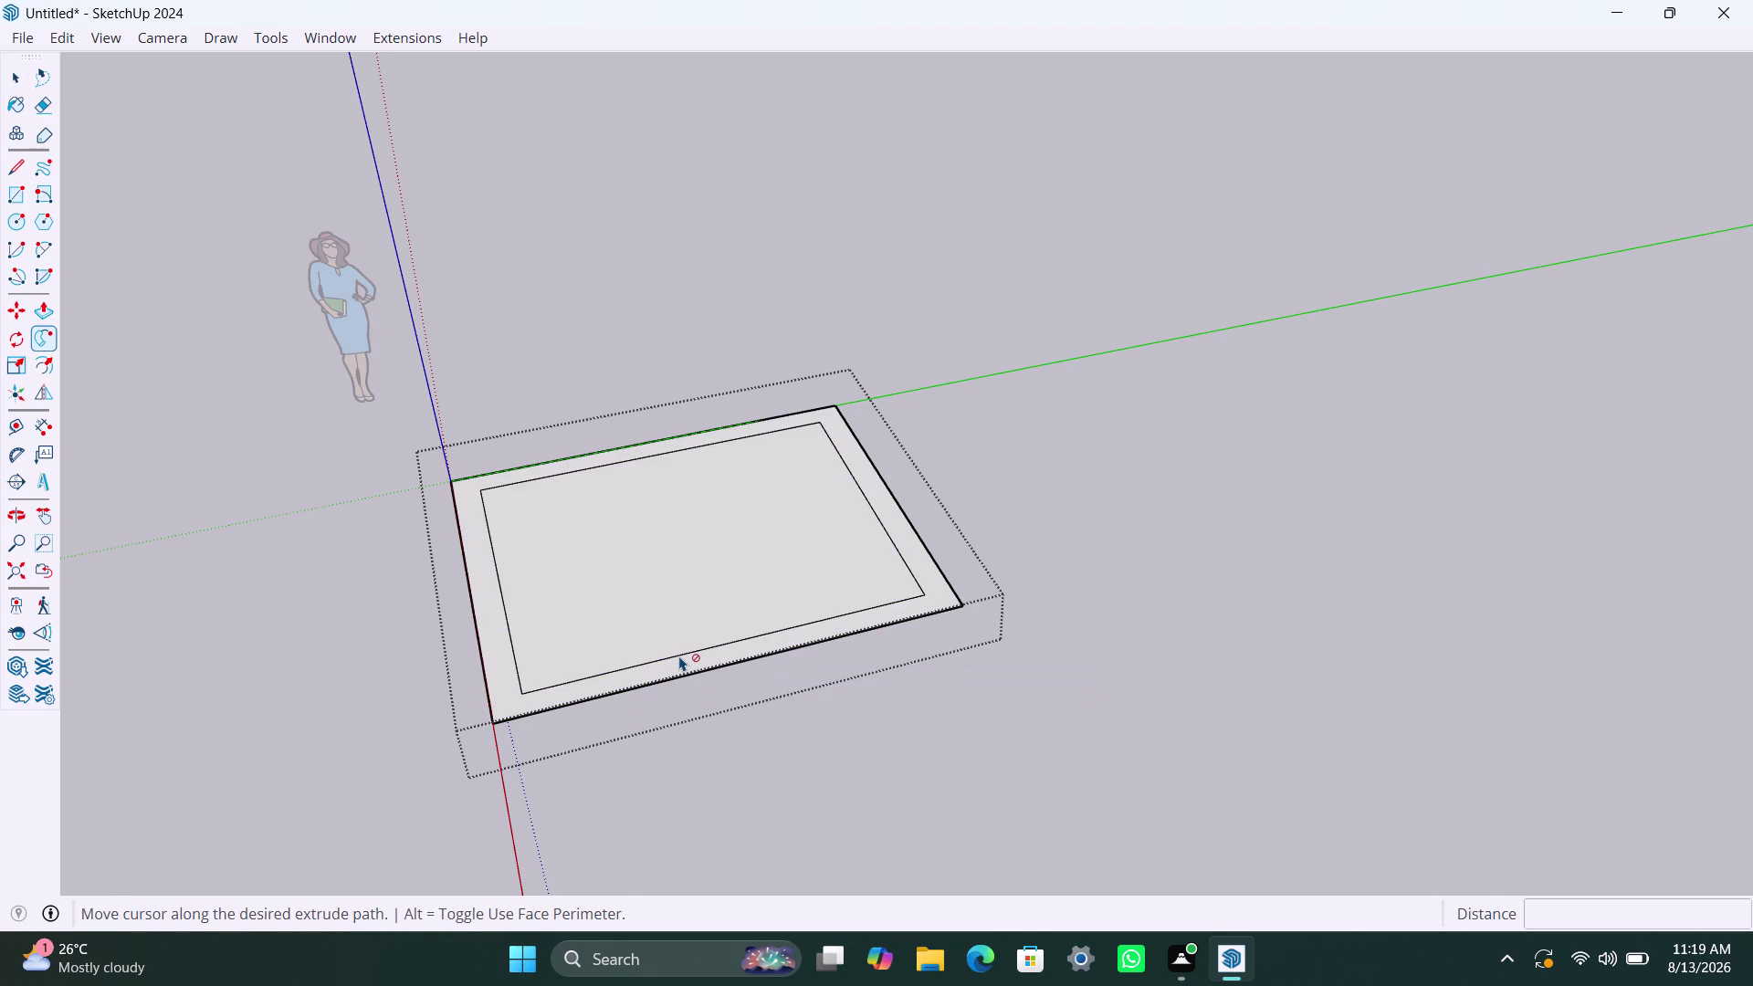
triple_click(679, 656)
triple_click(679, 655)
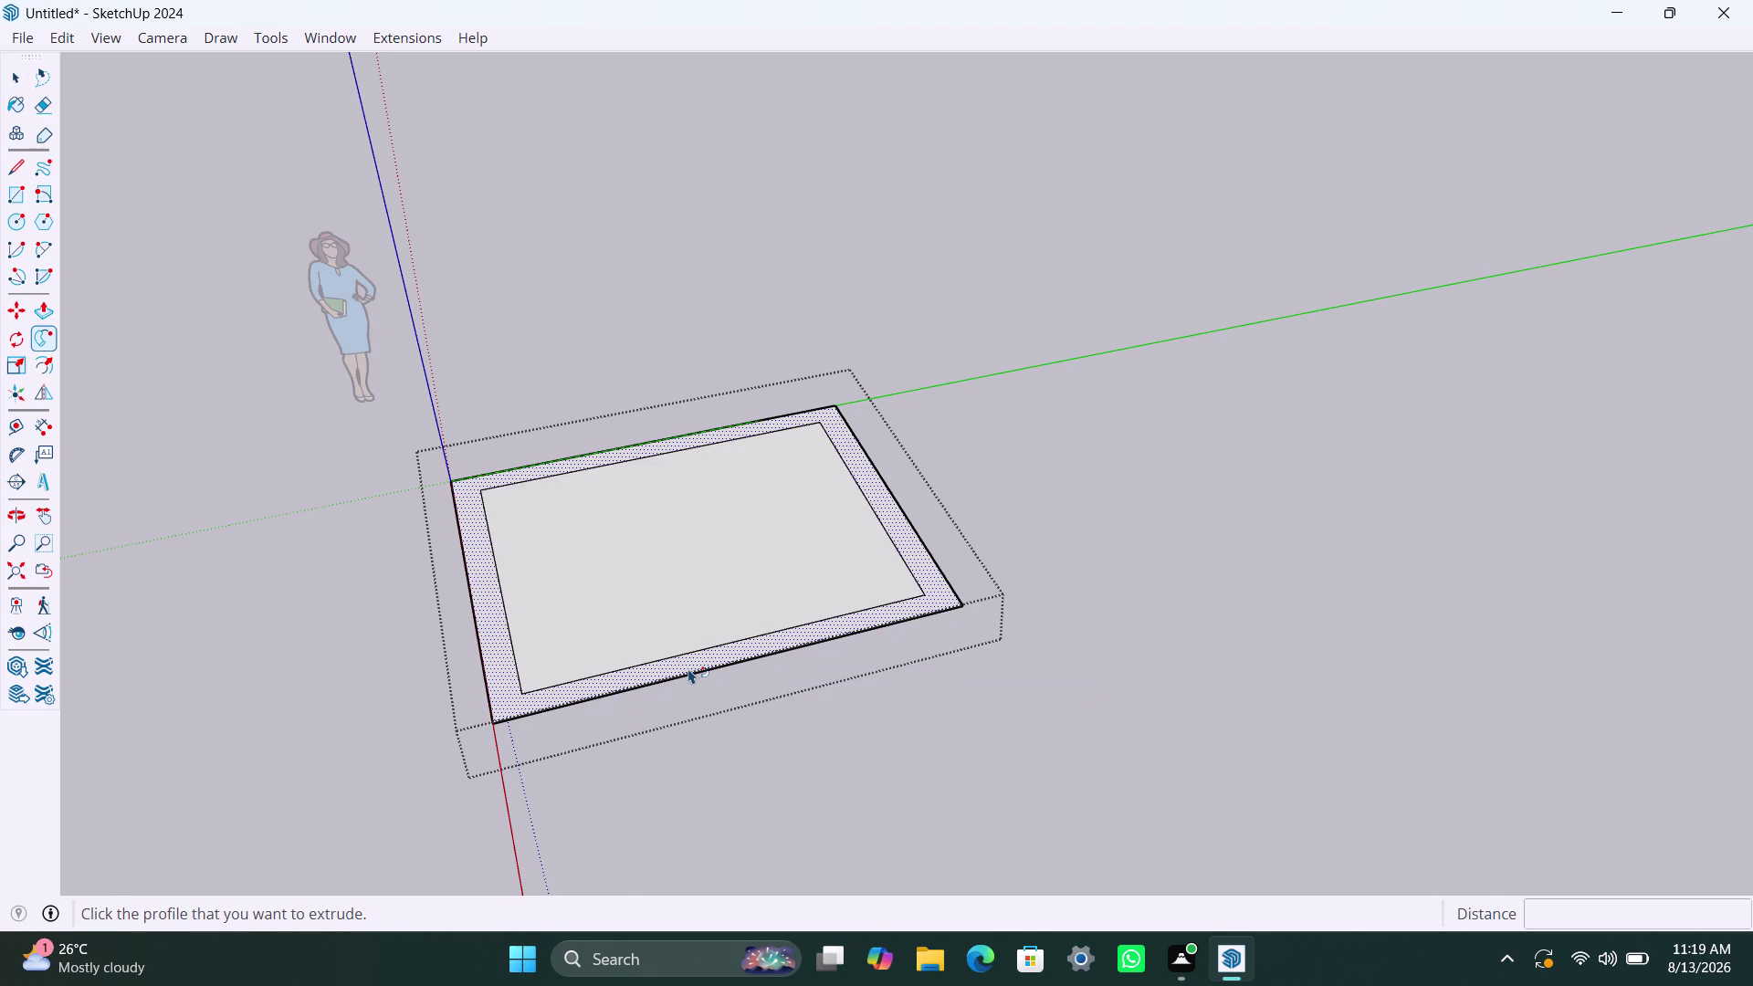
key(Escape)
click(670, 658)
double_click(662, 655)
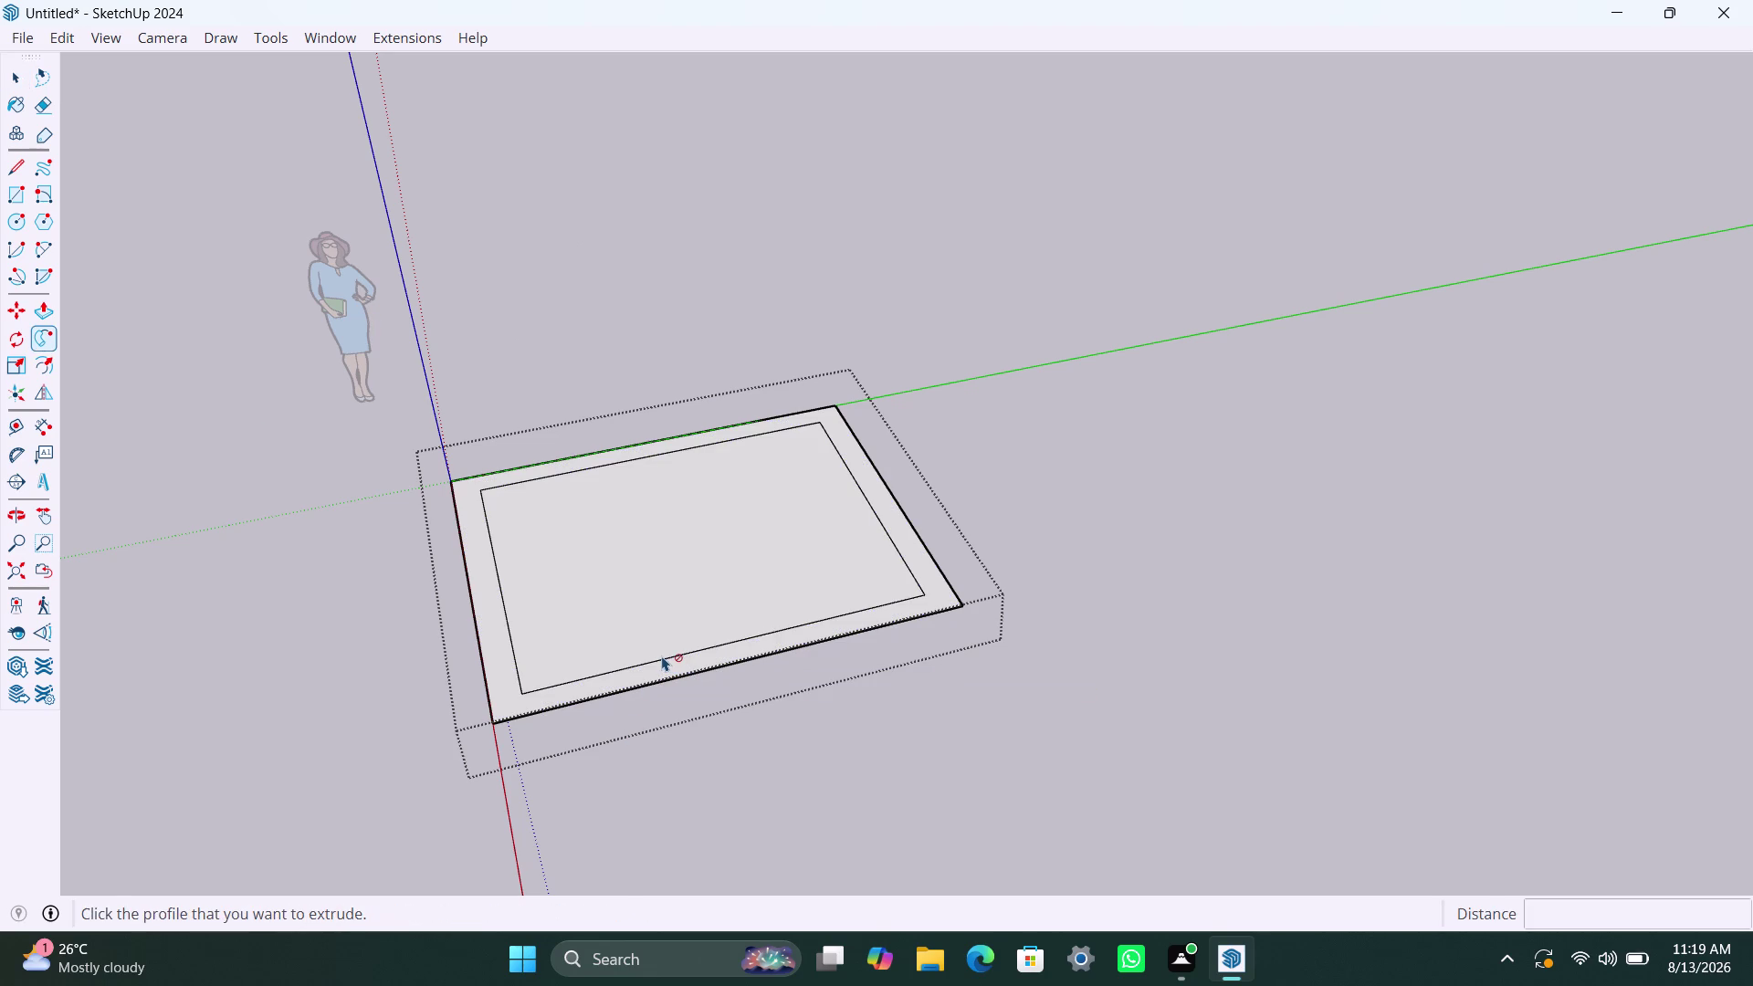
key(Escape)
key(Escape)
key(Escape)
key(space)
key(space)
click(663, 656)
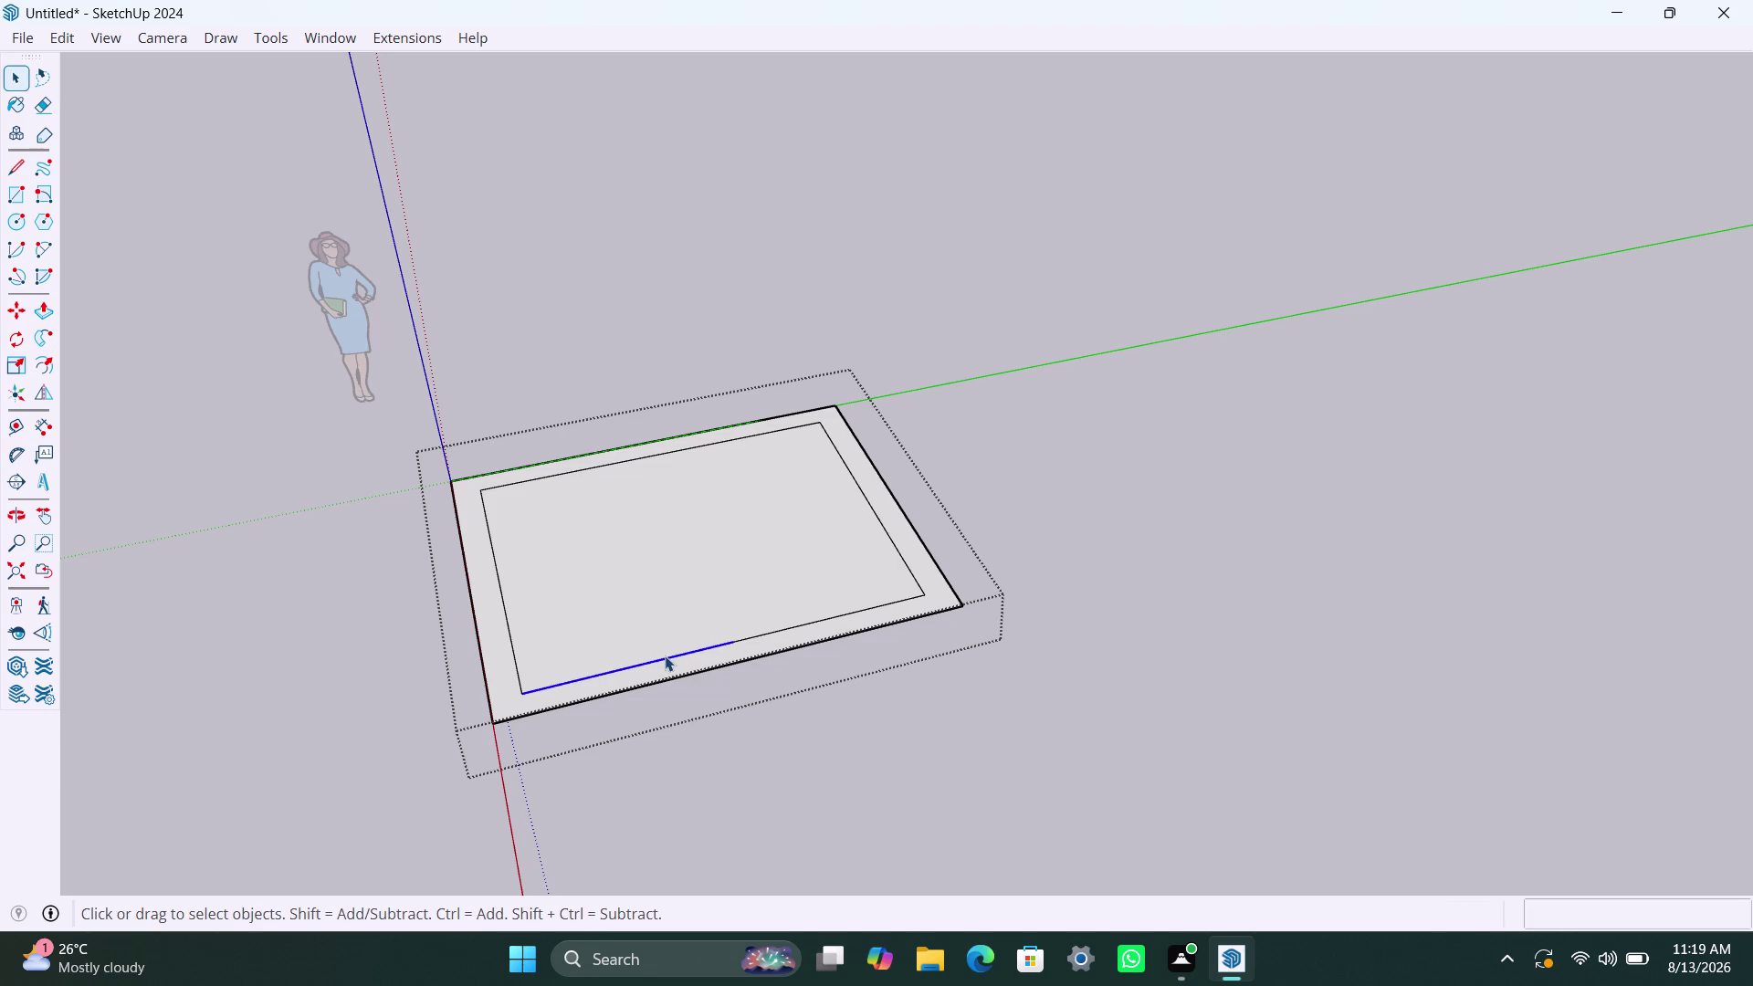
click(754, 637)
click(863, 607)
right_click(864, 606)
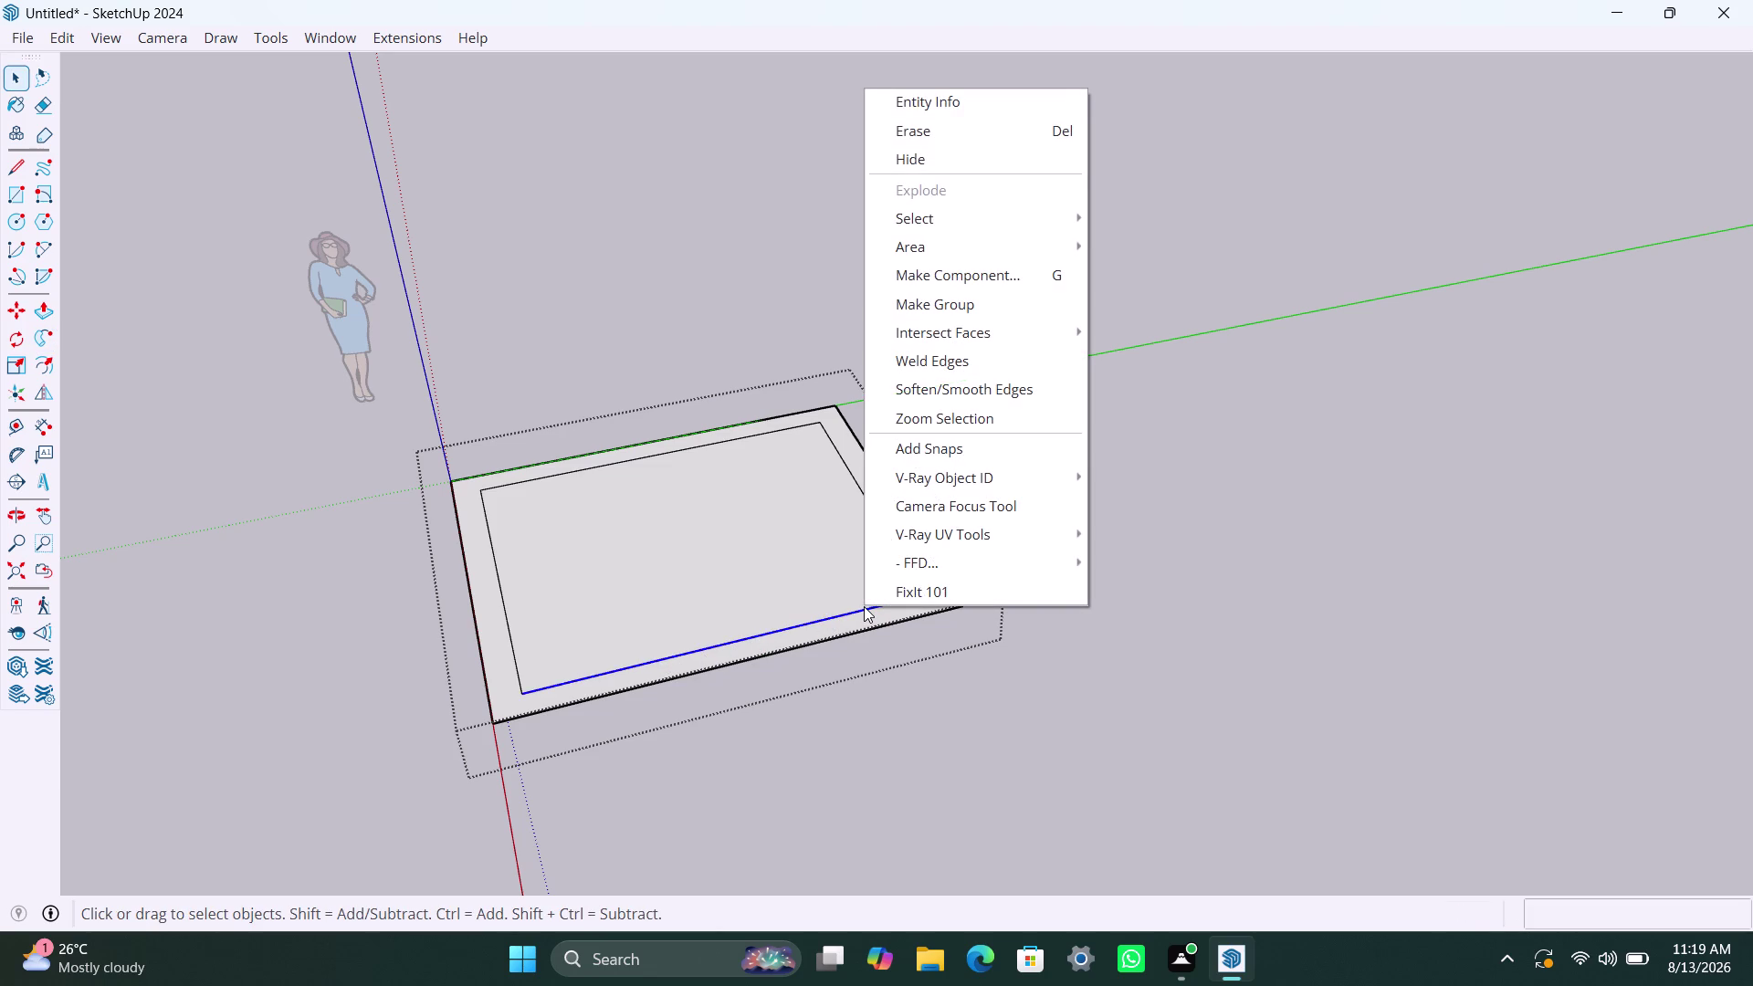
click(983, 361)
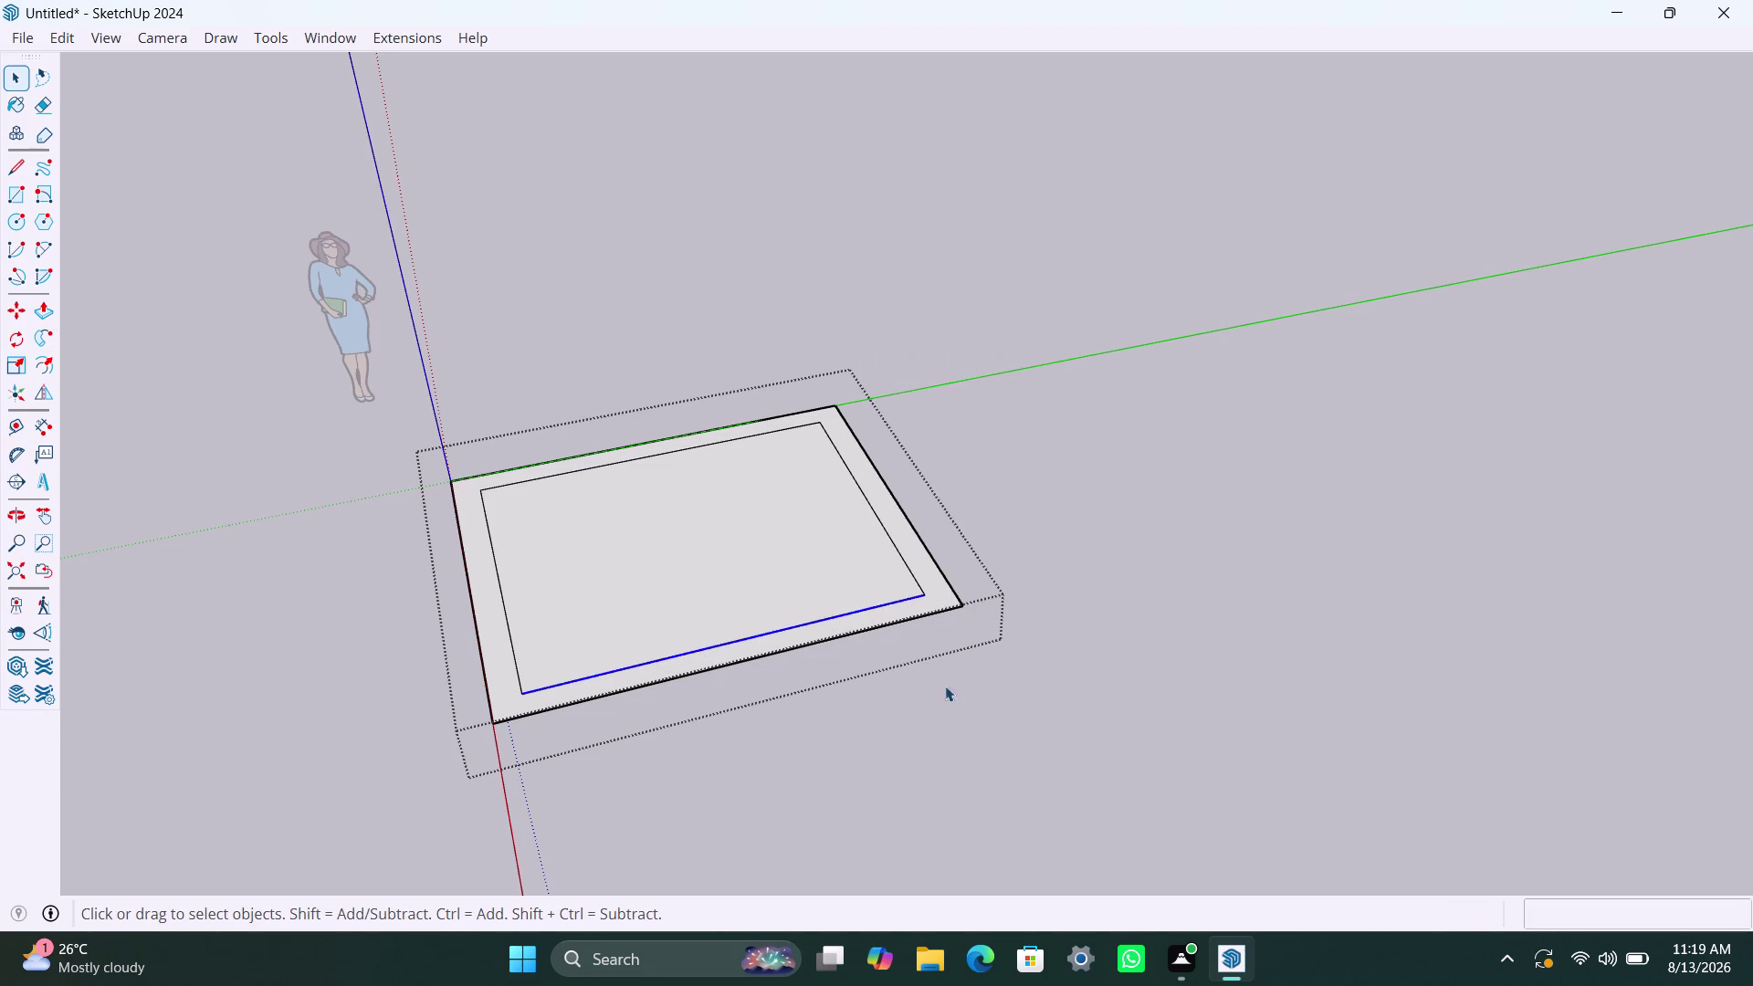
Move the inner outline's front edge 9" out onto the floor's outer edge.
click(928, 741)
click(721, 644)
double_click(722, 643)
click(734, 646)
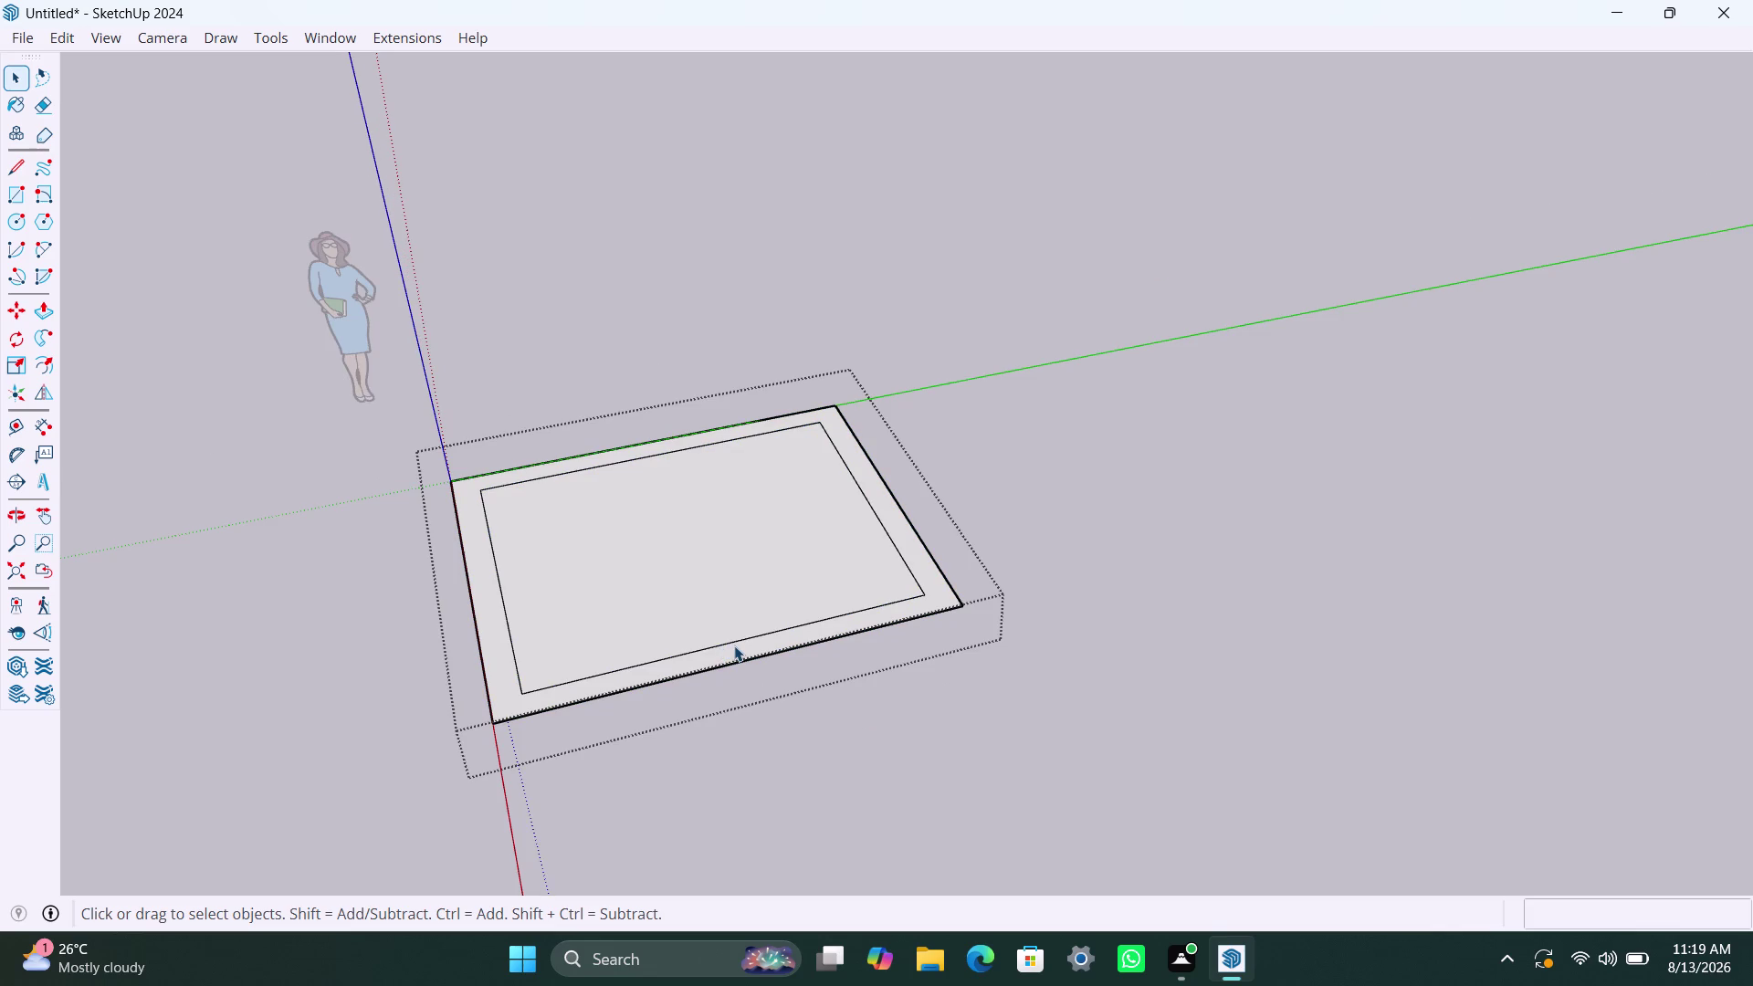
key(m)
click(734, 646)
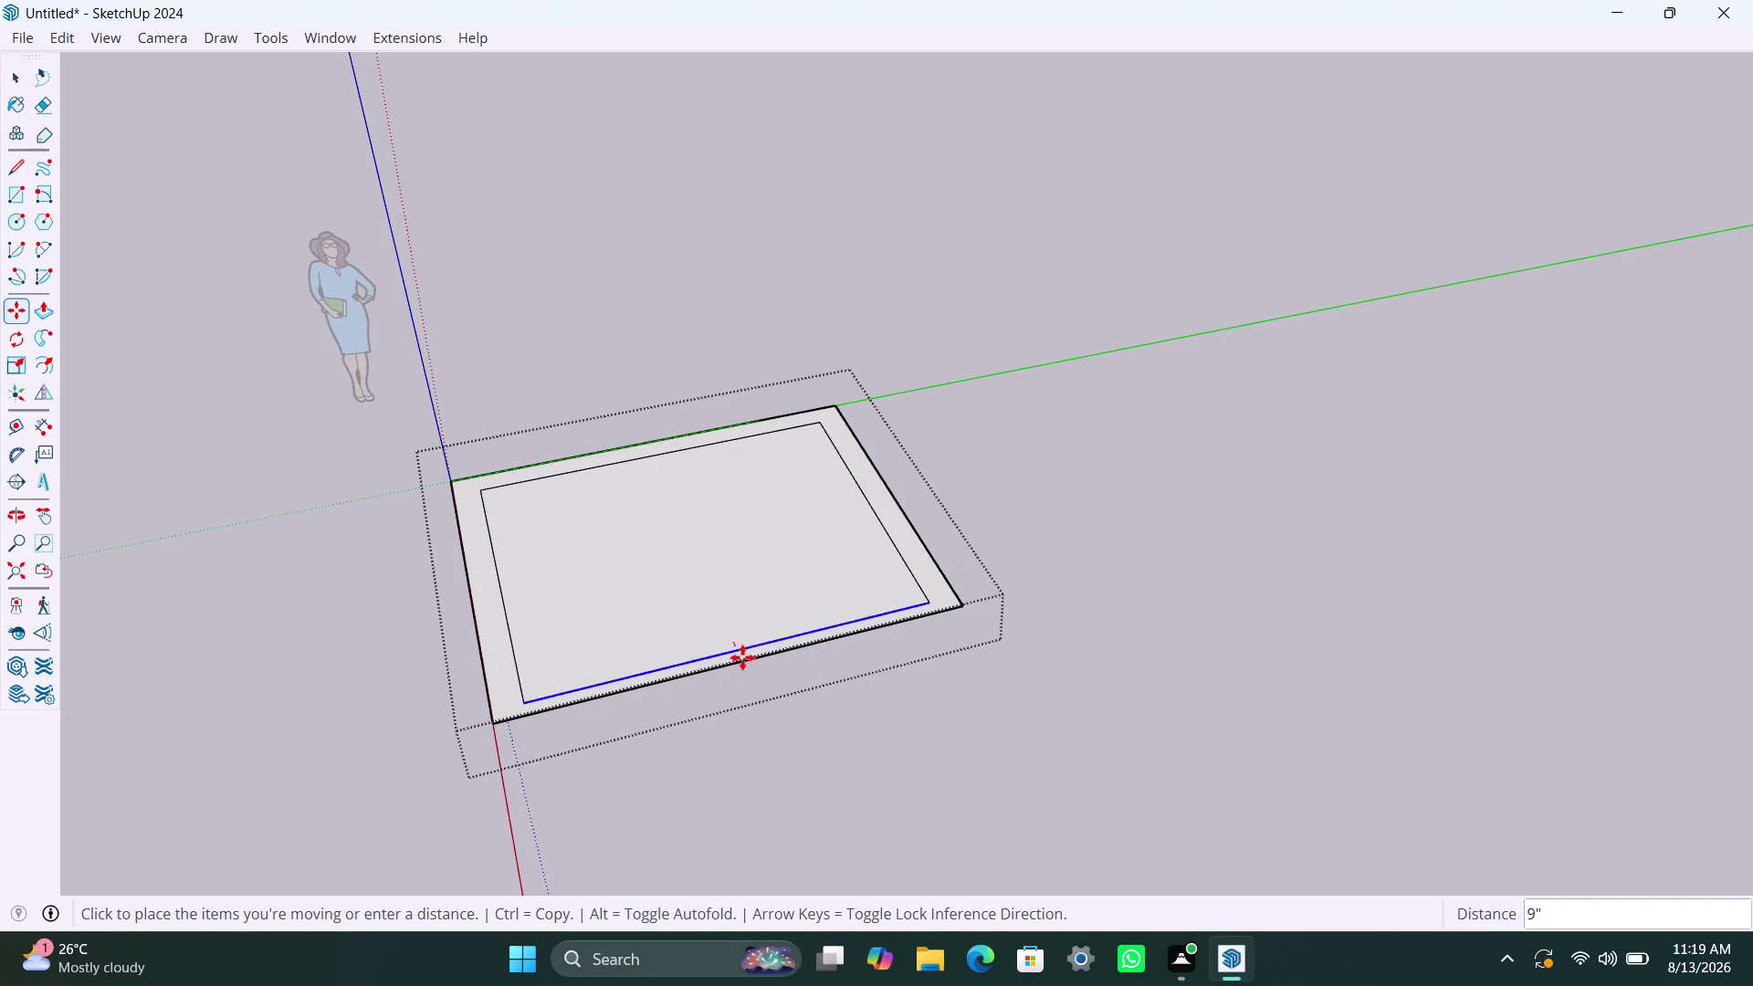
click(743, 657)
key(Escape)
Select the enlarged inner floor area, then all the floor geometry.
click(811, 799)
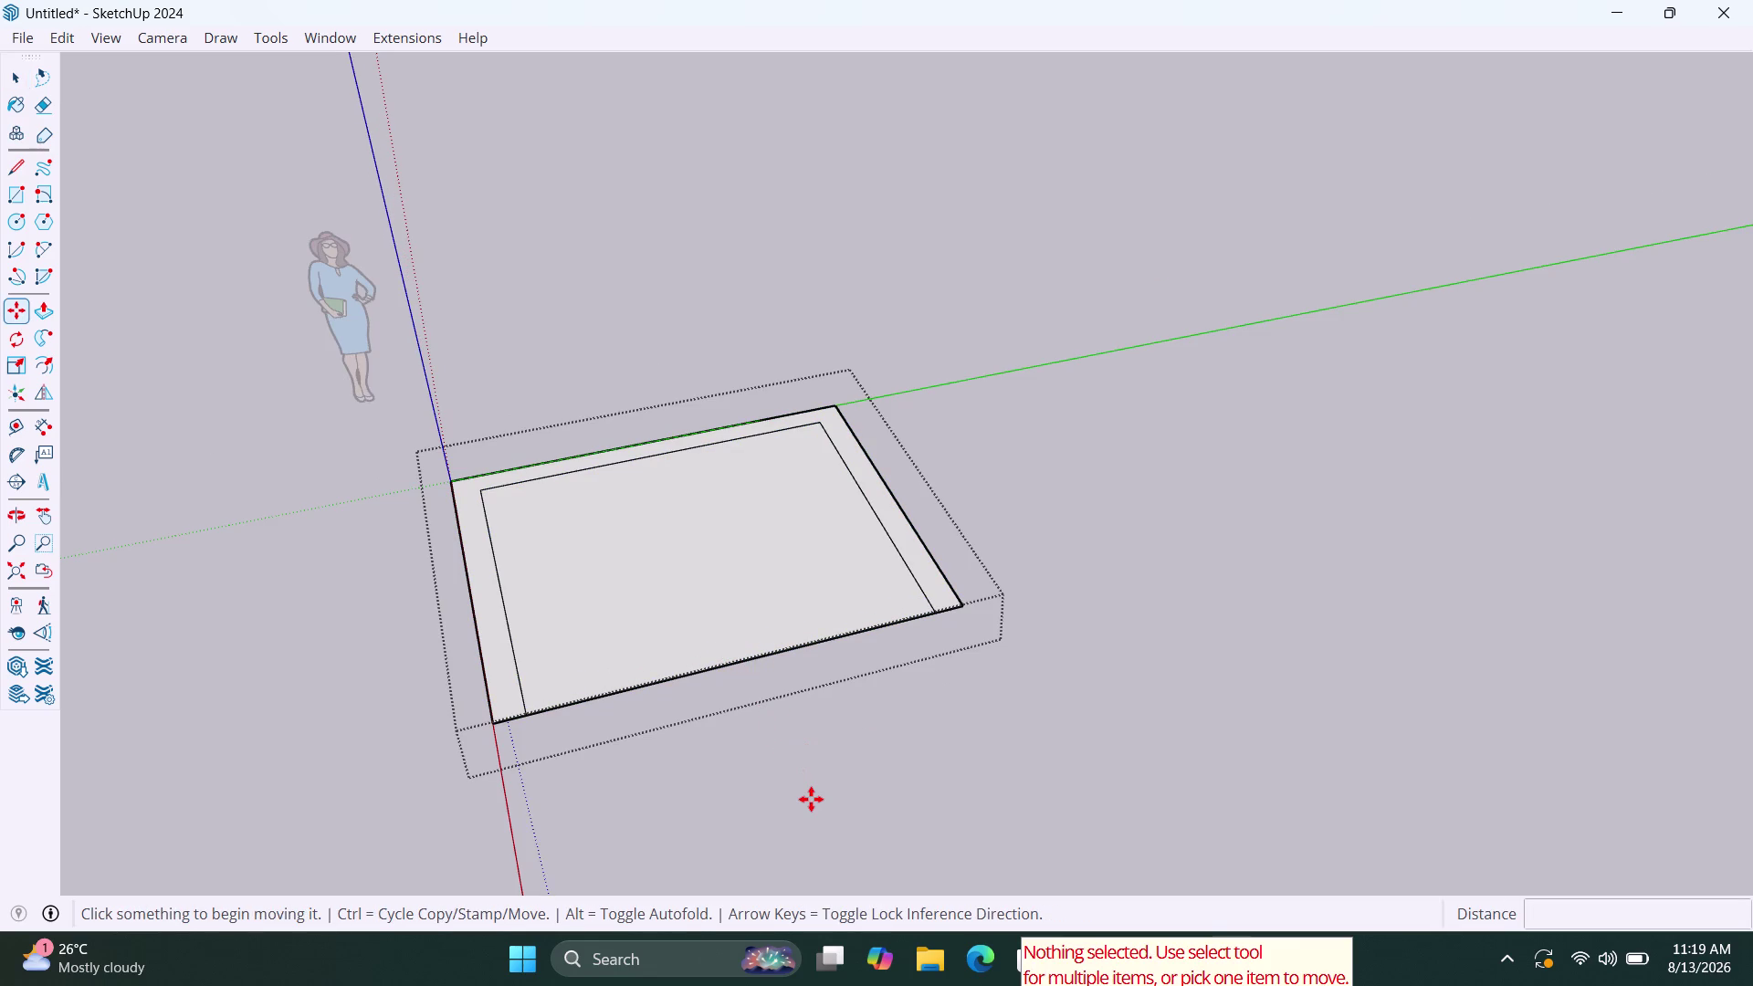
key(space)
key(space)
key(space)
key(space)
click(657, 615)
click(764, 768)
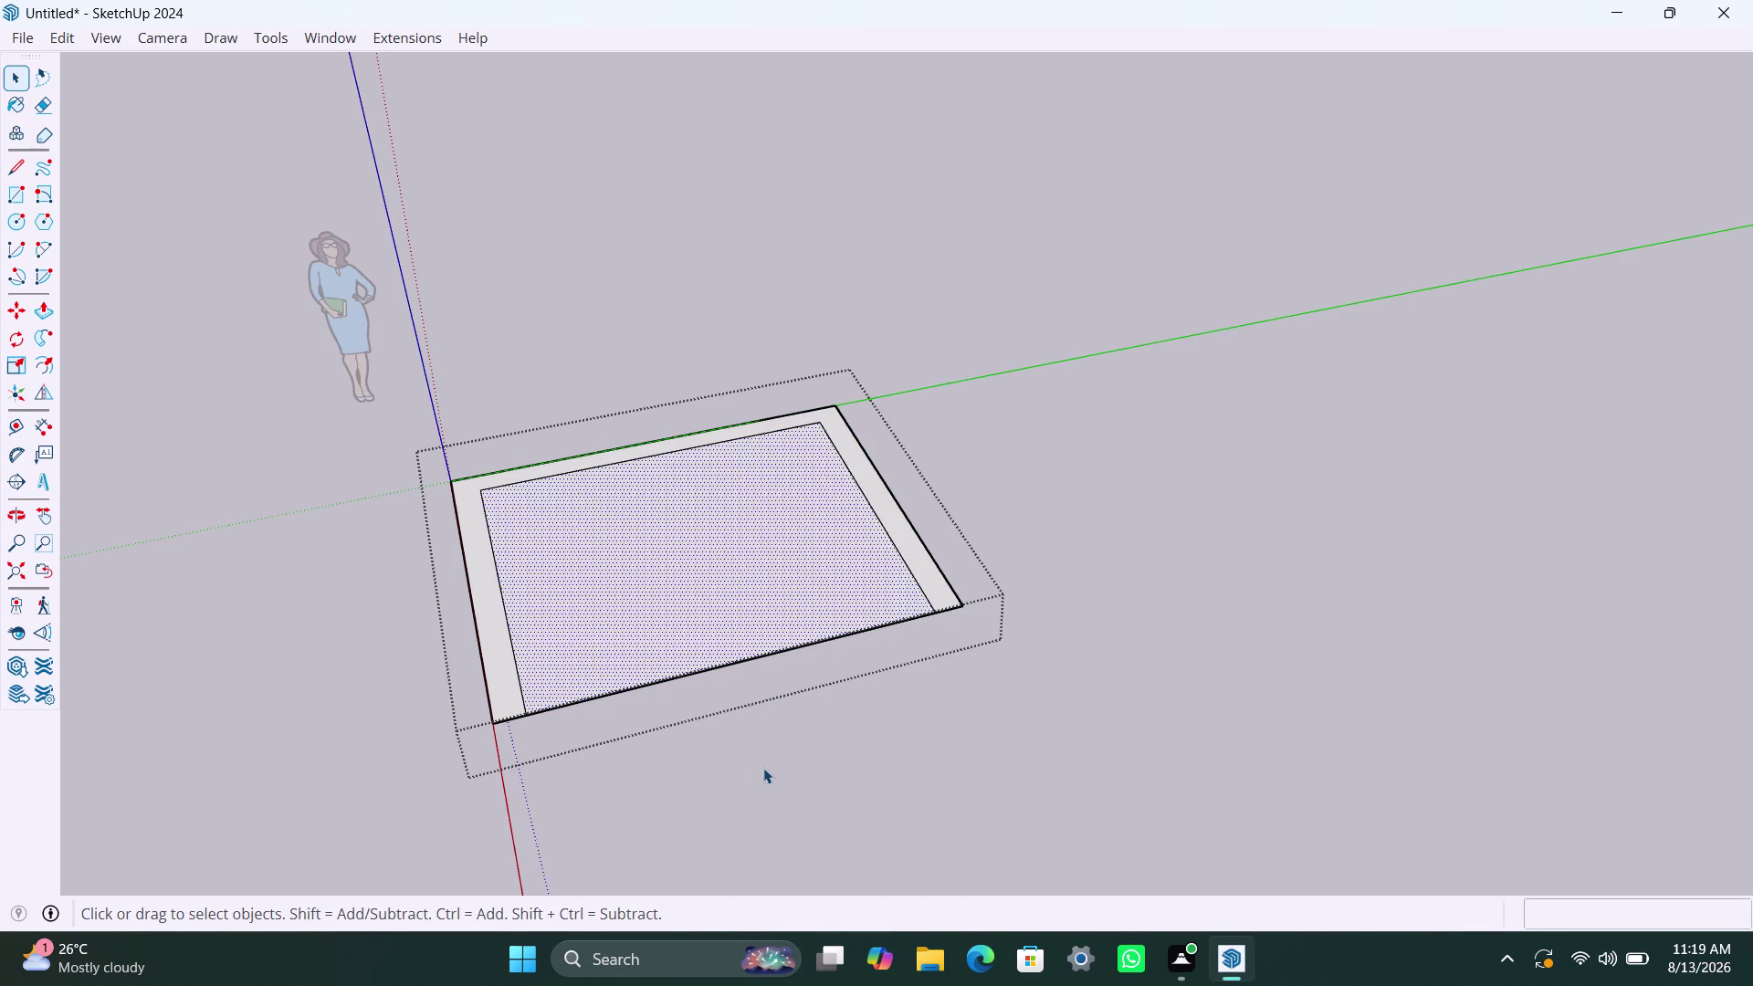
click(763, 768)
click(510, 691)
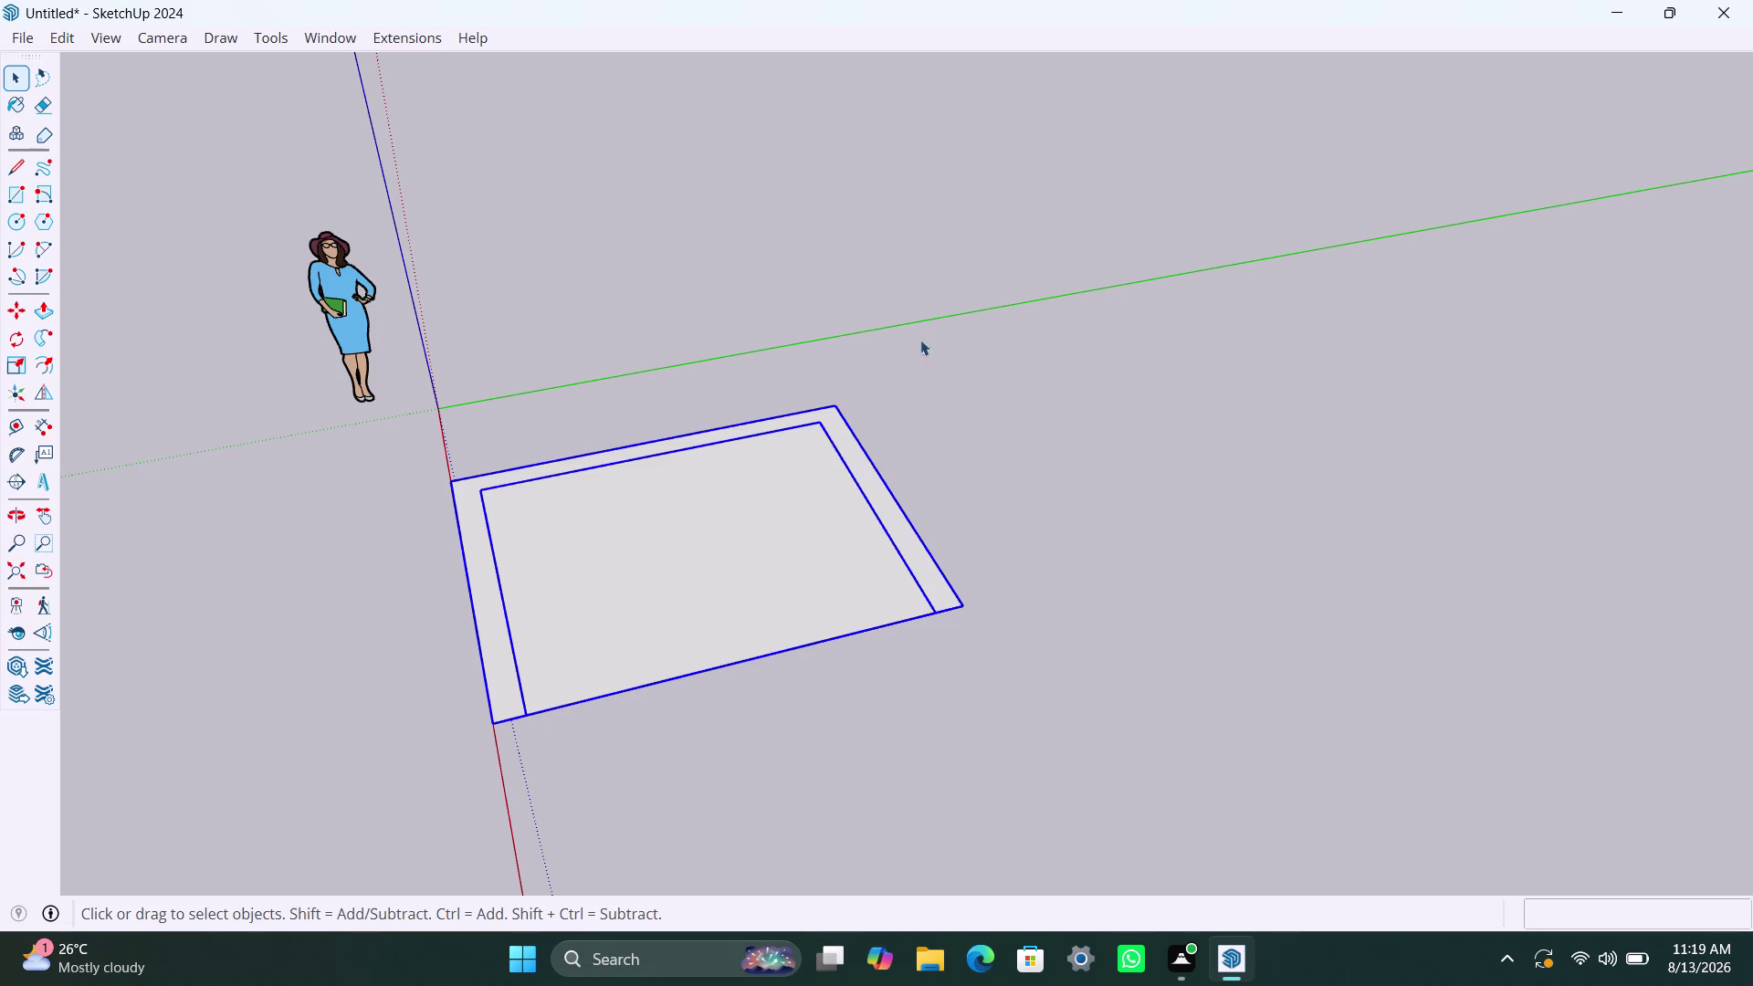
double_click(511, 702)
click(511, 701)
click(506, 696)
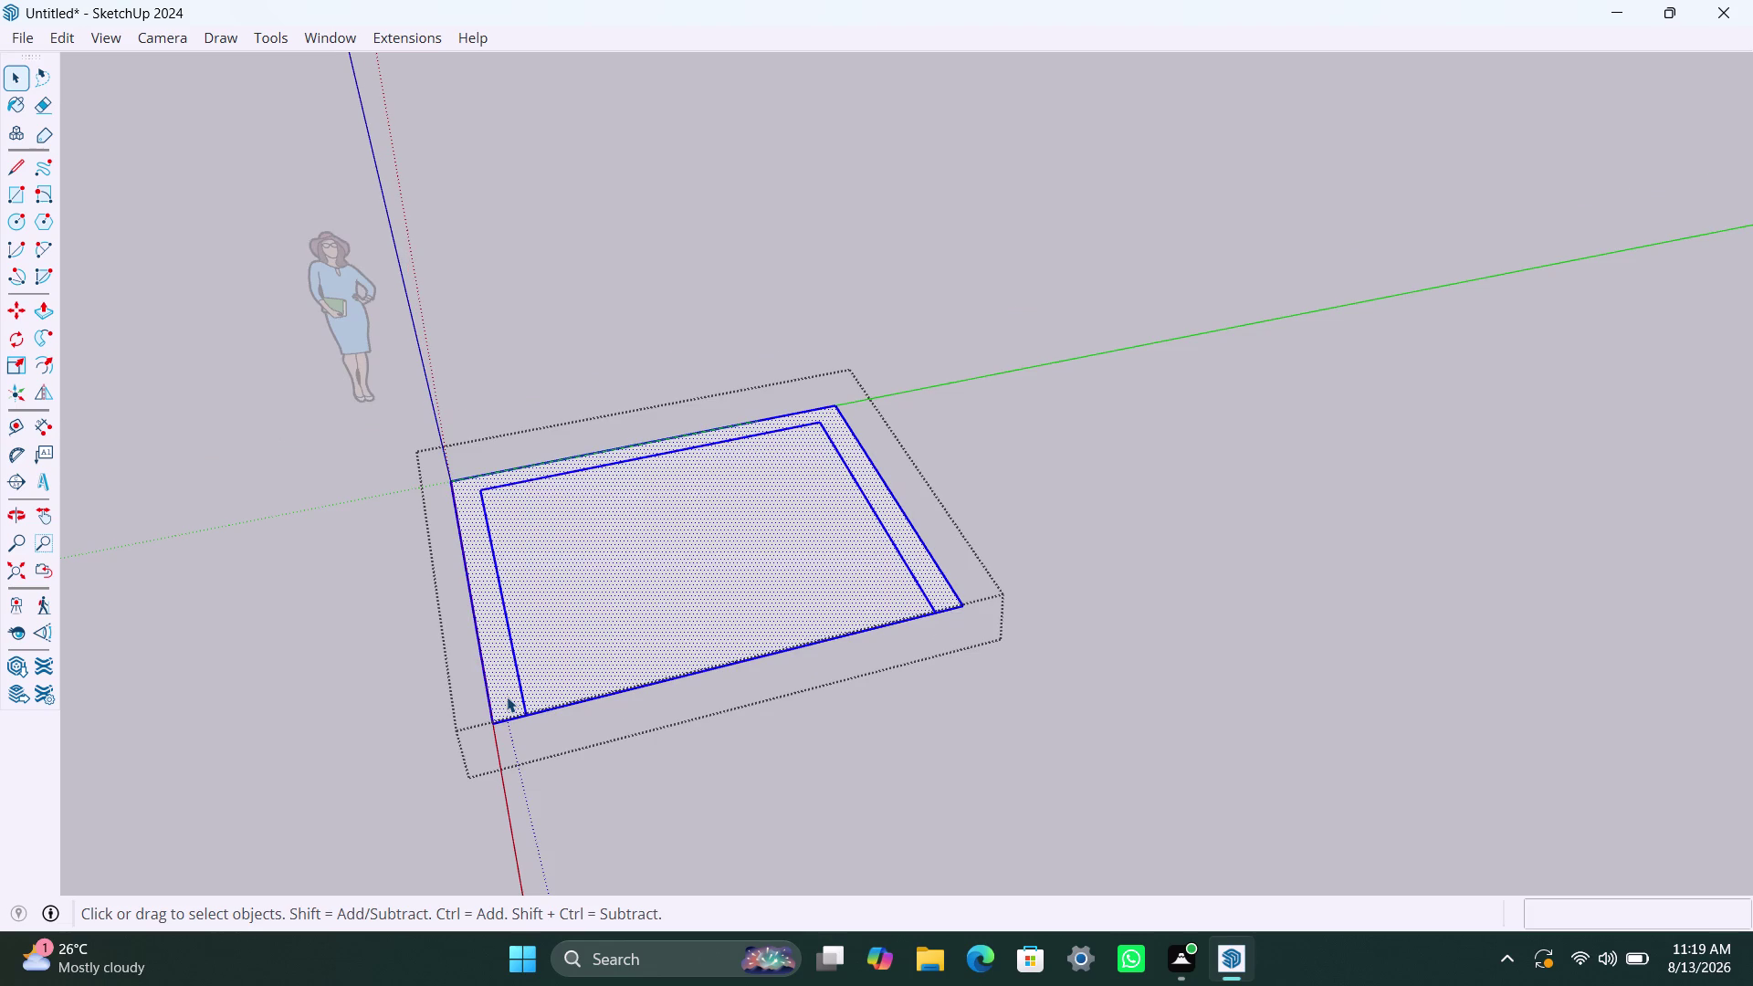
Push/pull the three-sided border strip up 10' 6", then select the room's edges.
key(p)
click(506, 696)
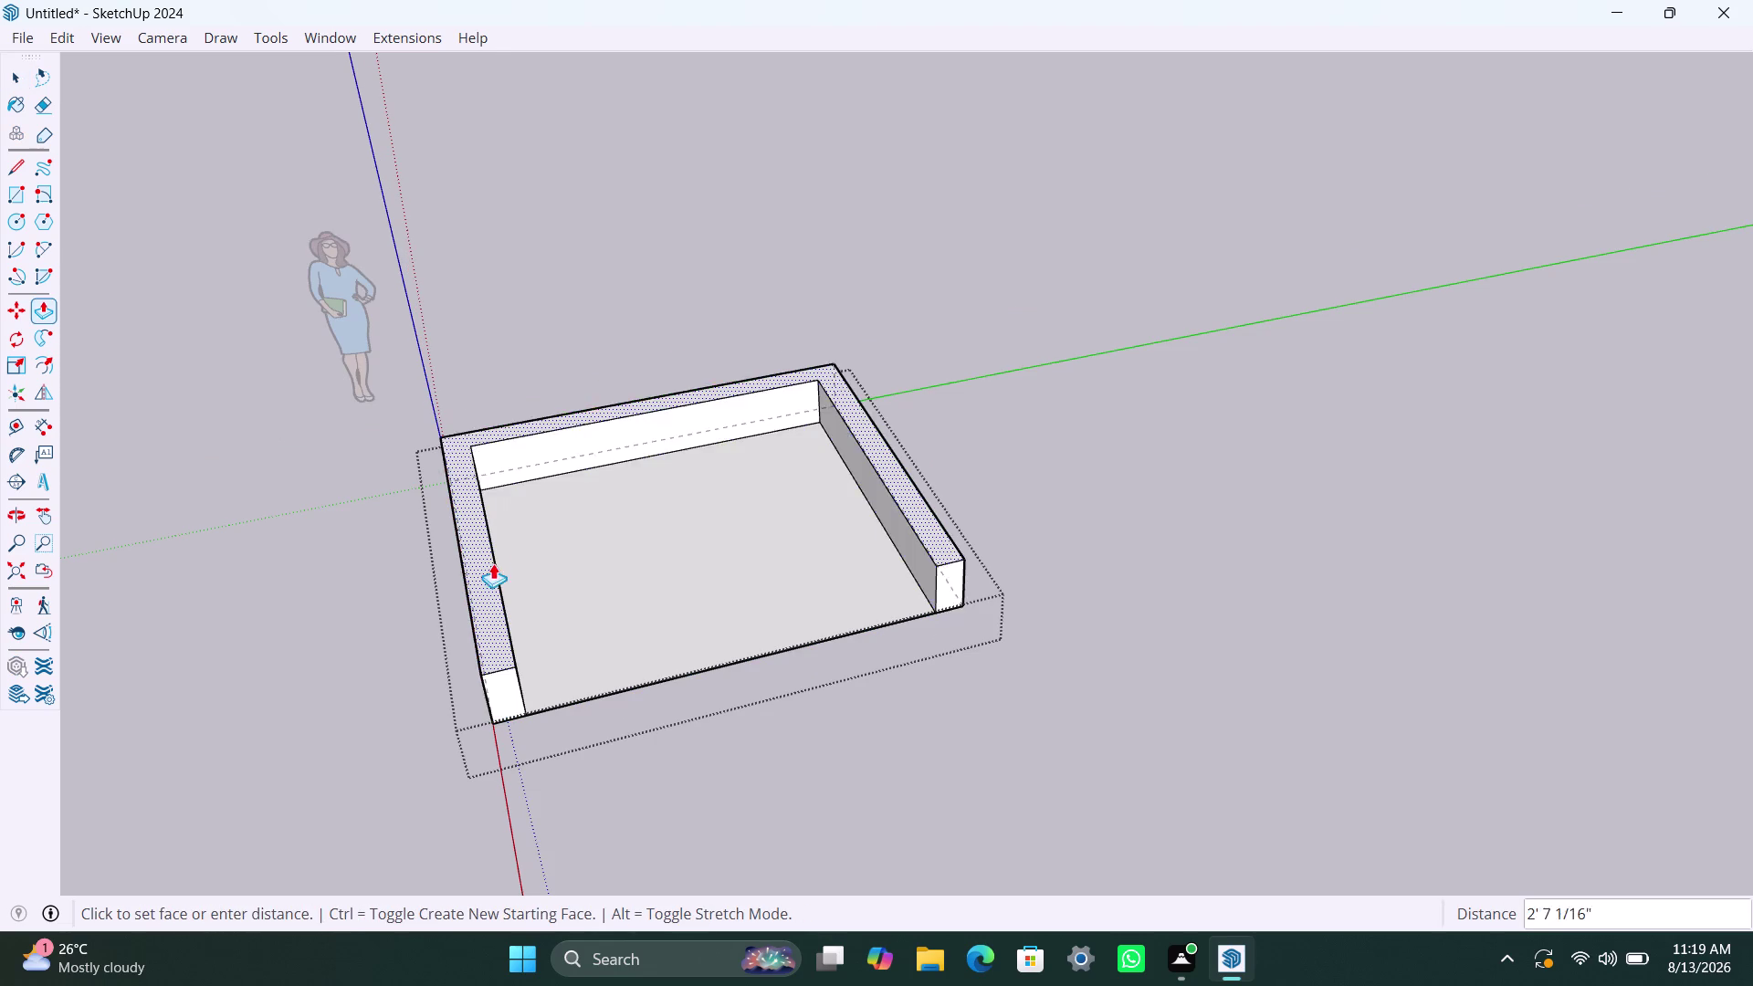
text(10)
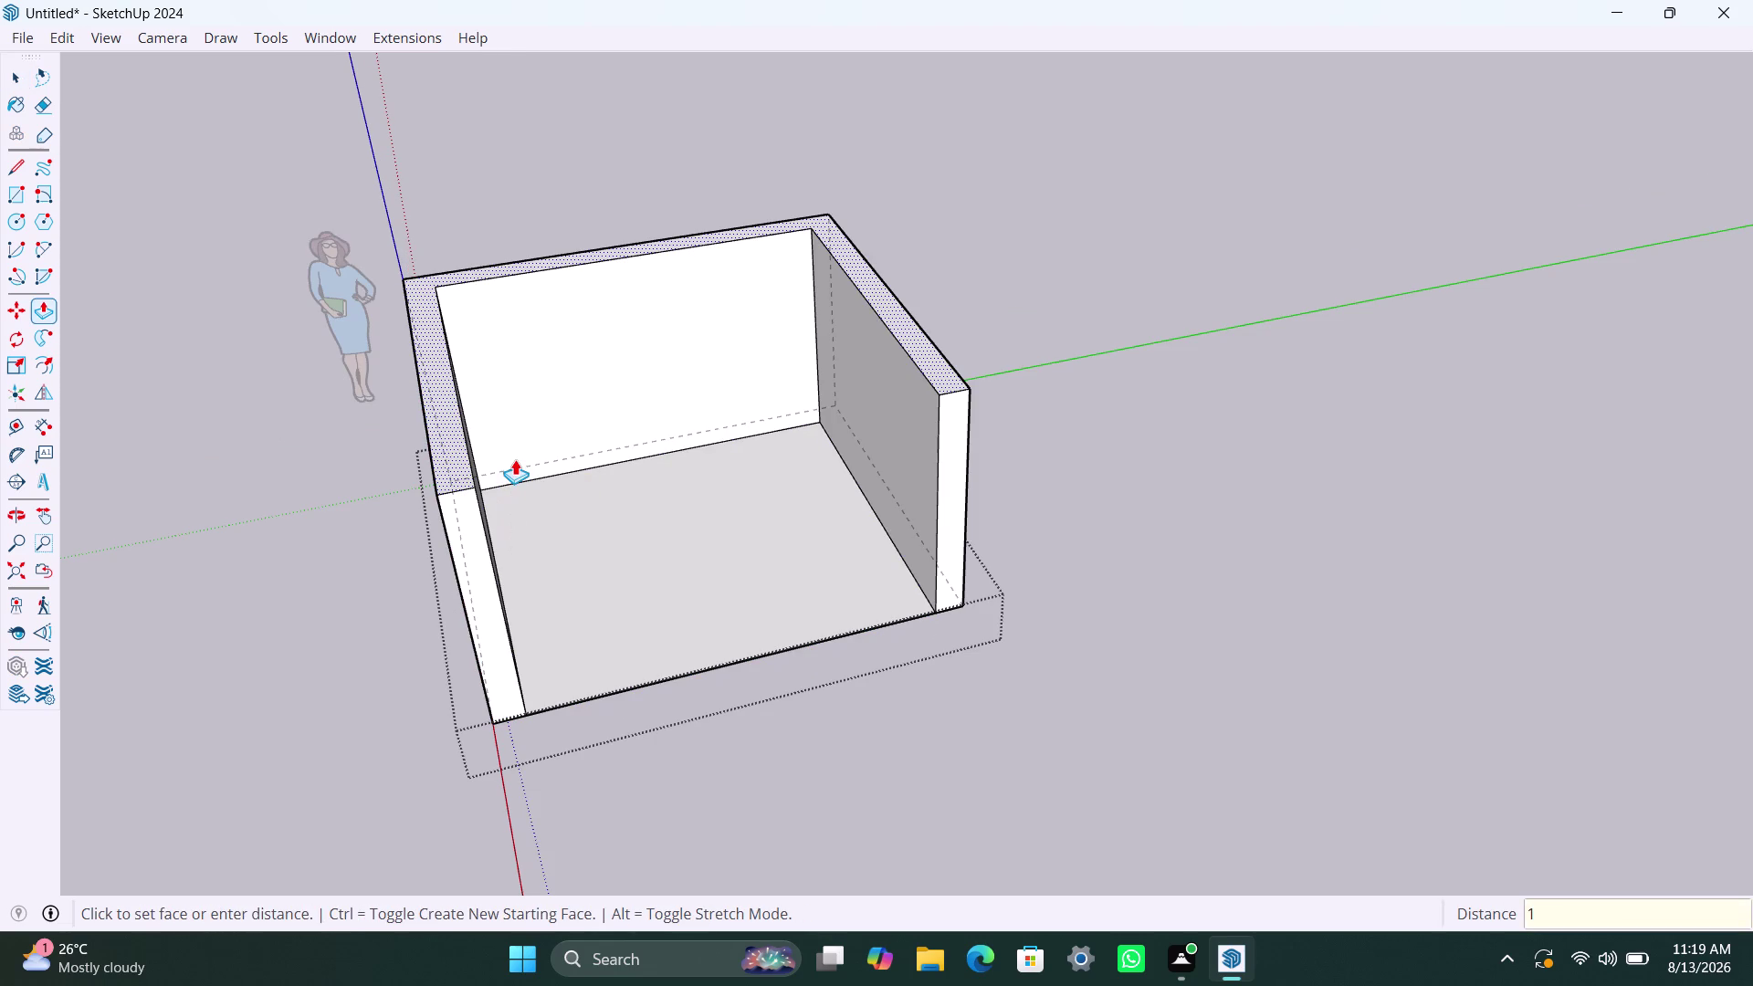
text('6")
key(Return)
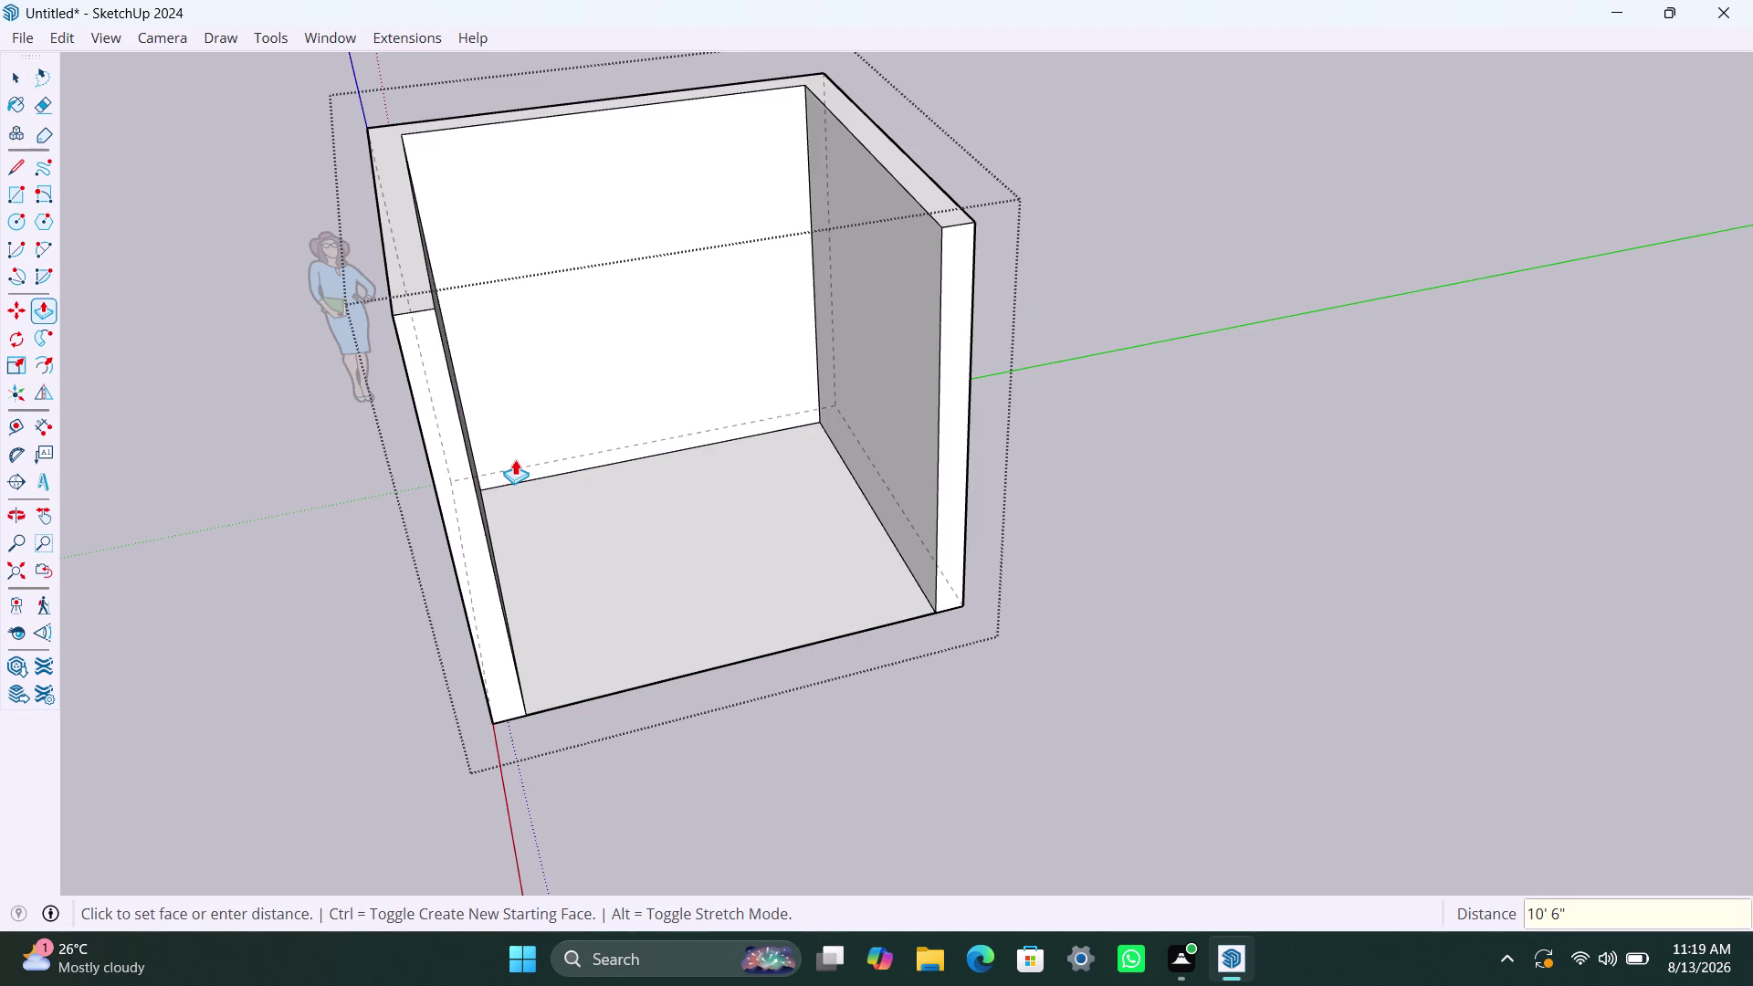
key(Escape)
key(space)
key(space)
key(space)
click(783, 801)
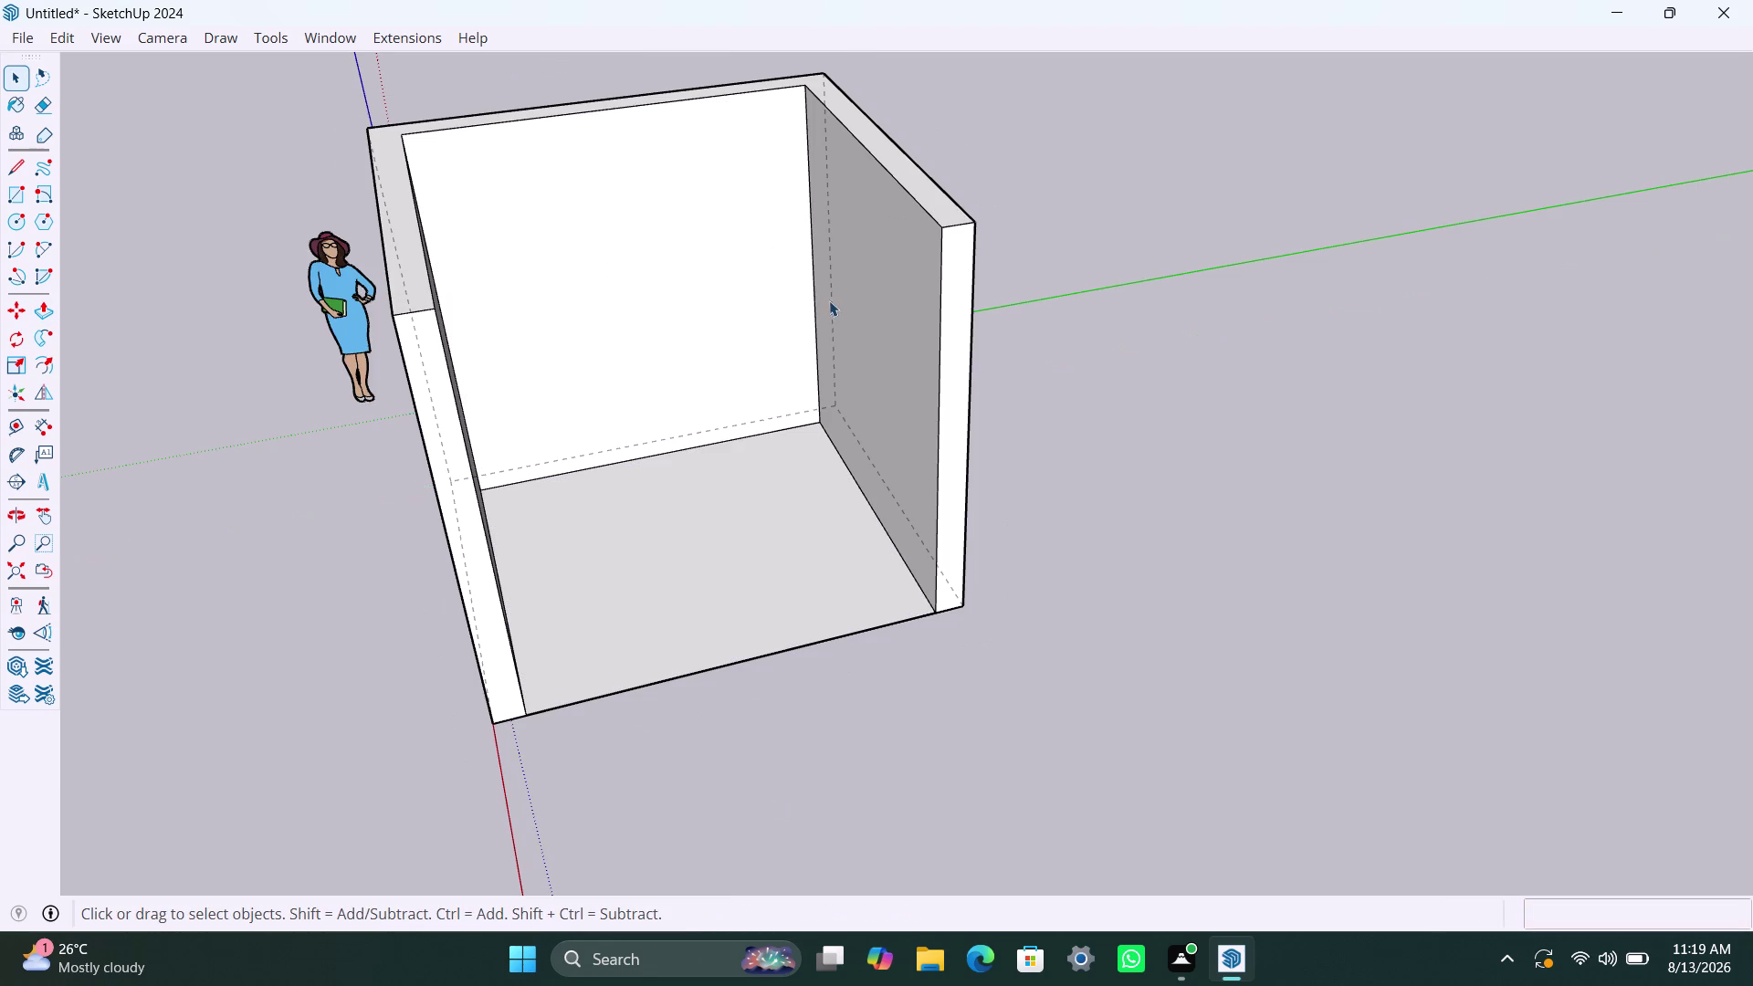
click(906, 195)
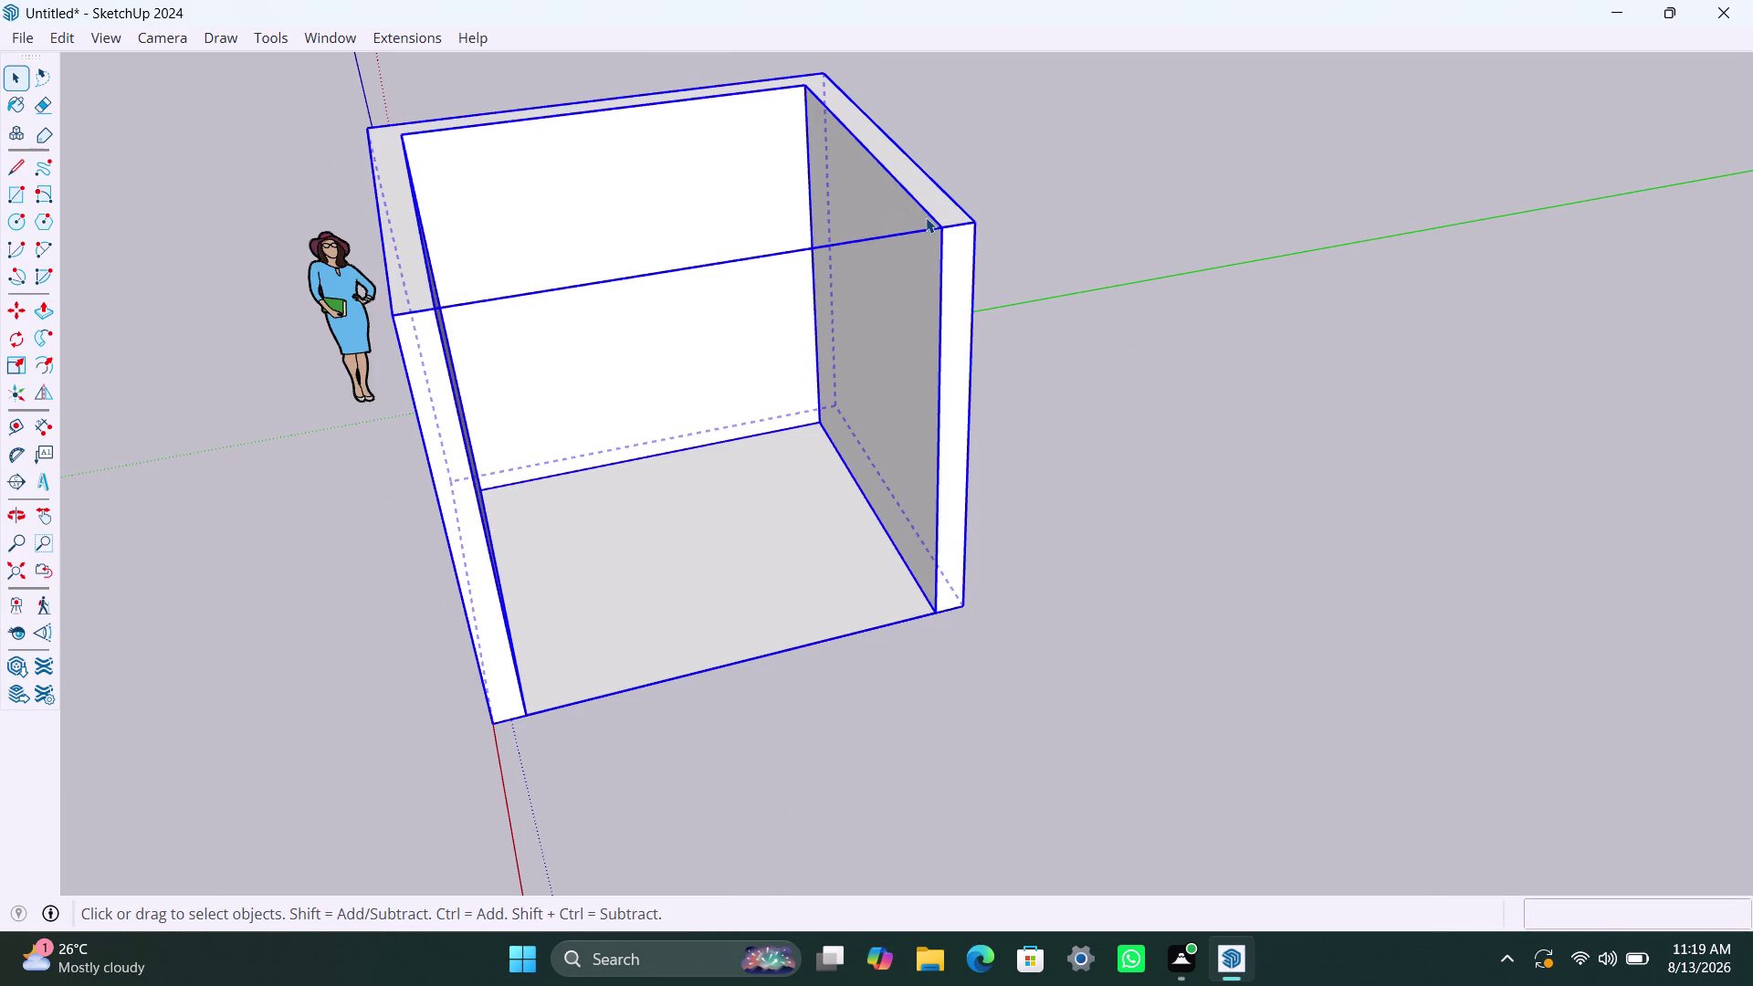
double_click(928, 218)
click(927, 217)
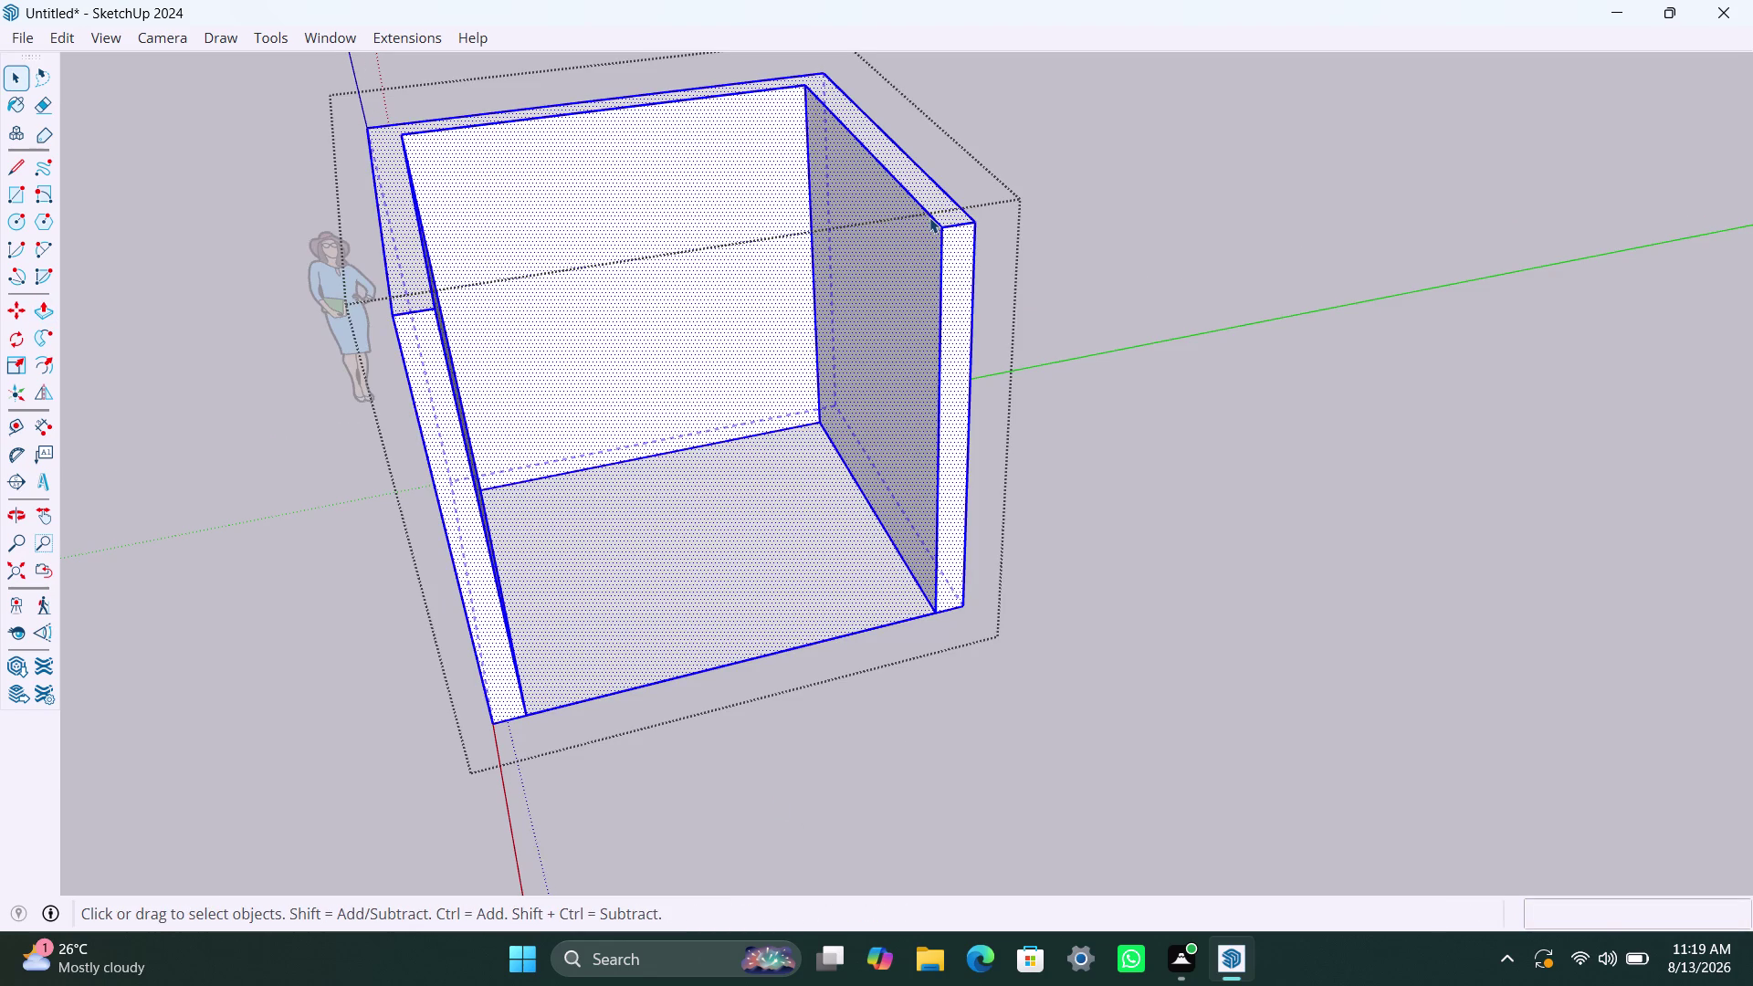
double_click(929, 217)
click(929, 217)
double_click(930, 217)
double_click(930, 217)
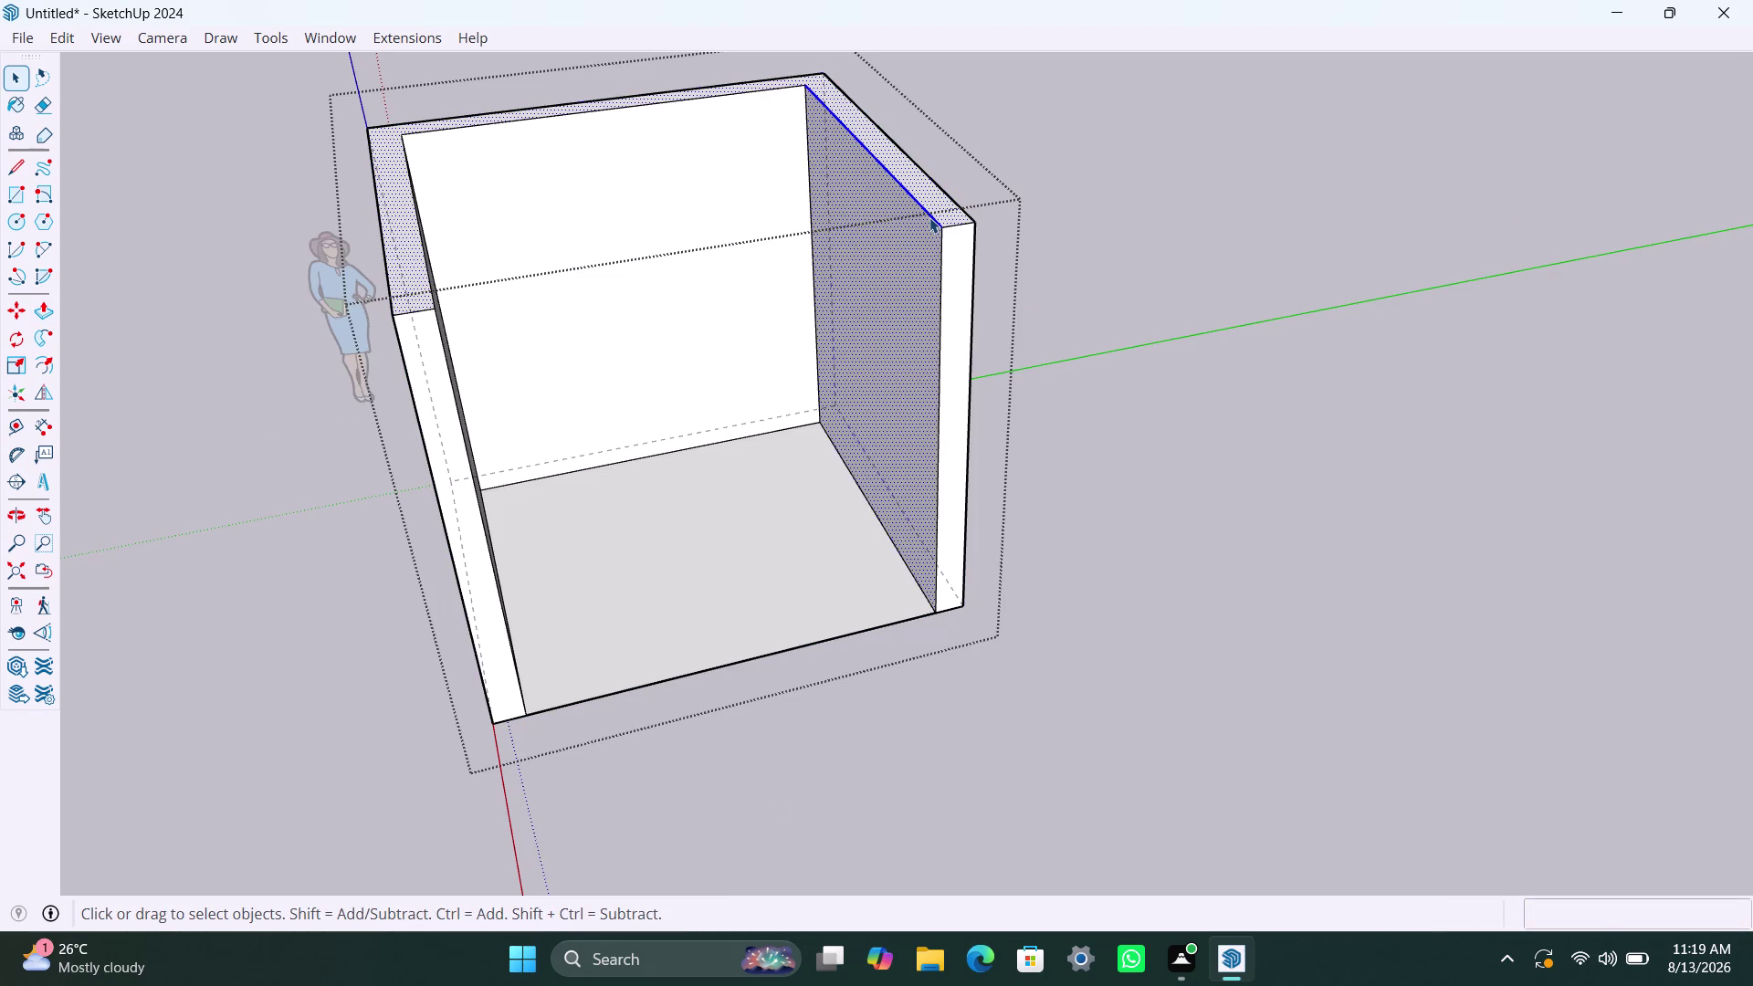
click(639, 662)
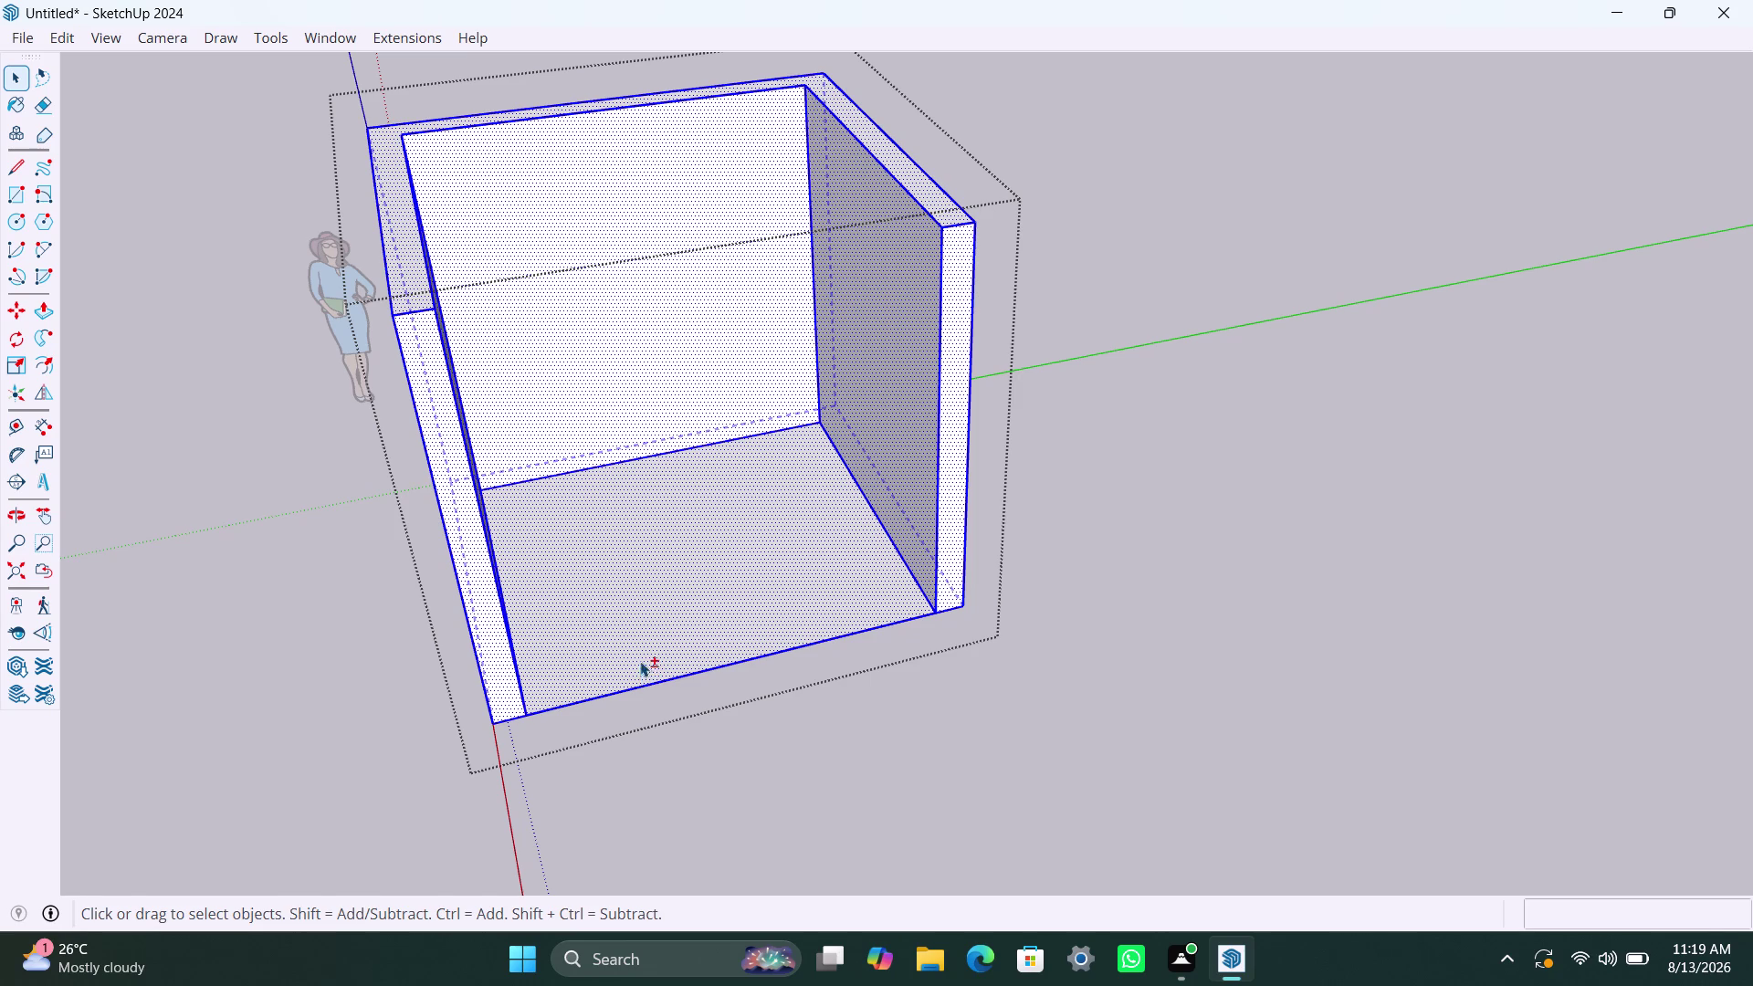
click(657, 682)
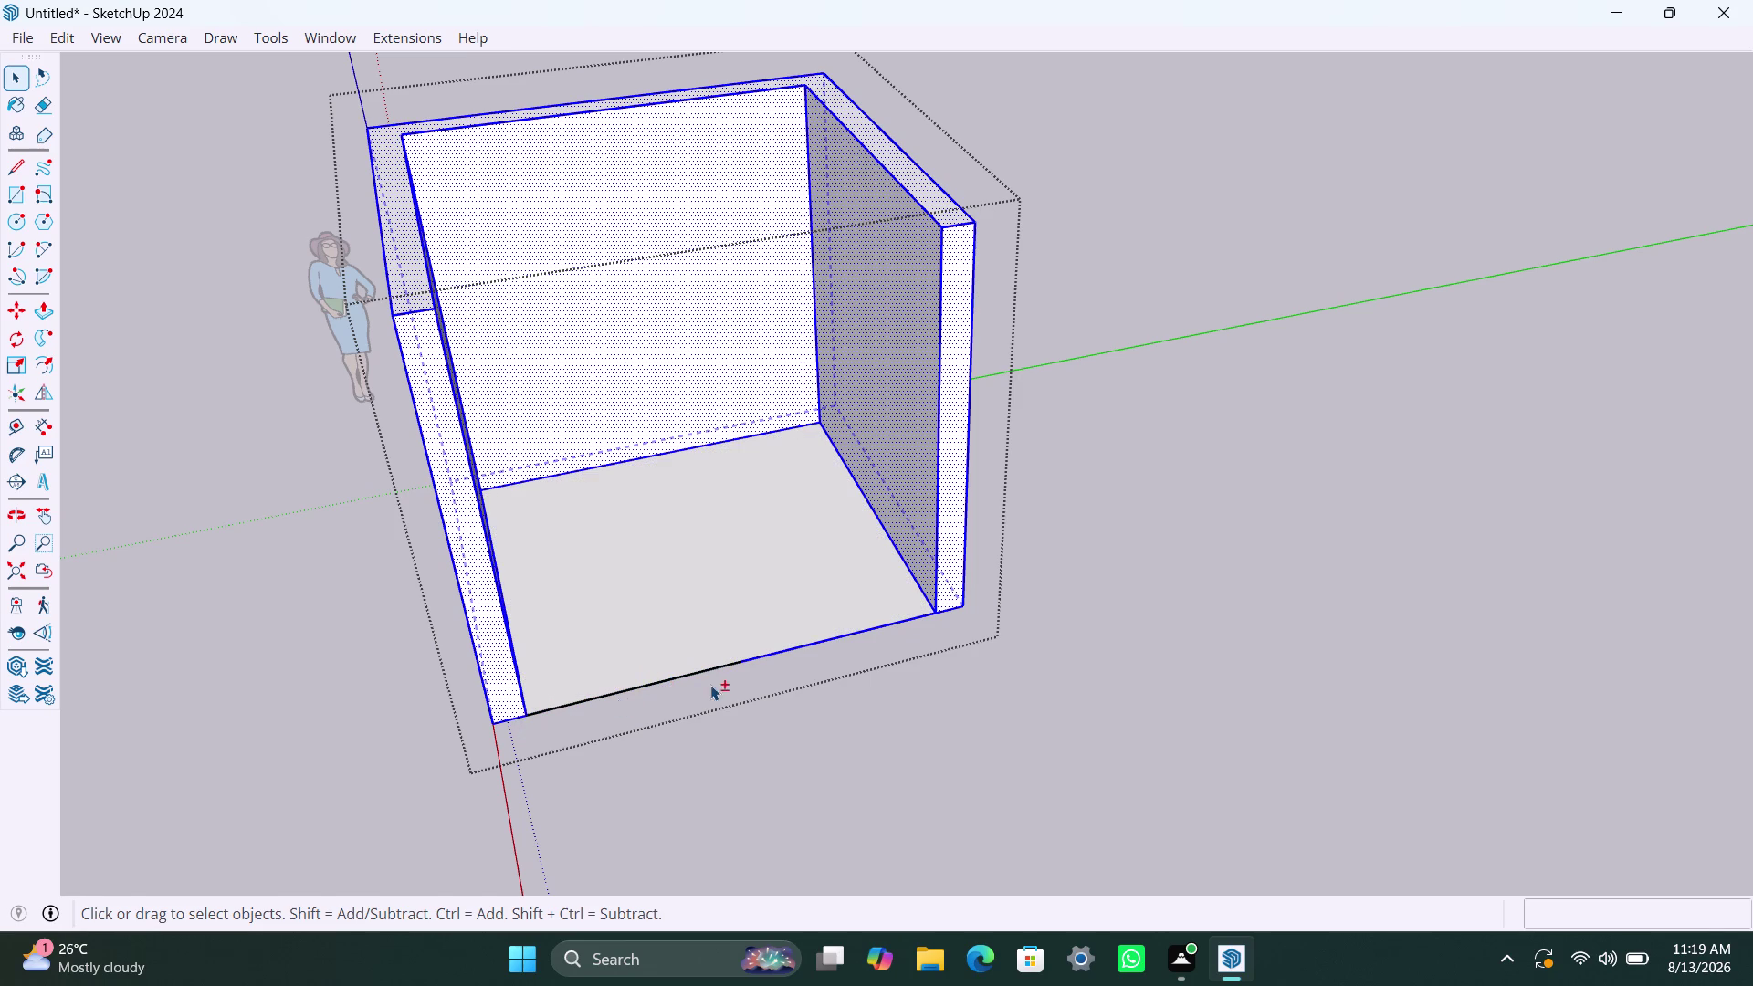
click(764, 651)
click(850, 636)
click(921, 616)
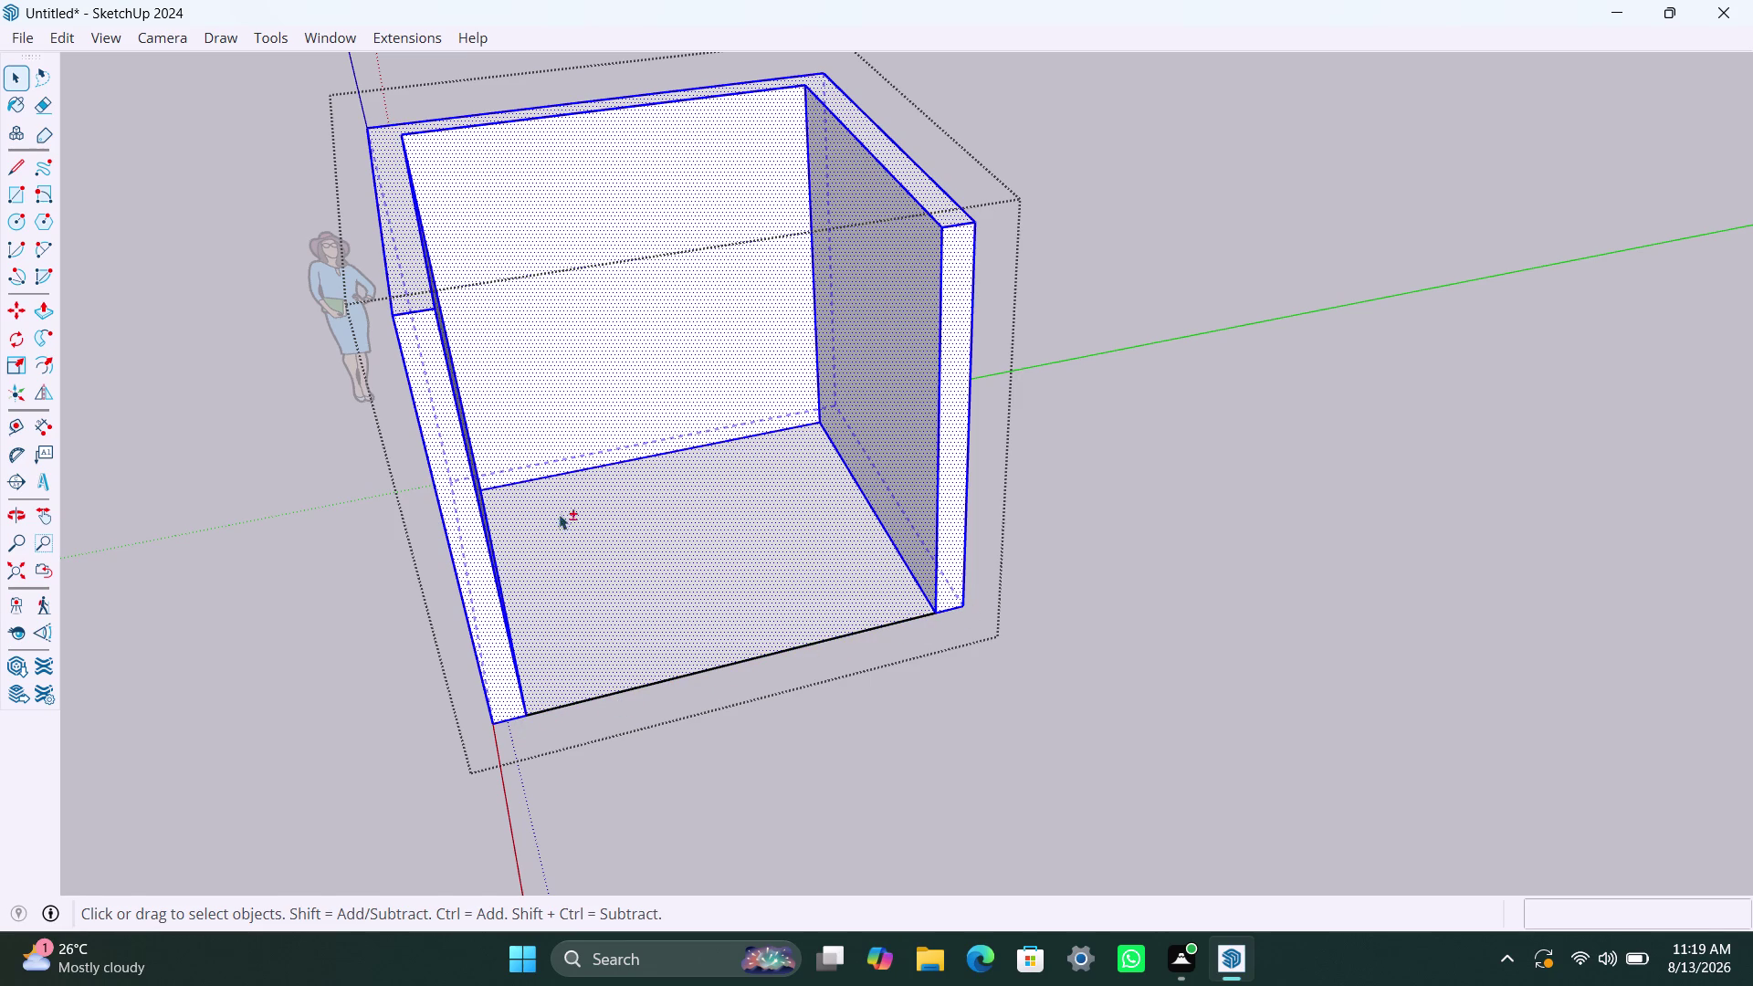
click(574, 470)
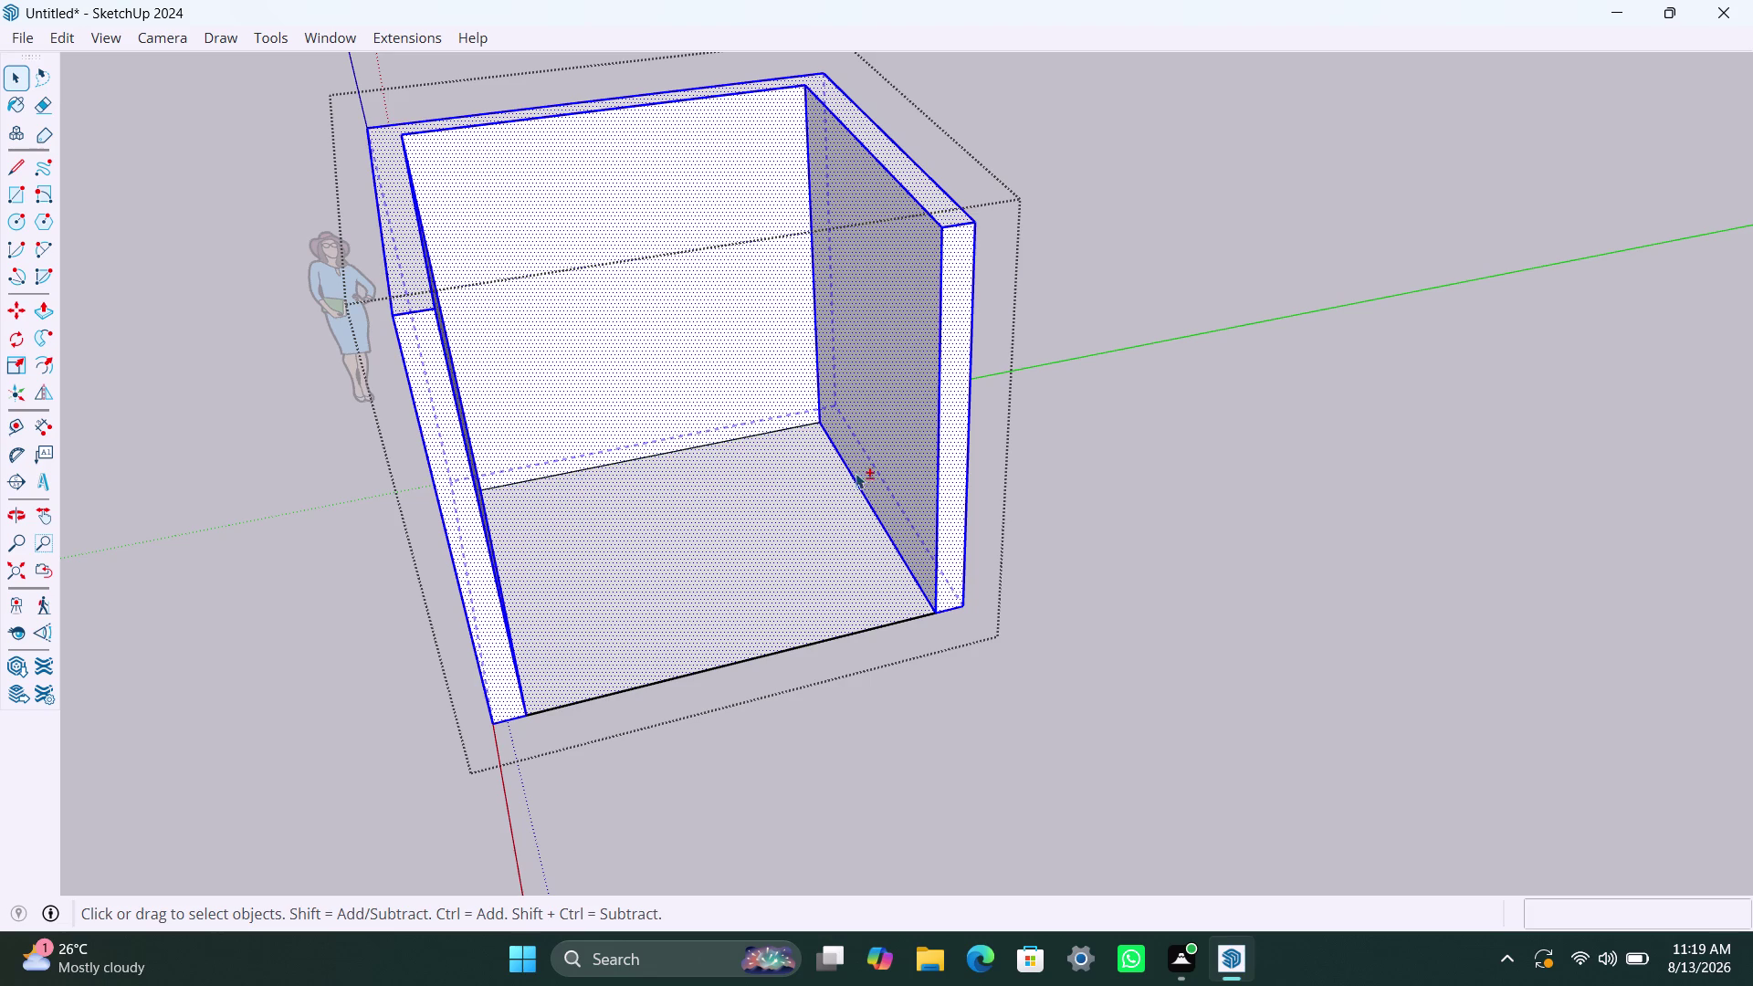
click(699, 447)
scroll(down, 3)
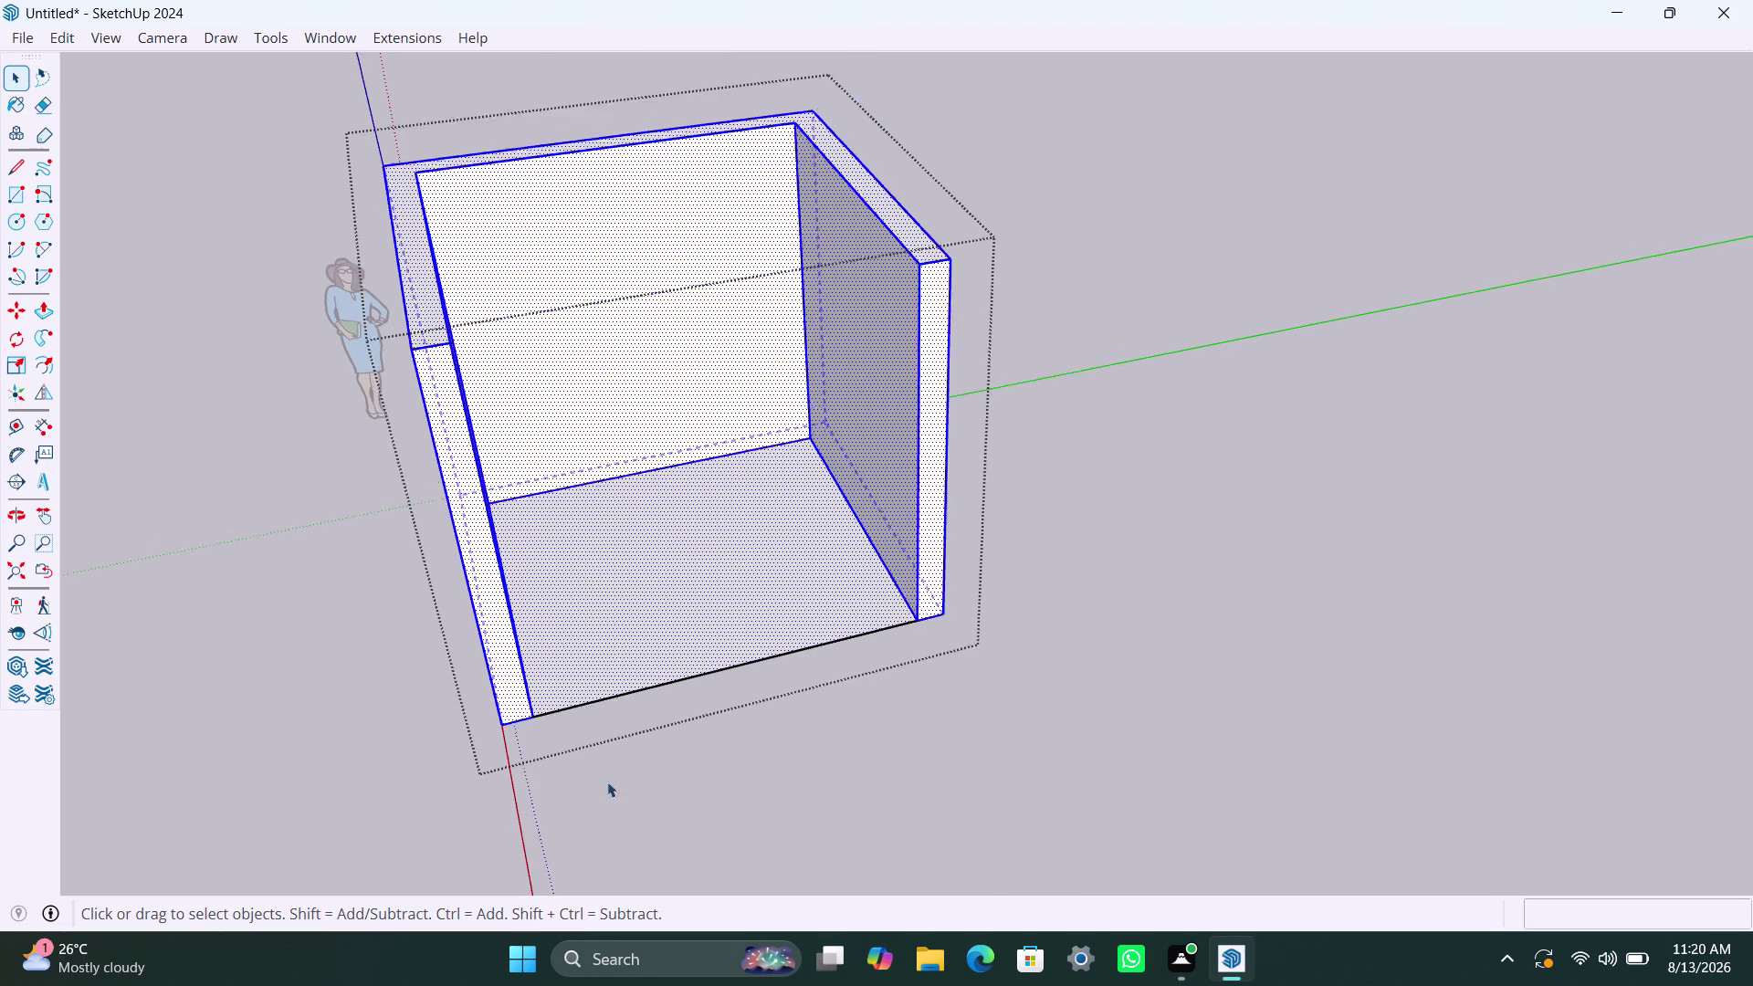
middle_drag(602, 793, 707, 805)
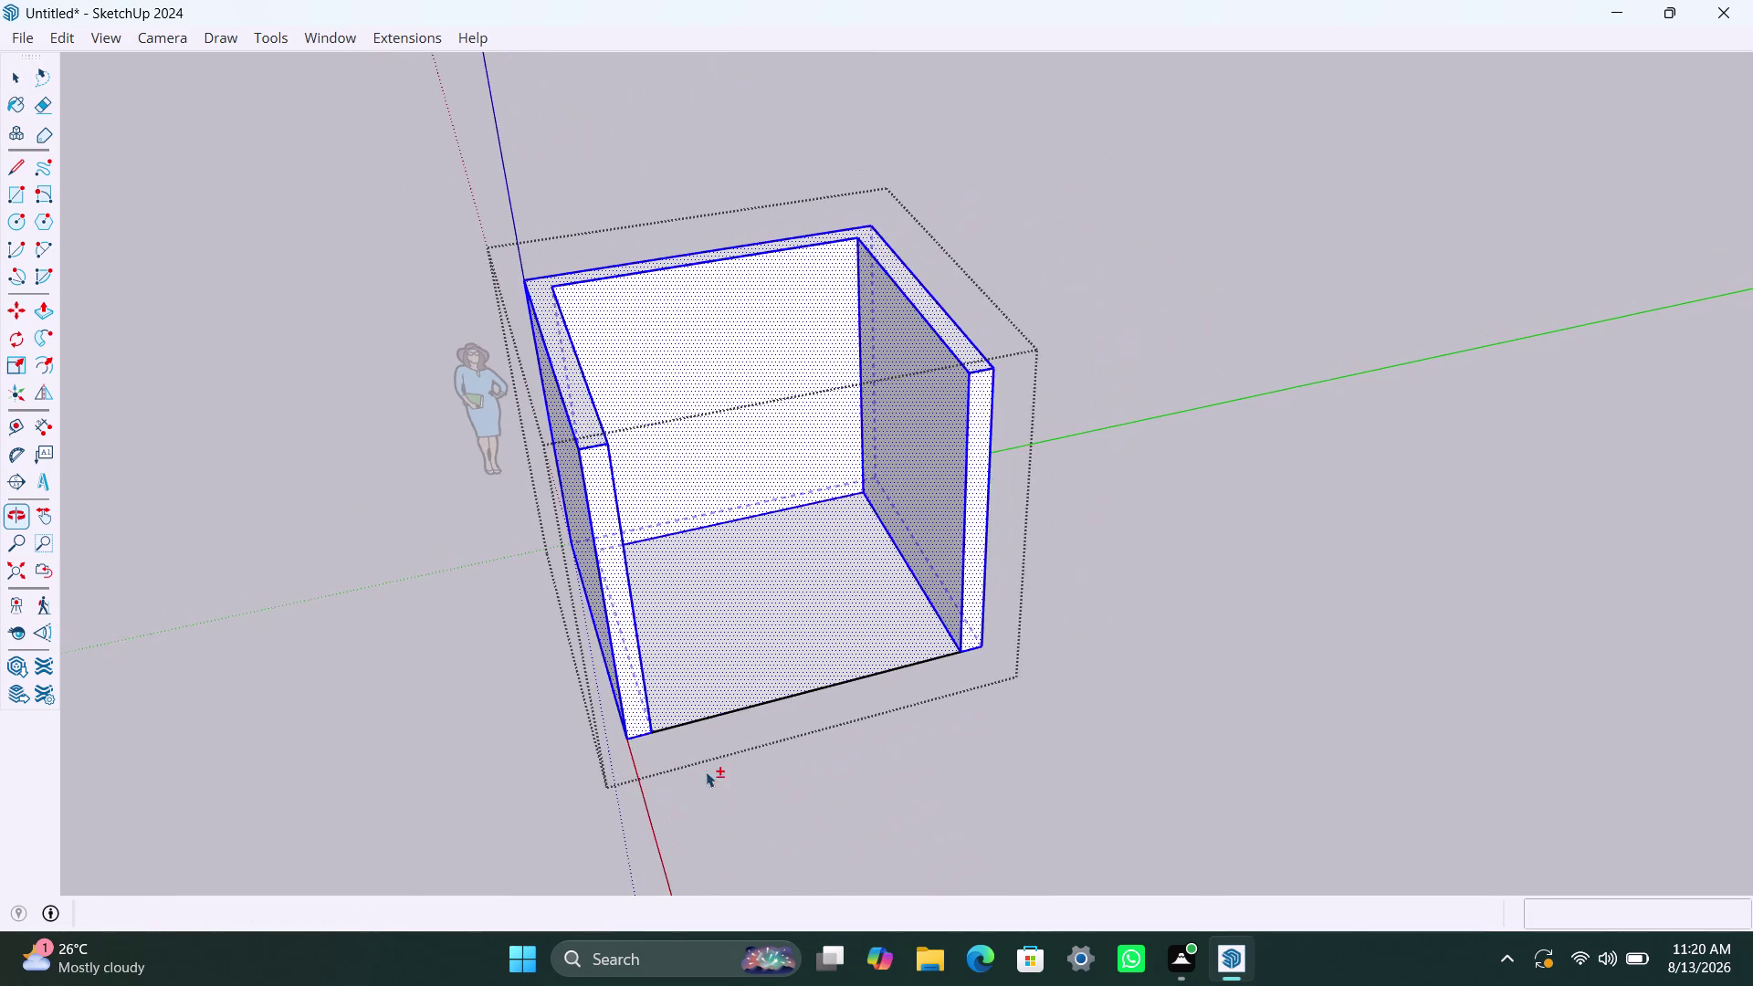
right_click(818, 596)
click(921, 98)
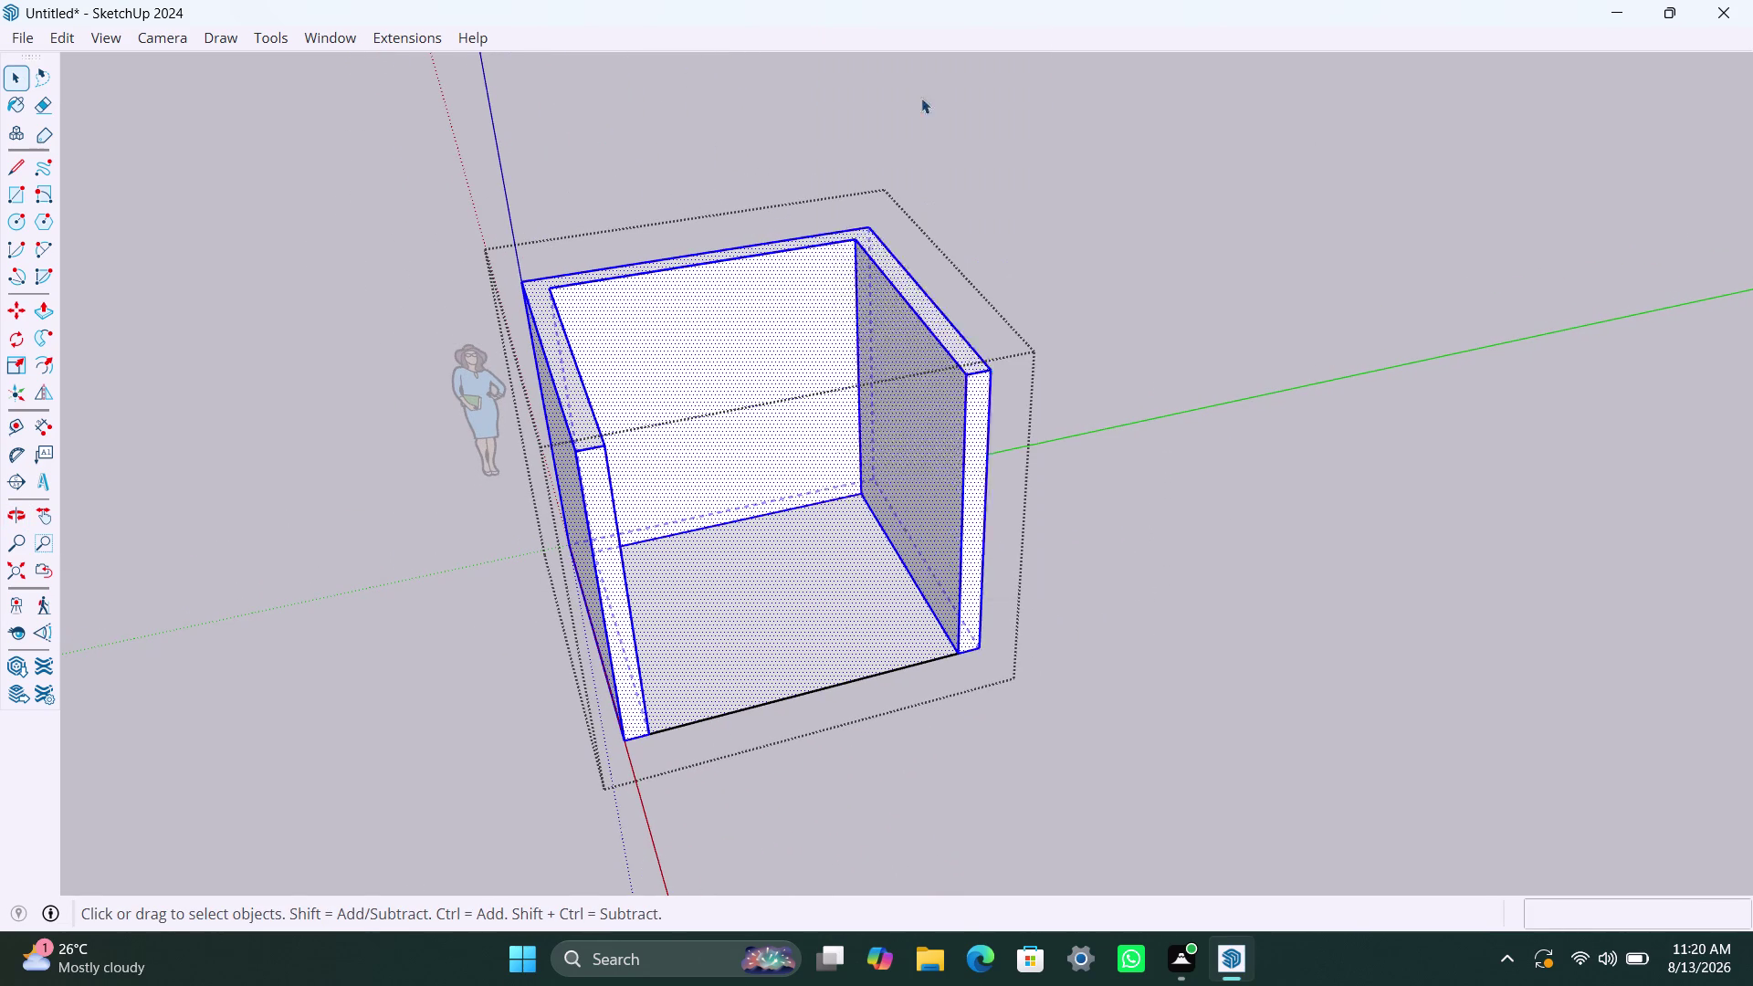
key(ctrl+z)
click(976, 696)
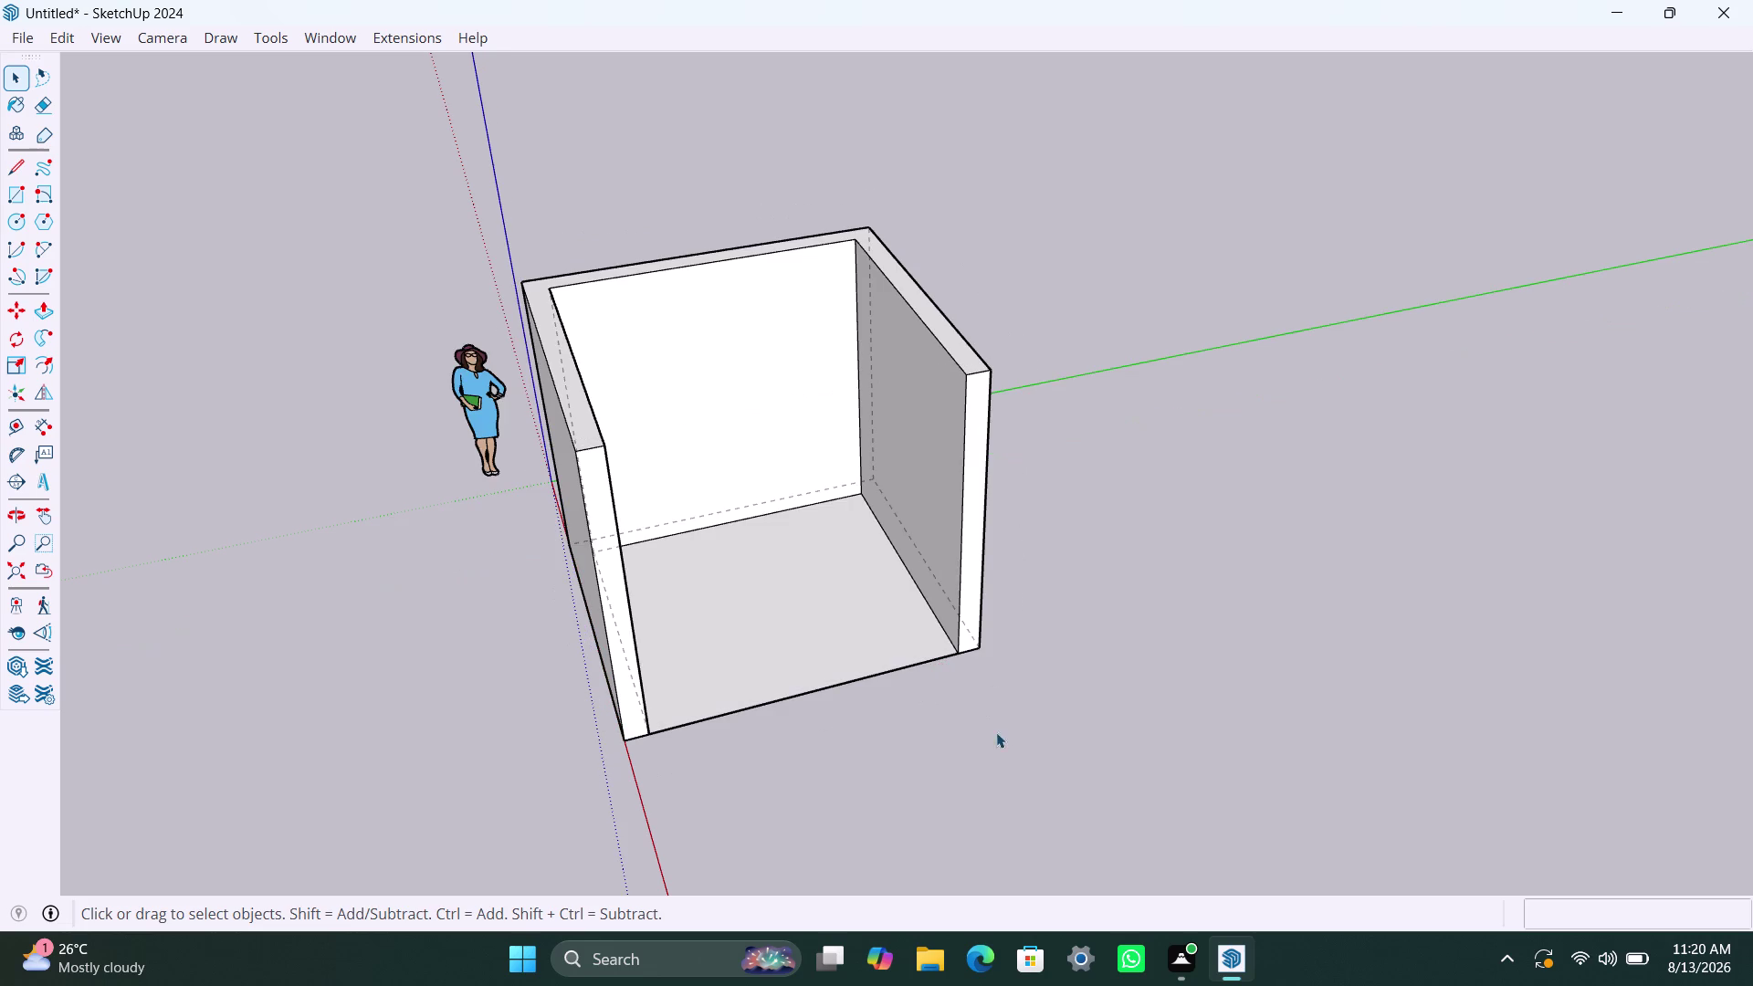
scroll(down, 3)
middle_drag(701, 744, 970, 817)
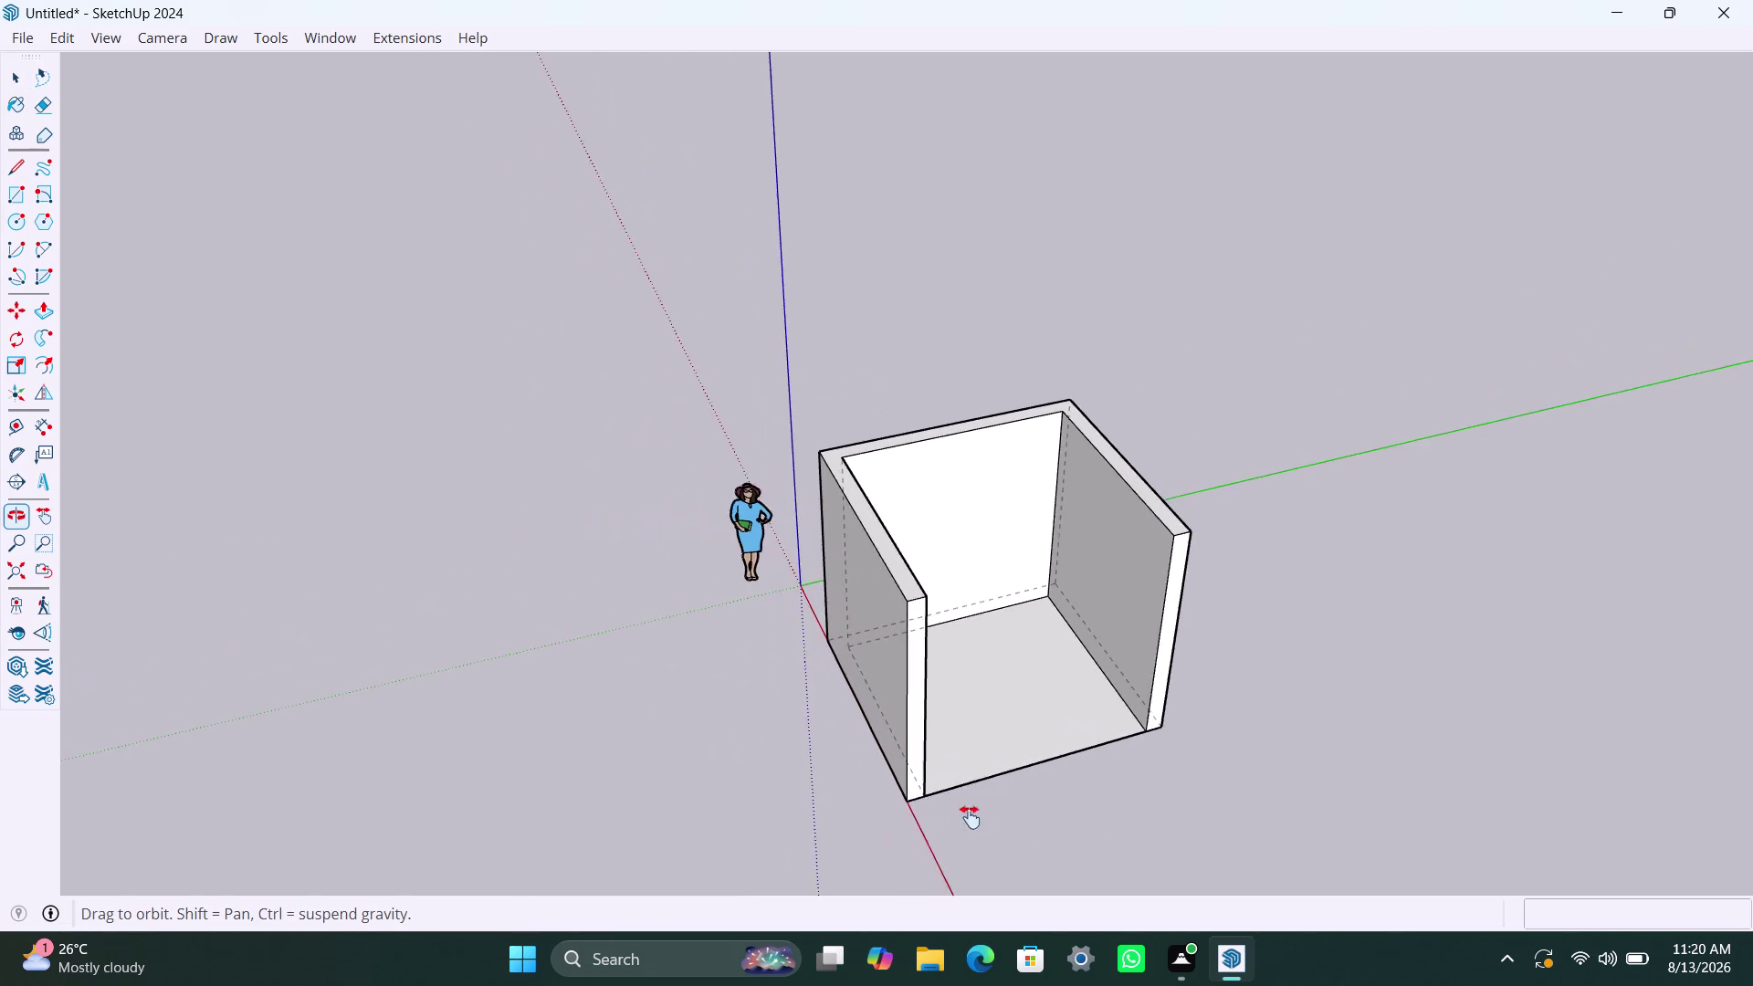
middle_drag(969, 817, 677, 775)
scroll(up, 3)
scroll(up, 3)
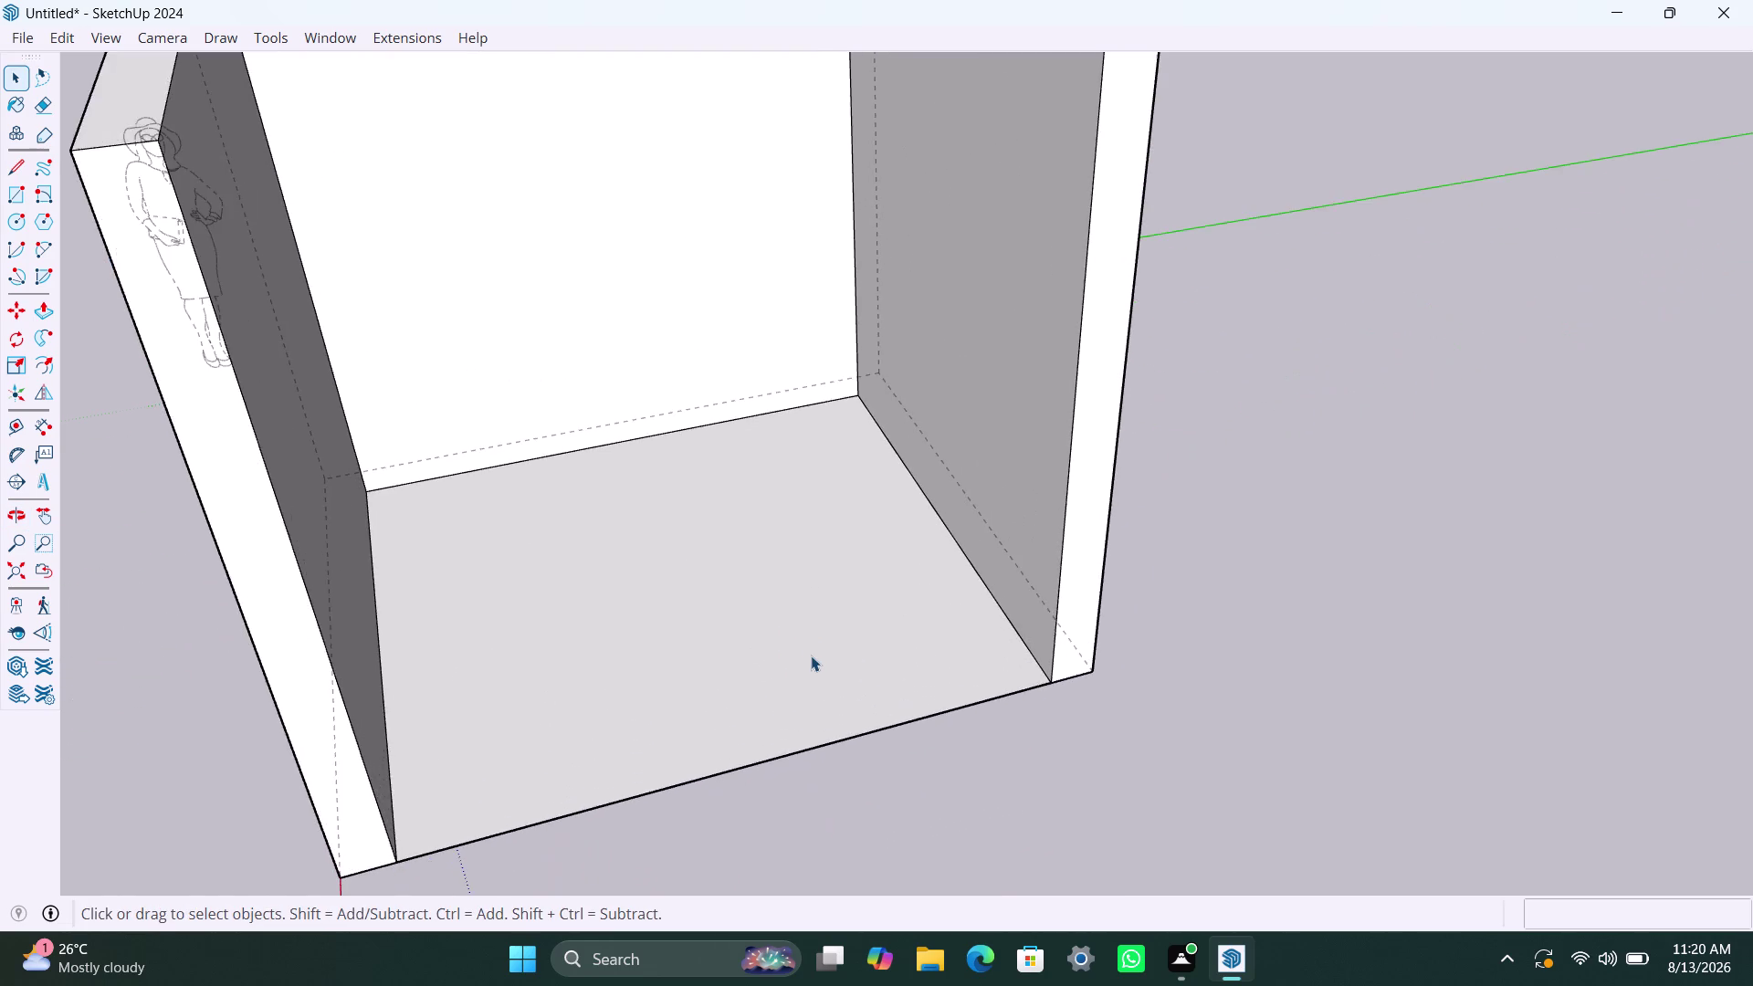
scroll(down, 3)
scroll(down, 3)
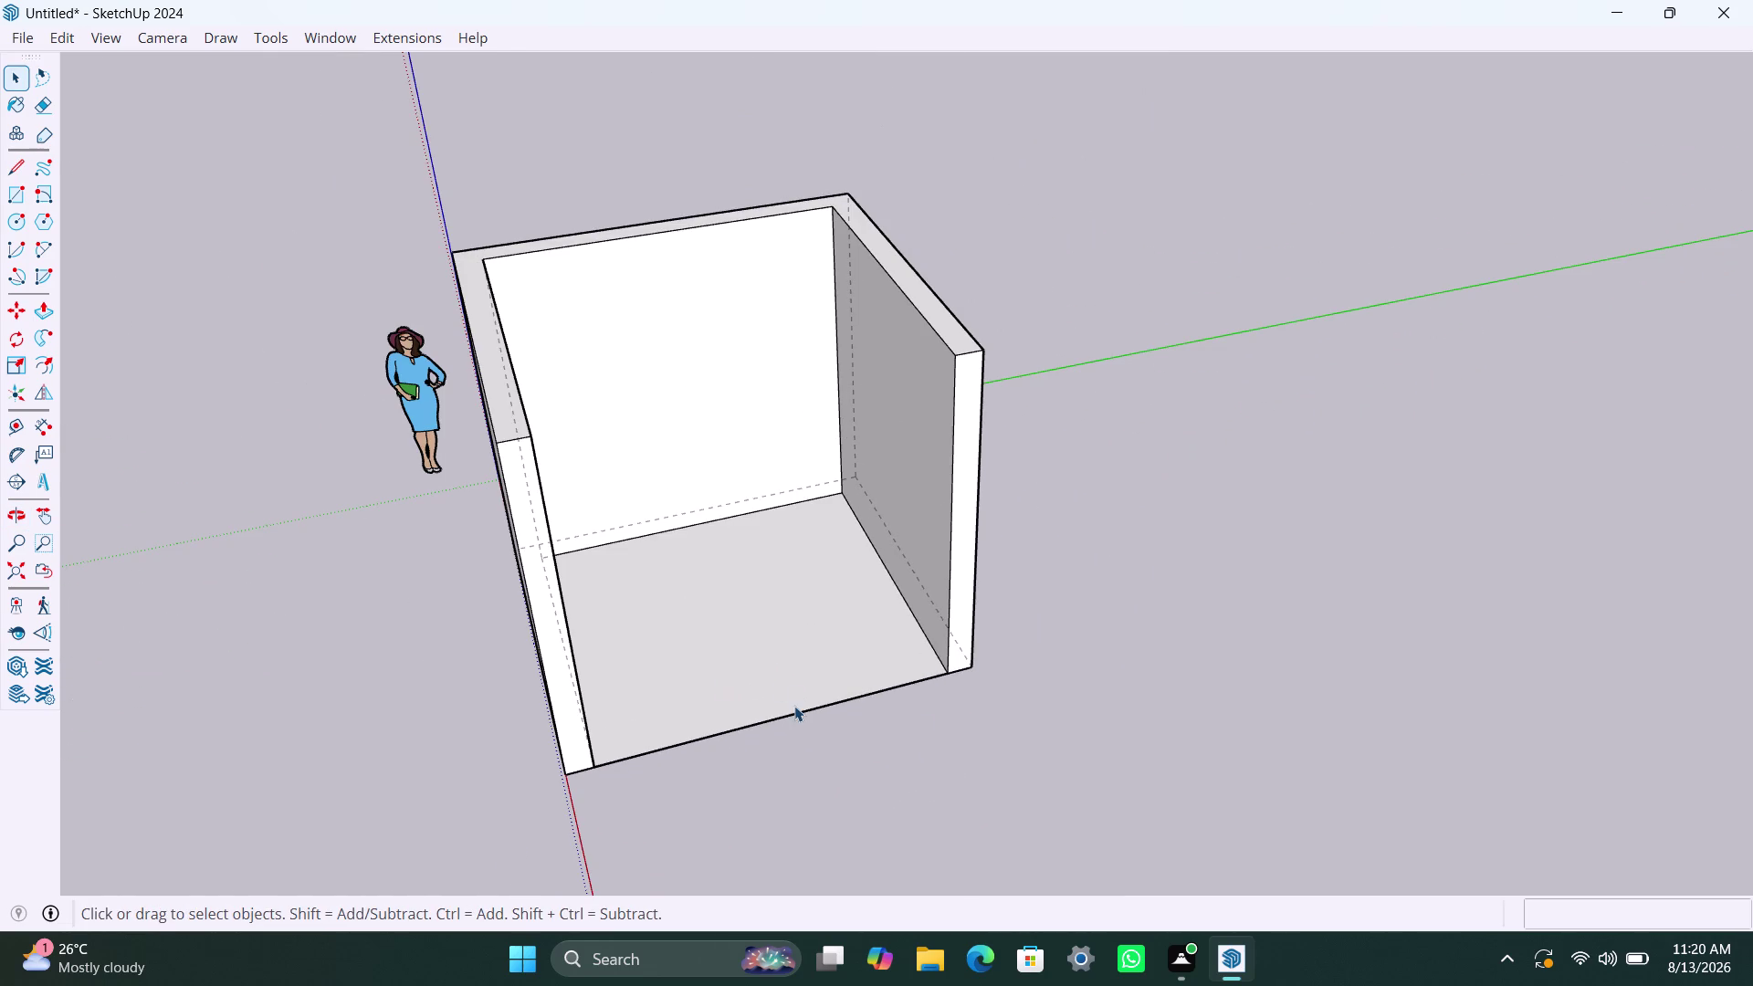
scroll(up, 3)
click(760, 701)
double_click(760, 715)
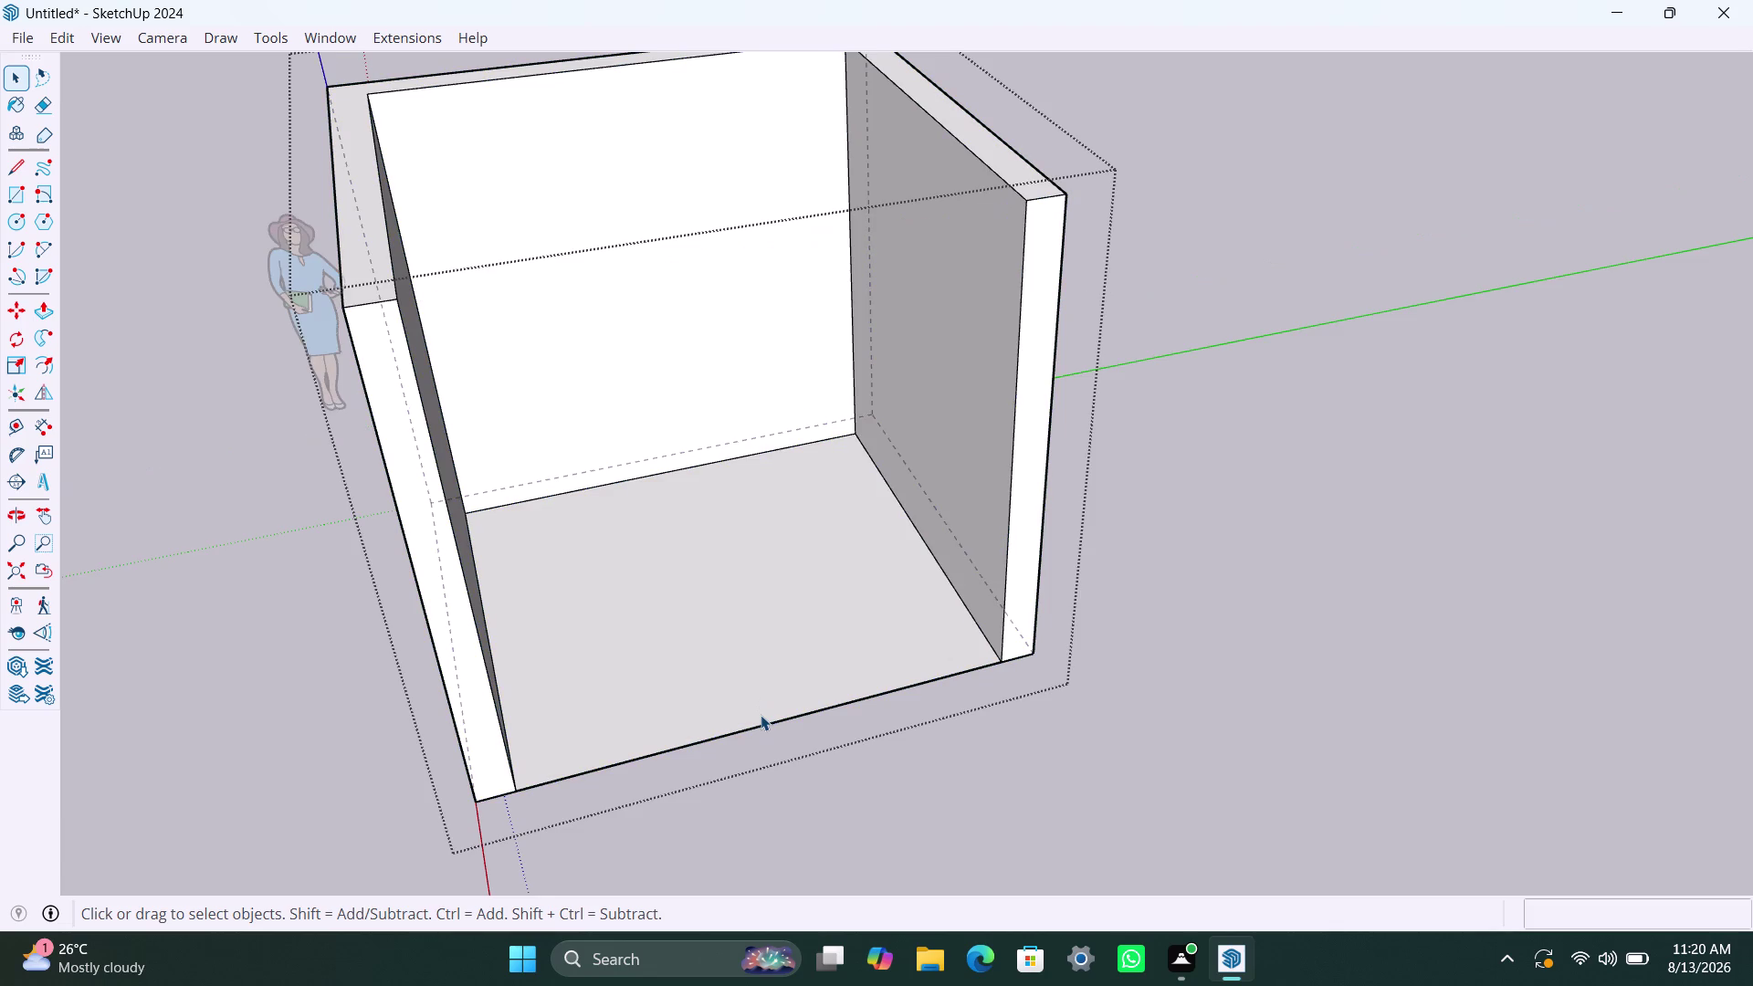
double_click(761, 715)
Try to push/pull the floor up 6", then cancel the operation.
key(p)
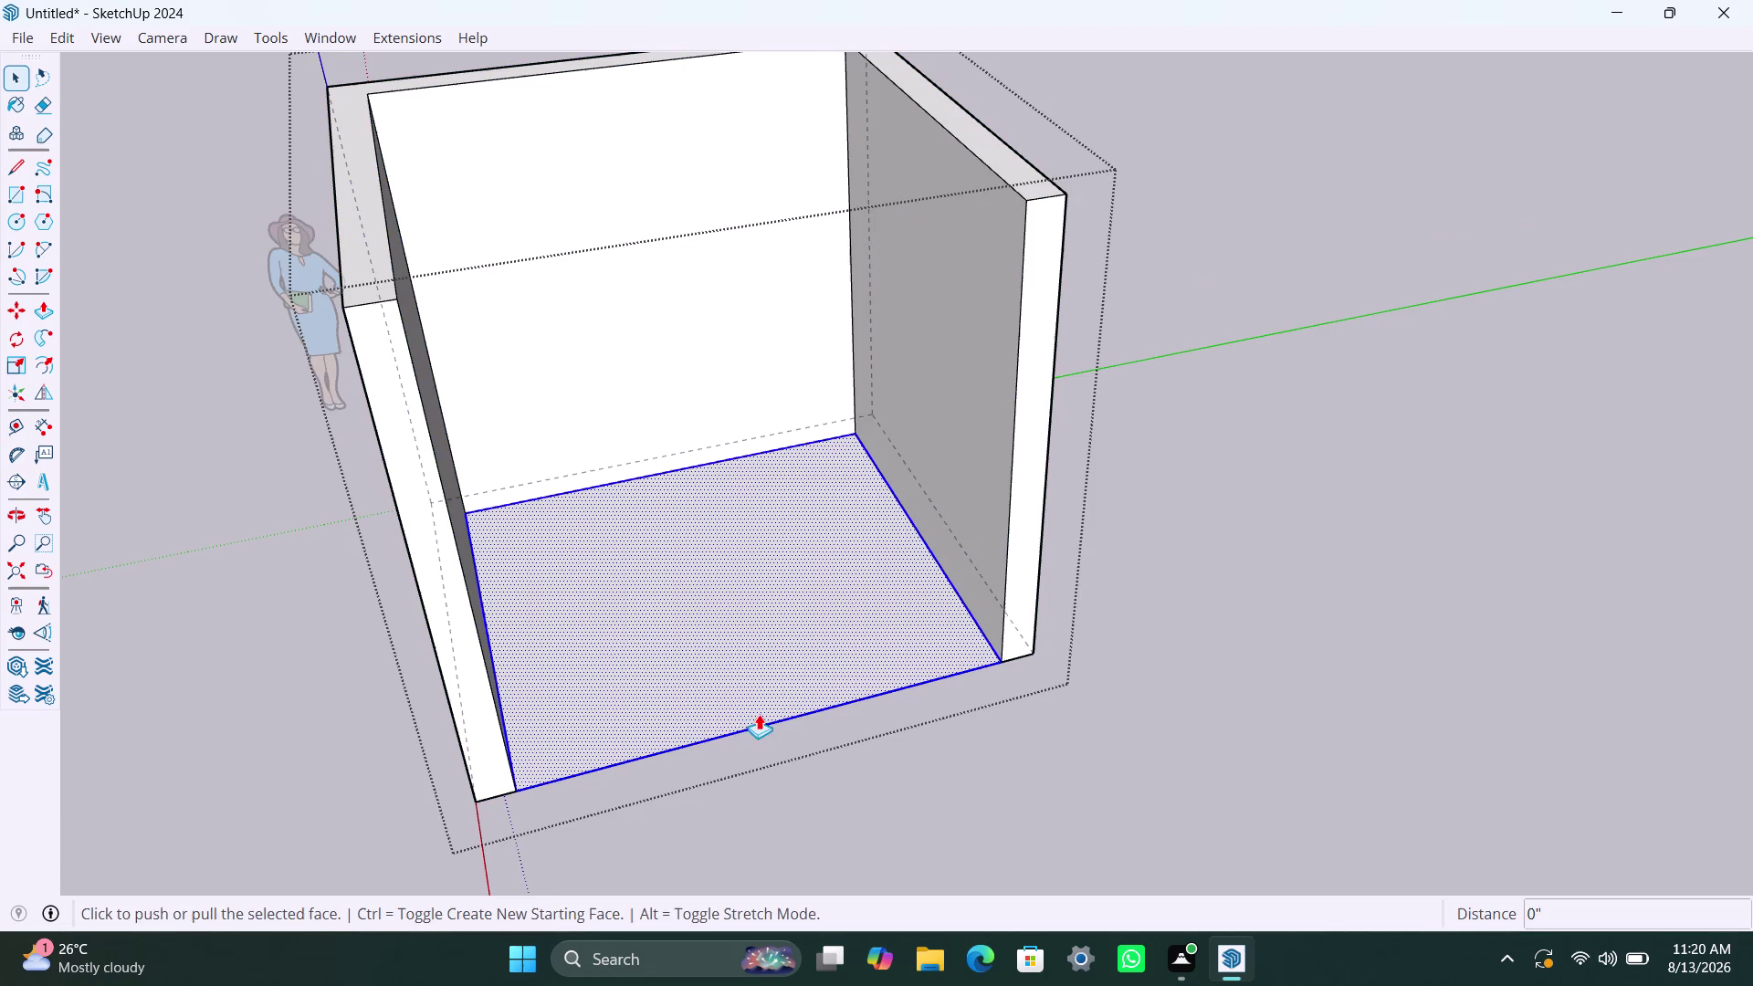
click(758, 709)
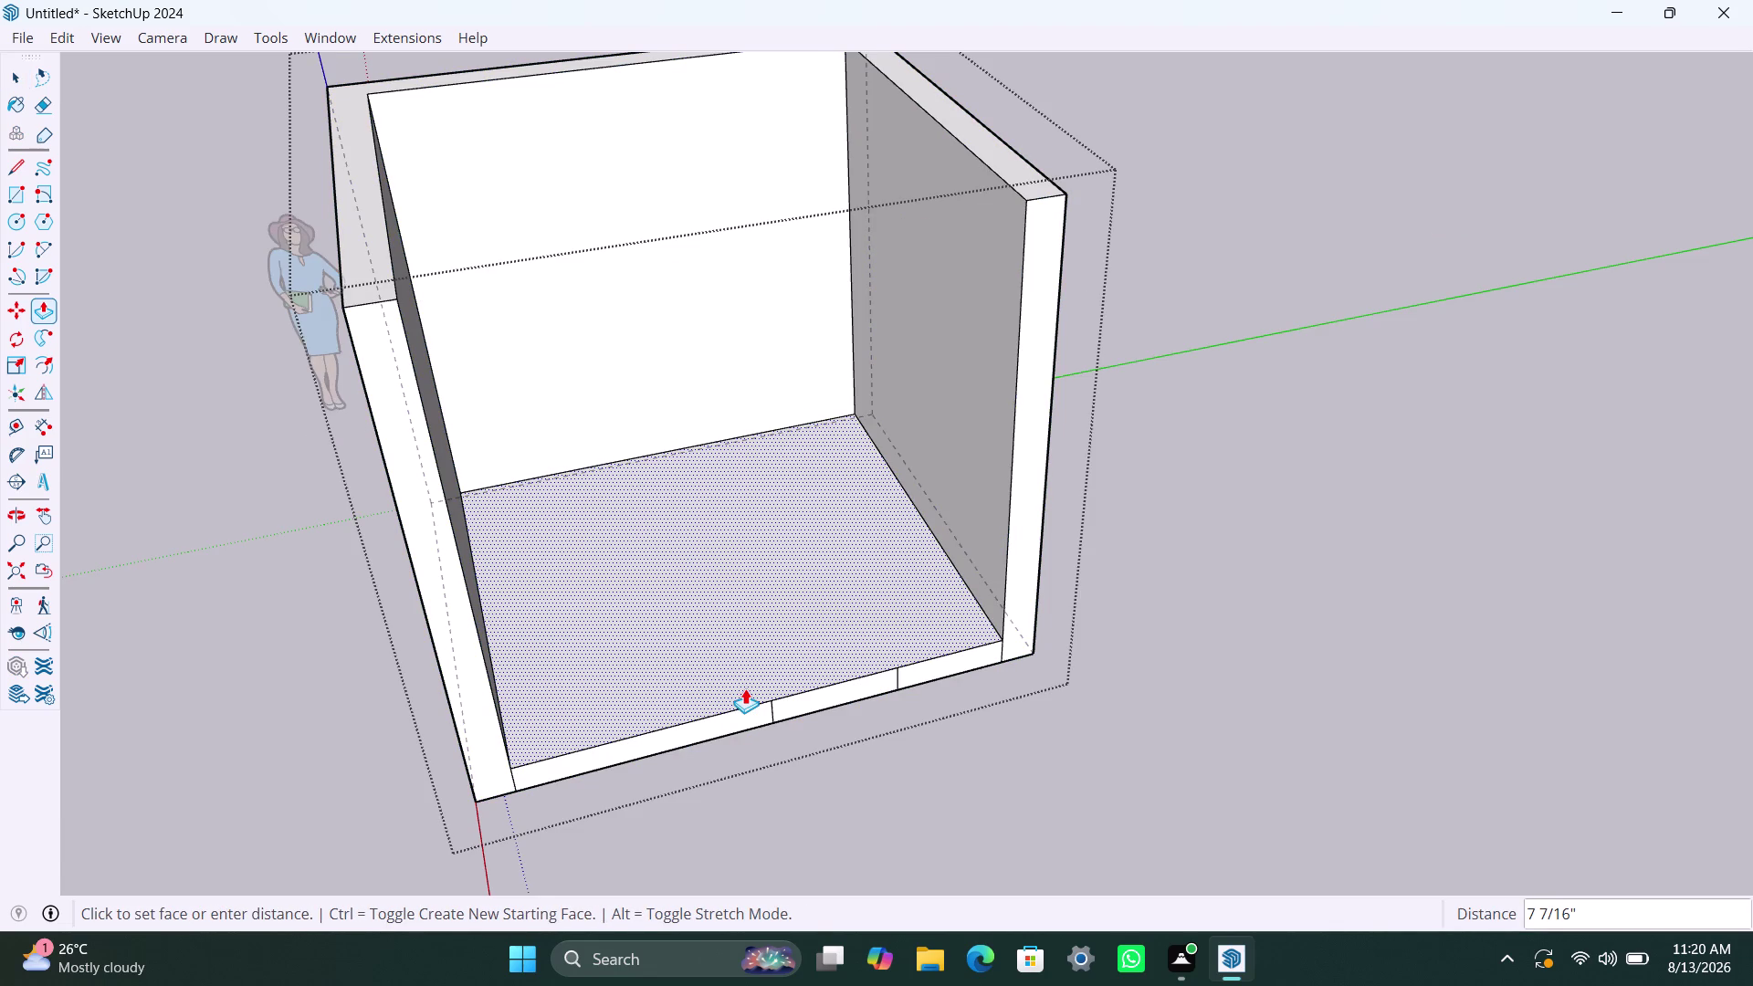
text(6")
key(Return)
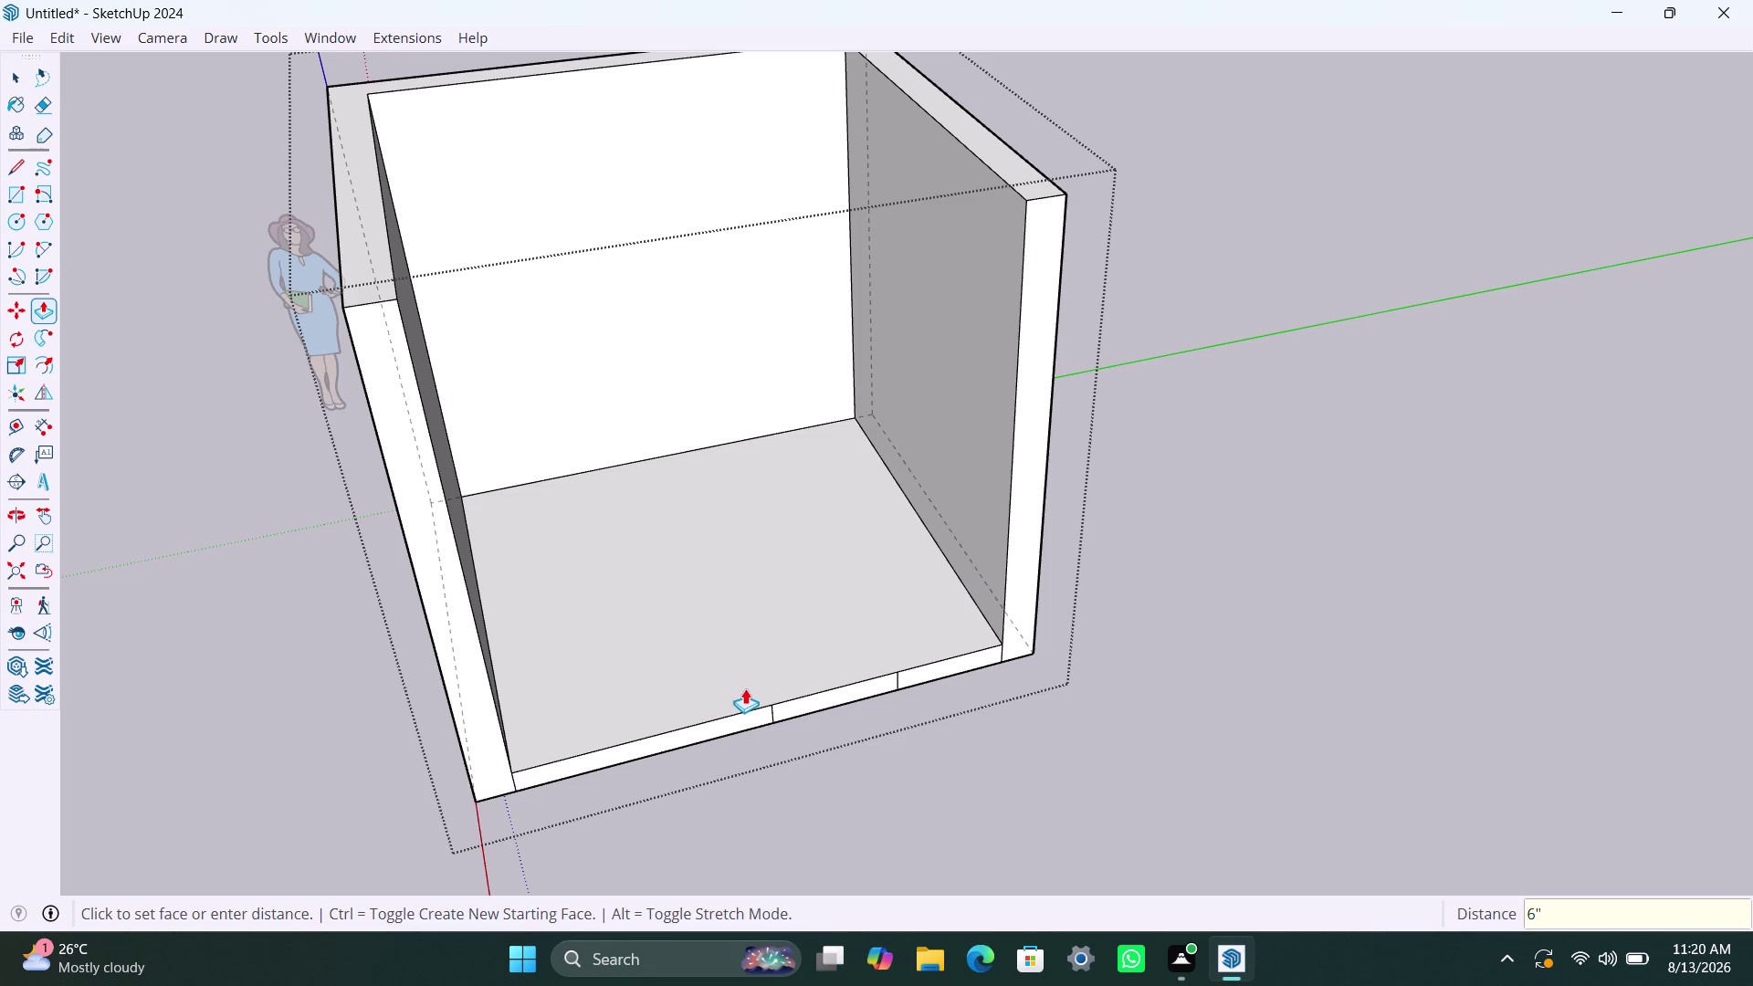
key(Escape)
click(897, 859)
key(Escape)
key(Escape)
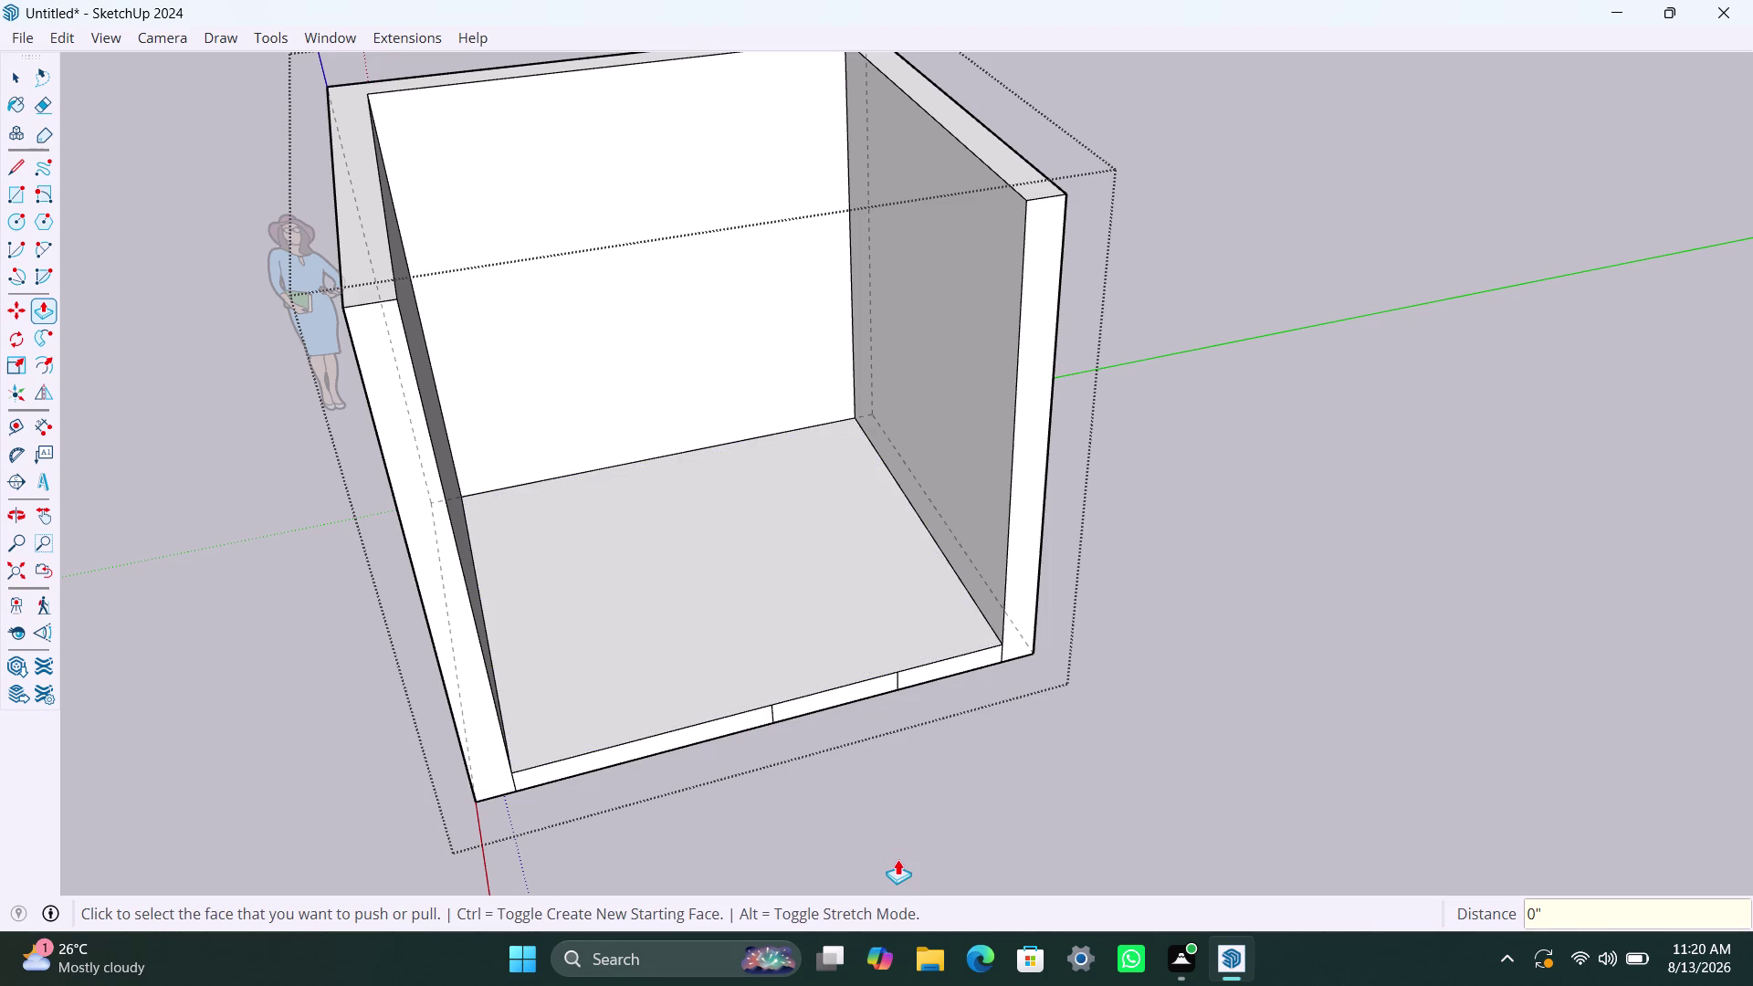
Return to the Select tool and select the room geometry.
key(space)
key(space)
key(space)
key(space)
click(884, 848)
click(680, 725)
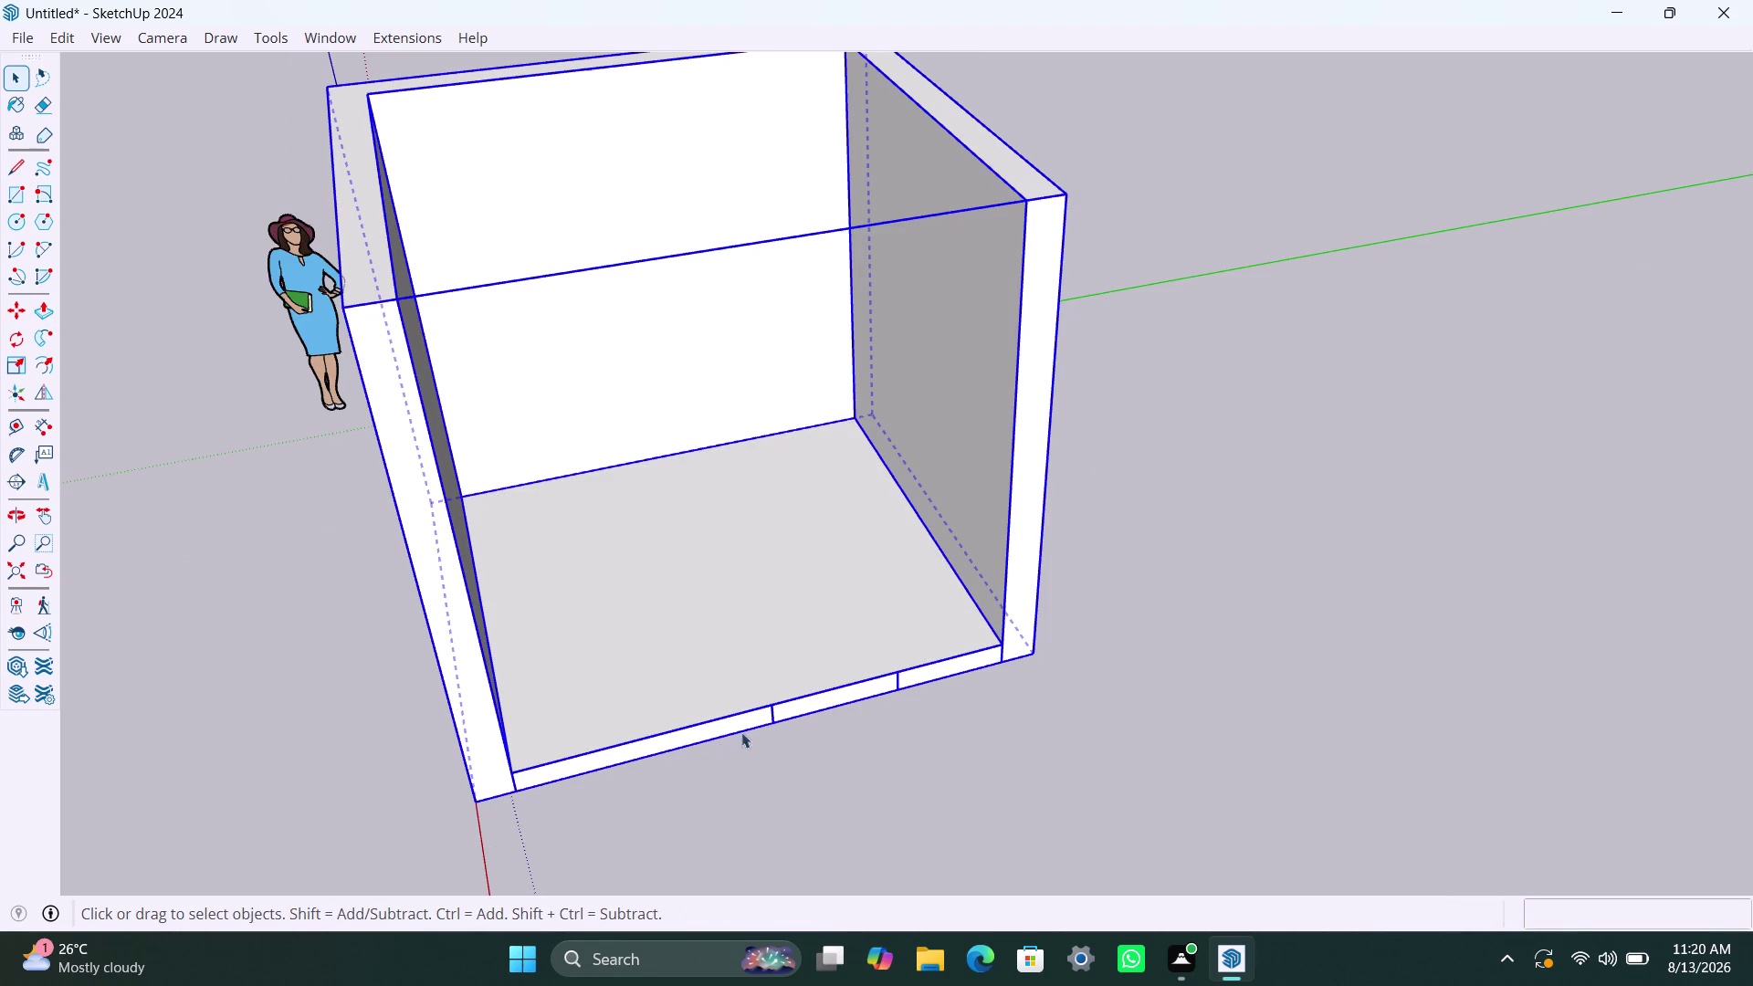
scroll(down, 3)
scroll(up, 3)
scroll(down, 3)
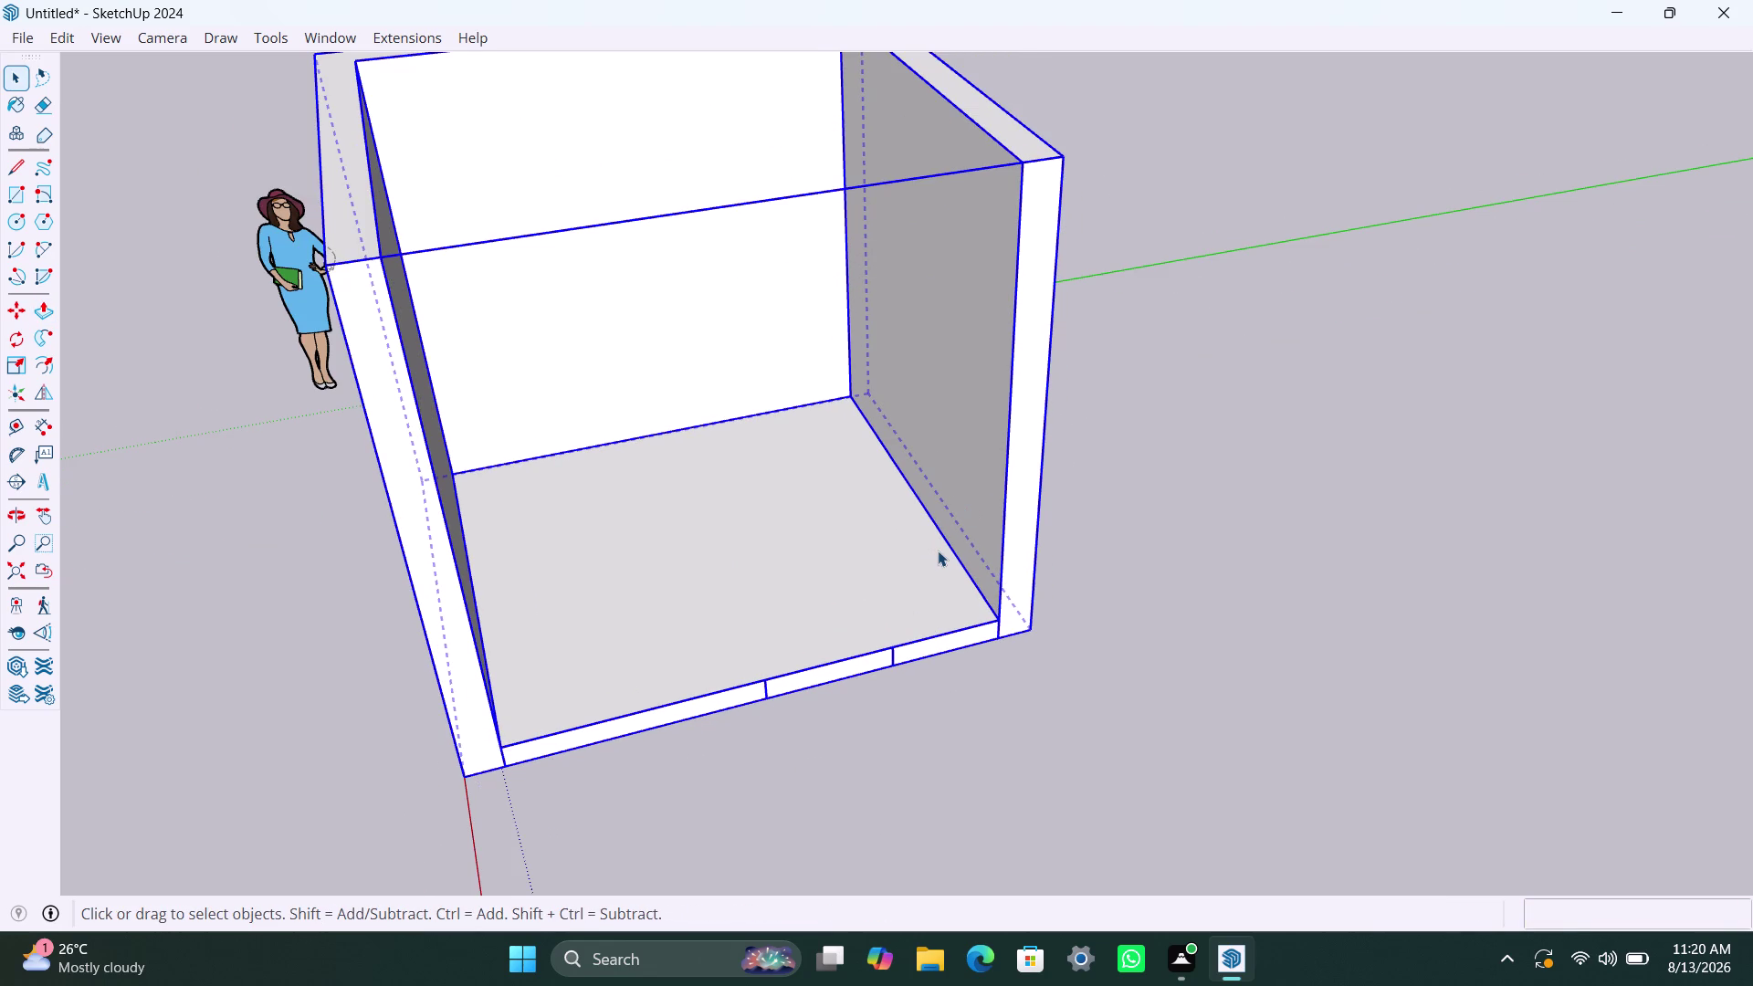
Clear the selection and select only the room's floor face.
click(1063, 761)
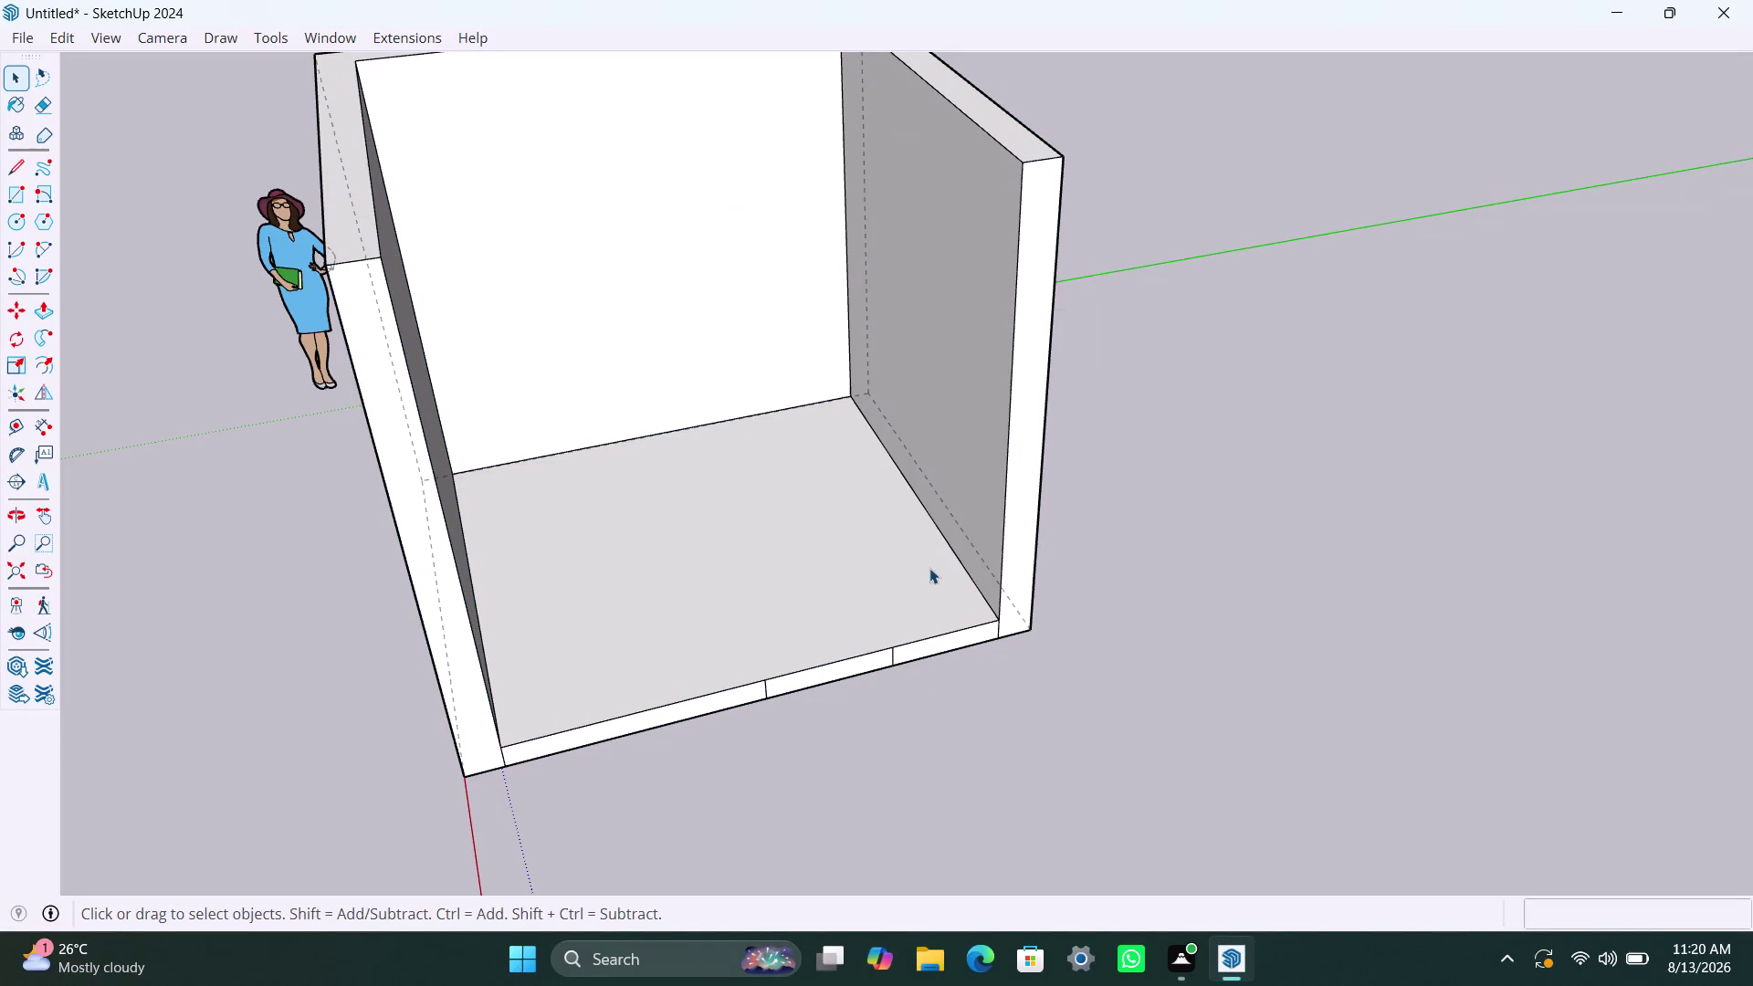
click(930, 568)
double_click(946, 571)
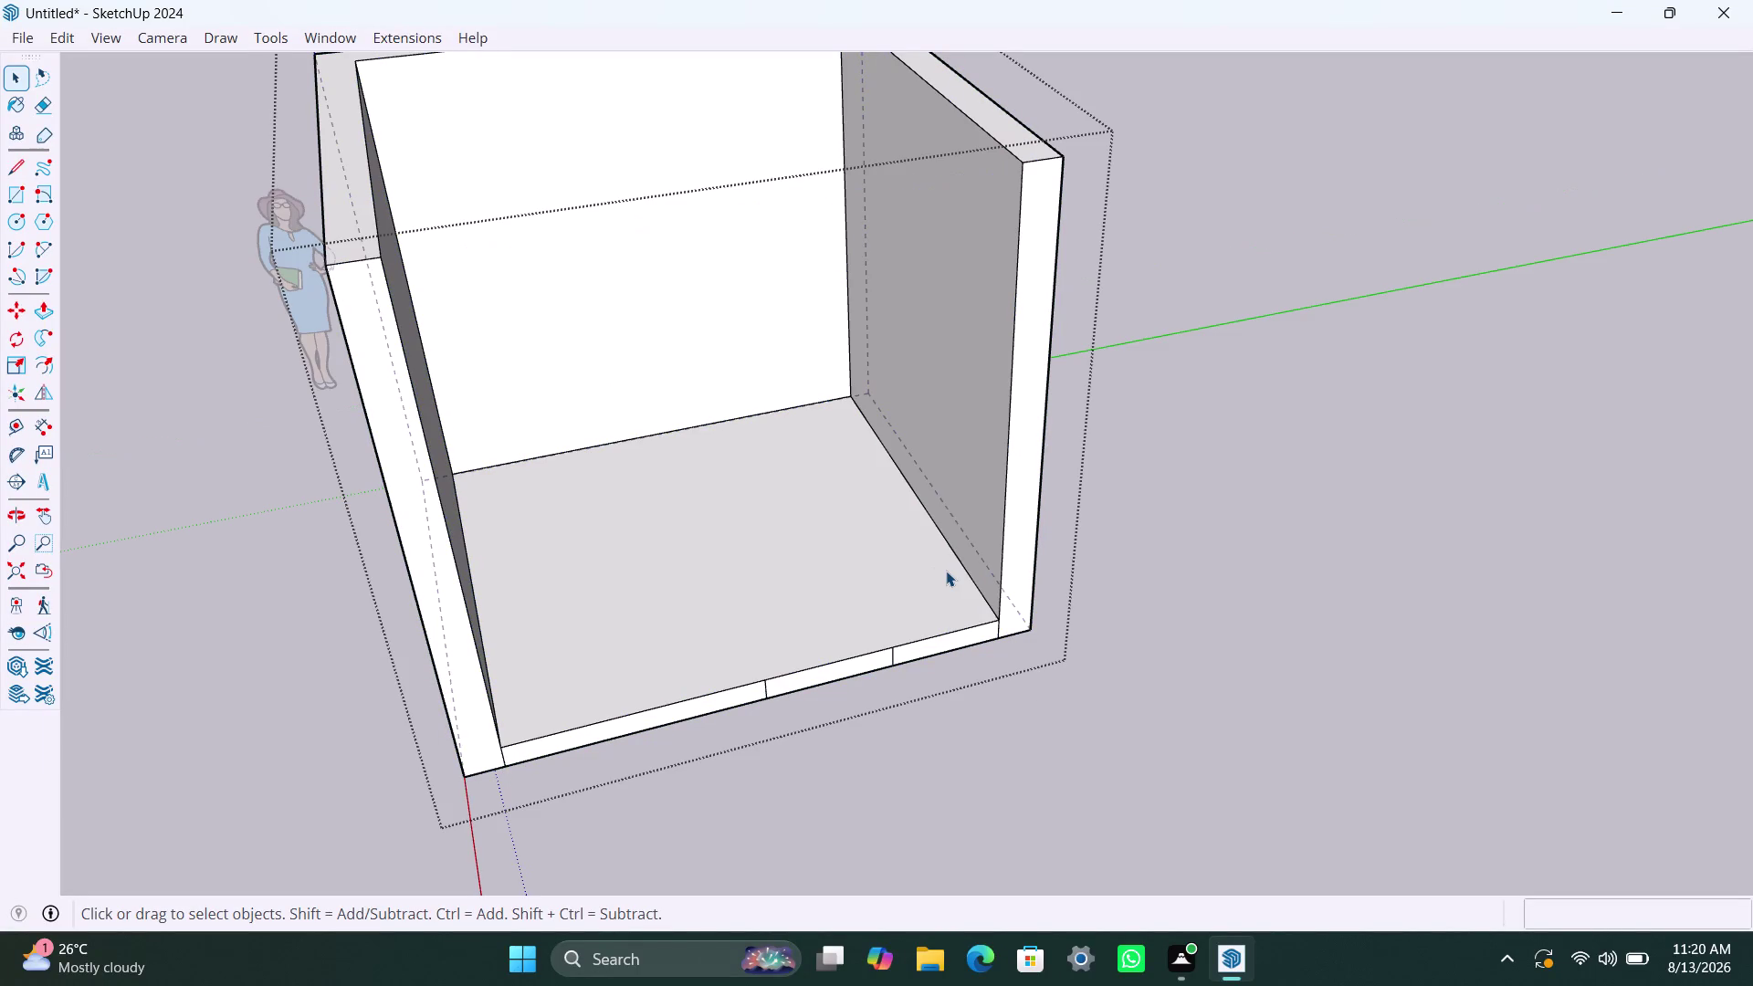
click(946, 570)
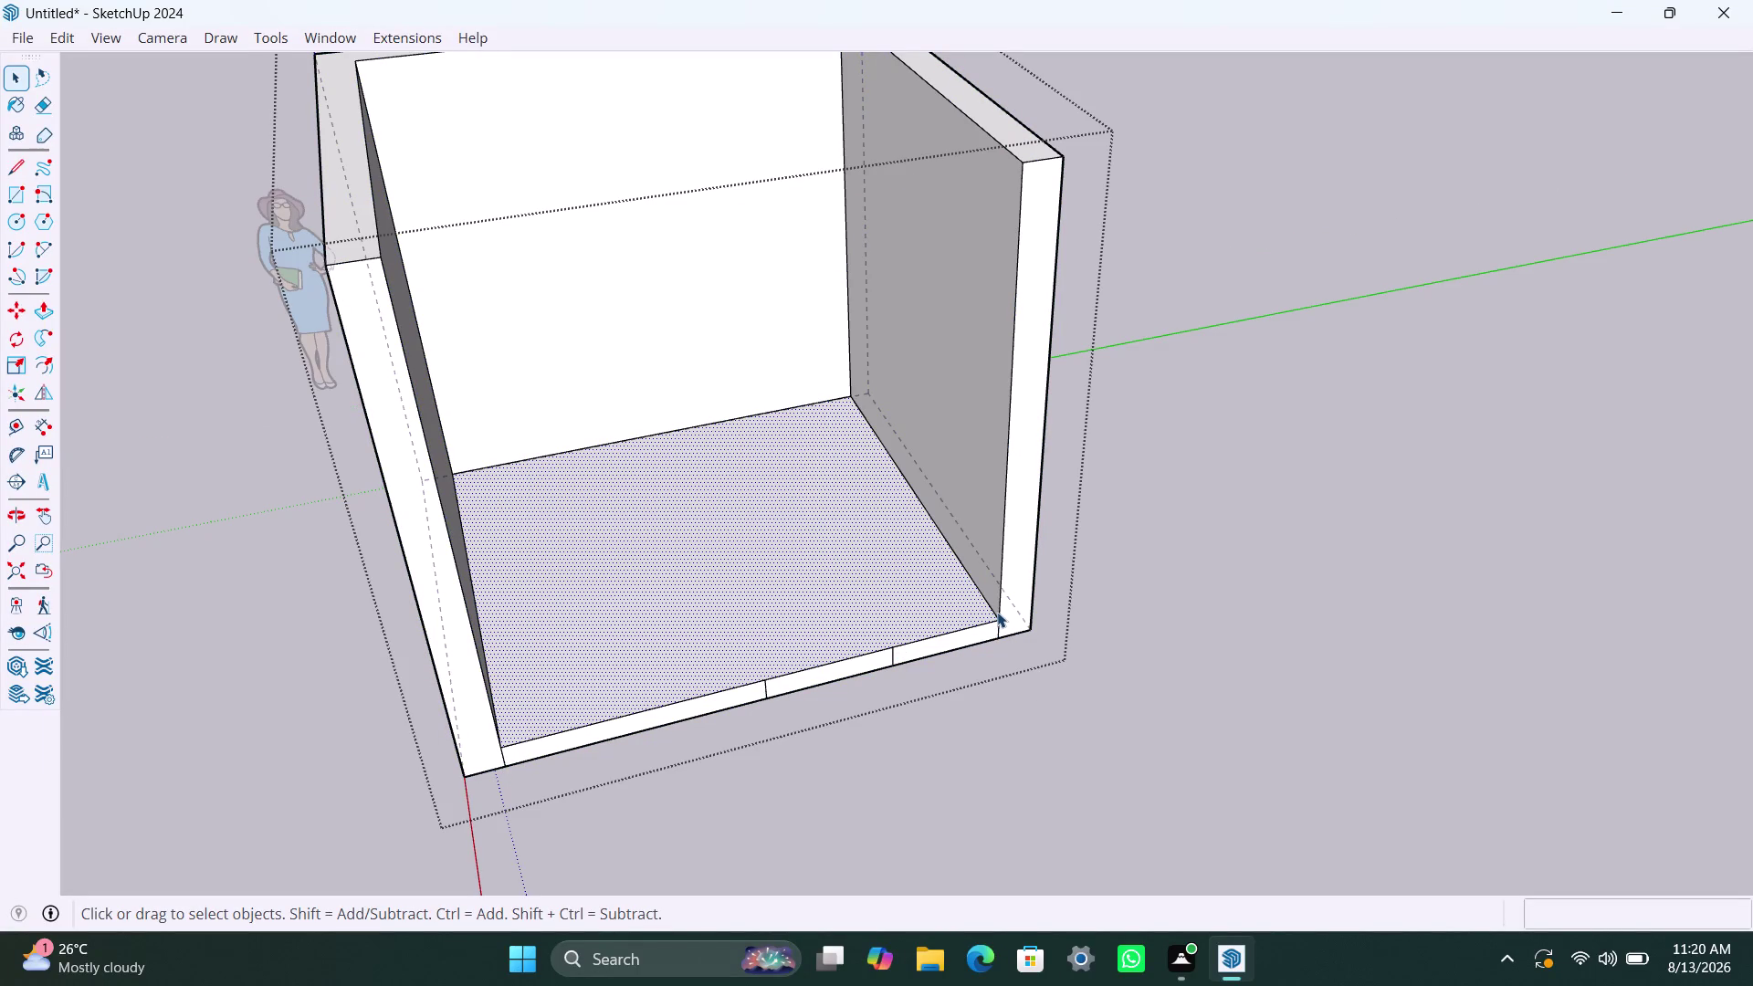
Start the Tape Measure and cancel an initial stray guide from the floor corner.
key(t)
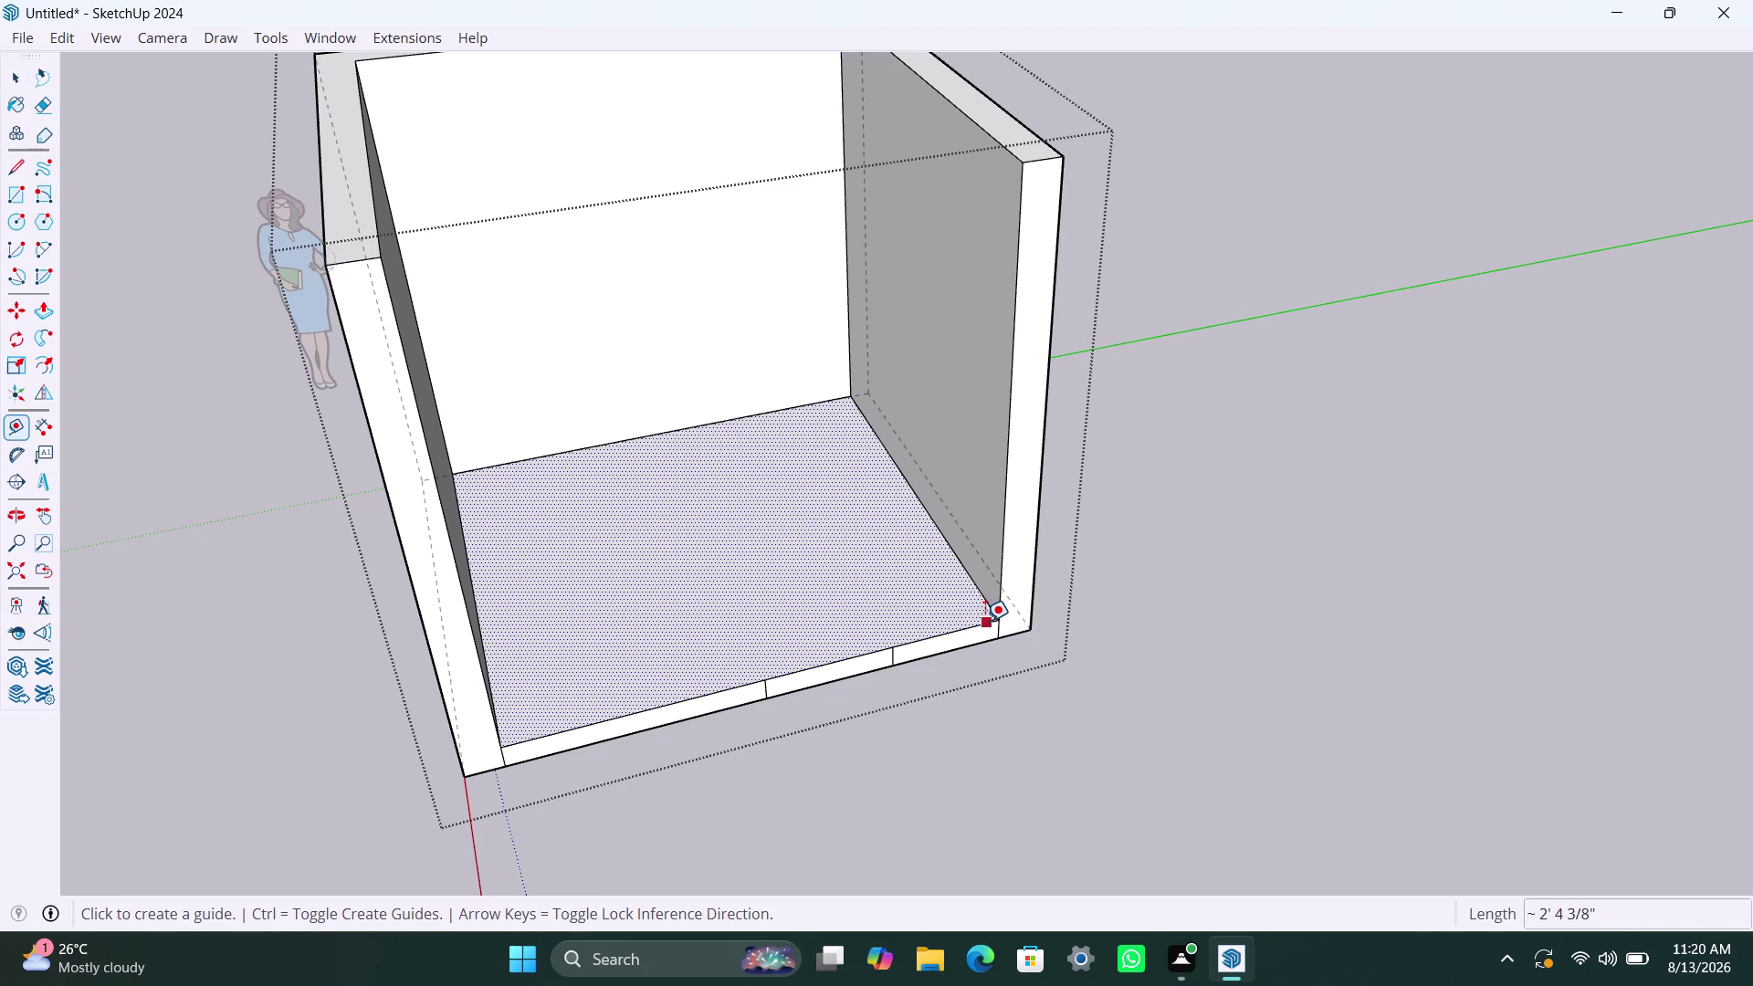
click(994, 621)
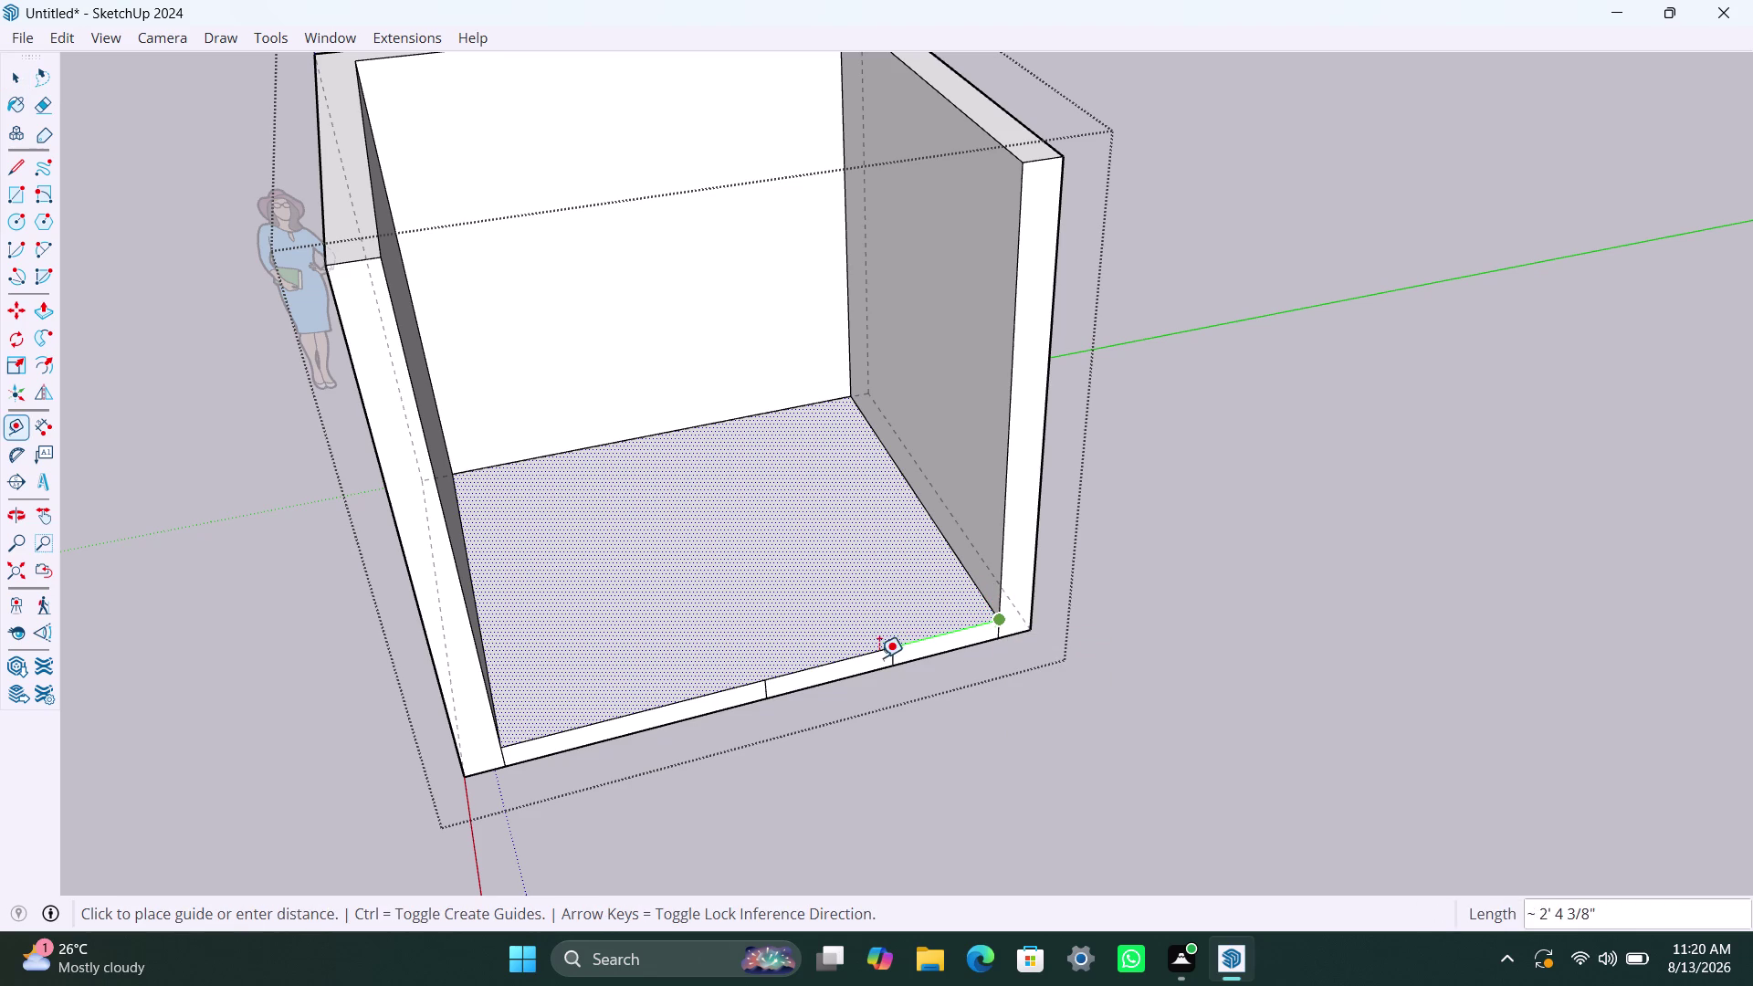
key(Escape)
click(962, 565)
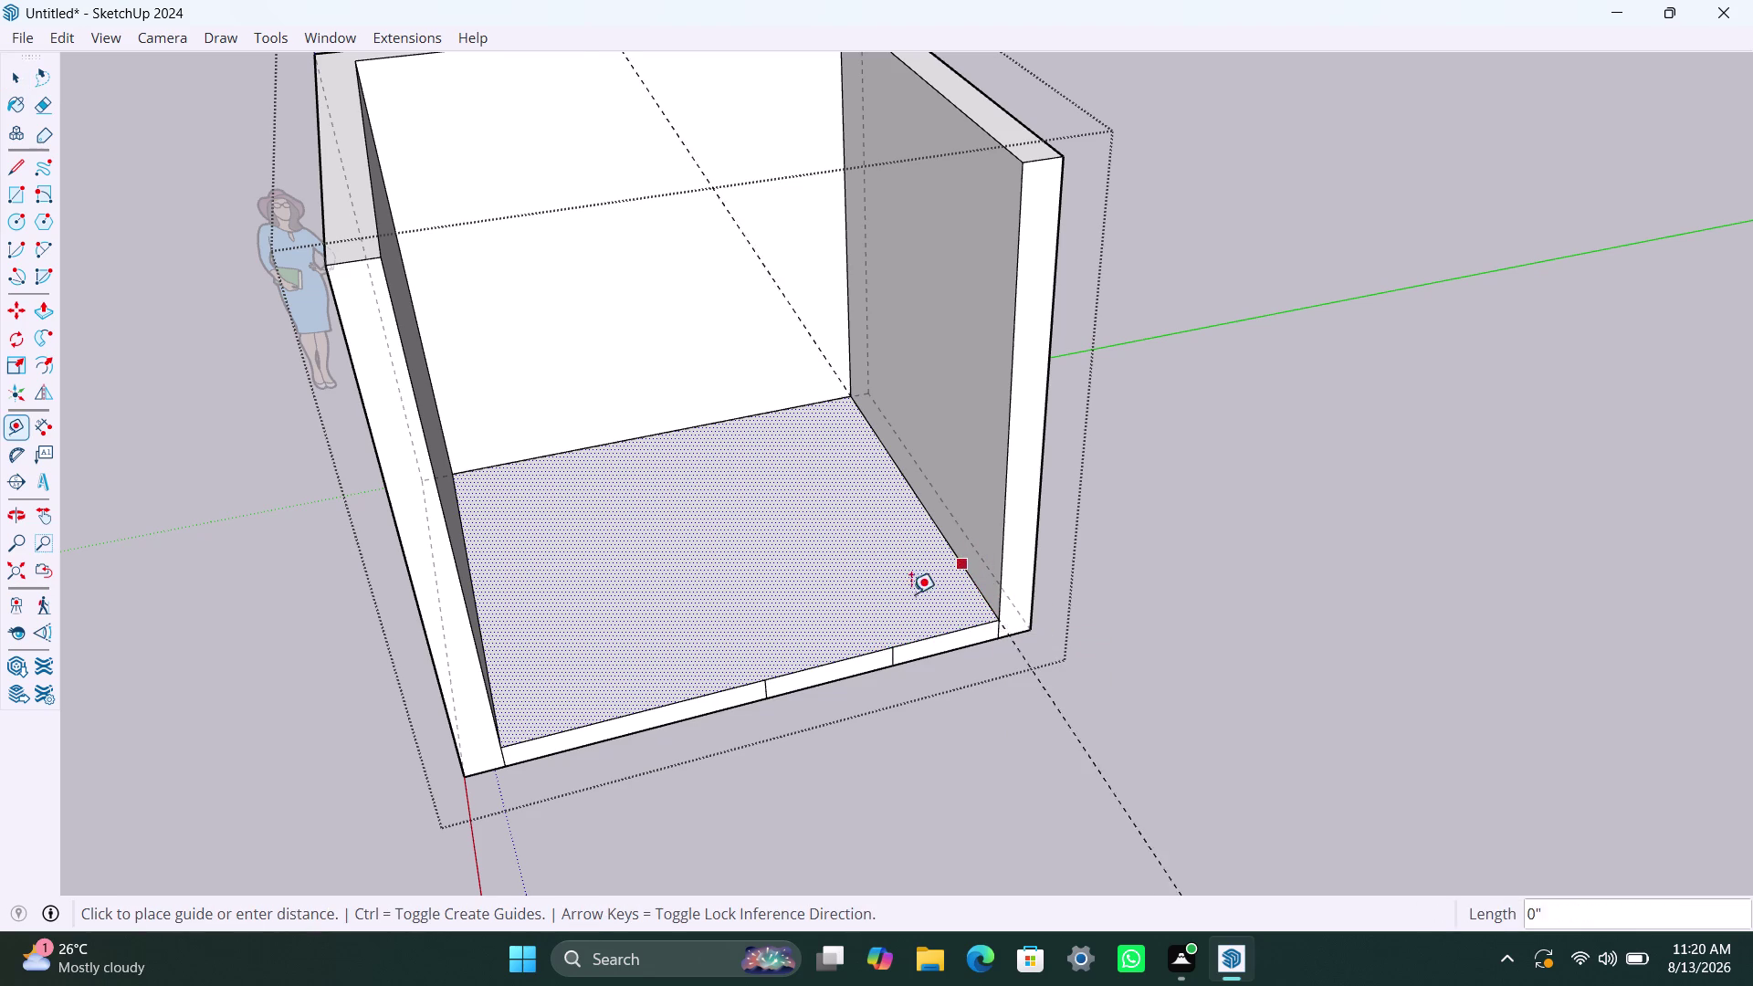
key(1)
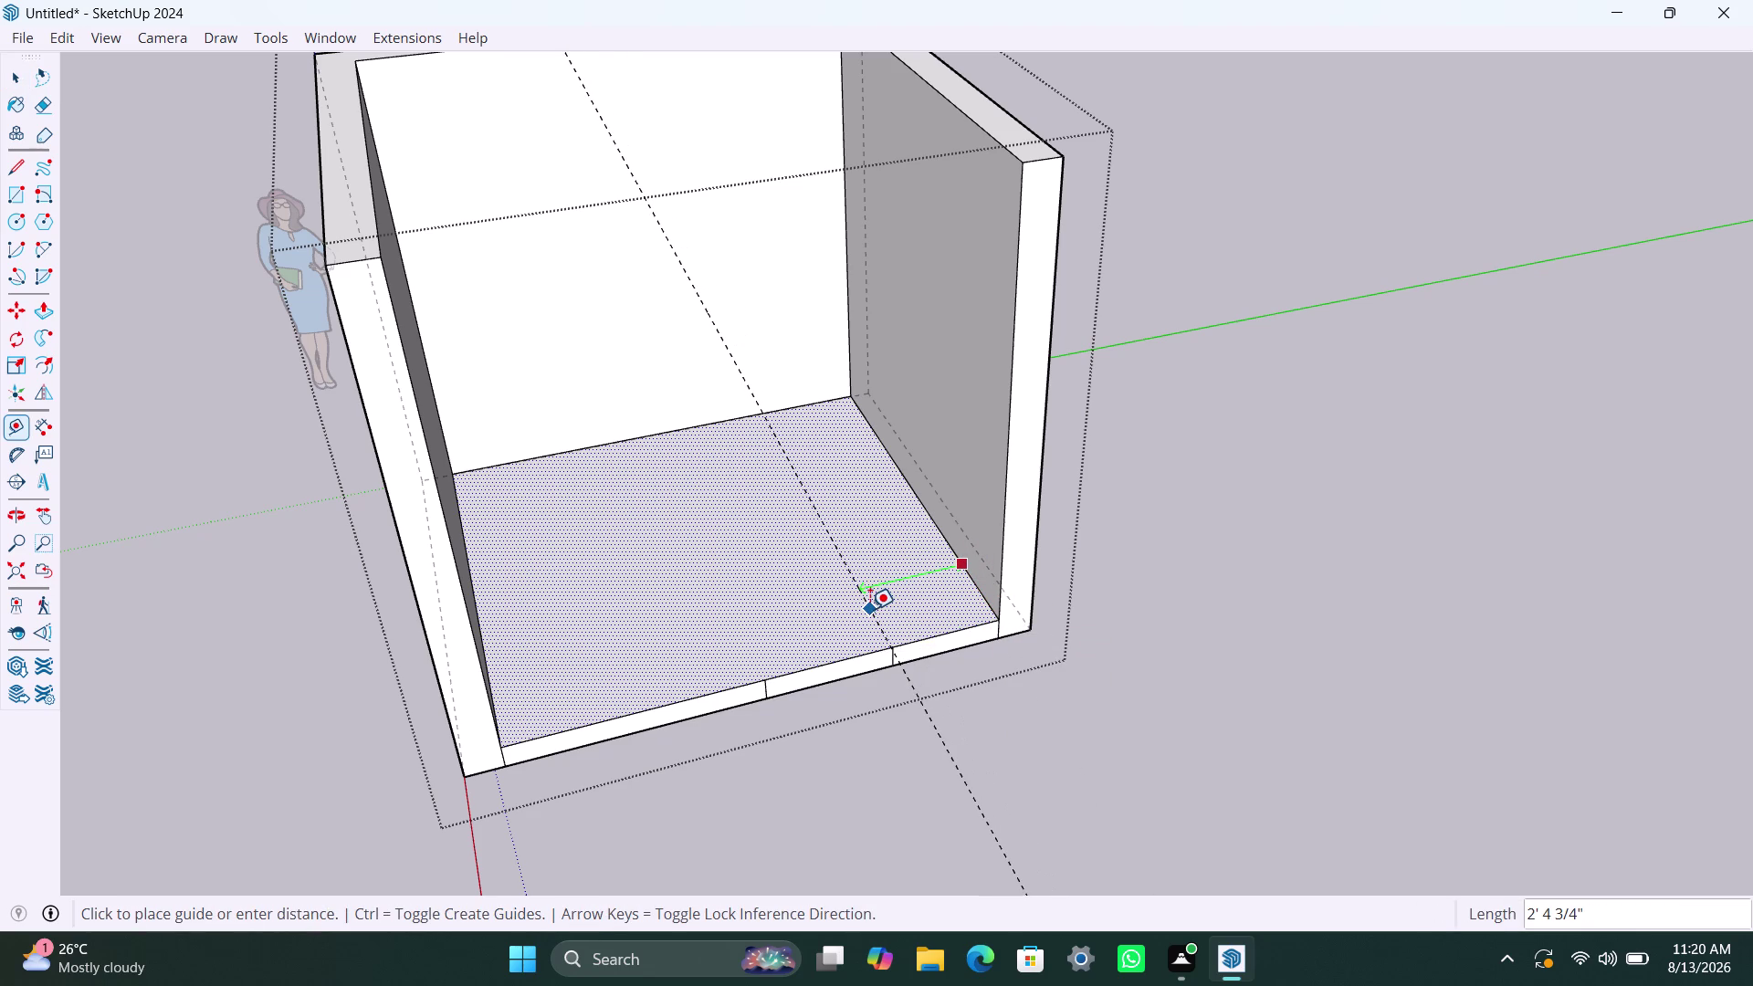
key(apostrophe)
key(Return)
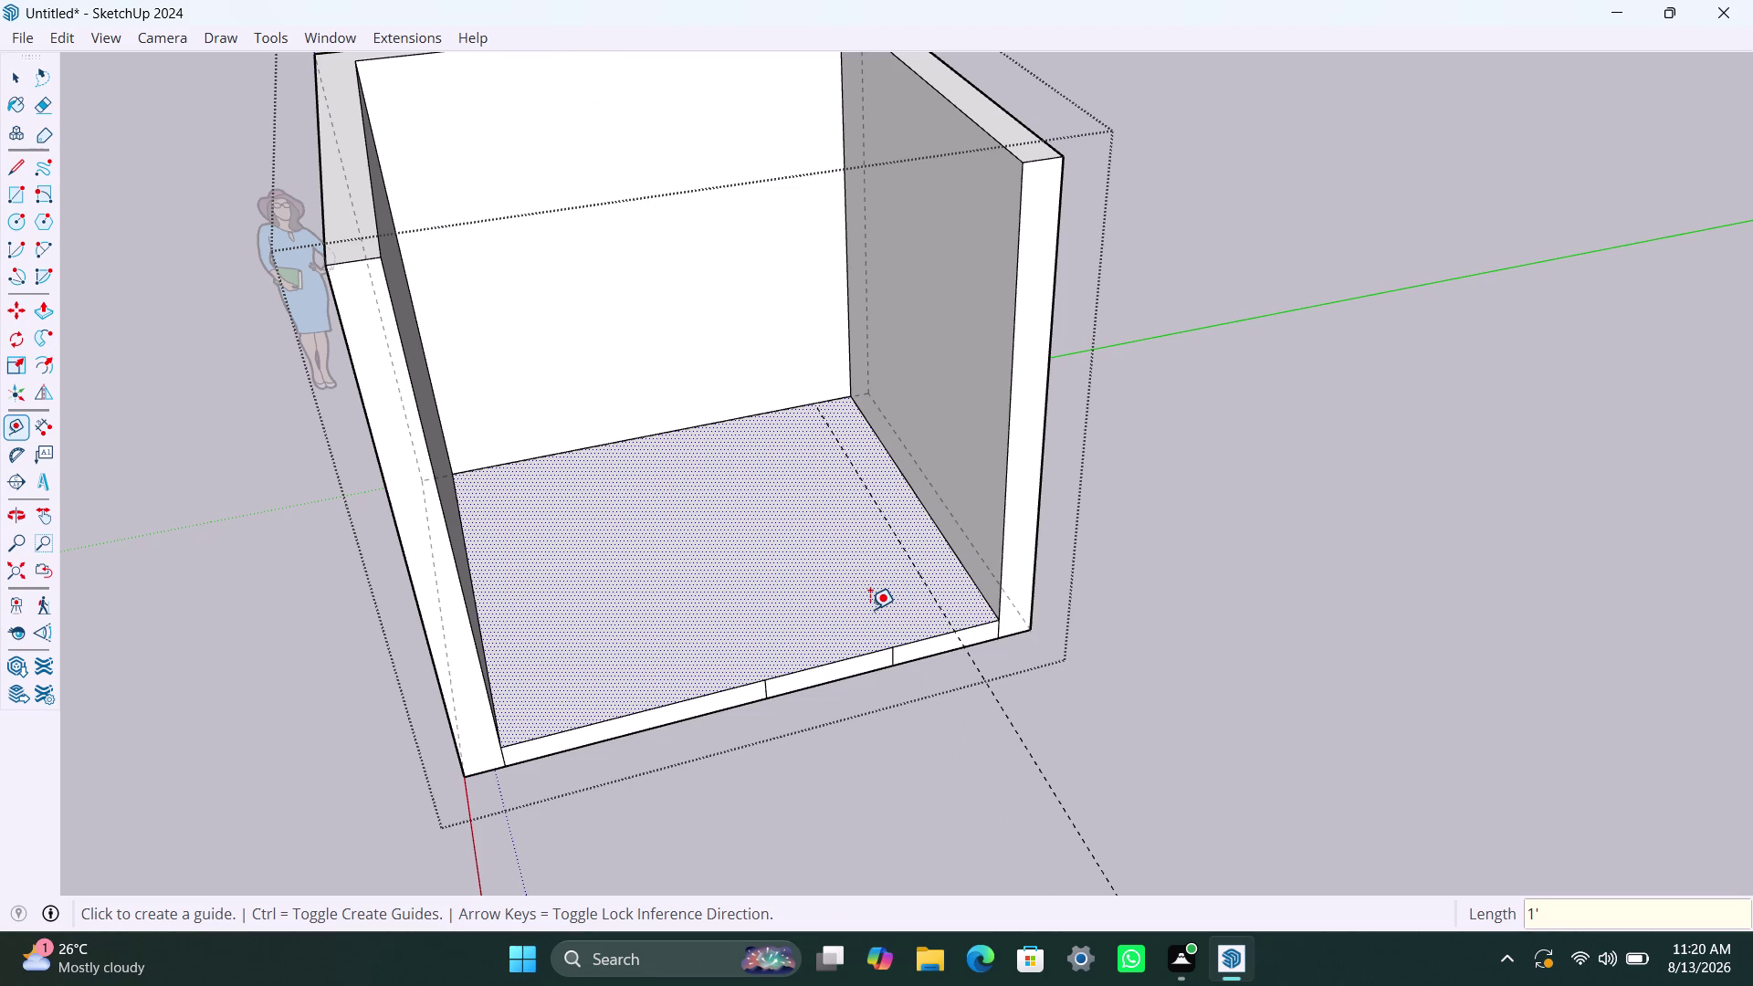
scroll(up, 3)
scroll(up, 3)
scroll(up, 3)
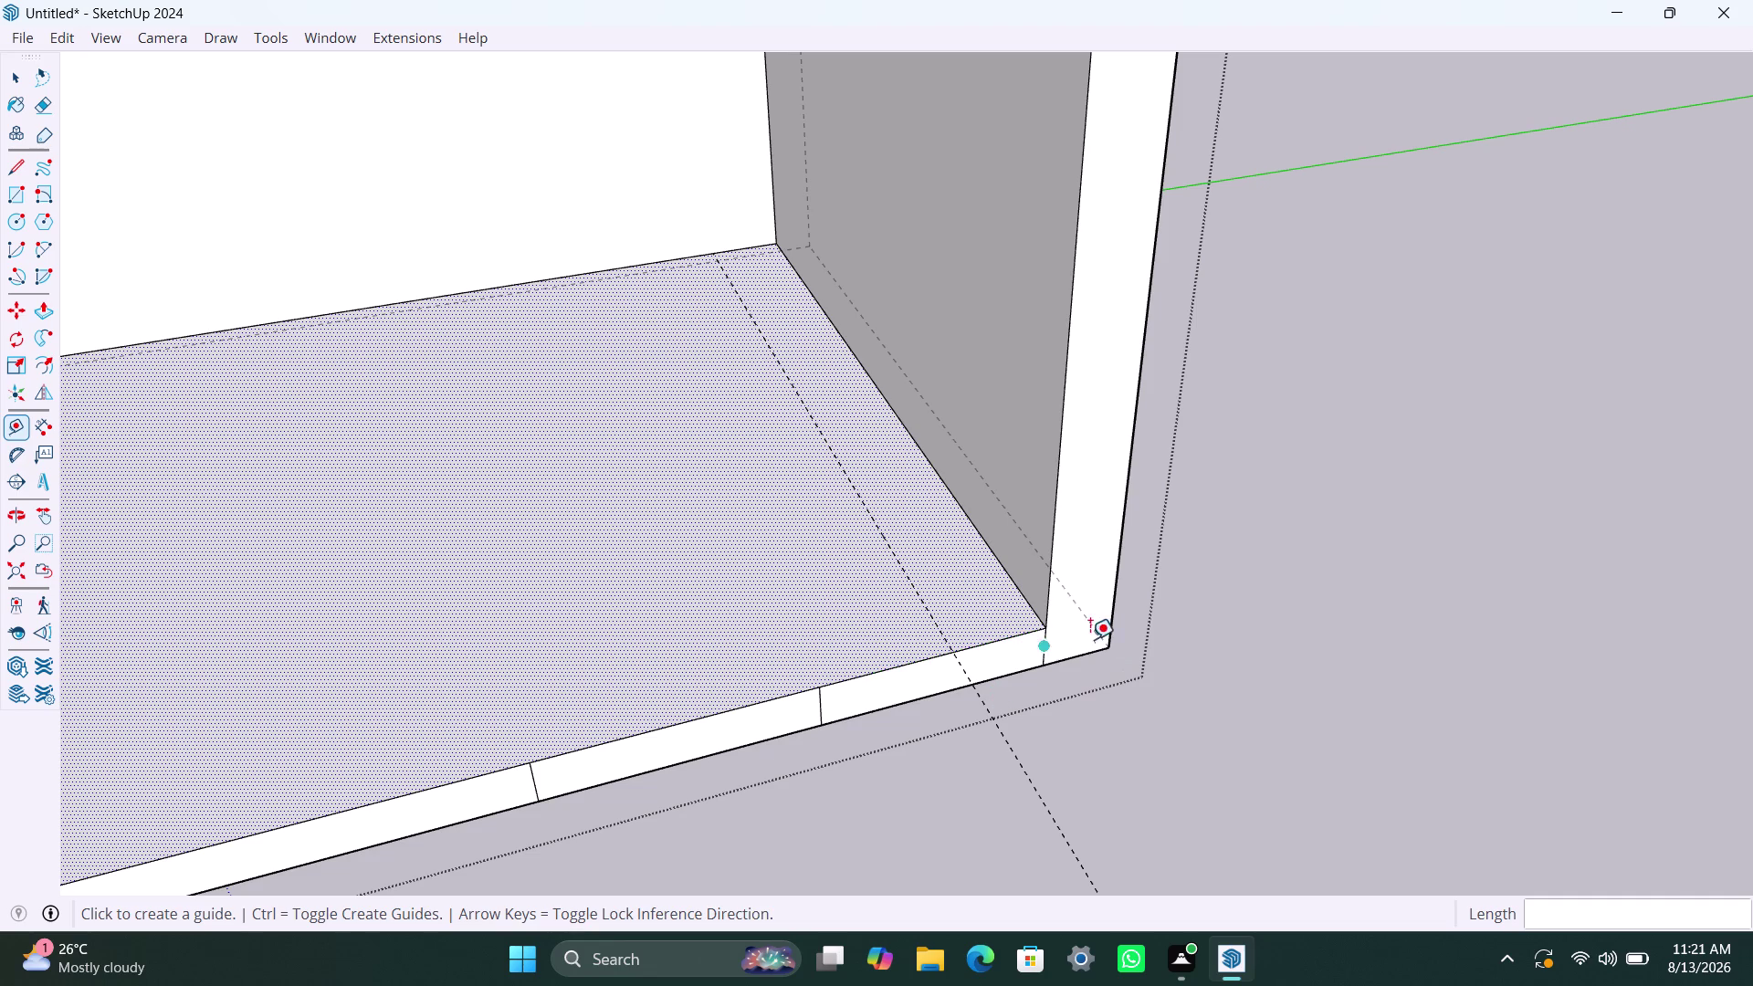
Place a 949 mm guide from the right wall's floor corner, then undo the misplaced guides.
click(1115, 622)
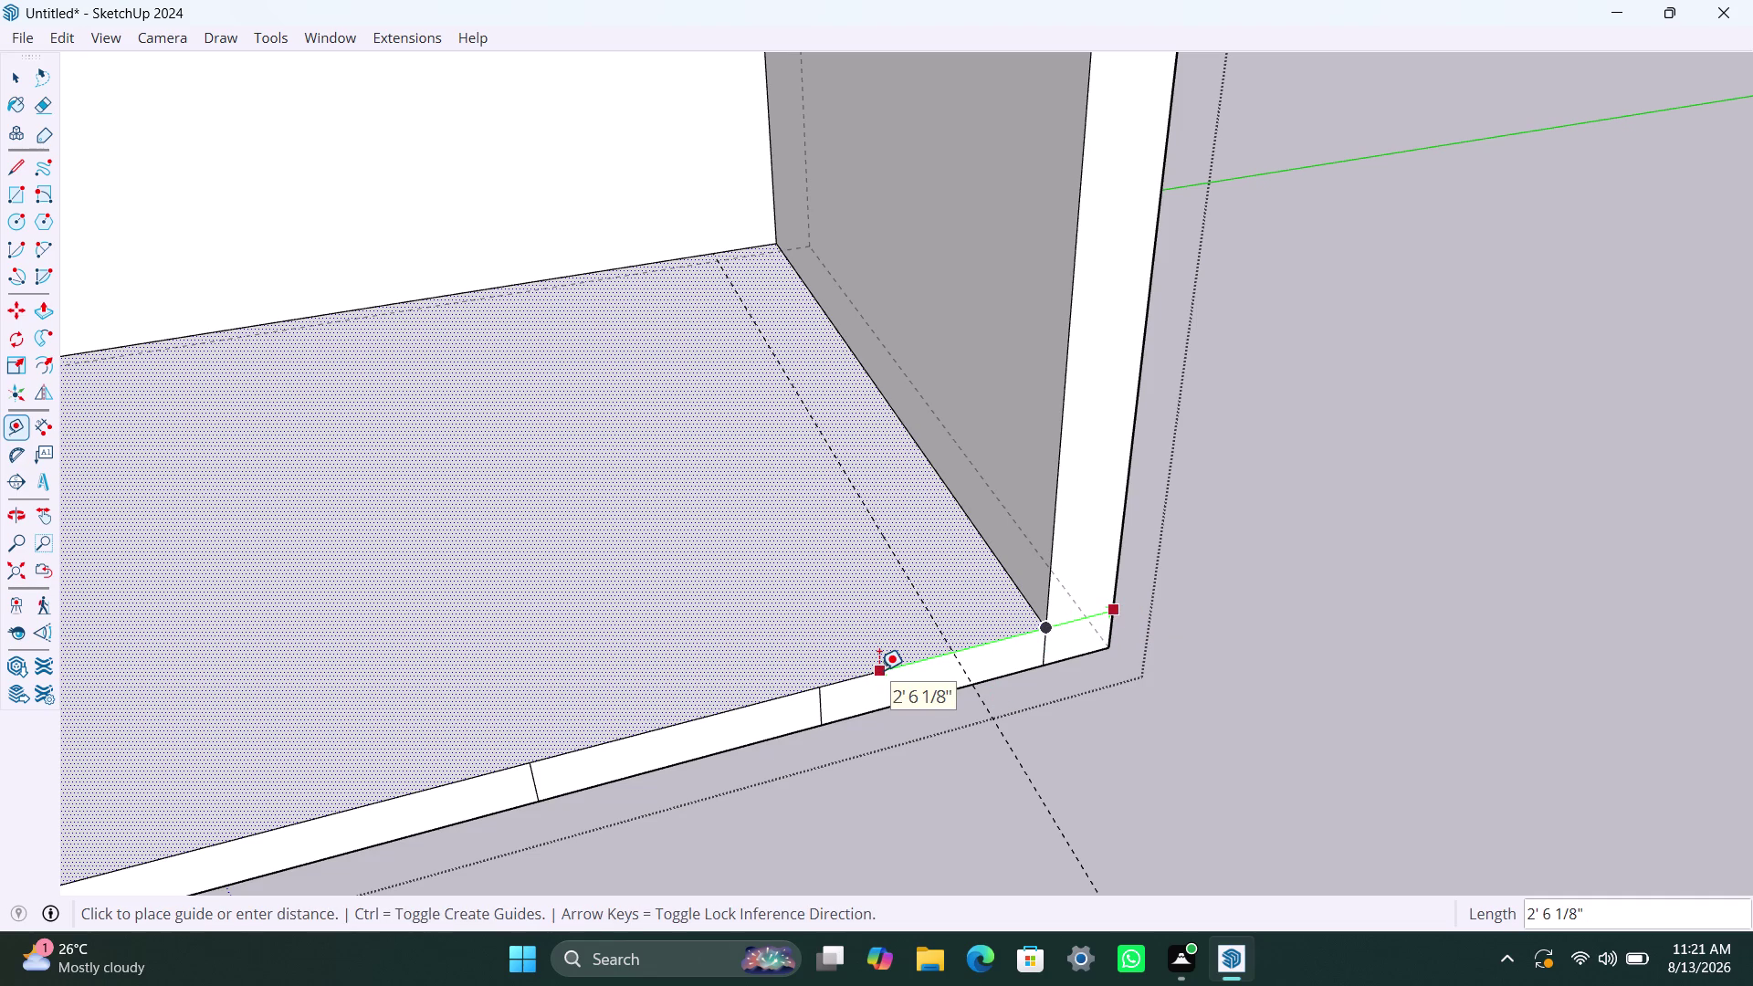
key(9)
text(49)
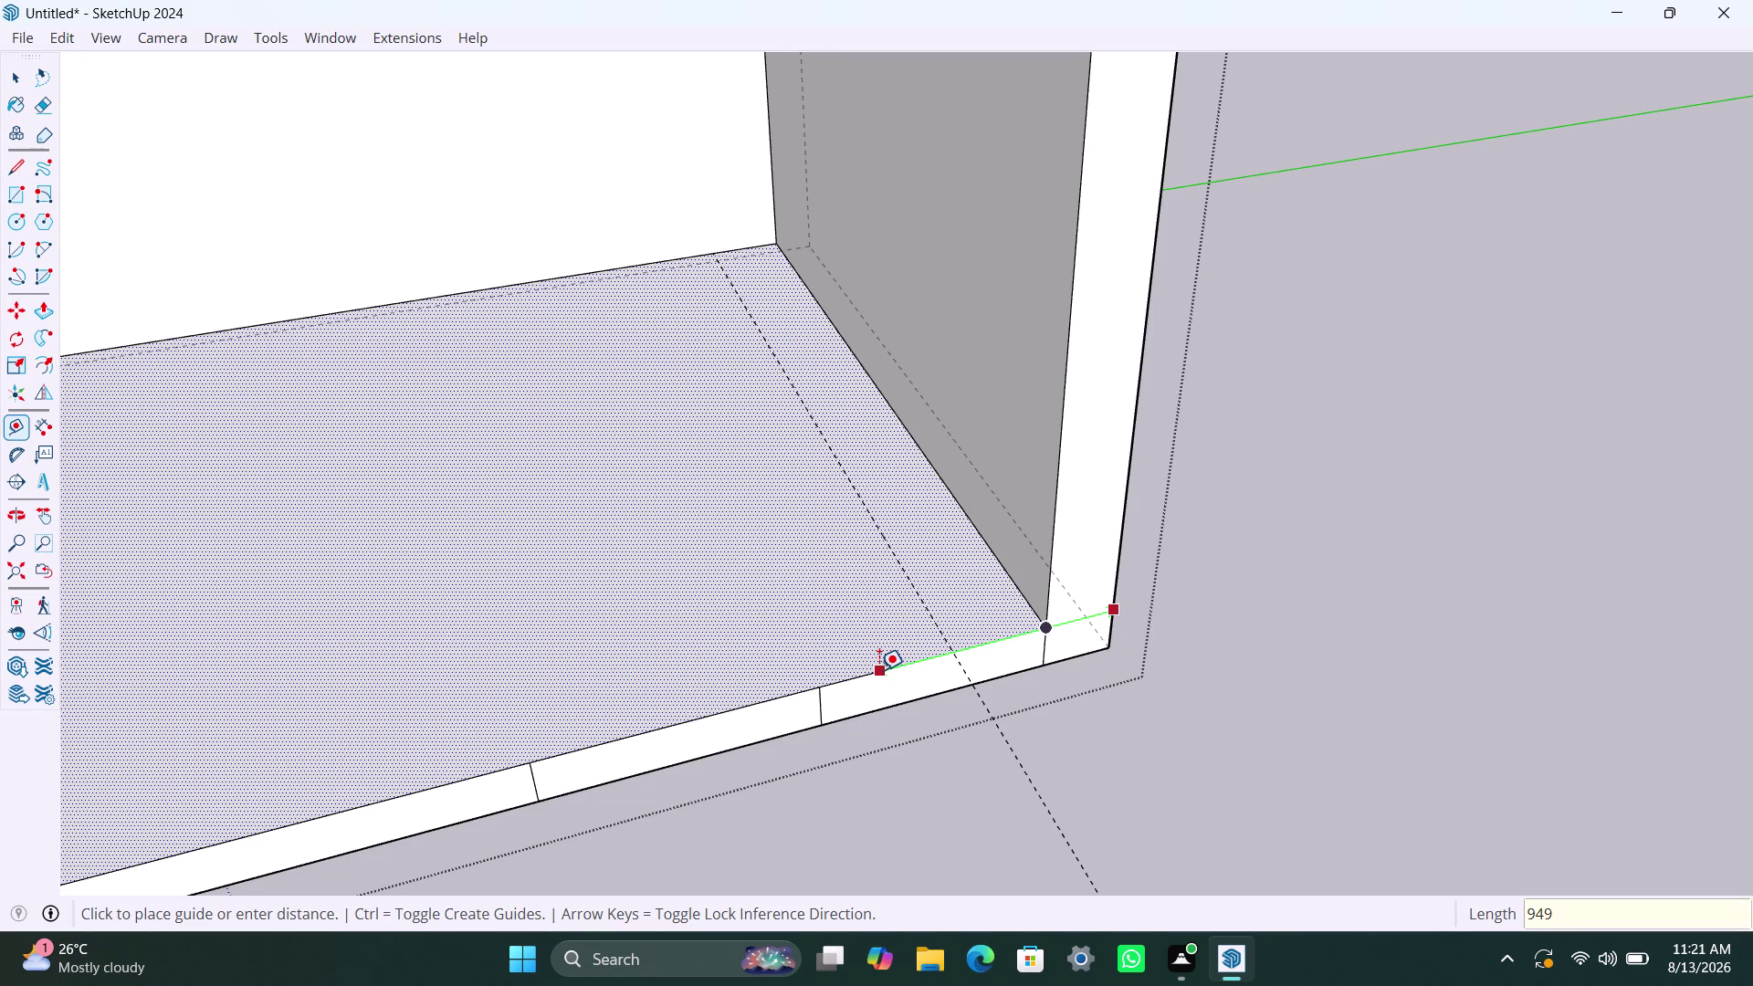
text(mm)
key(Return)
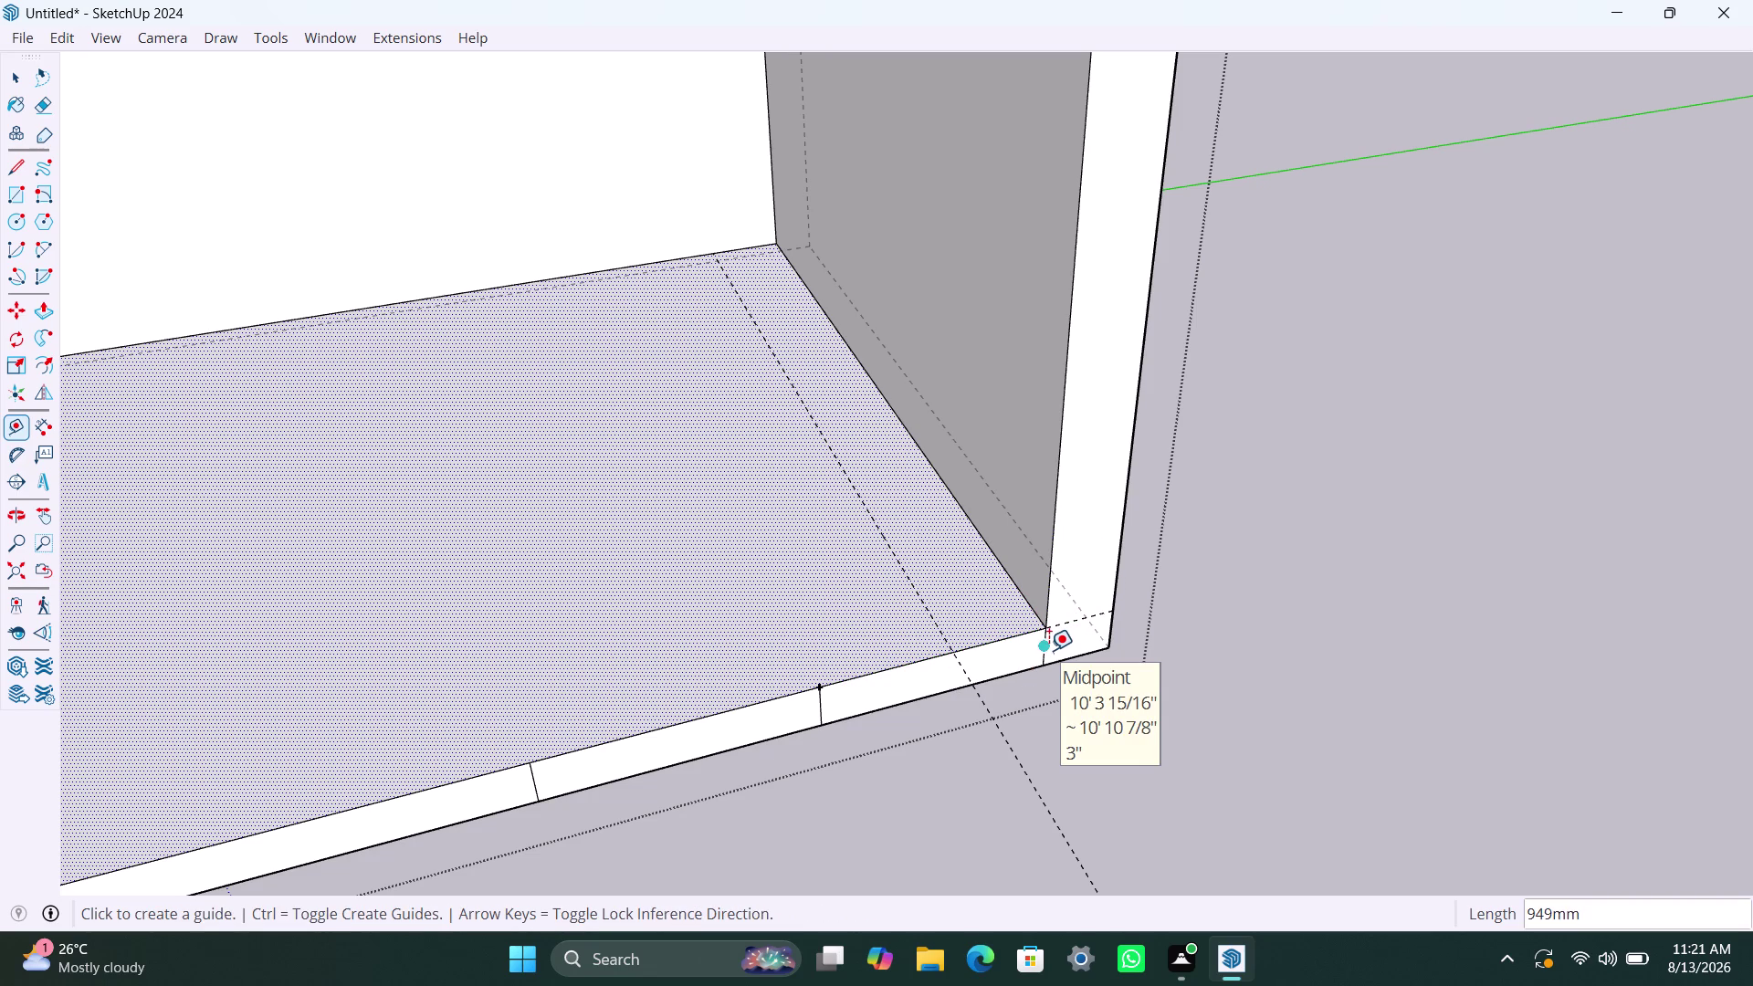
key(ctrl+z)
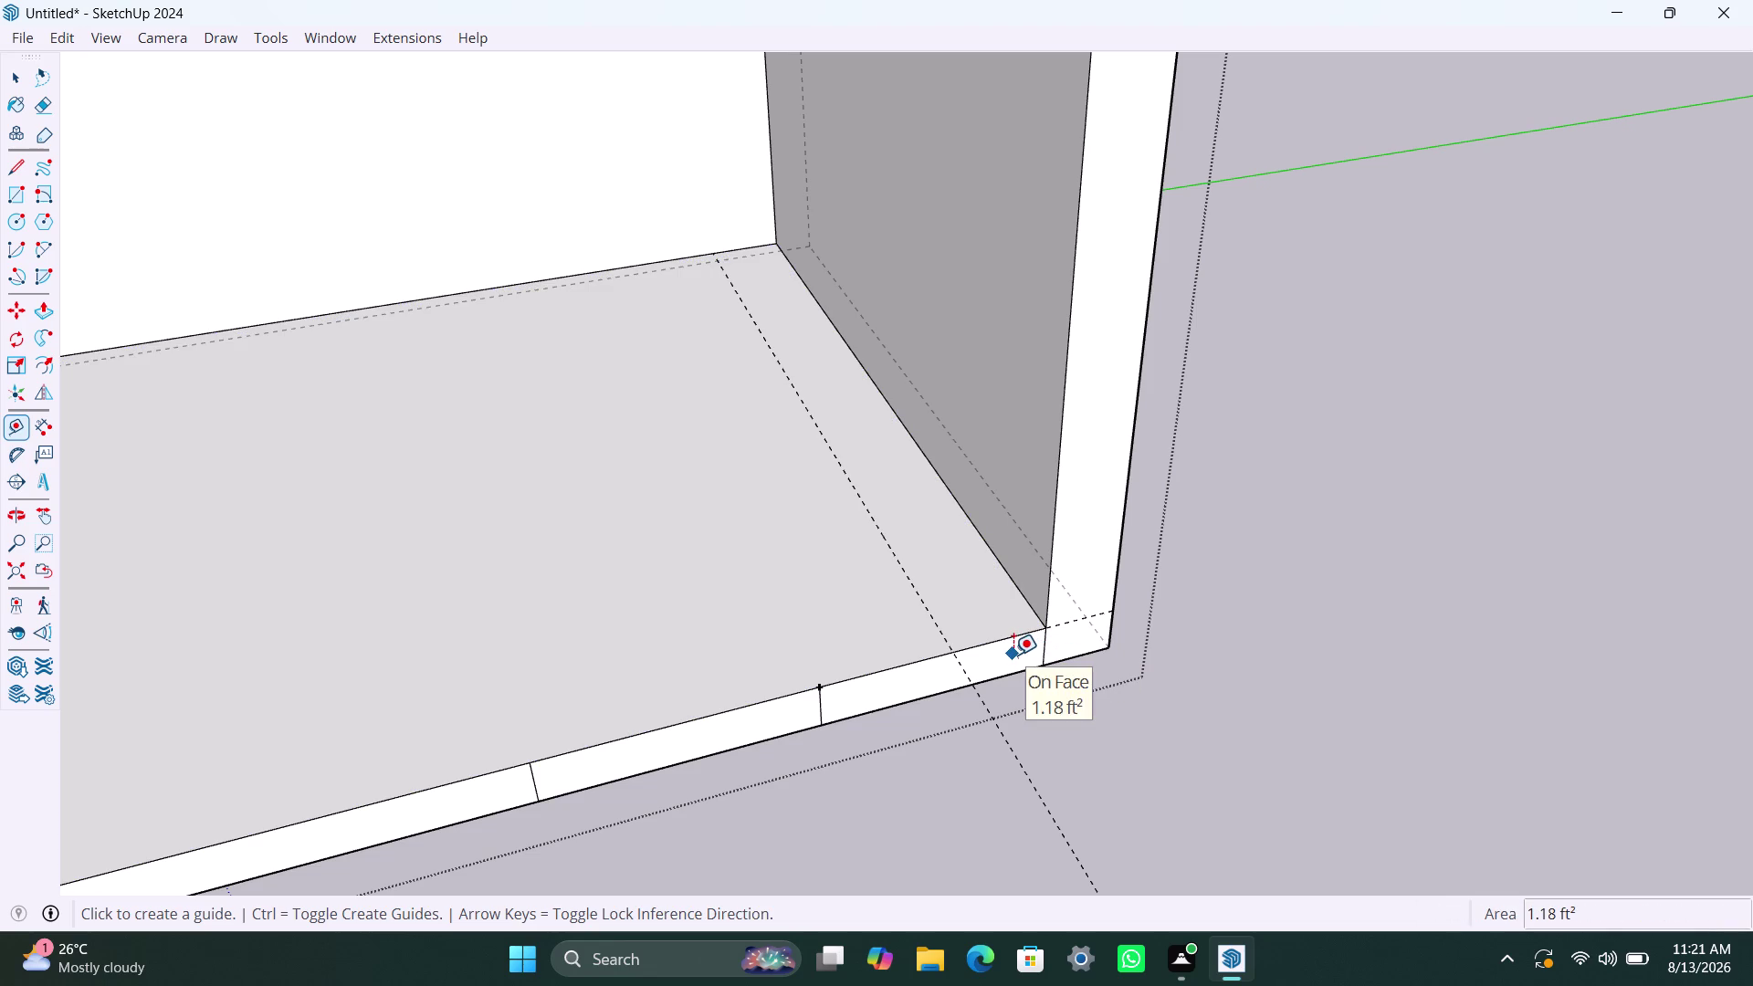
key(ctrl+z)
key(ctrl+z)
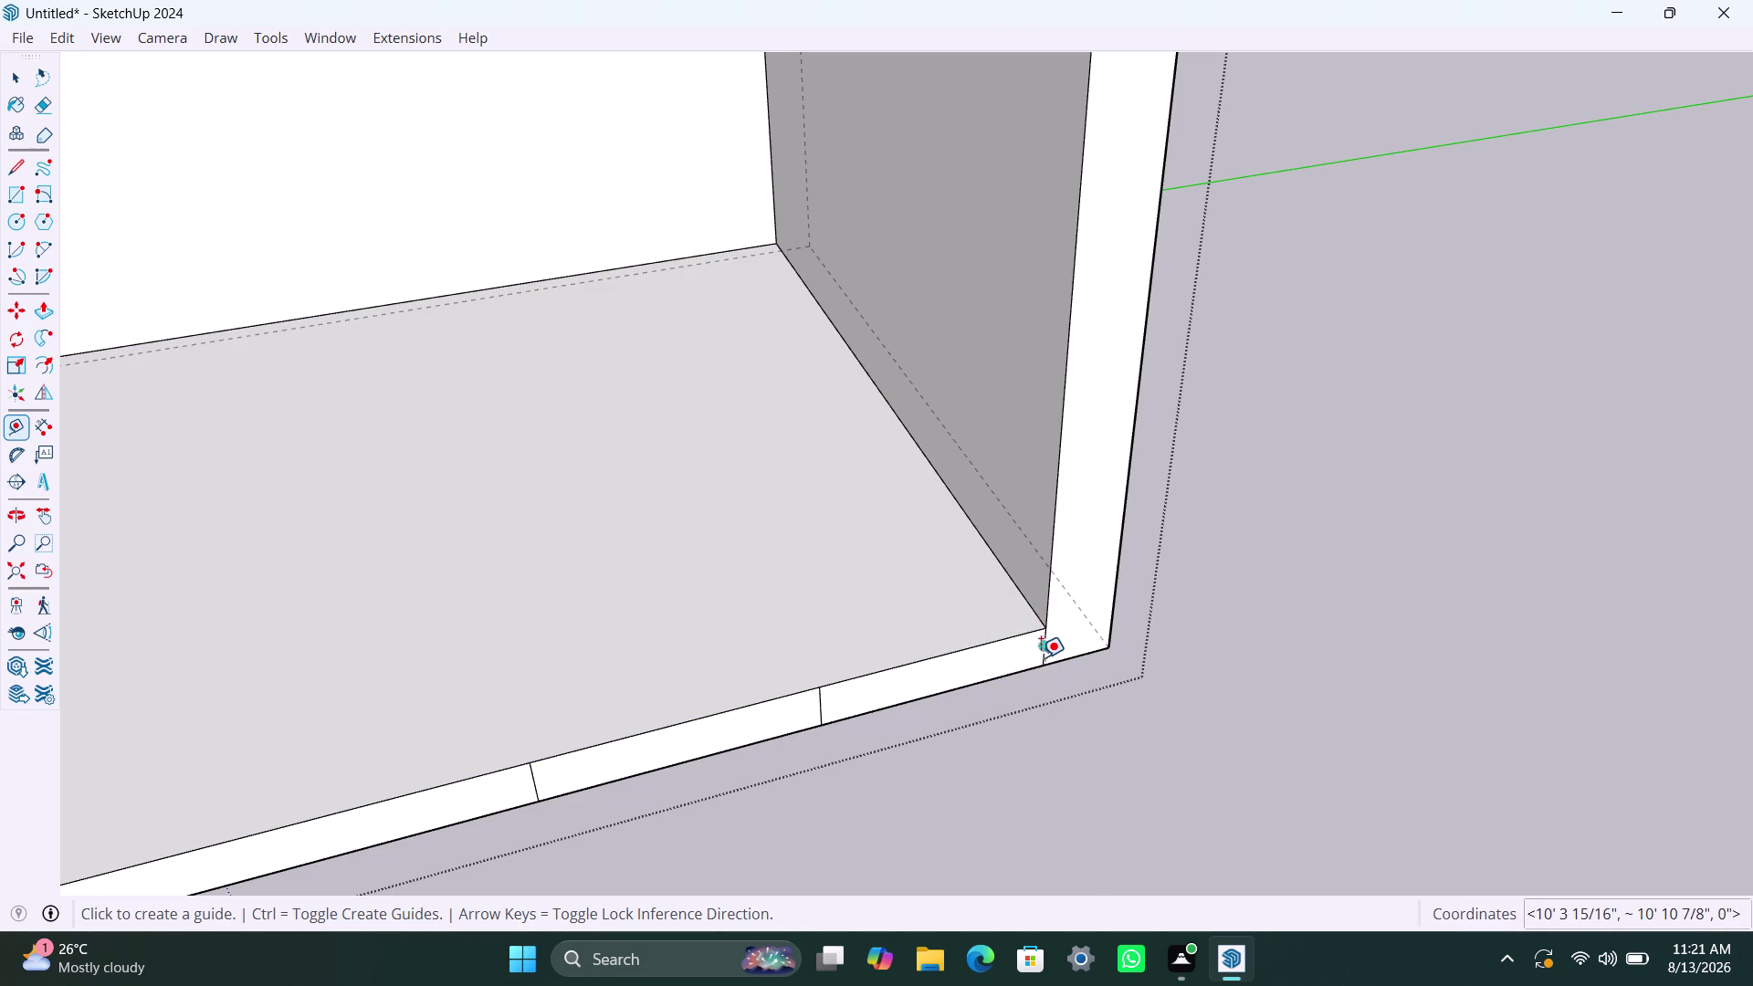
Place two more 949 mm guides, measured from the floor corner and the right wall.
click(1040, 645)
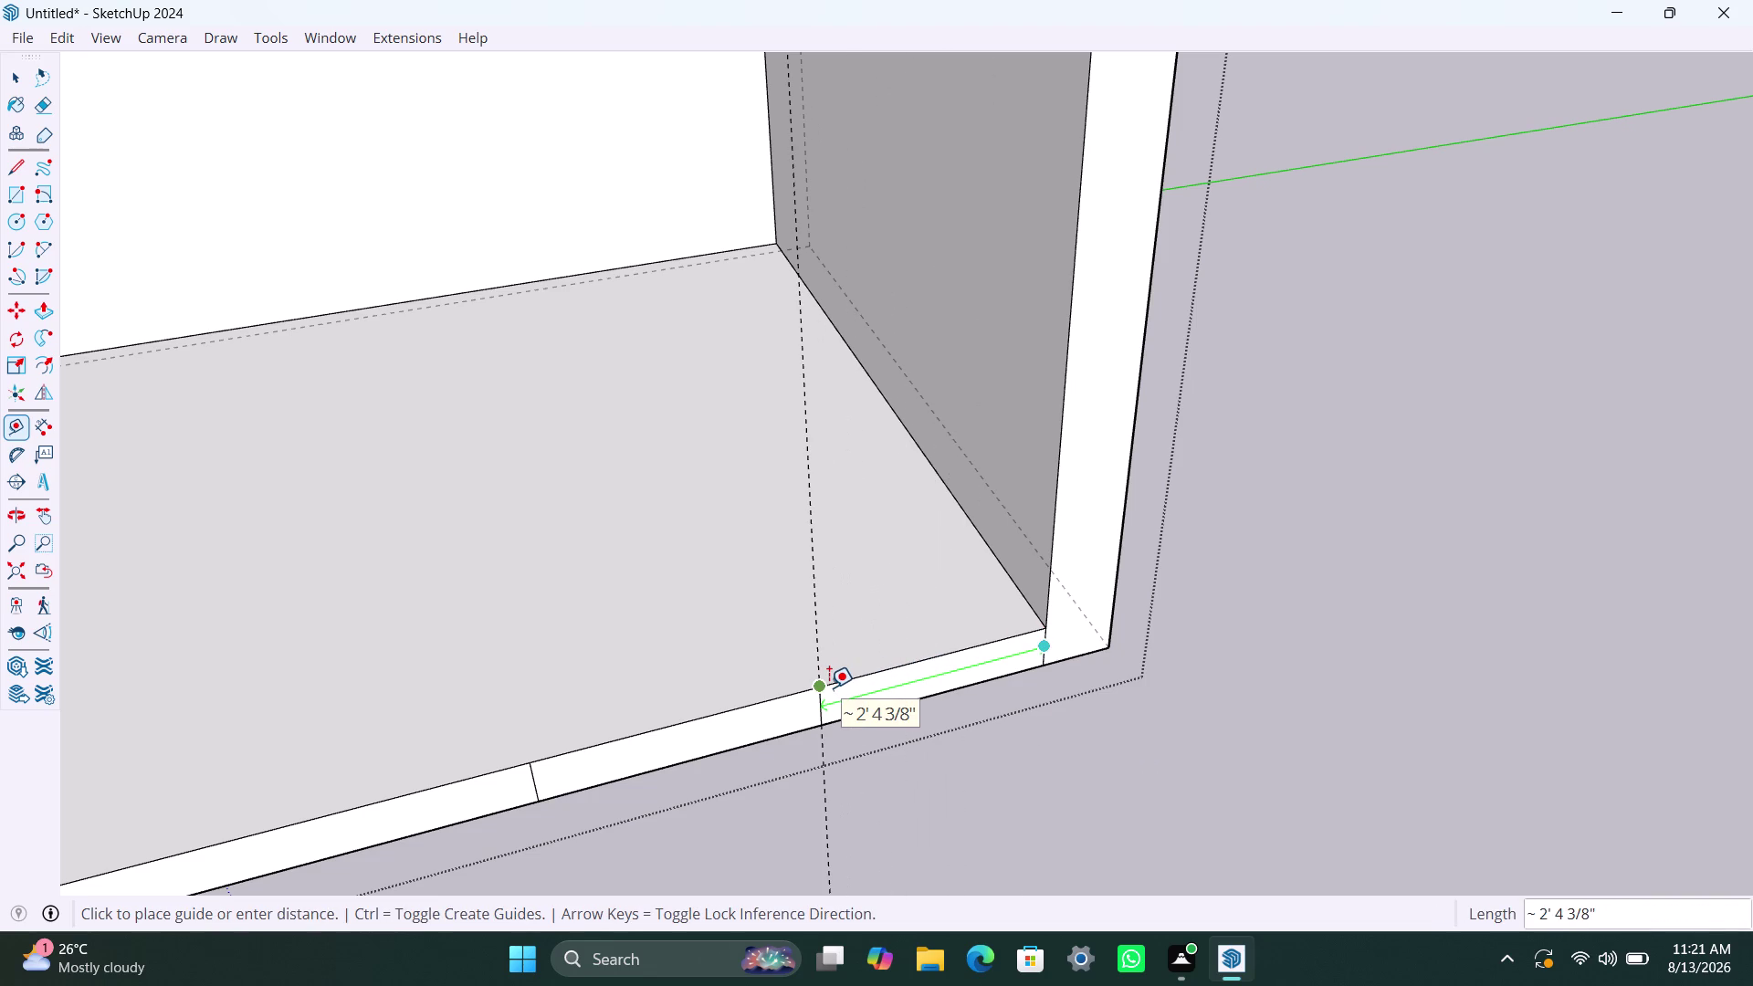
text(949mm)
key(Return)
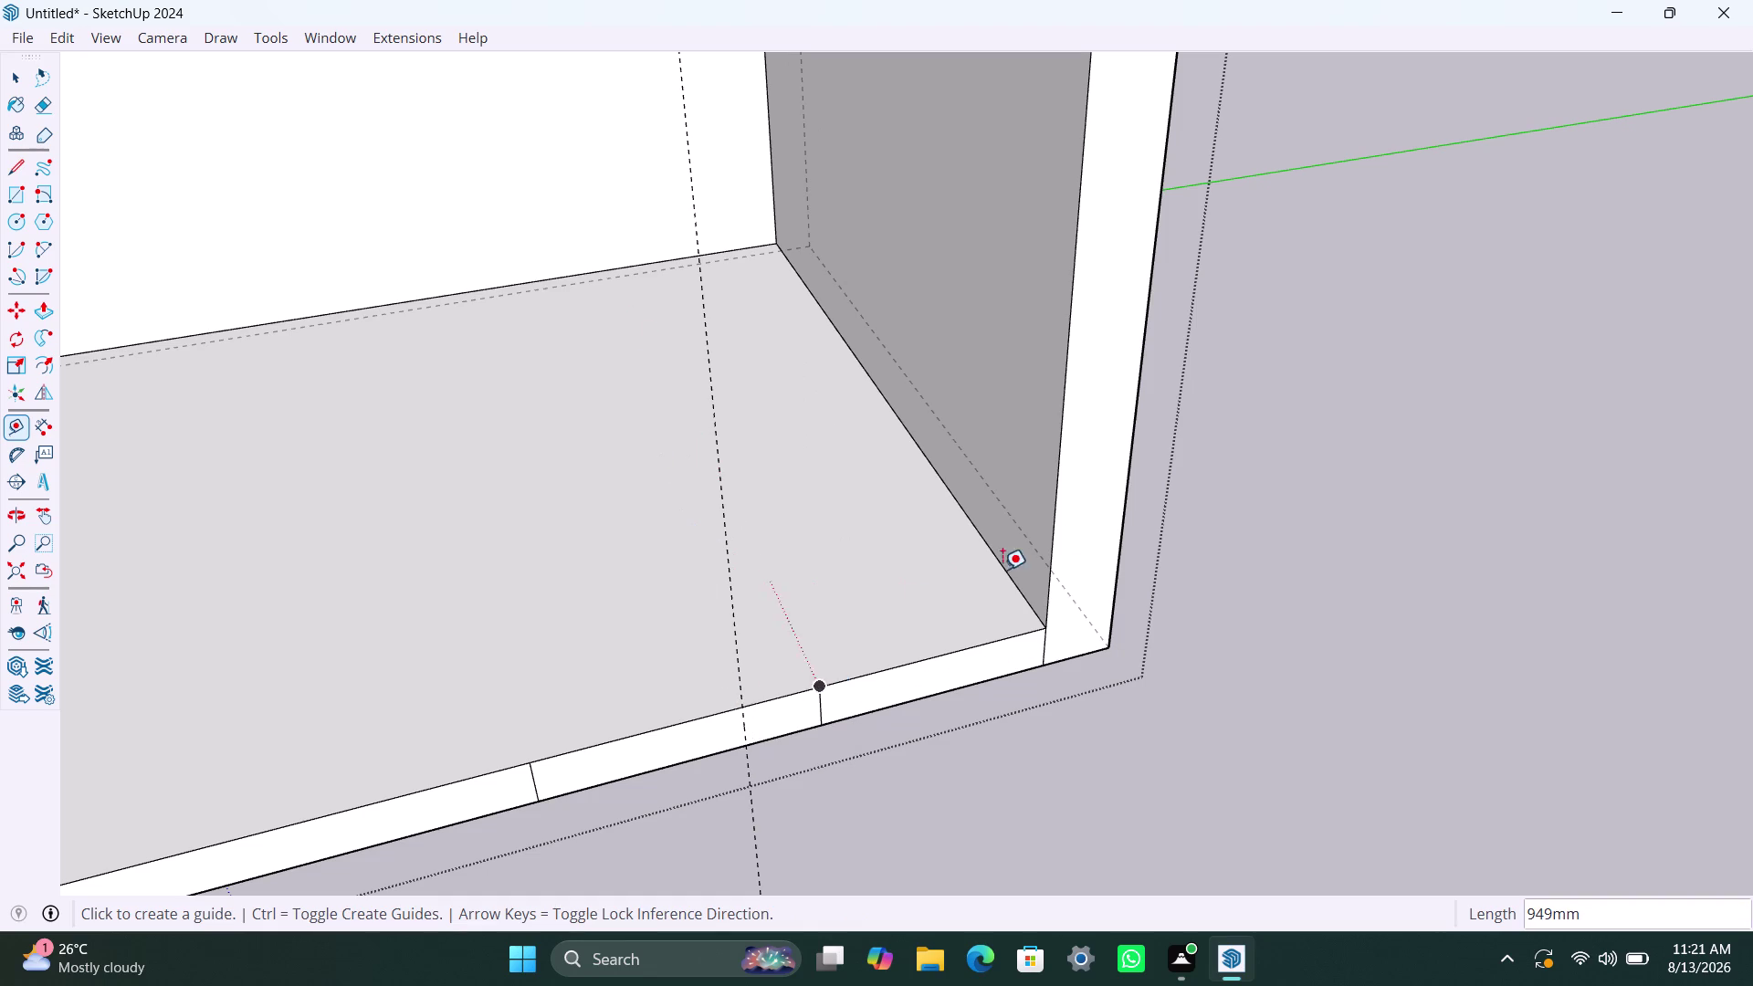
click(1027, 537)
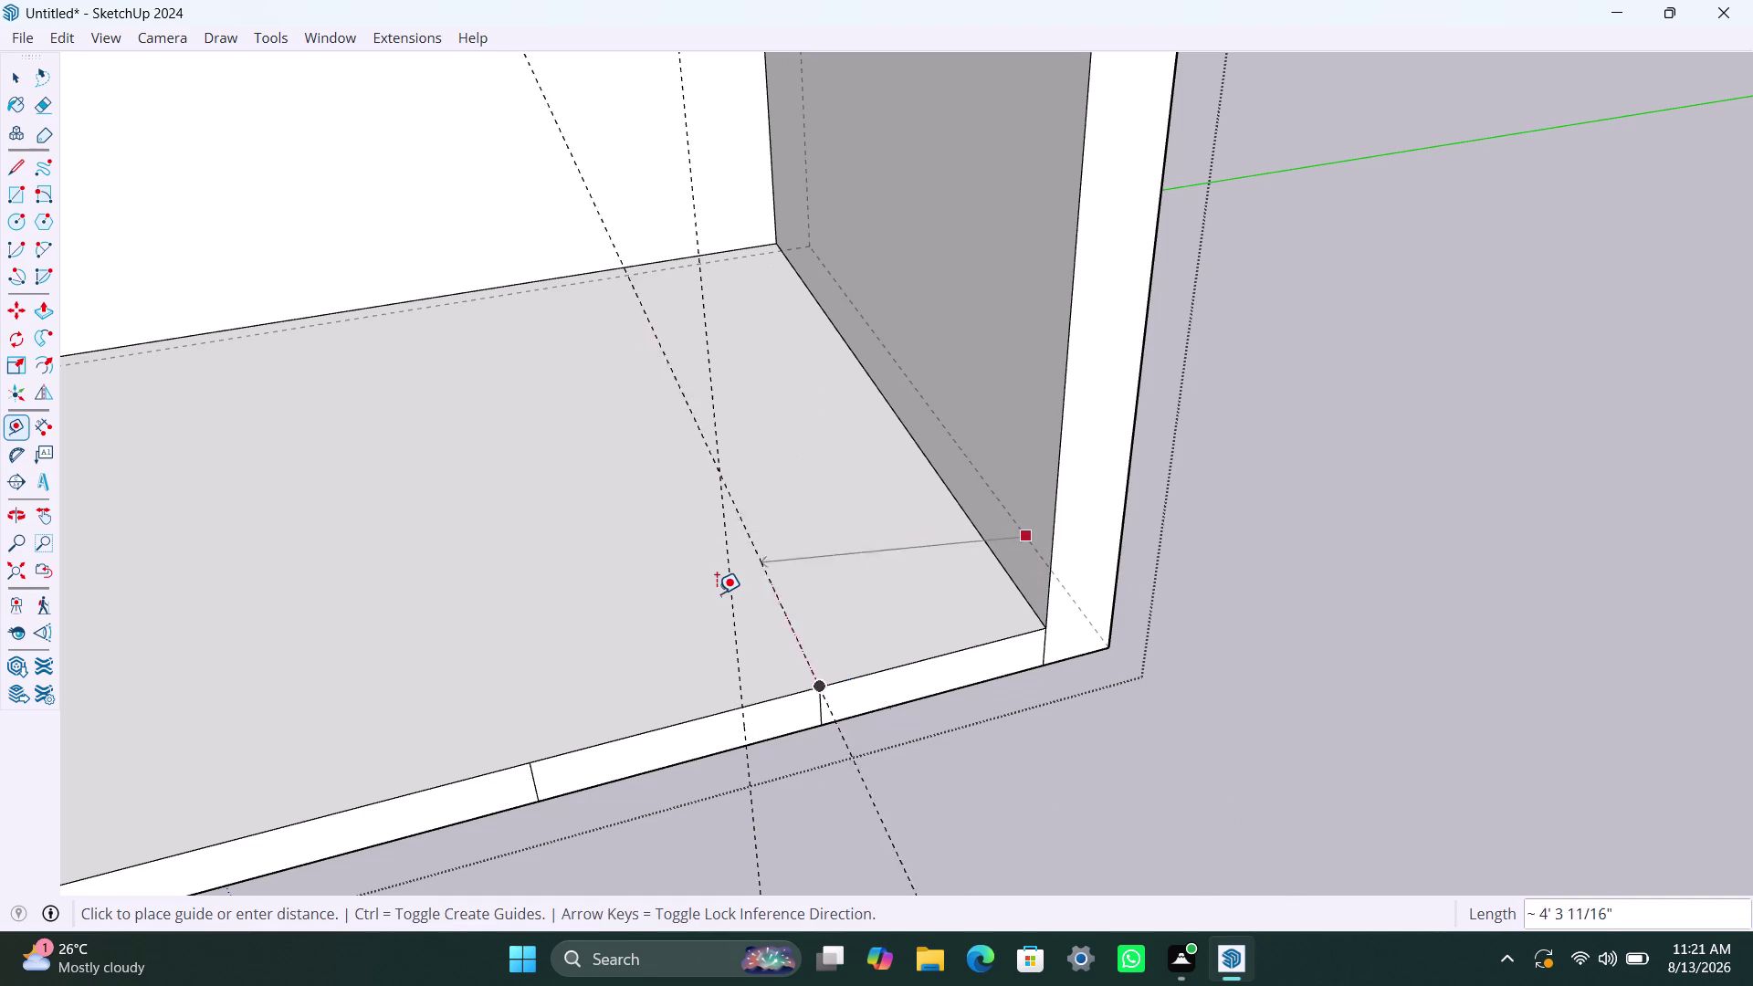
text(949)
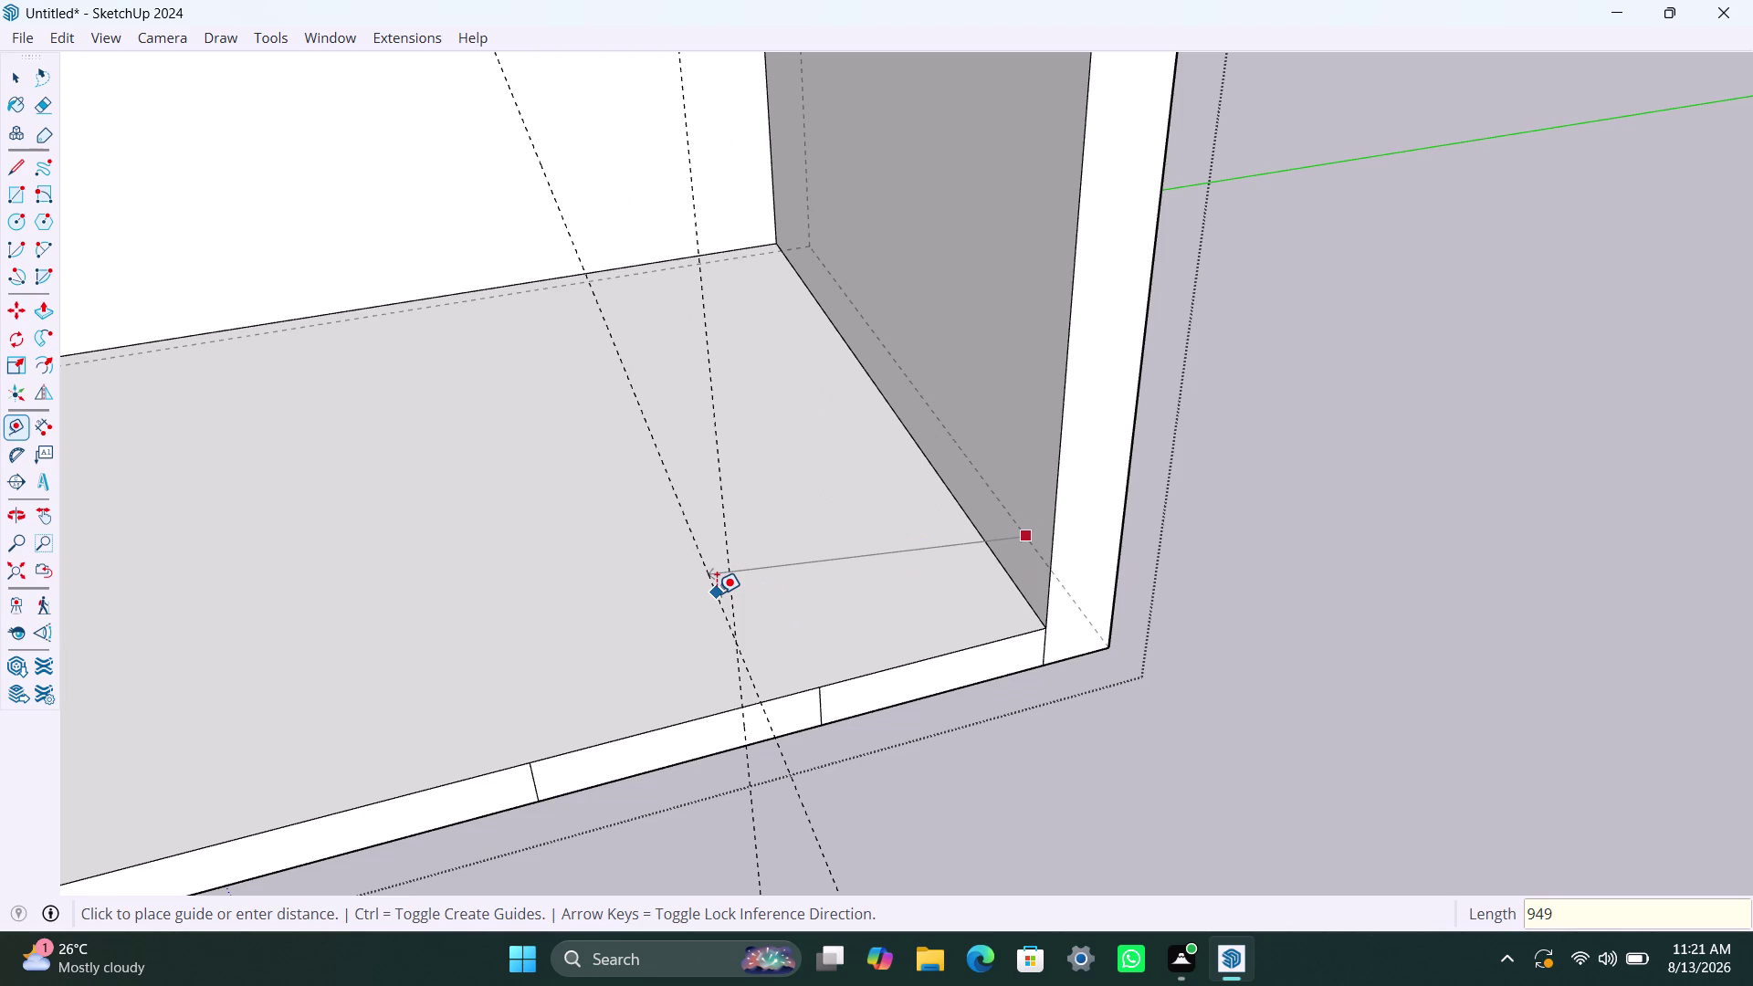
text(mm)
key(Return)
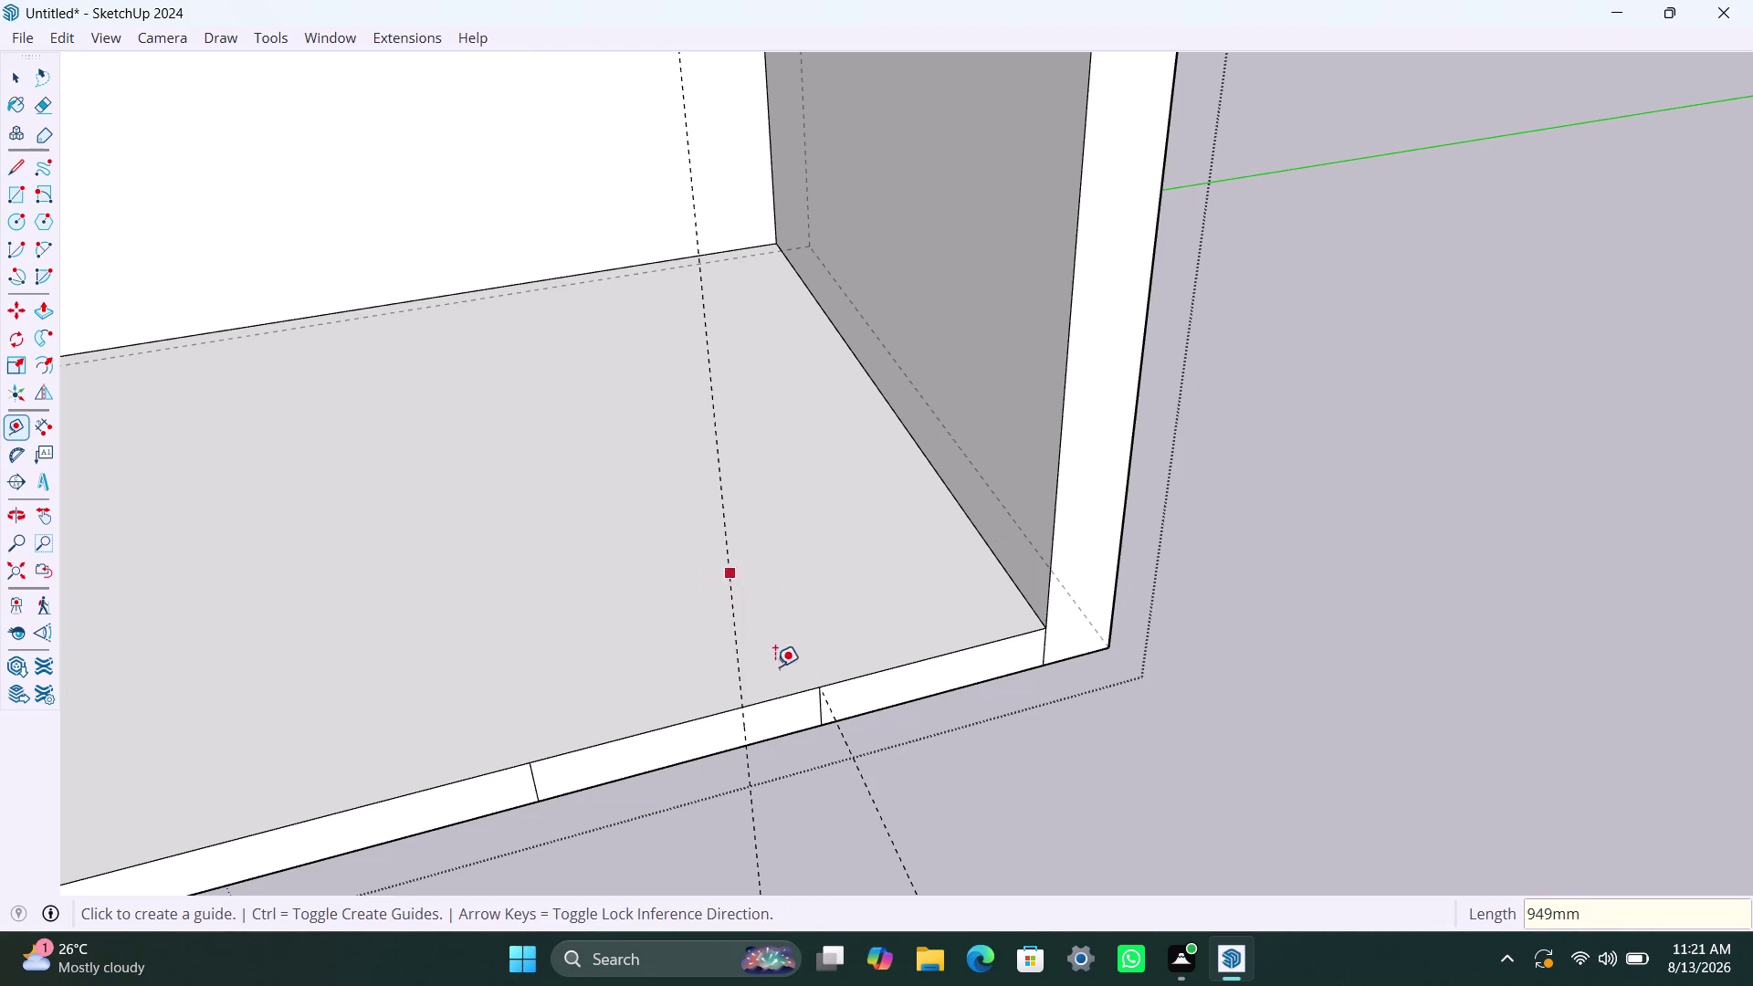
Cancel the misplaced guide and undo the remaining guides on the floor.
key(Escape)
key(Escape)
key(Escape)
key(Escape)
key(Escape)
key(Escape)
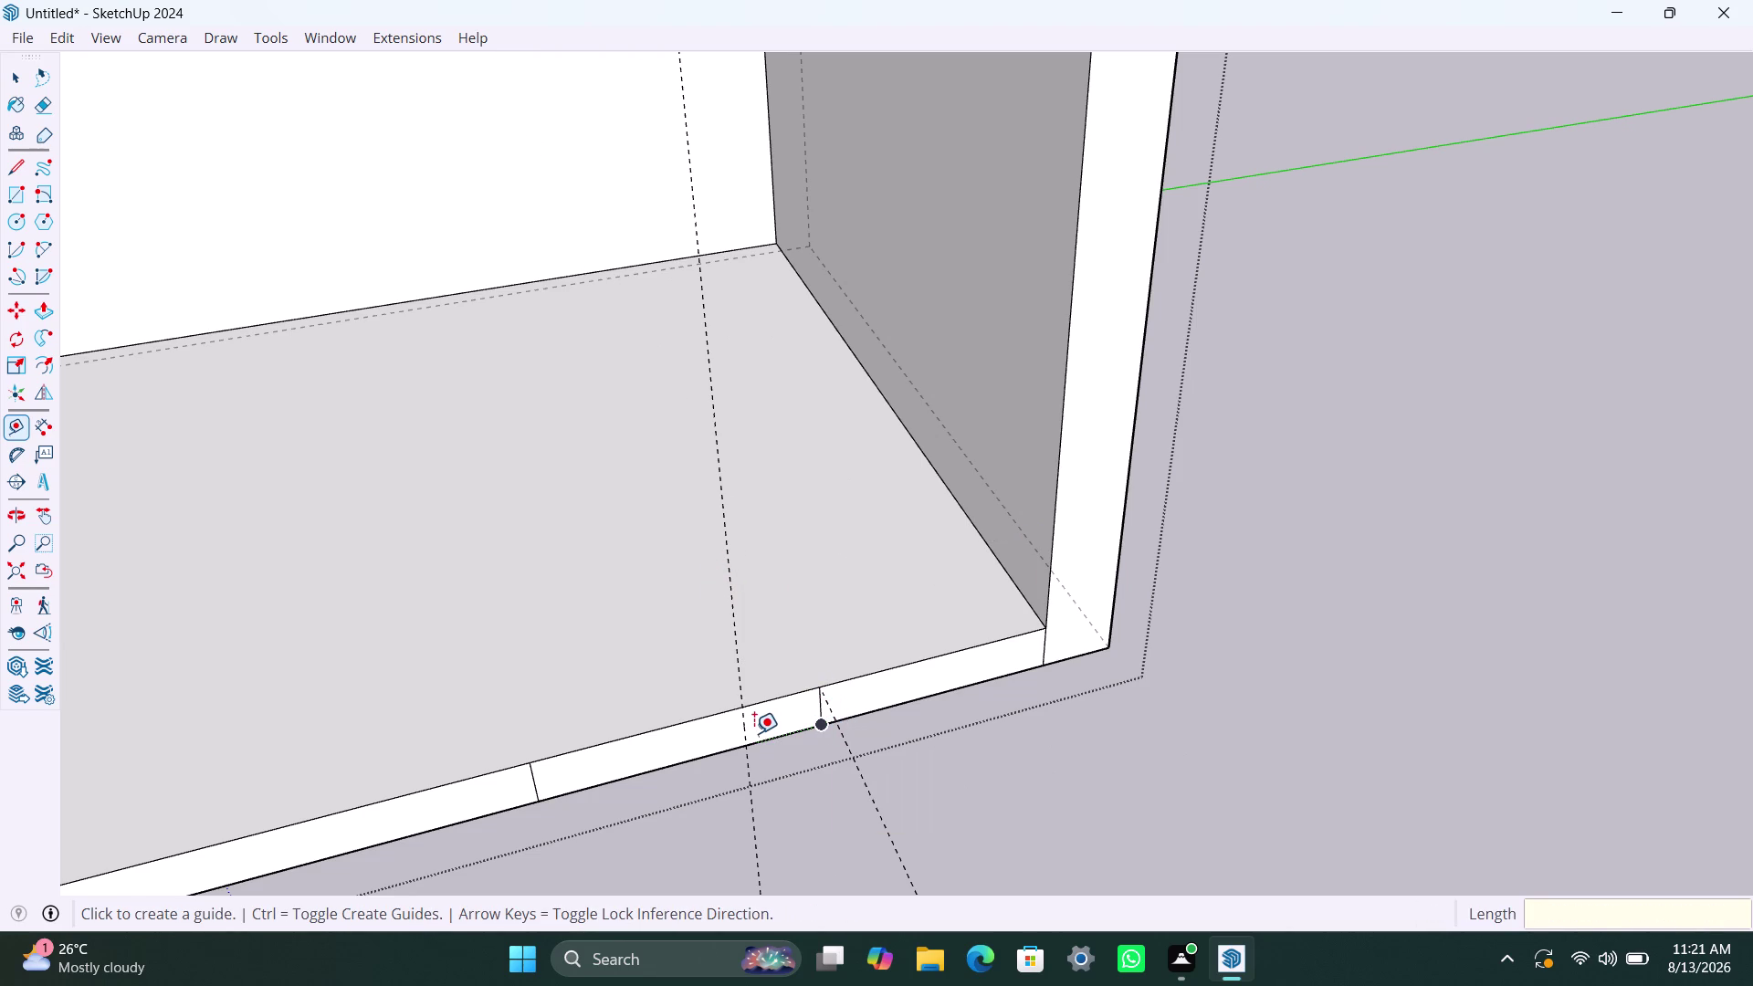
key(ctrl+z)
key(ctrl+z)
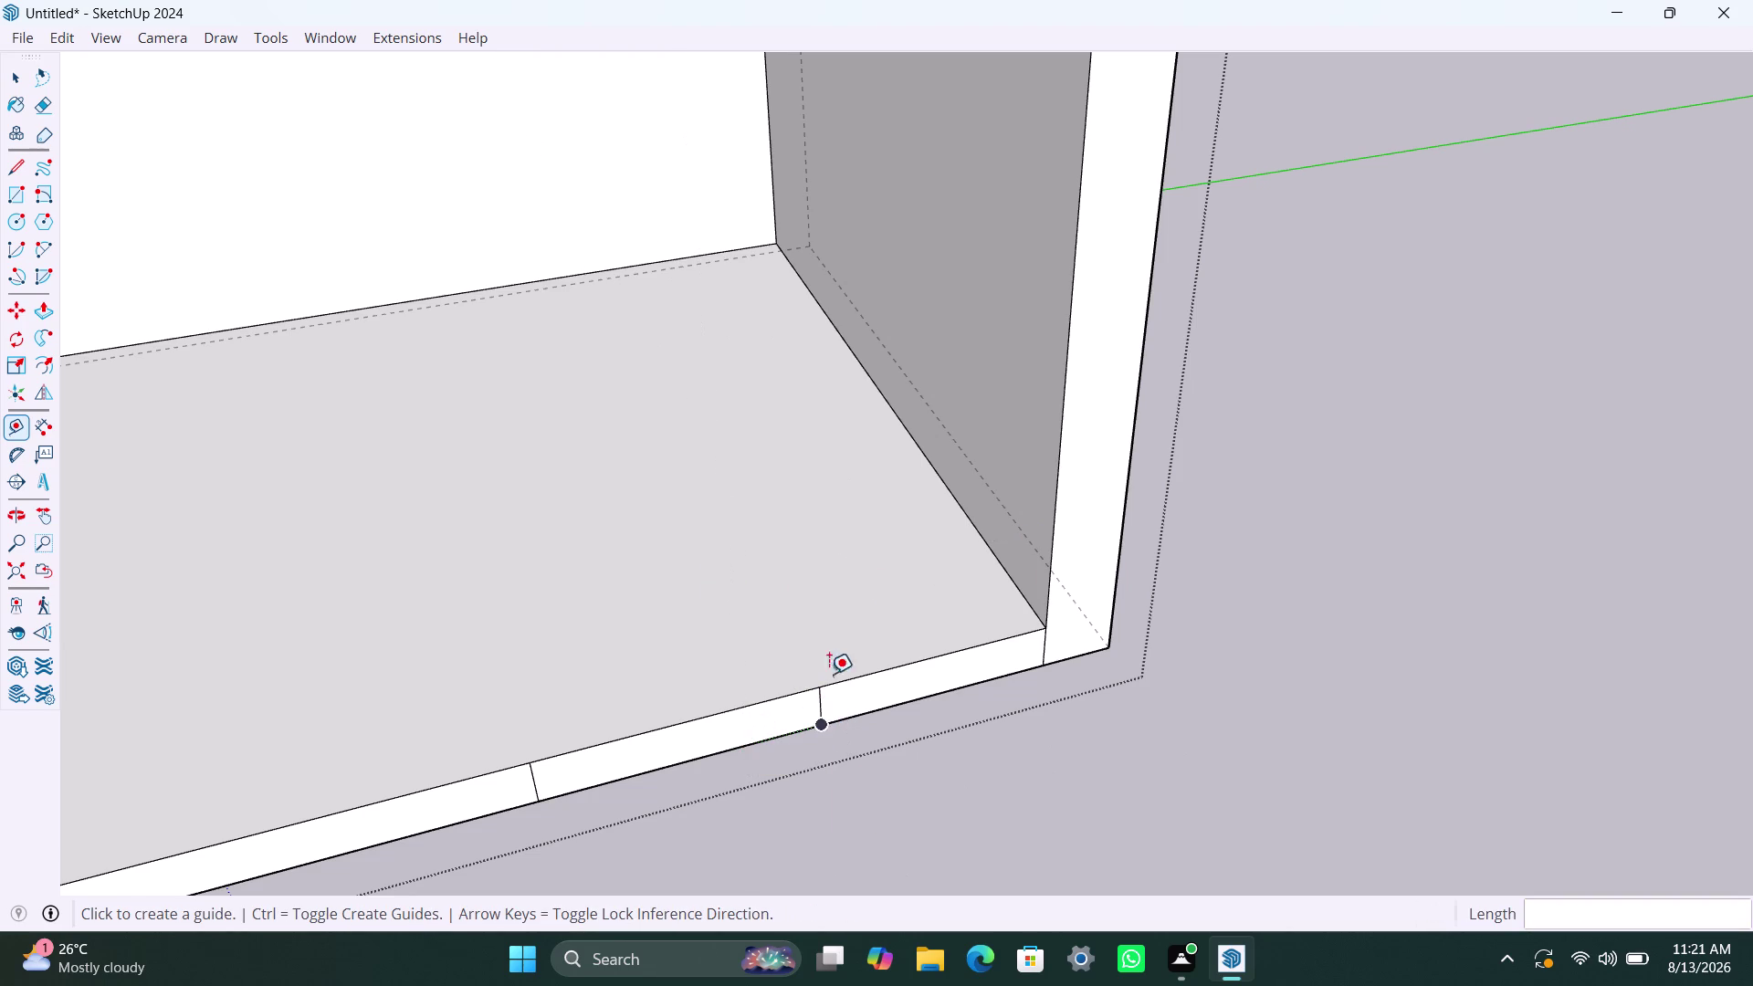
Place the final guide 949 mm in from the right wall's base, then return to Select.
click(953, 441)
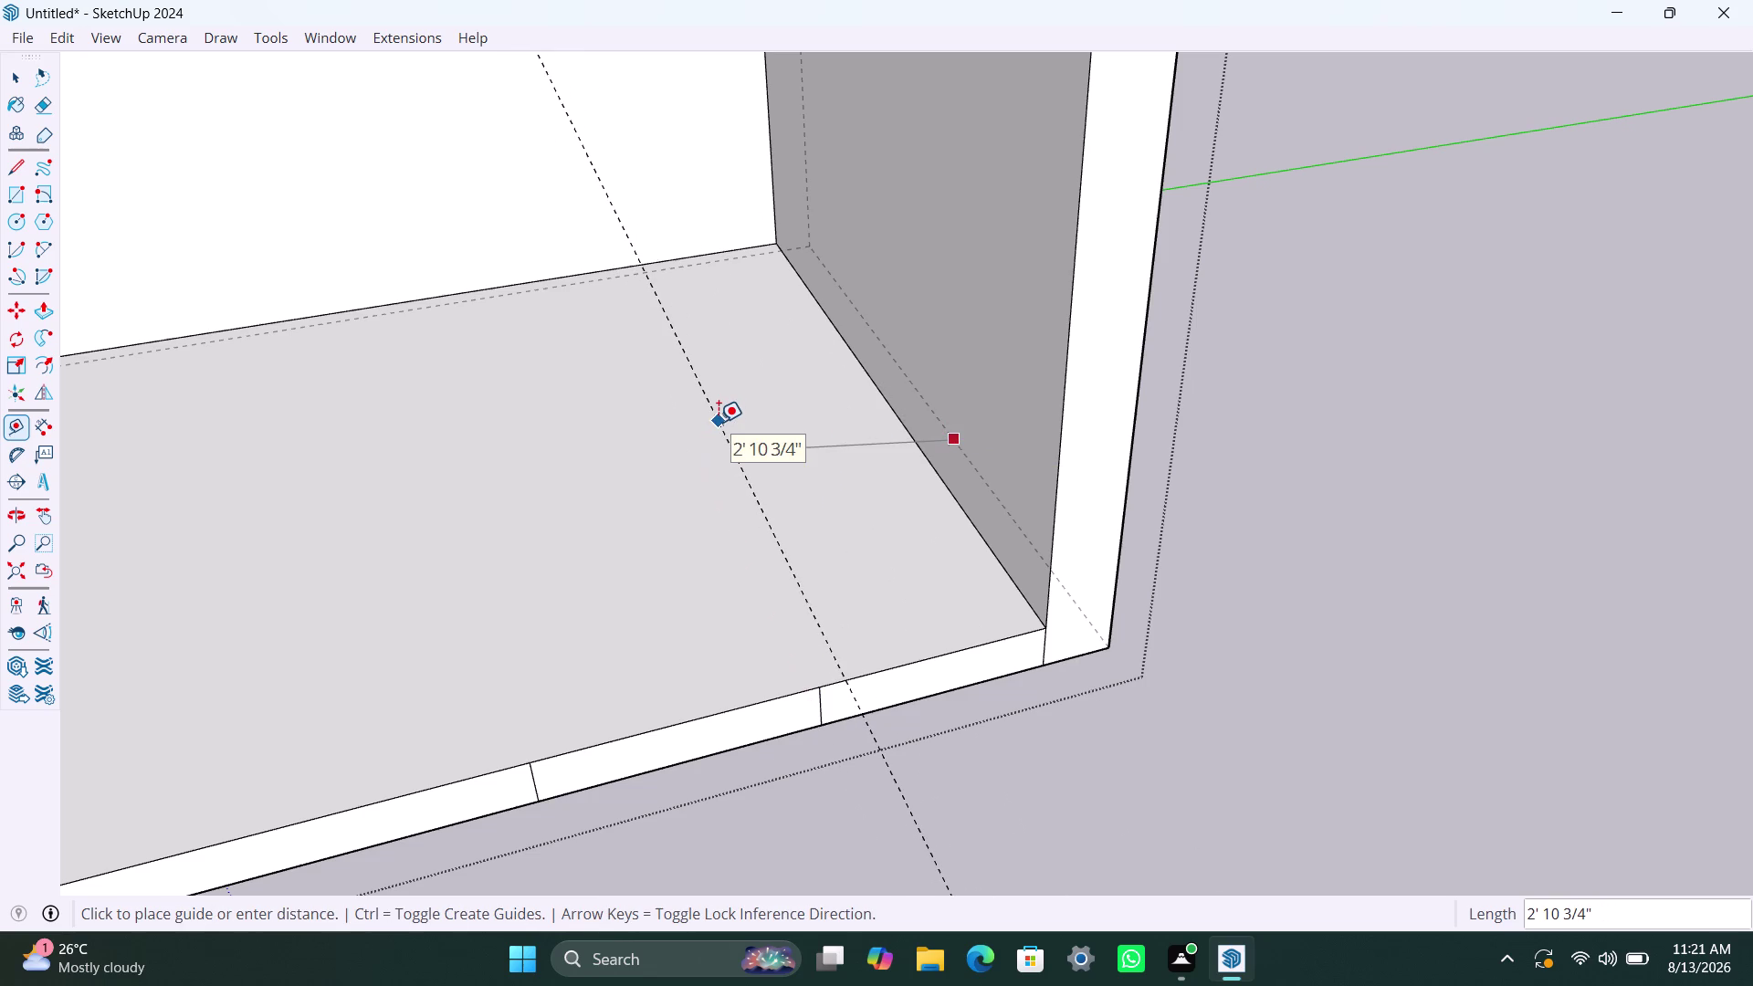
text(949mm)
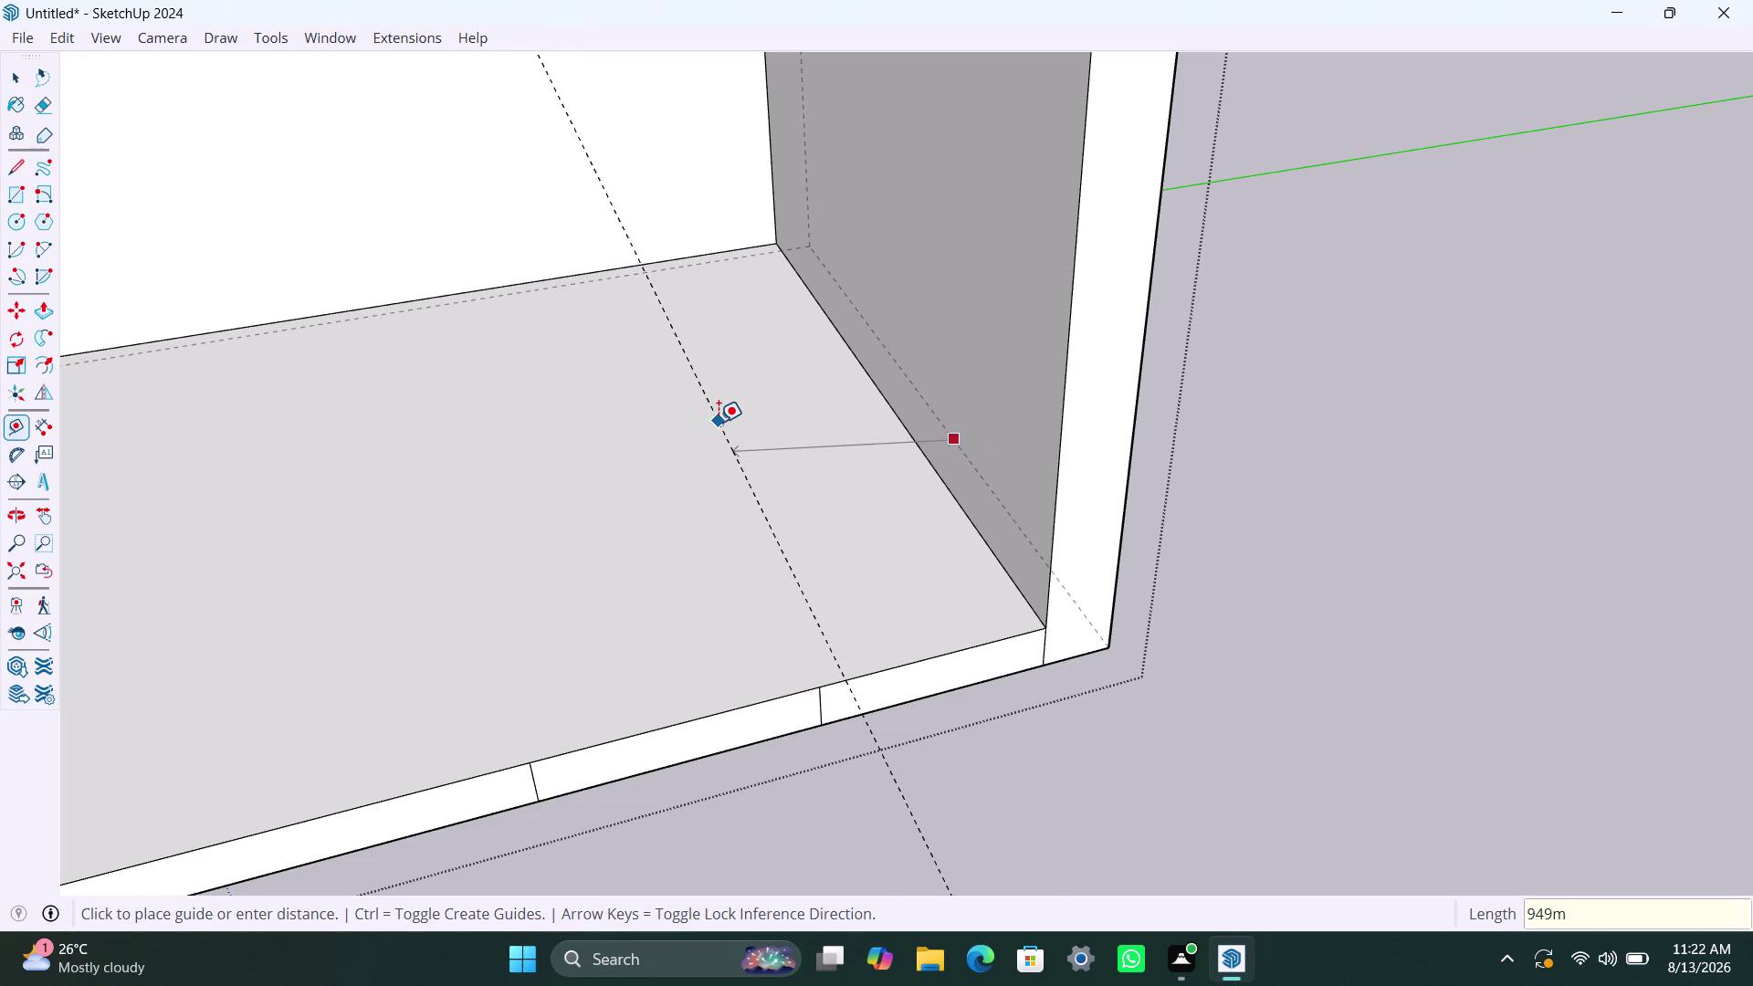
key(Return)
key(Escape)
key(Escape)
key(Escape)
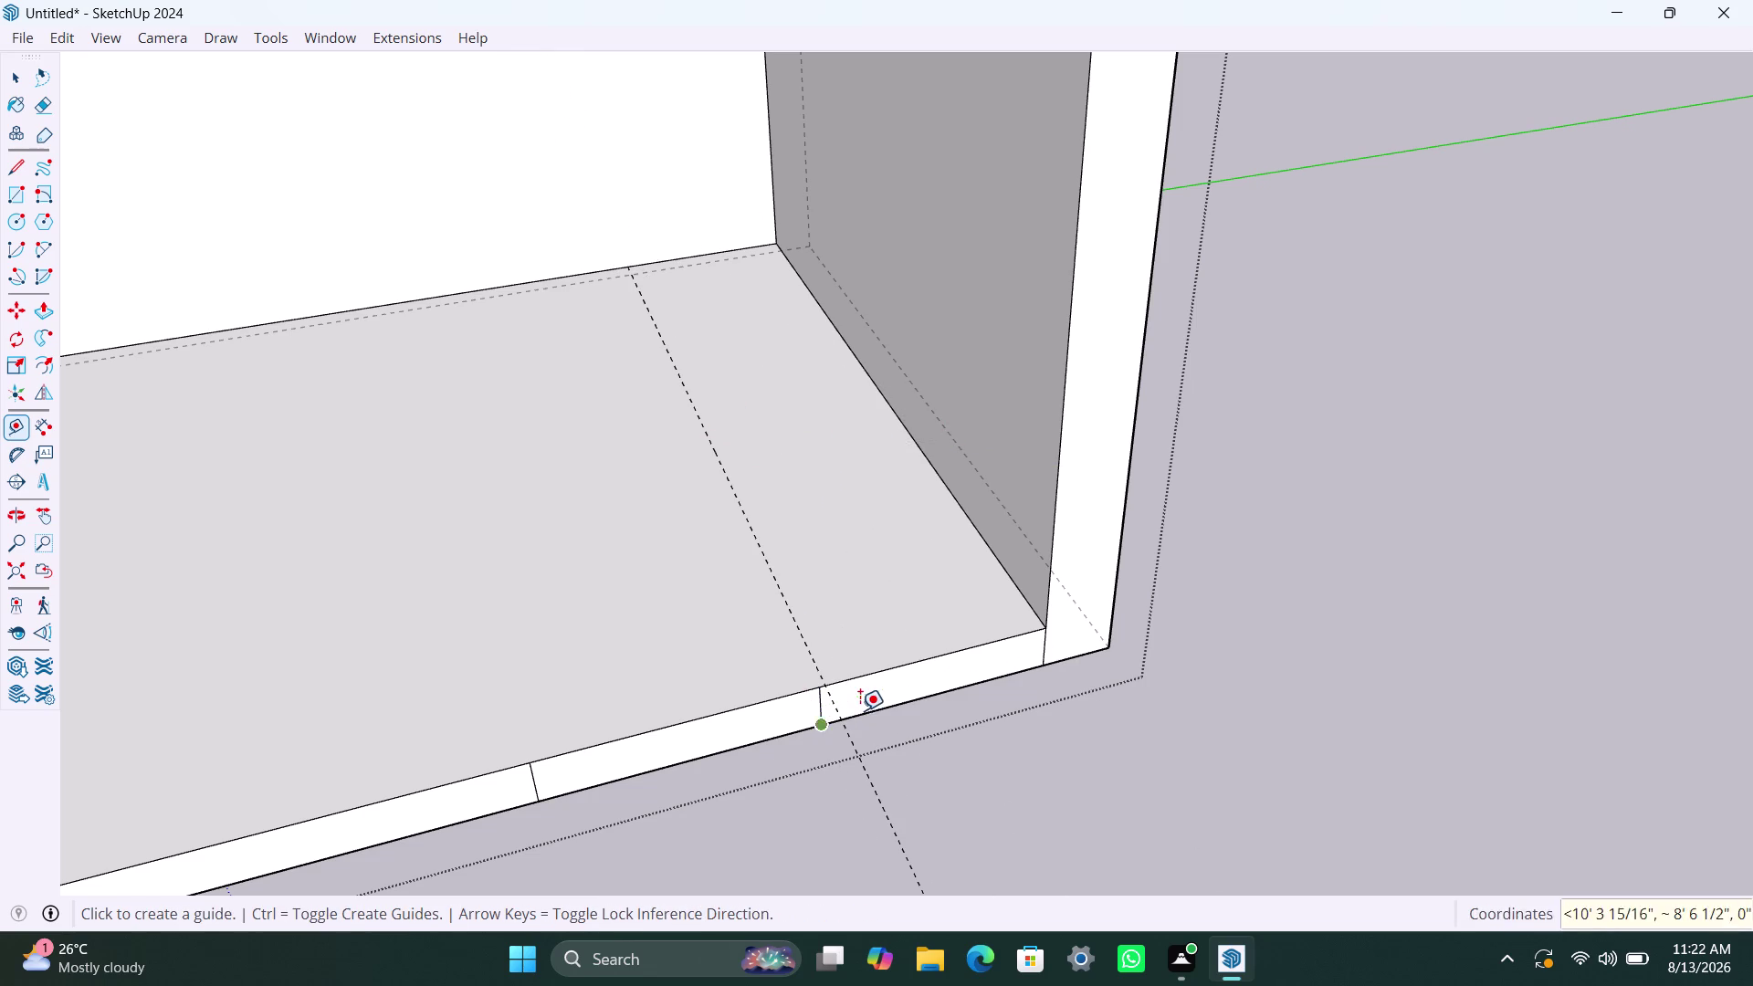
key(Escape)
key(Escape)
key(Escape)
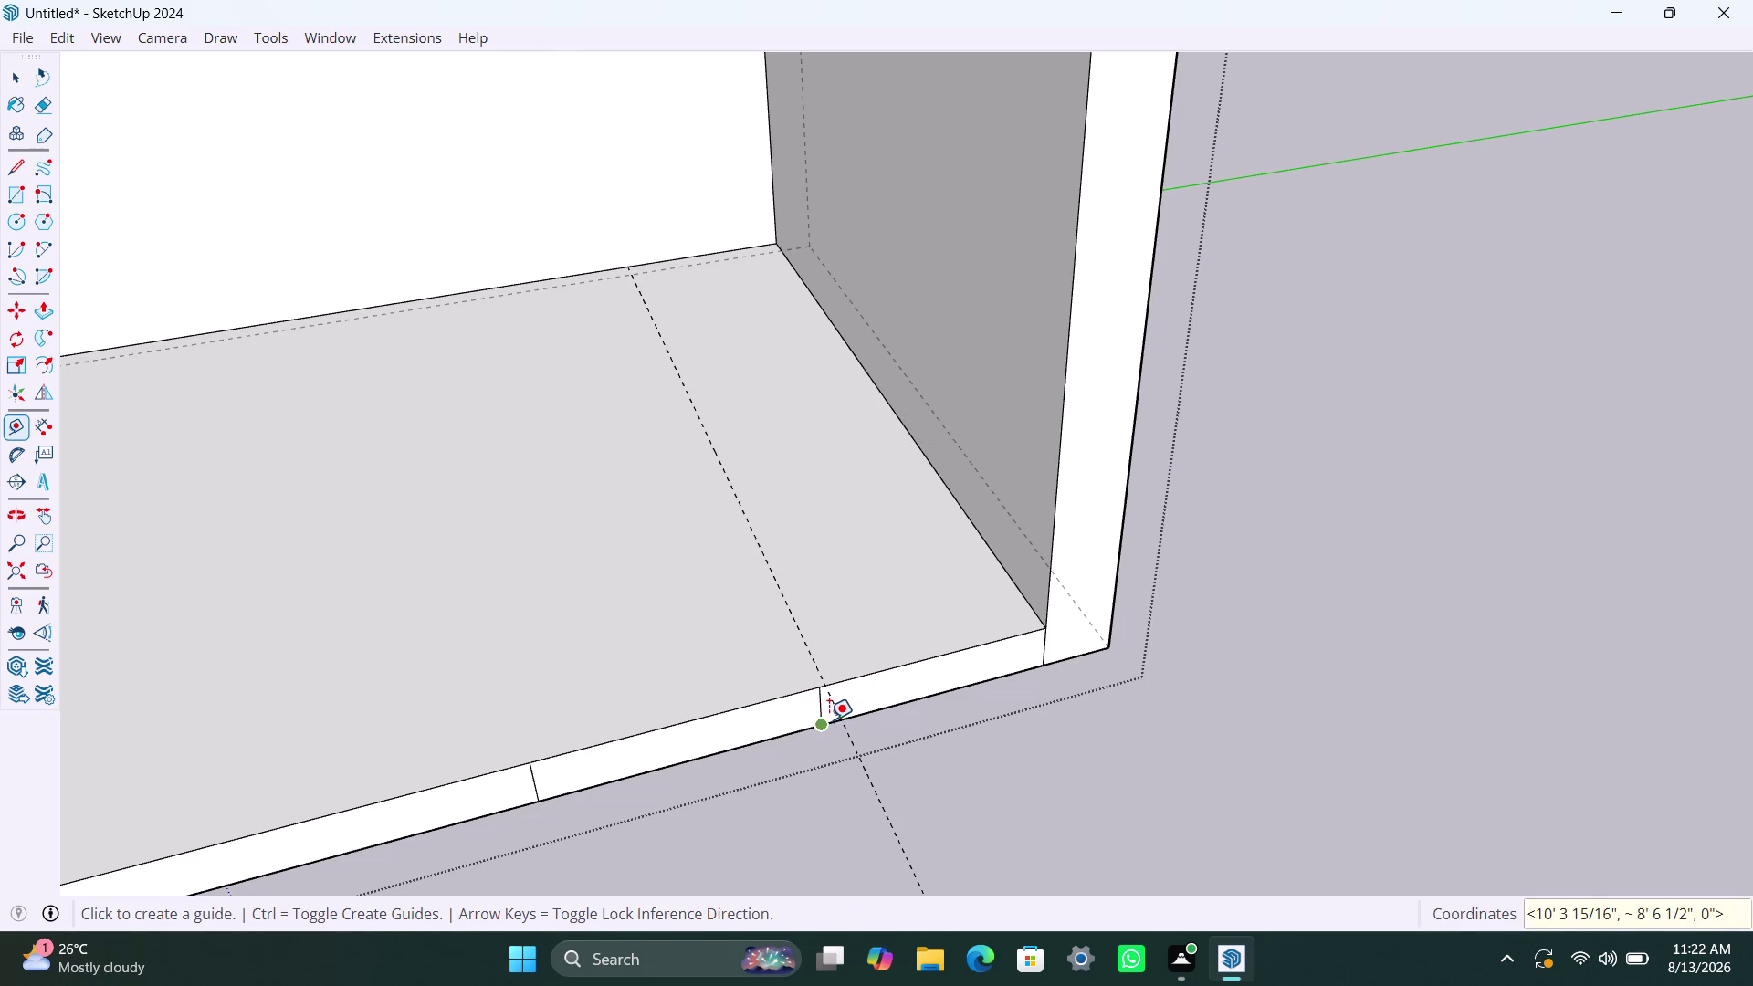
key(space)
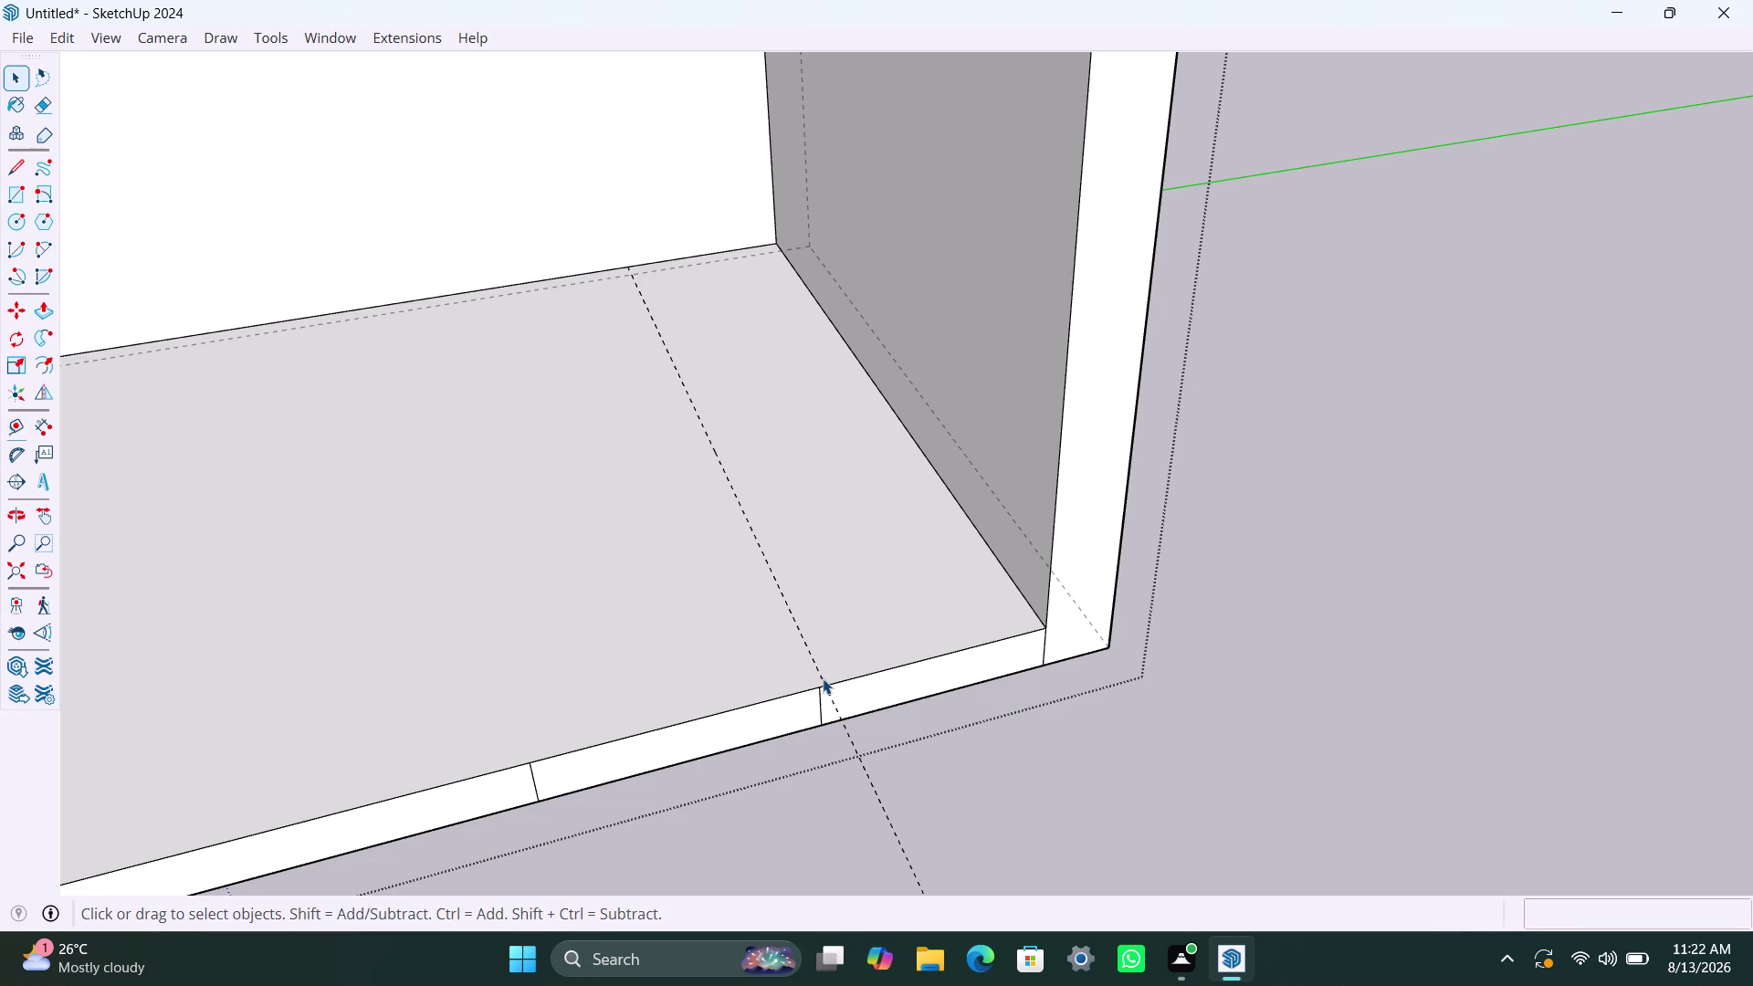
Draw a line from the guide's floor-edge point to the back edge, splitting the floor.
key(l)
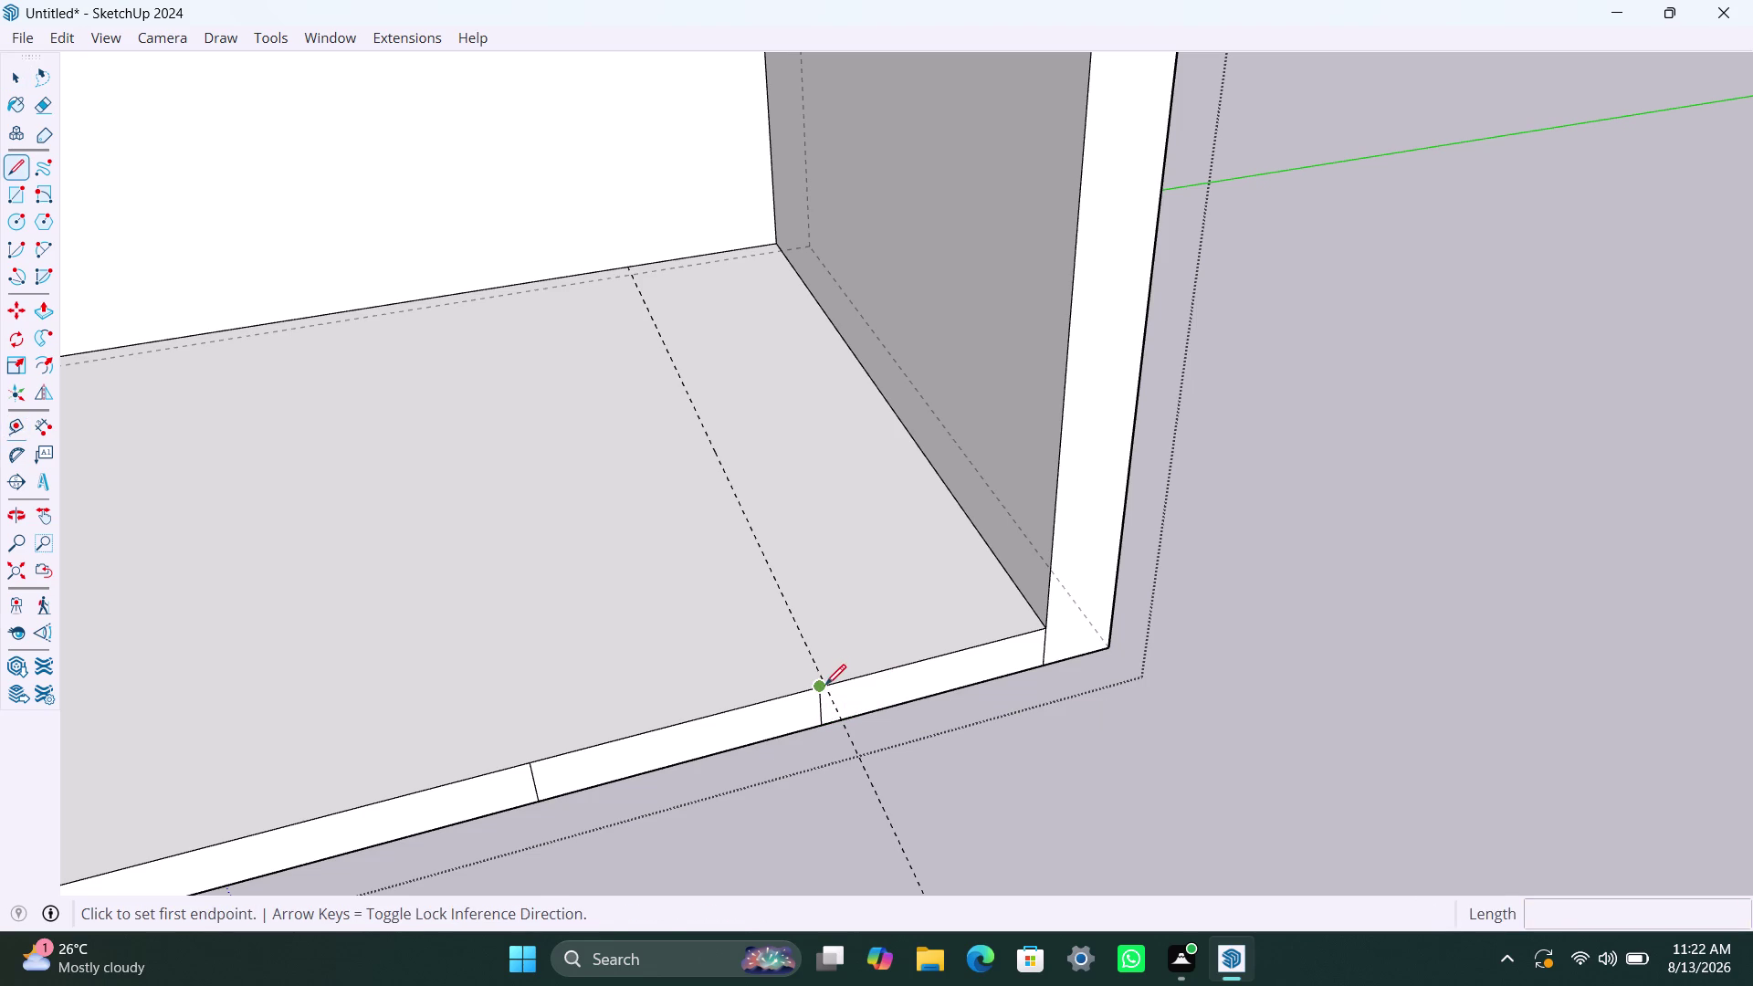
click(826, 684)
key(Escape)
scroll(up, 3)
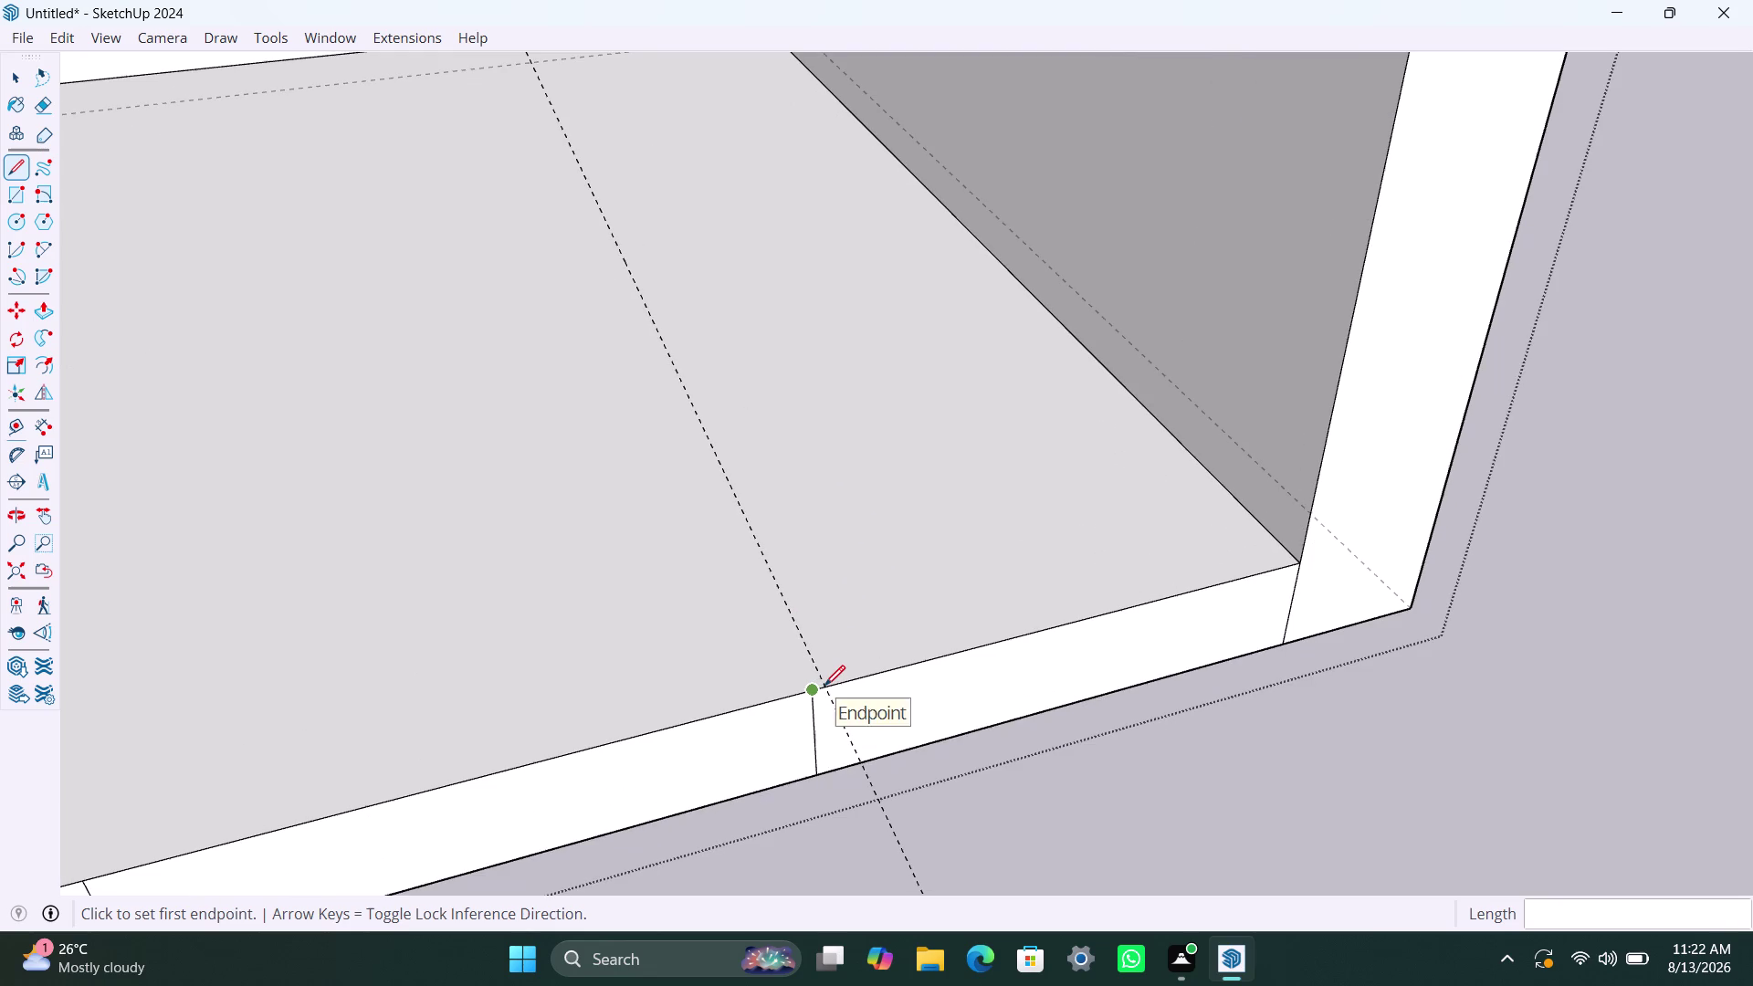
click(824, 686)
click(827, 688)
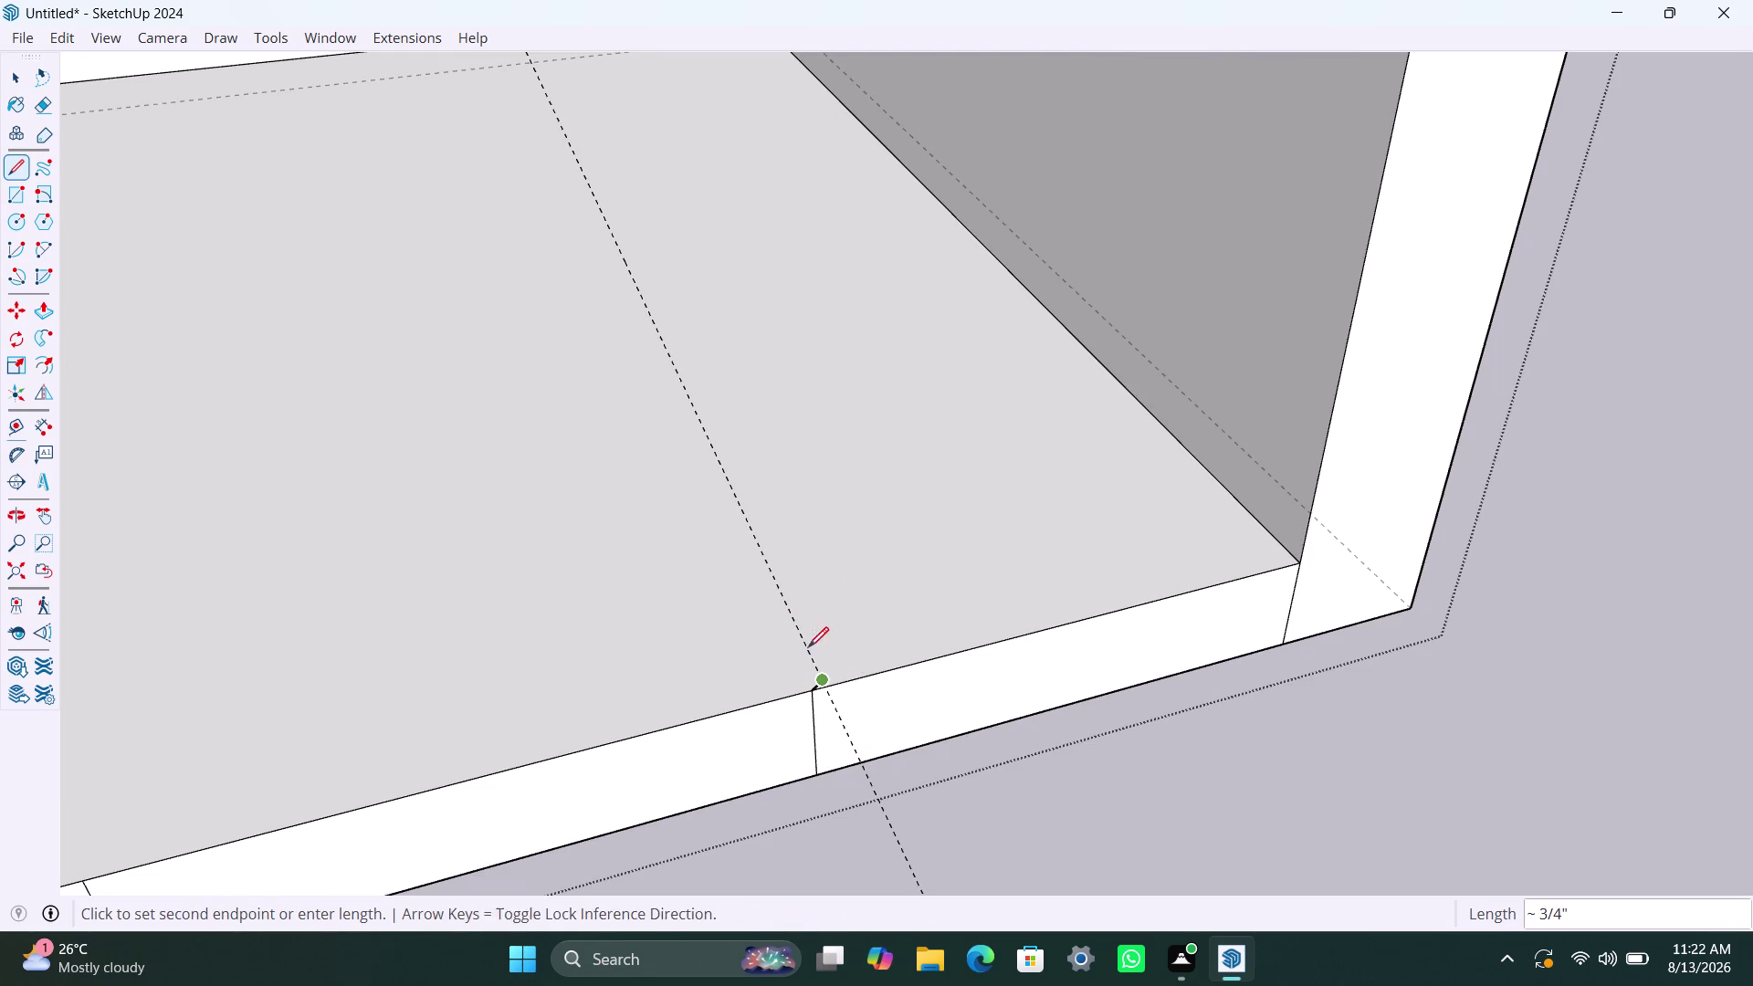
scroll(down, 3)
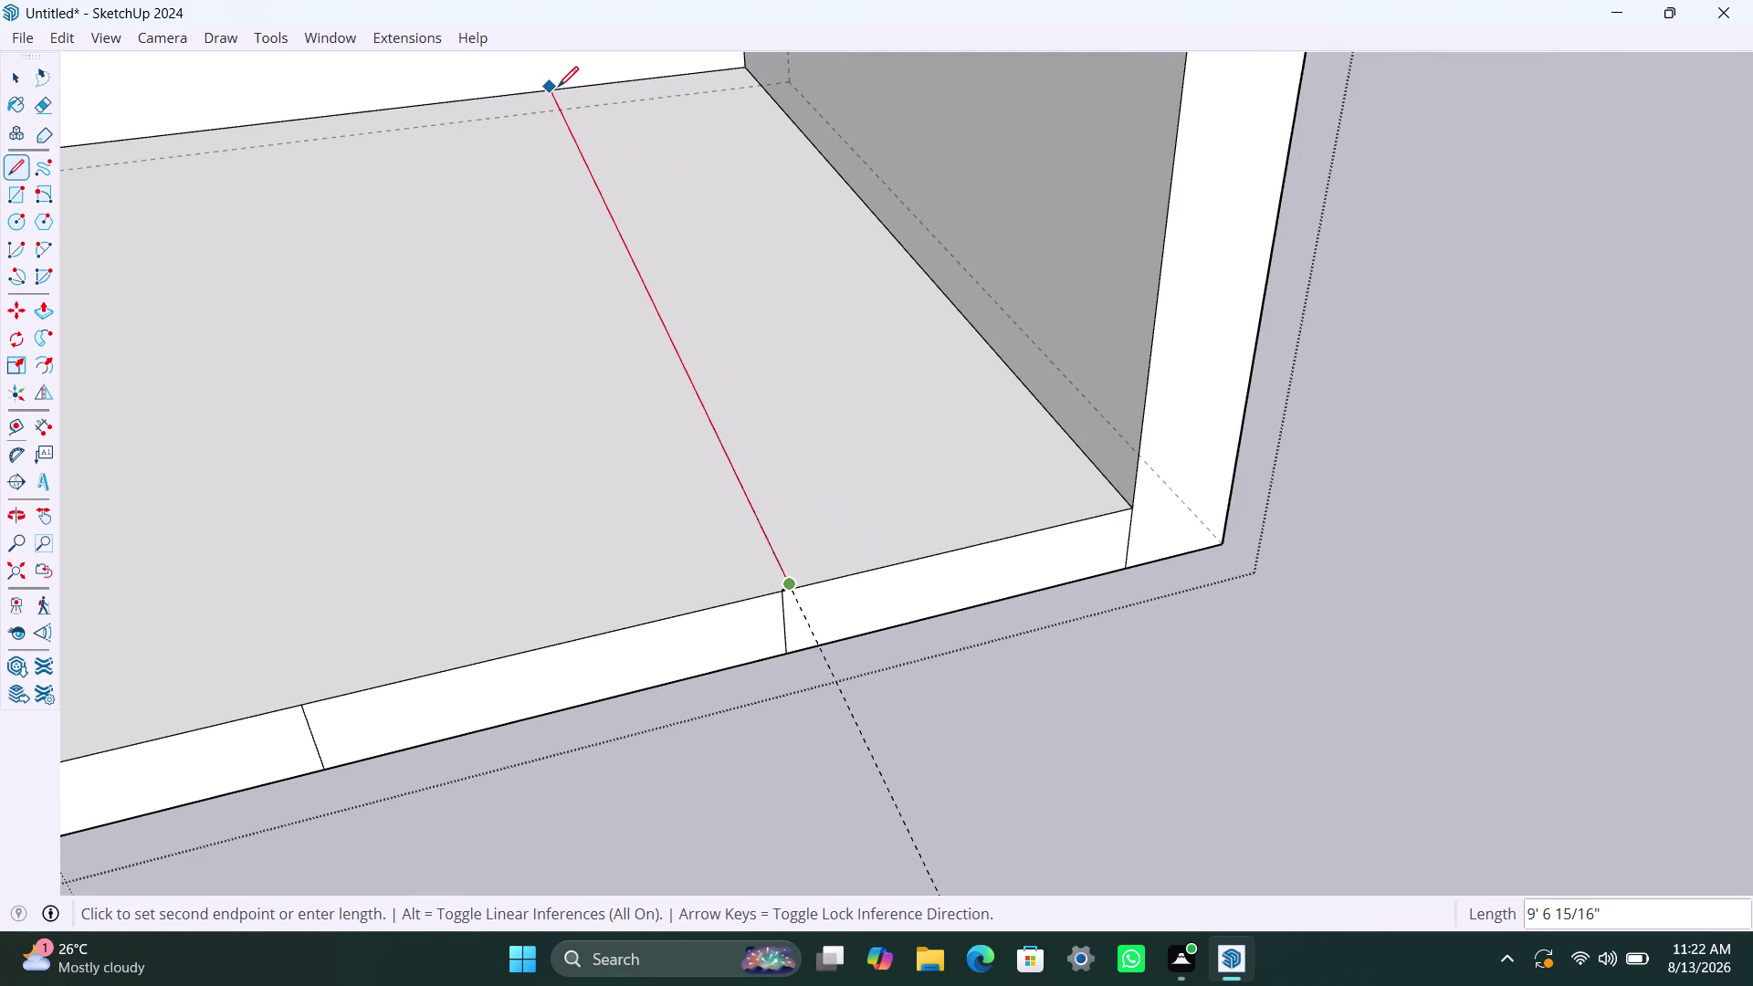
click(558, 87)
key(Escape)
key(Escape)
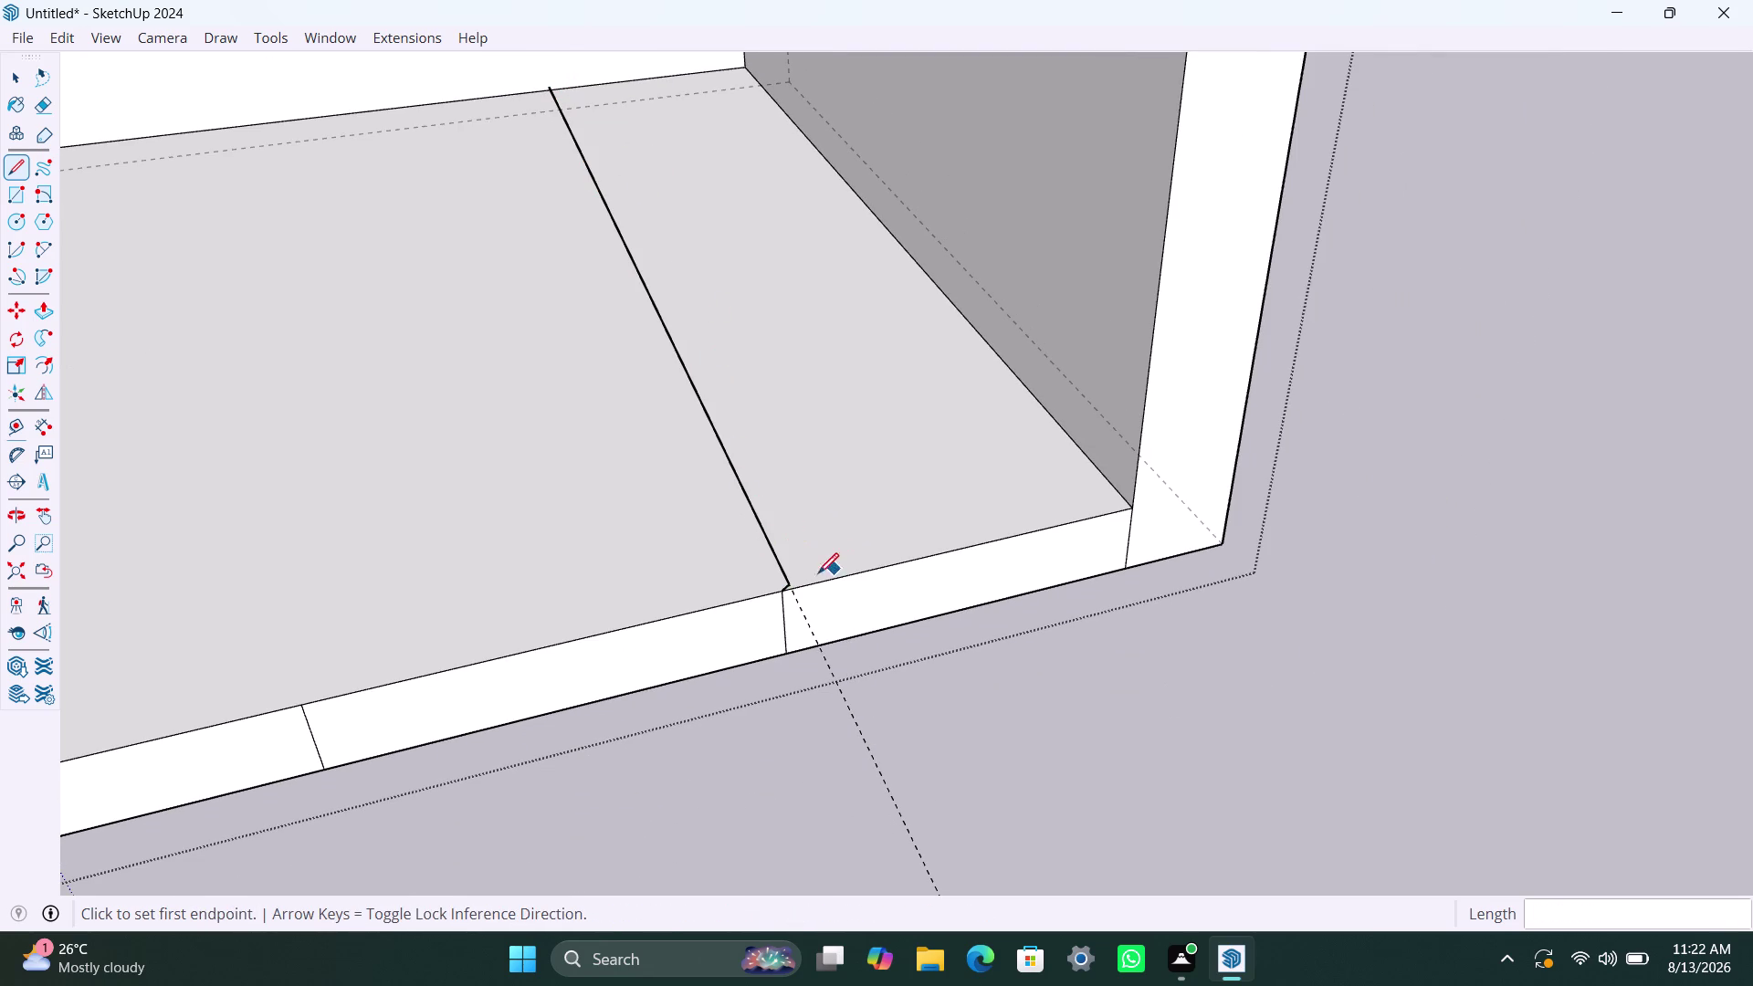
Start another line at the floor edge, then undo the splitting lines.
scroll(up, 3)
click(785, 568)
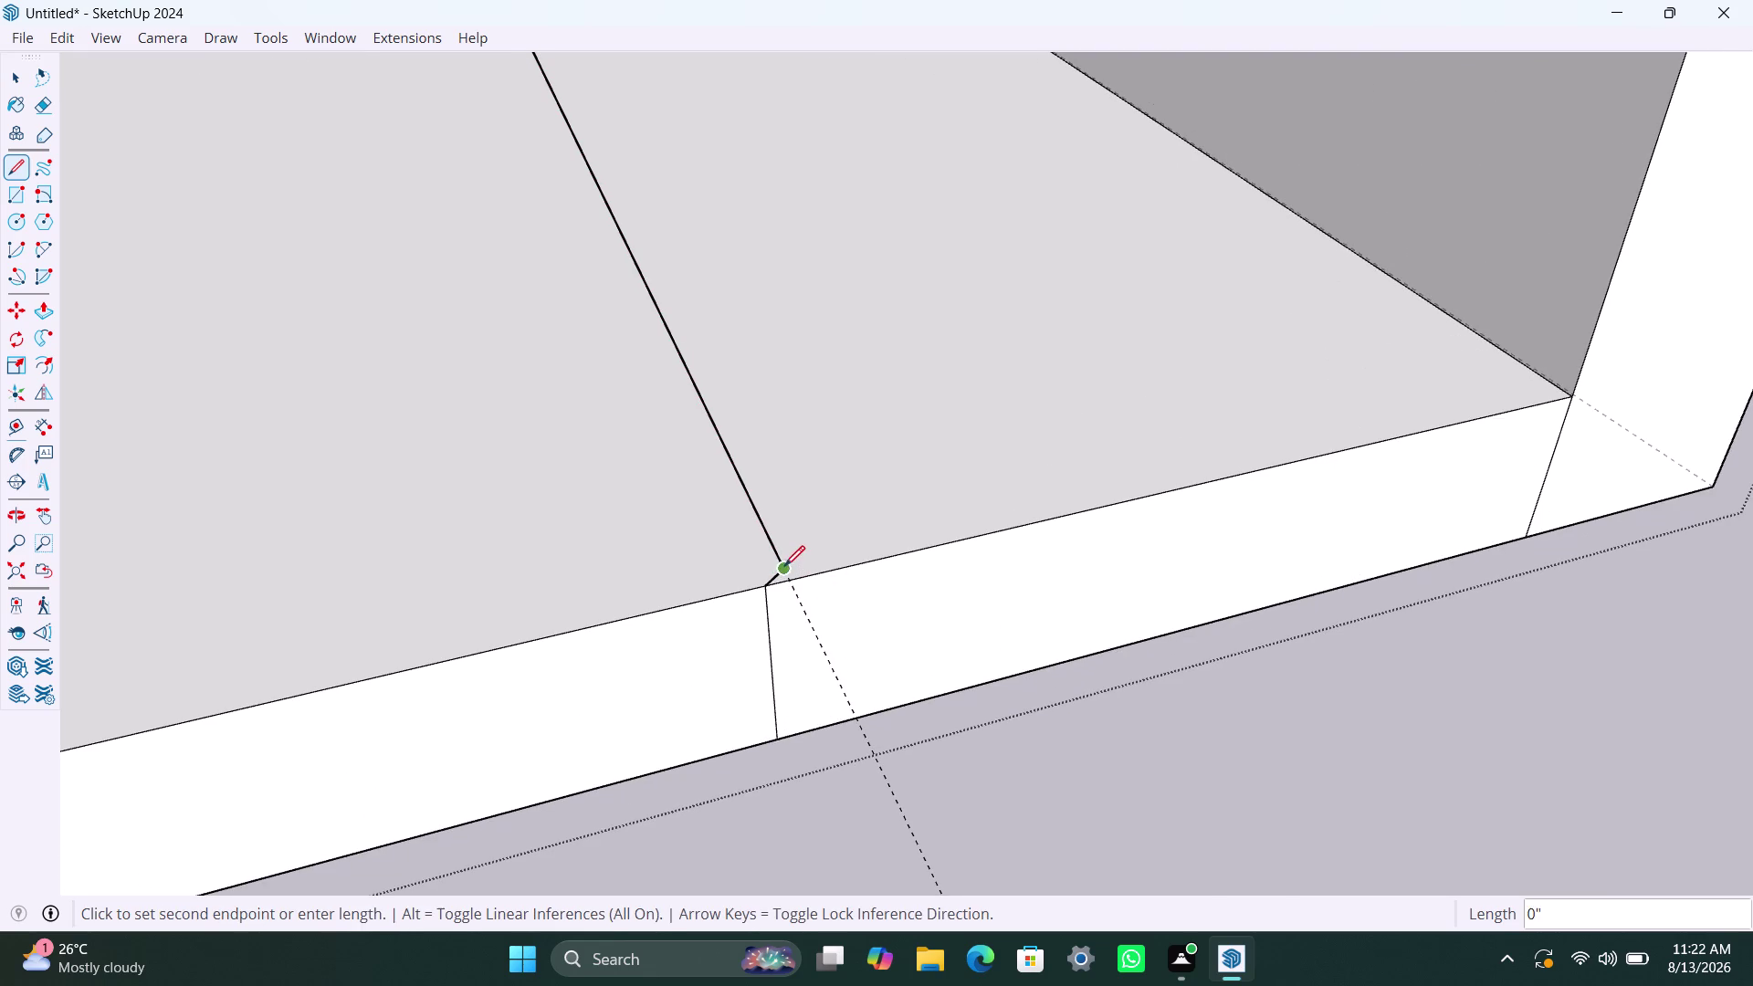
click(792, 579)
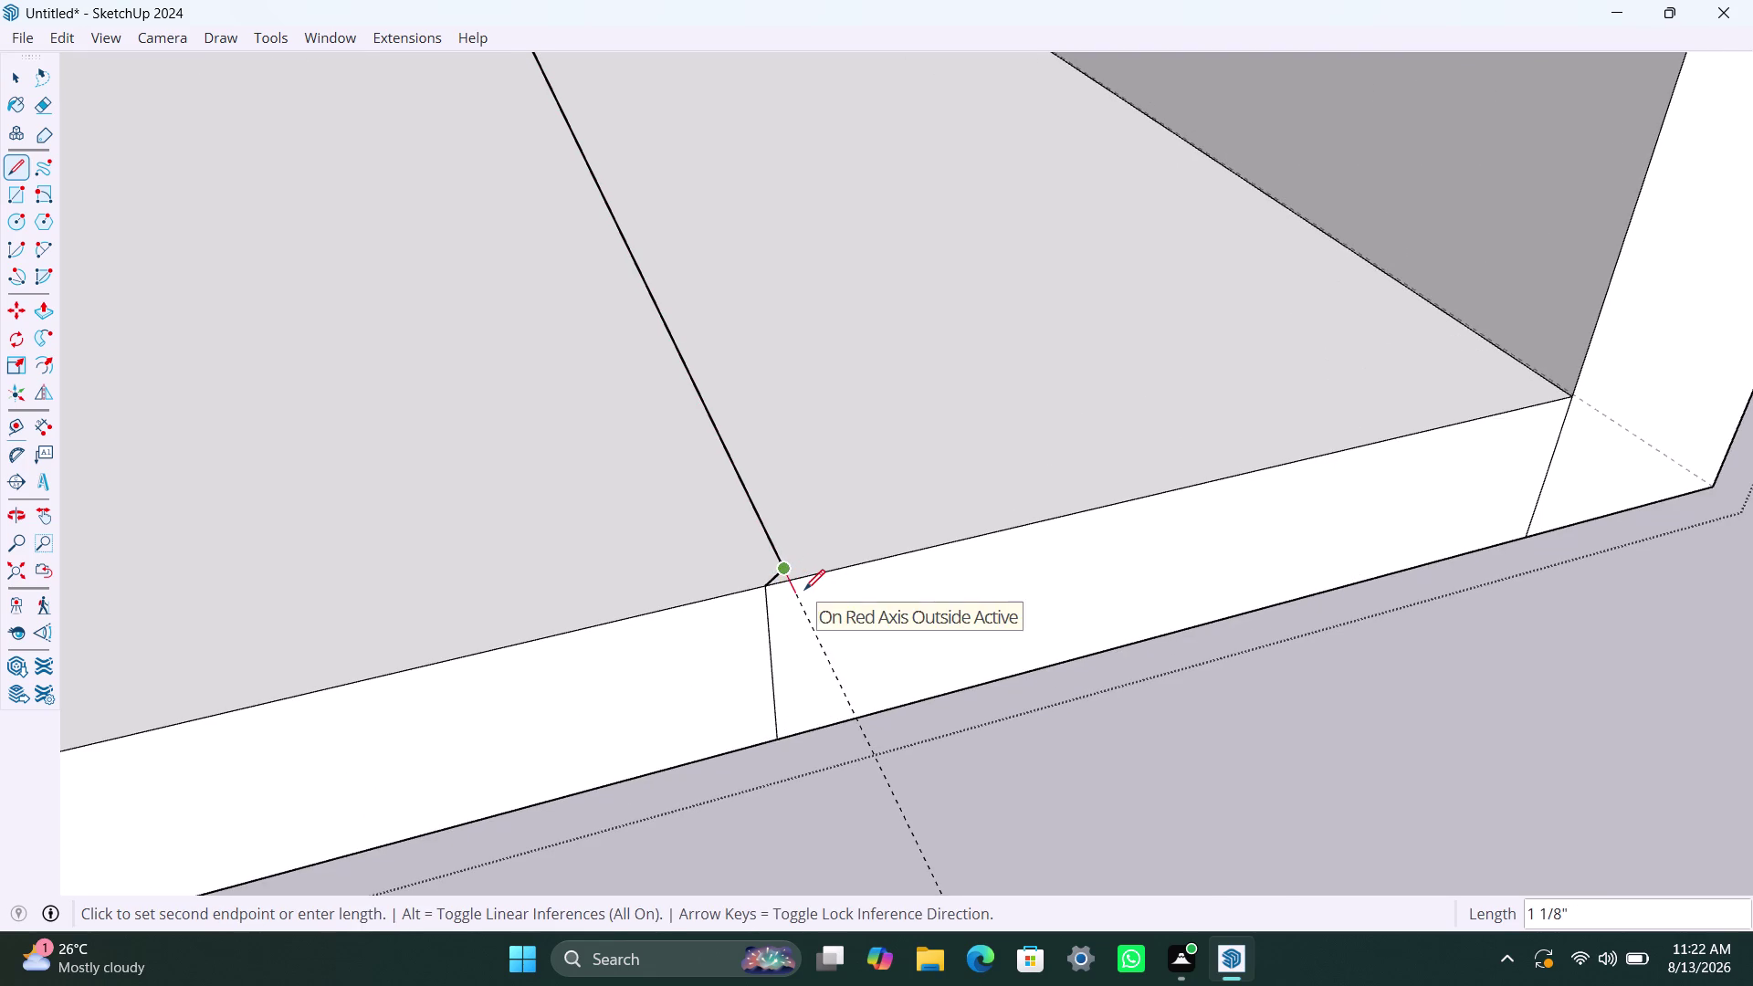
key(ctrl+z)
key(ctrl+z)
key(ctrl+z)
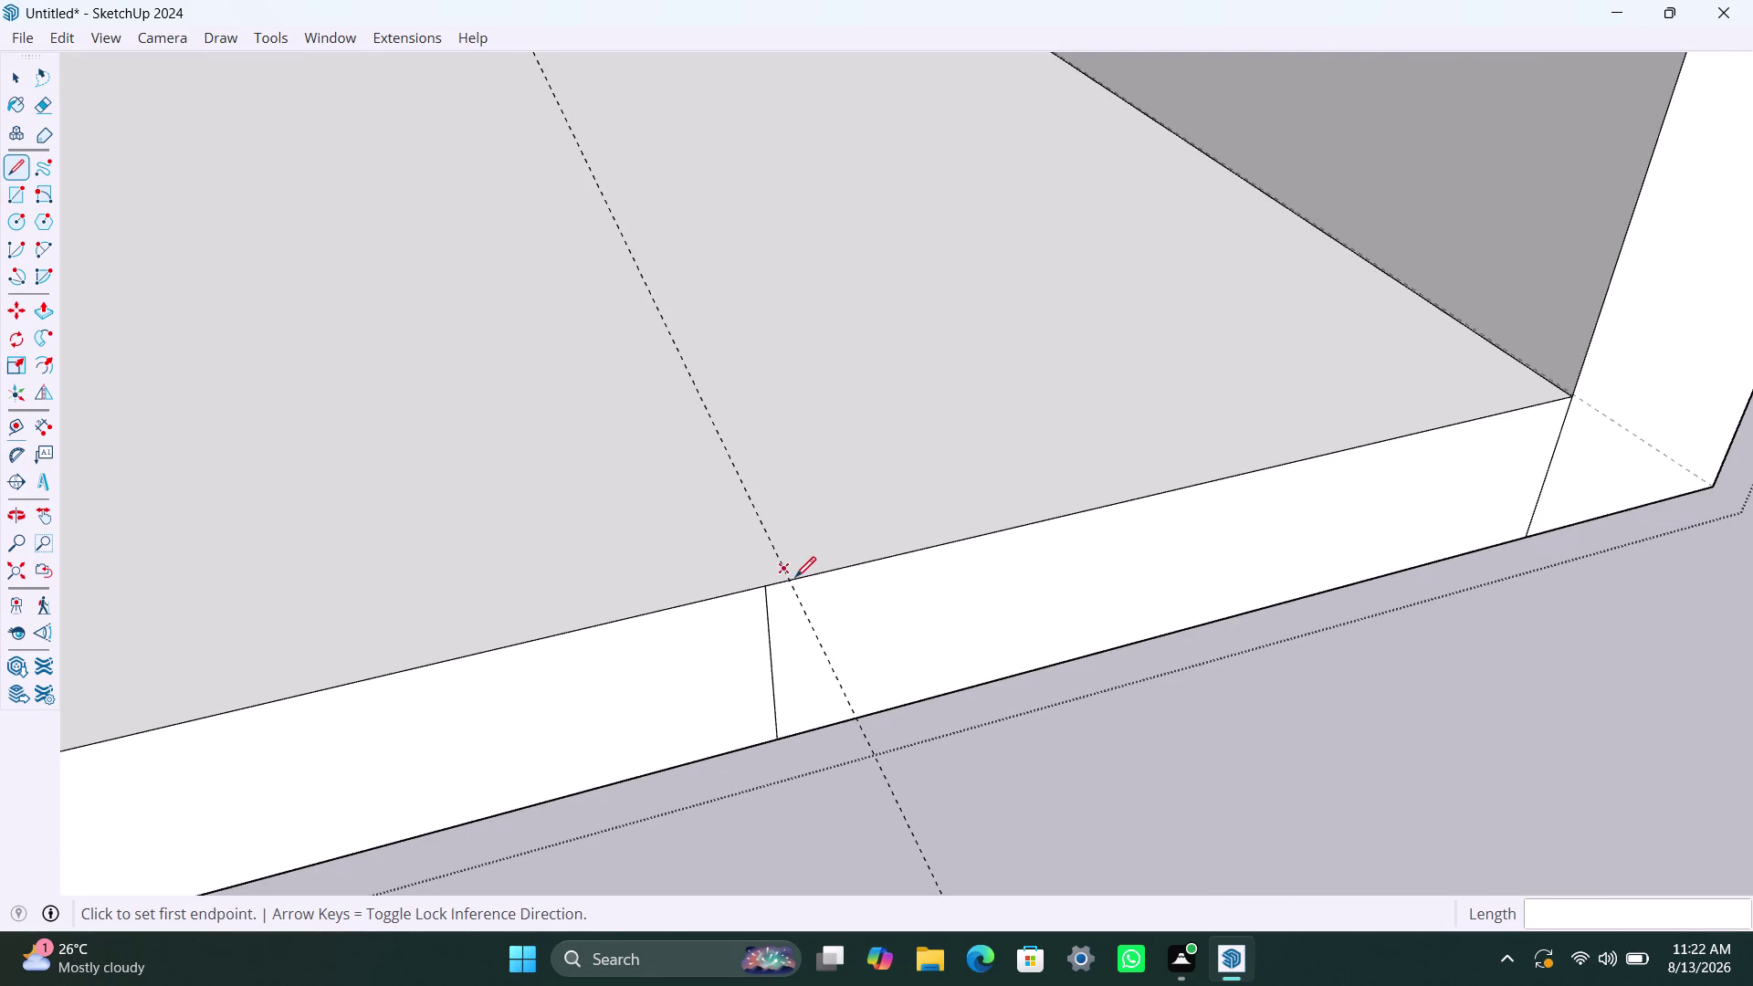
Redraw the dividing line along the guide across the whole floor.
click(793, 583)
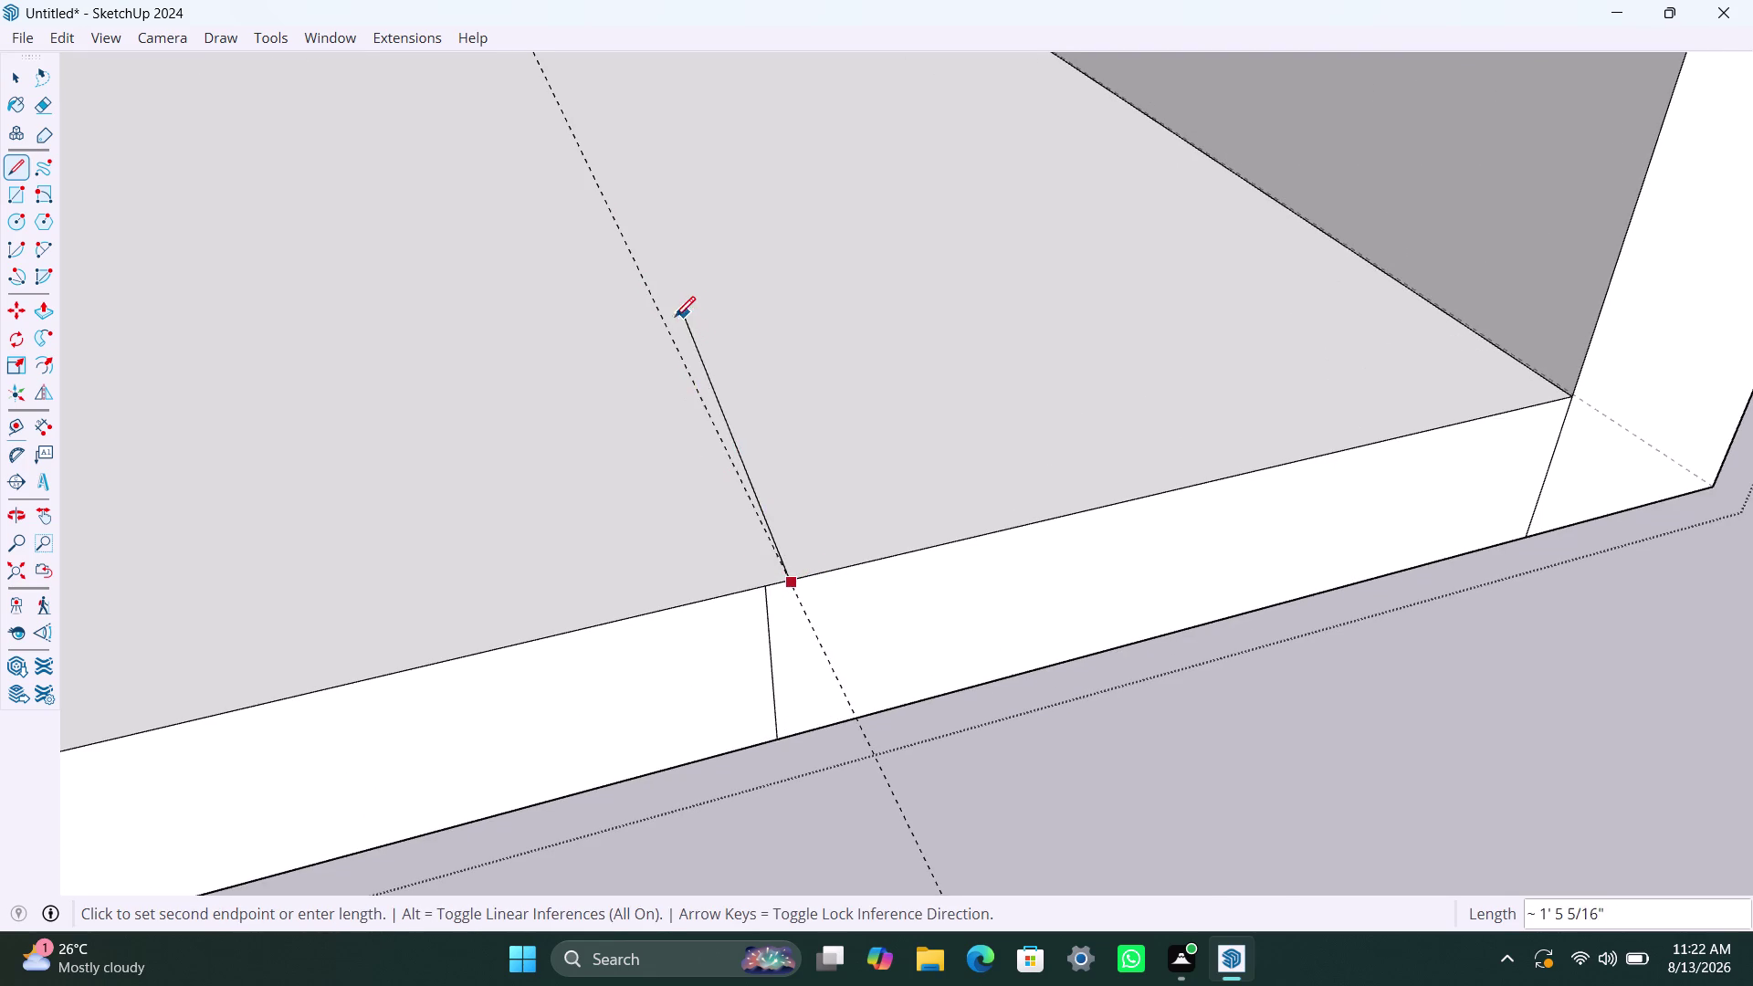
scroll(down, 3)
middle_drag(677, 317, 741, 696)
scroll(down, 3)
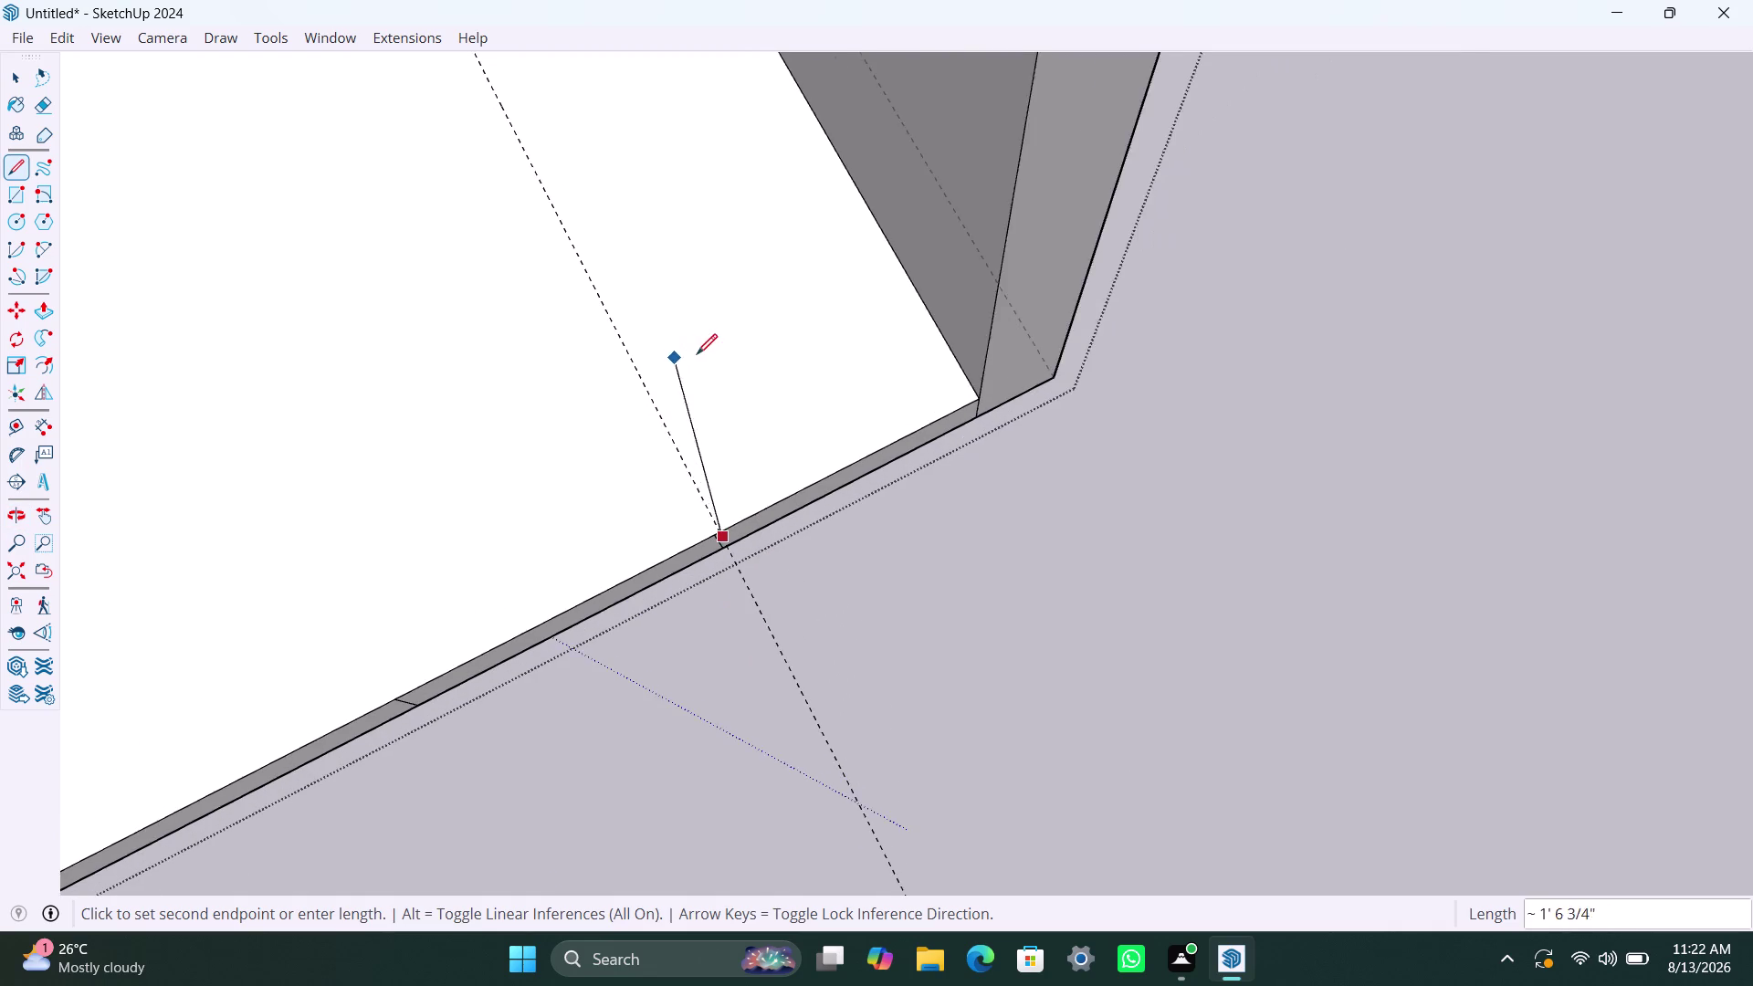
scroll(down, 3)
middle_drag(681, 263, 702, 424)
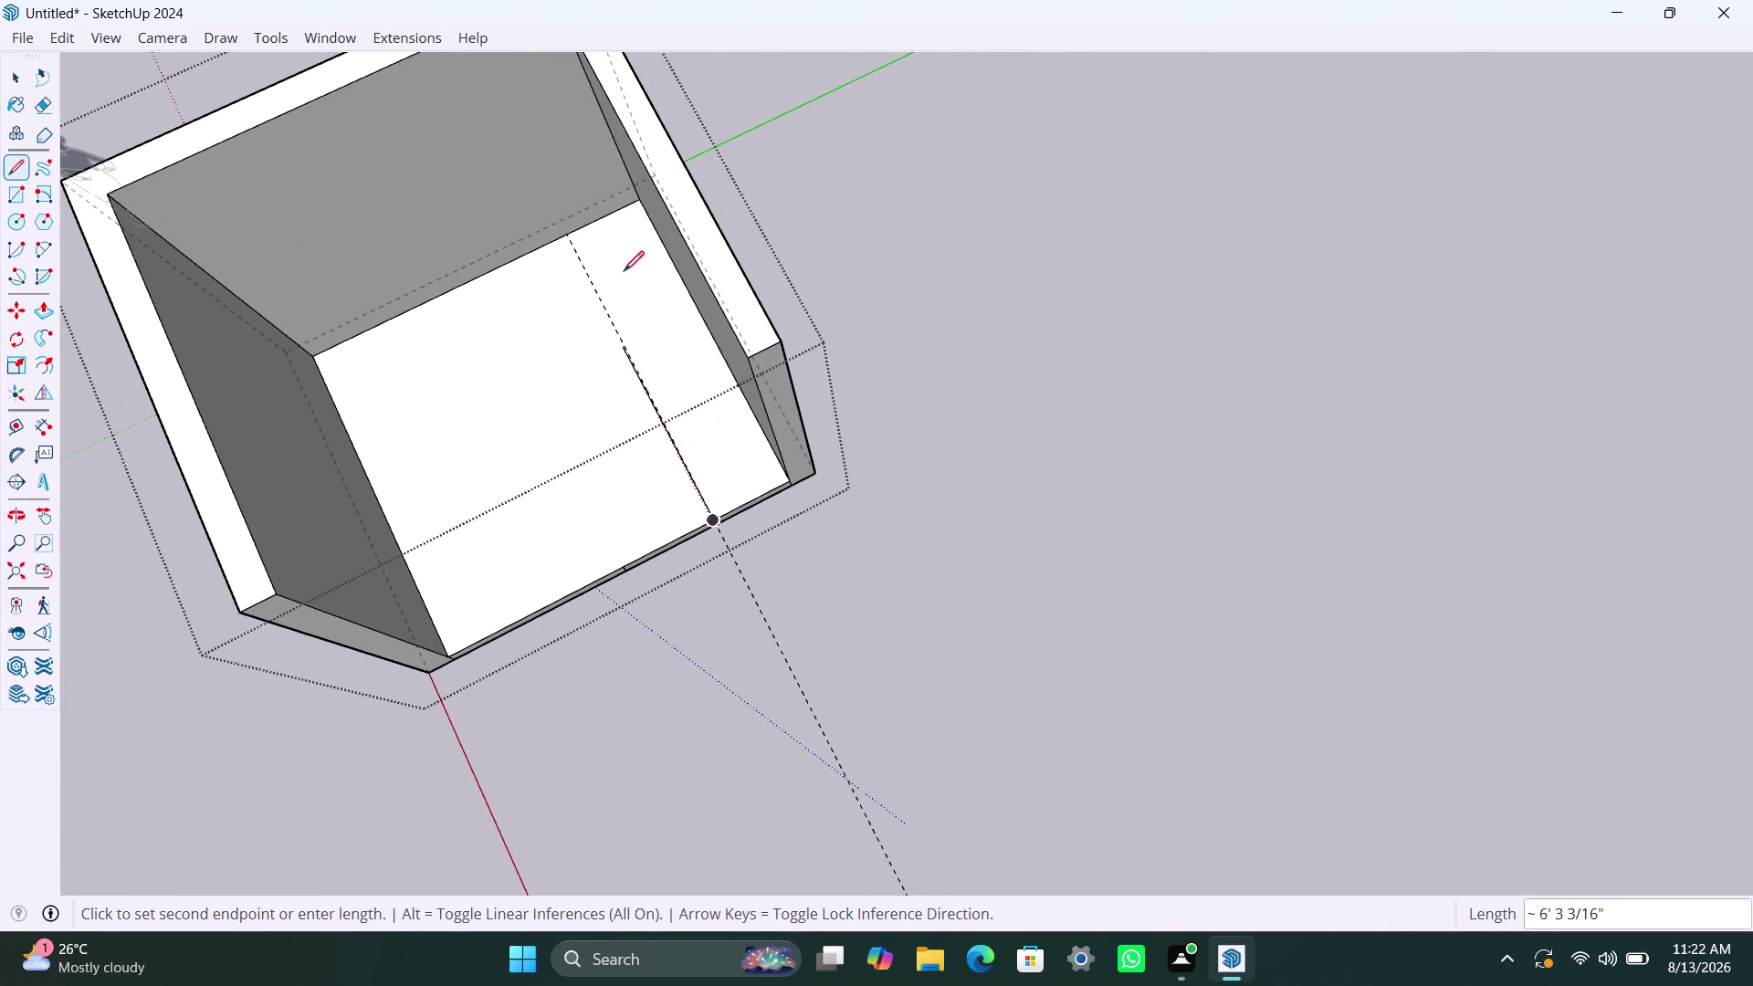
click(569, 228)
key(Escape)
key(Escape)
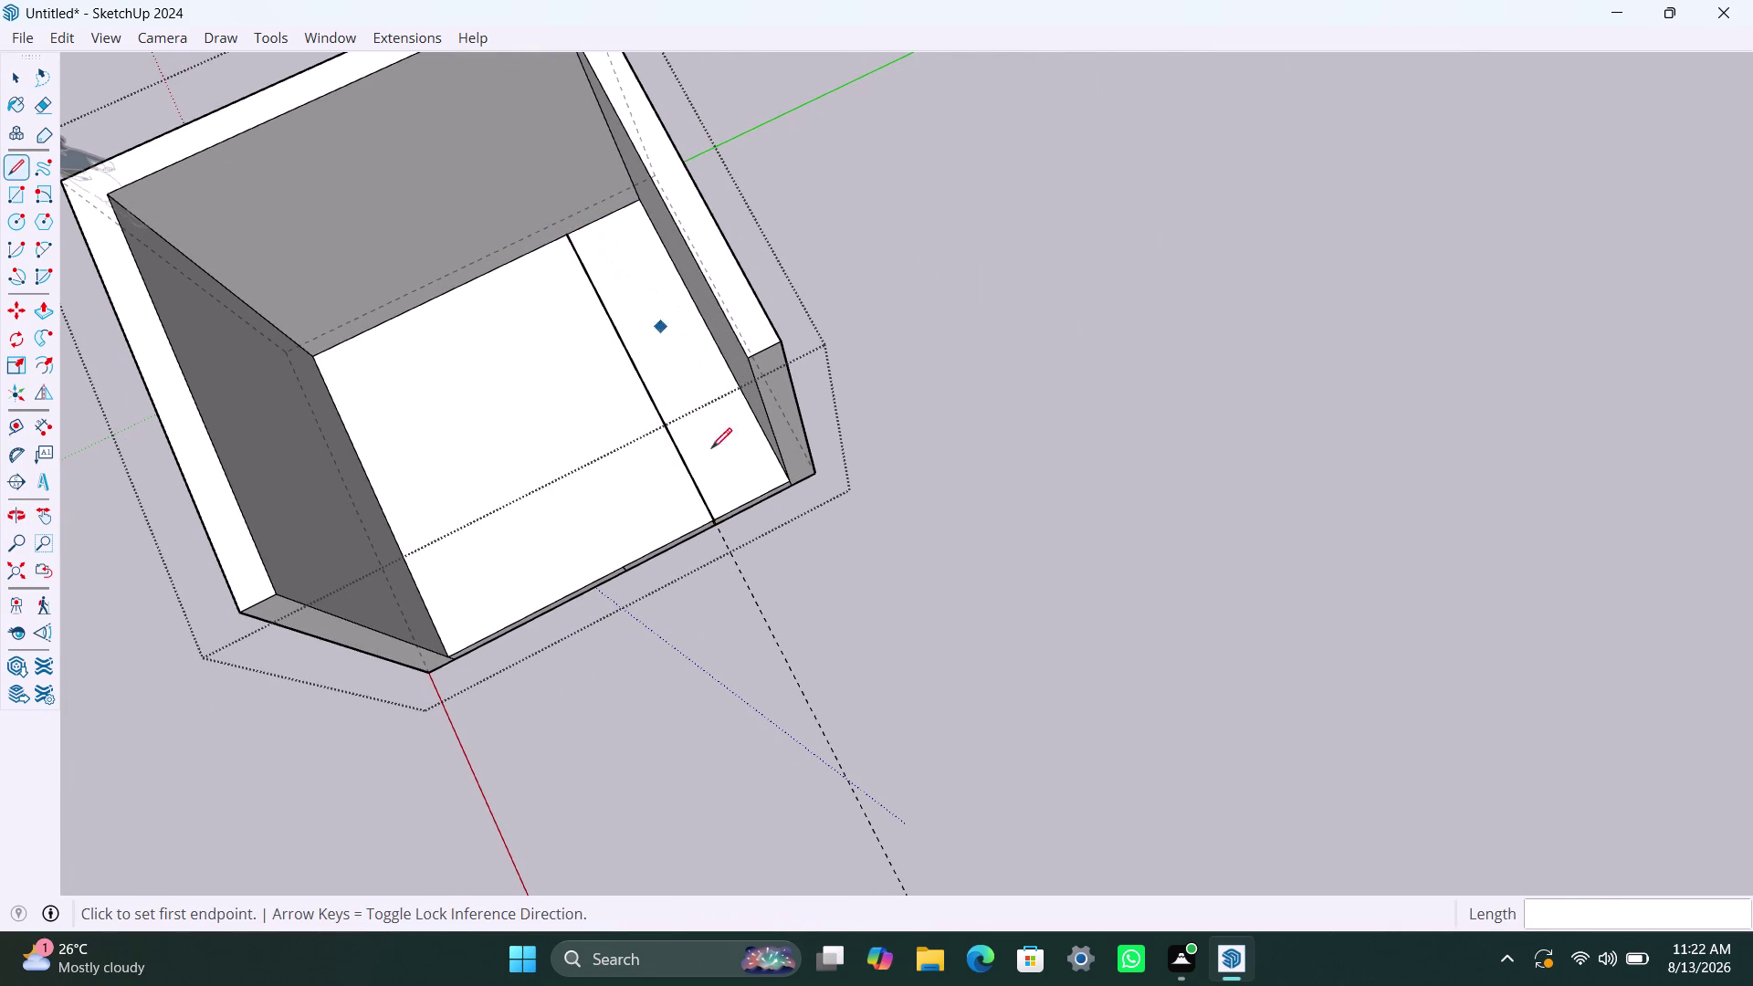
key(Escape)
Orbit and zoom in on where the dividing line meets the floor's front edge.
middle_drag(761, 520, 752, 215)
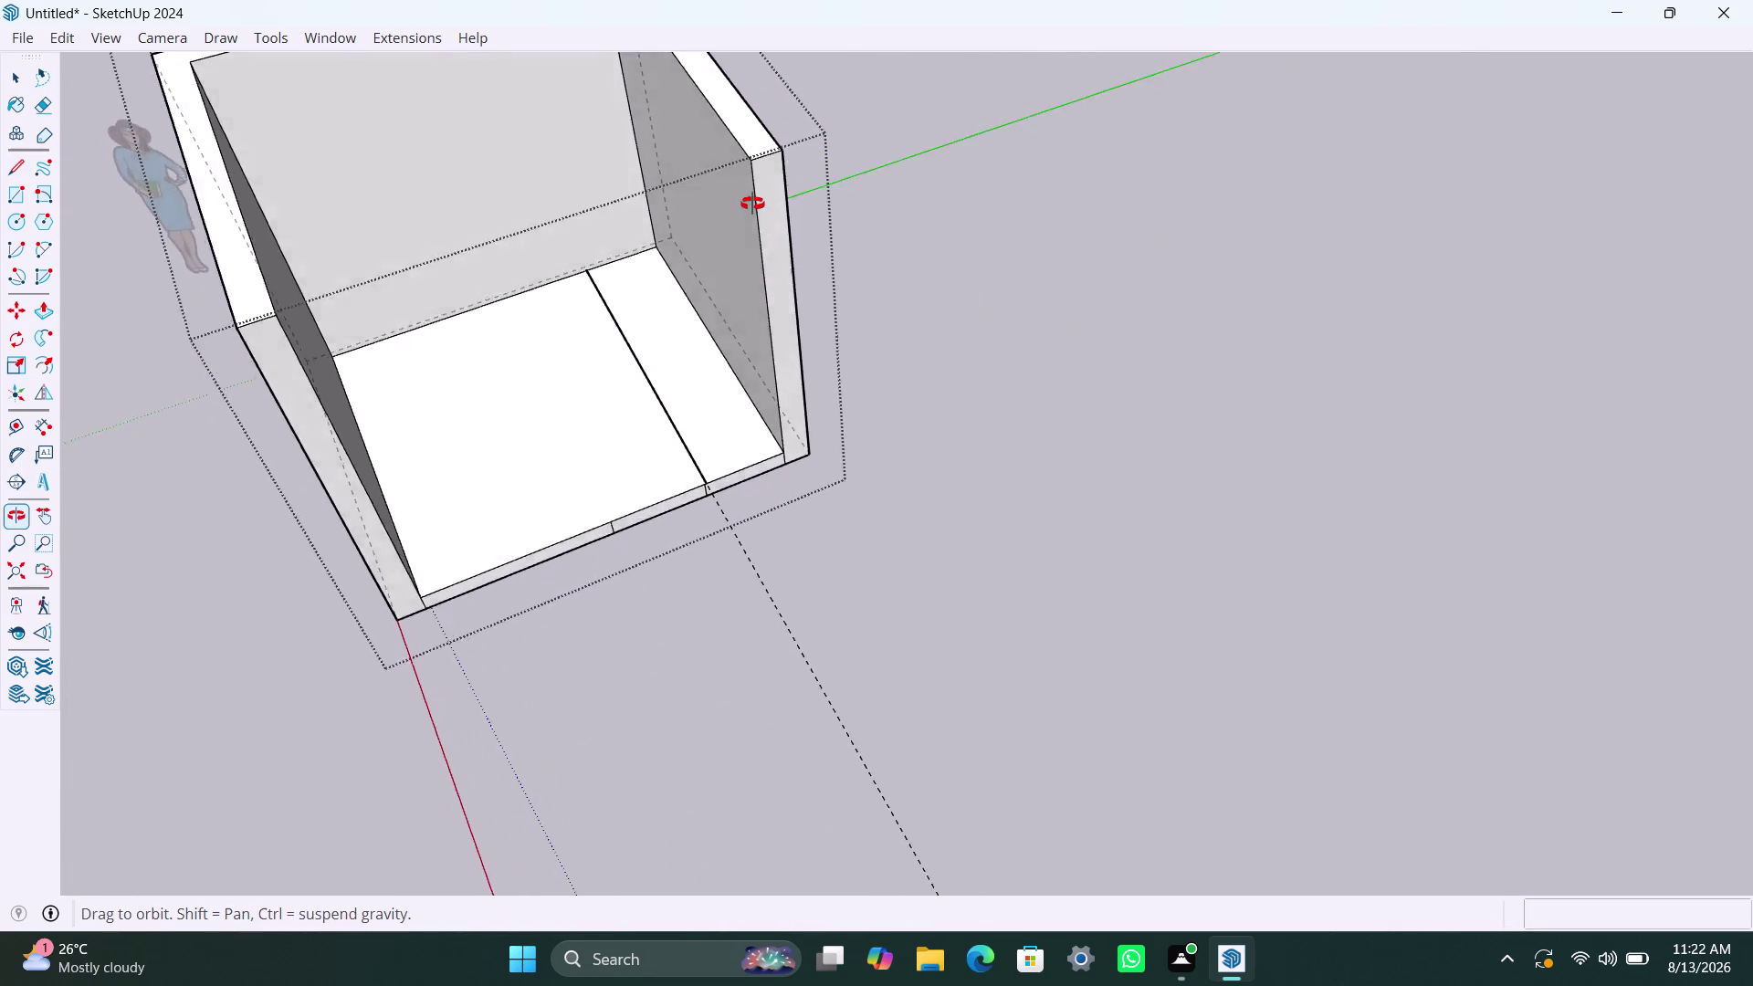
middle_drag(752, 214, 752, 202)
scroll(up, 3)
scroll(up, 3)
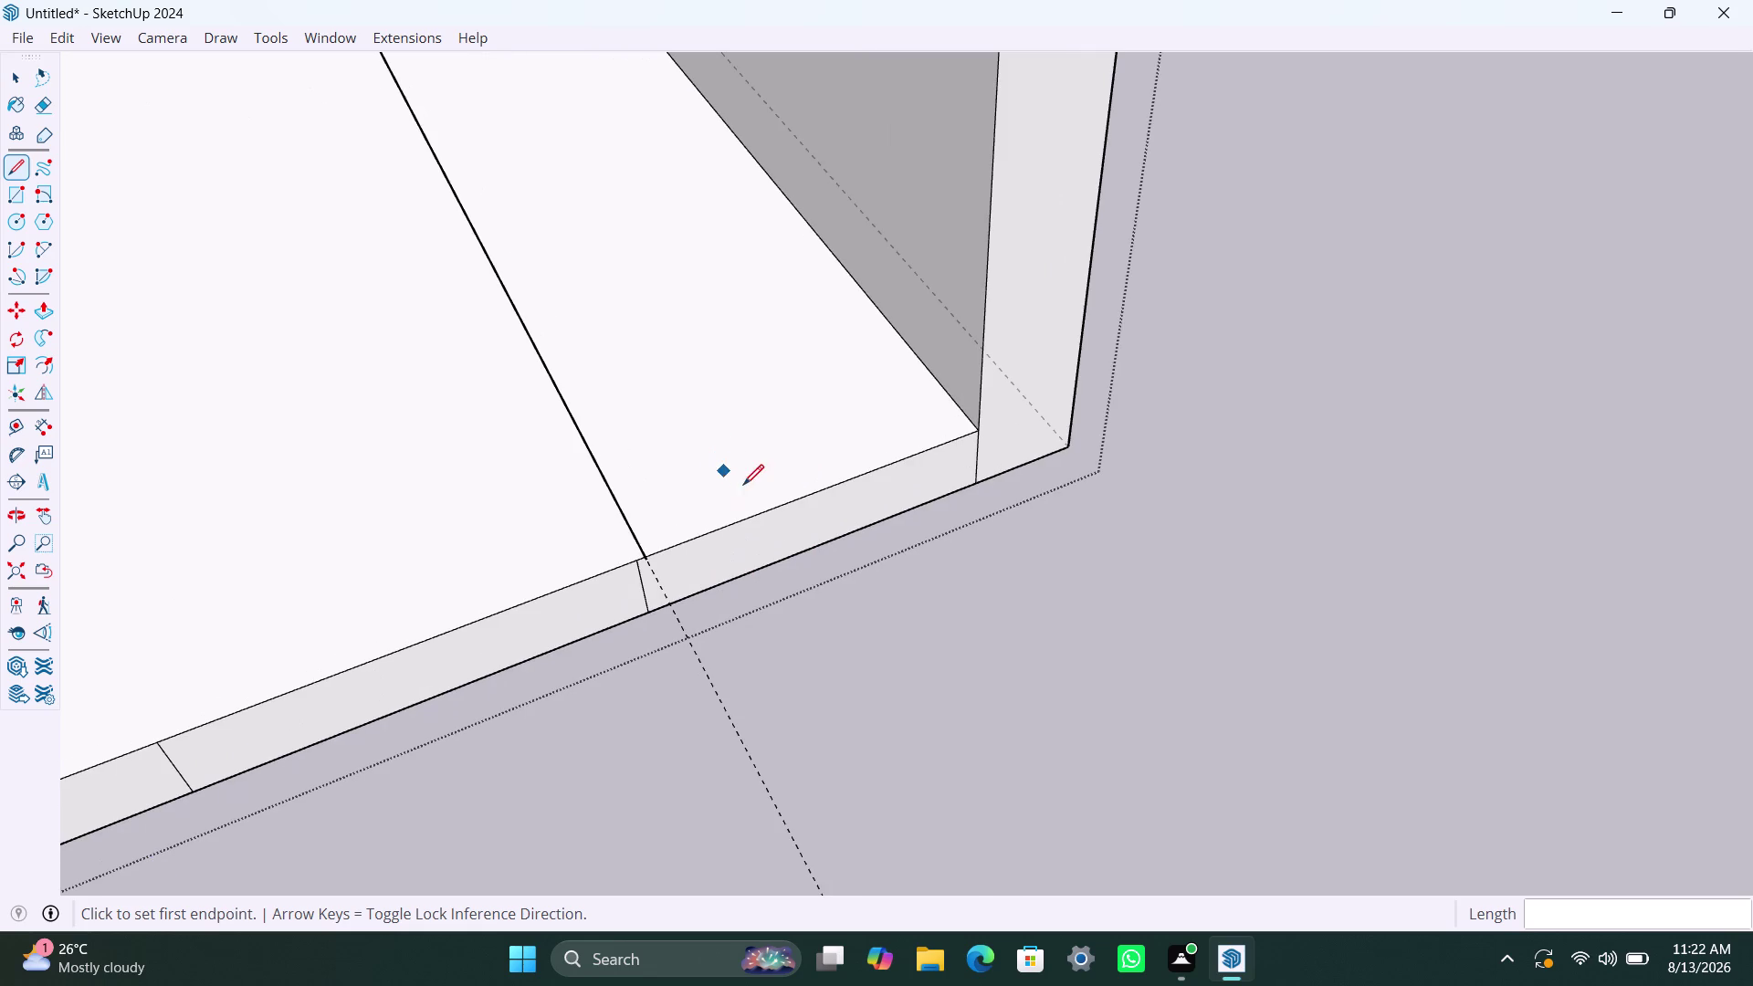
key(space)
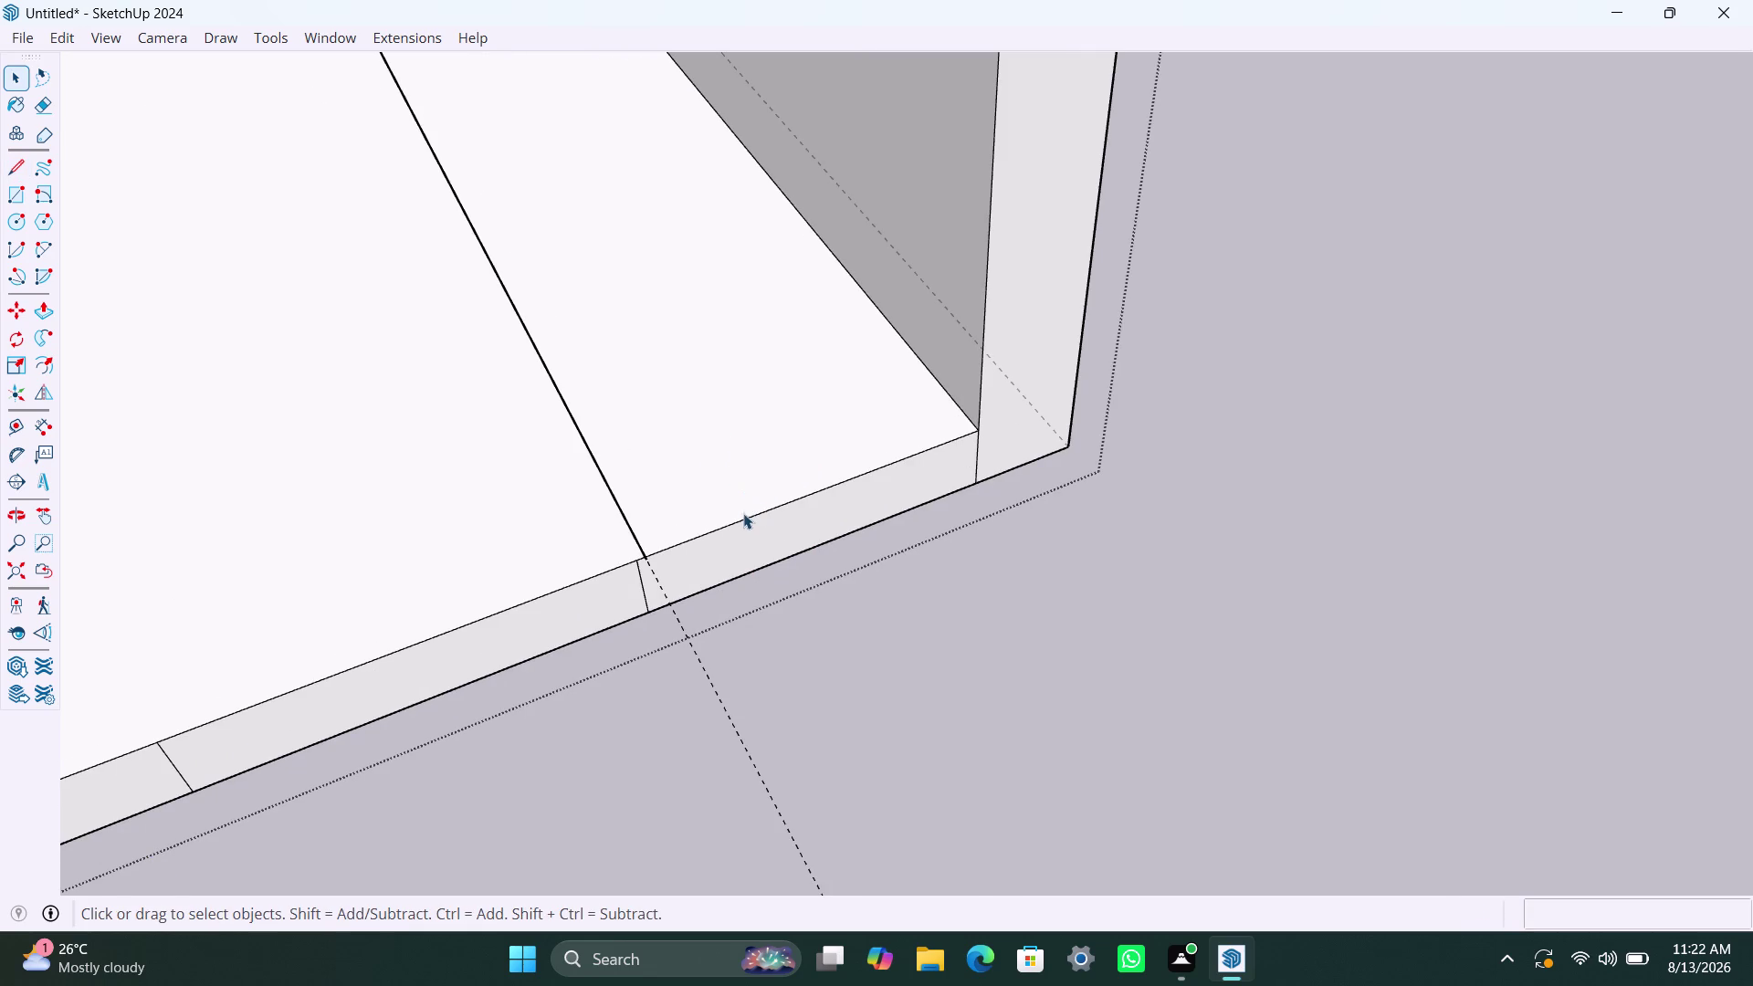
Select the floor face and its edges, then remove the misplaced dividing line.
click(743, 505)
double_click(716, 493)
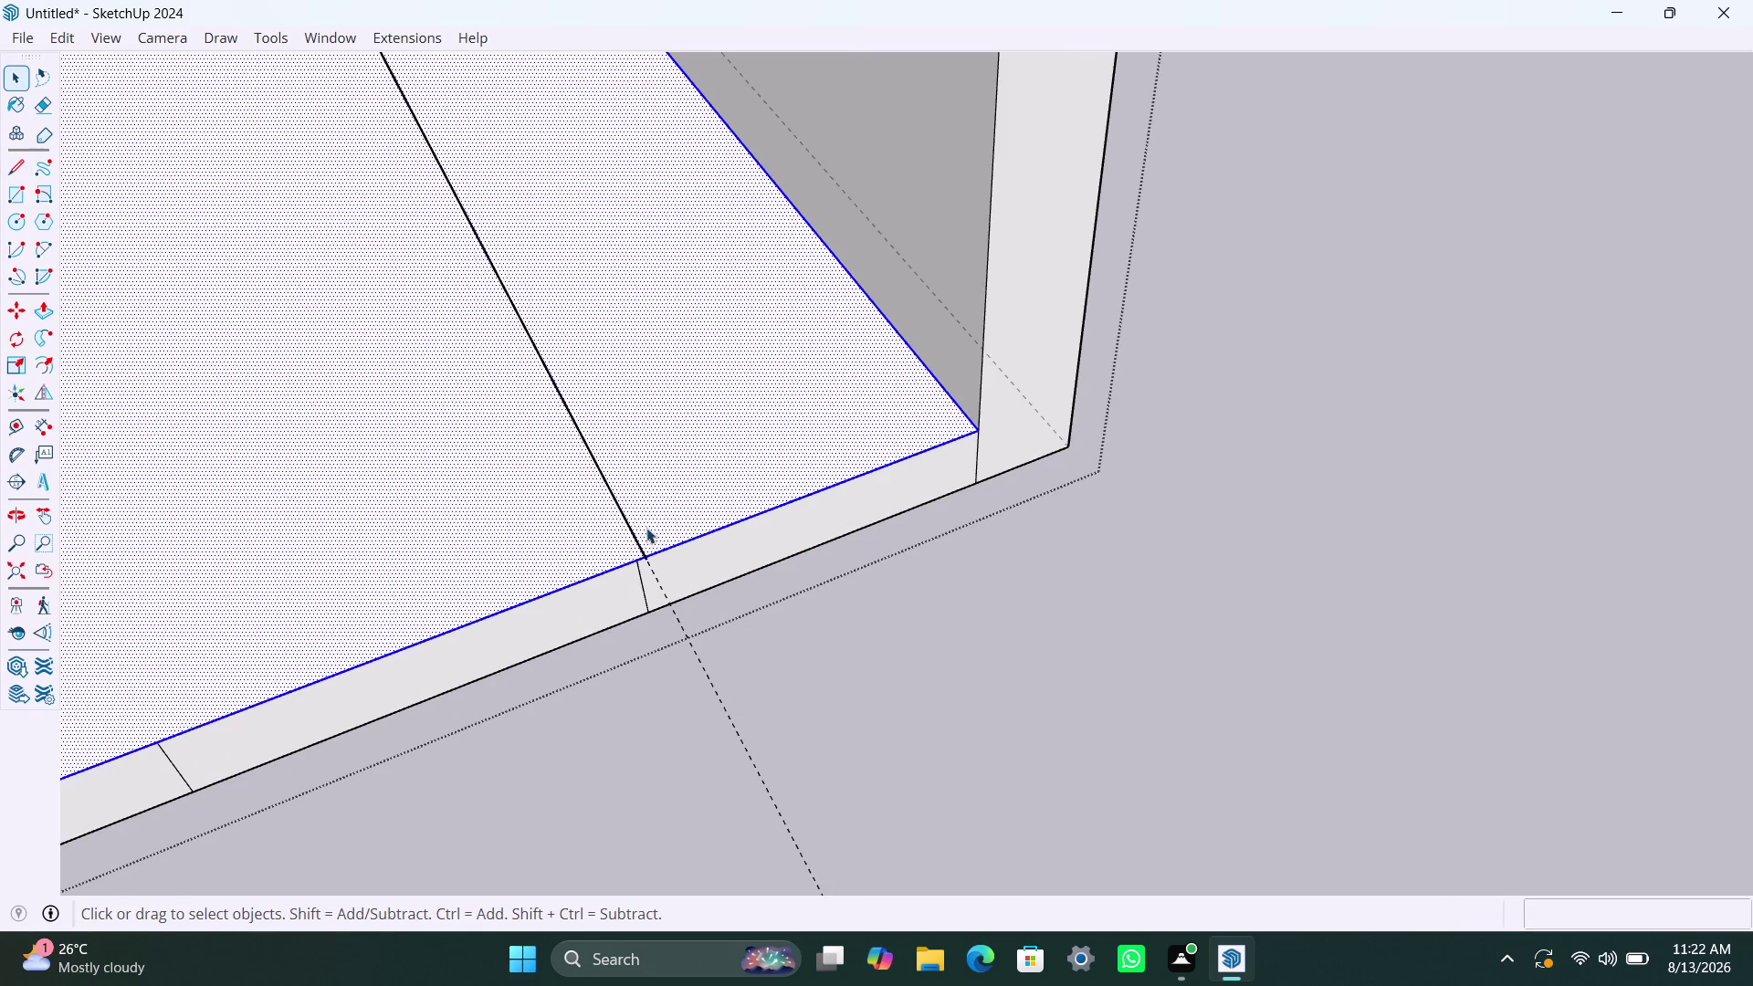
scroll(down, 3)
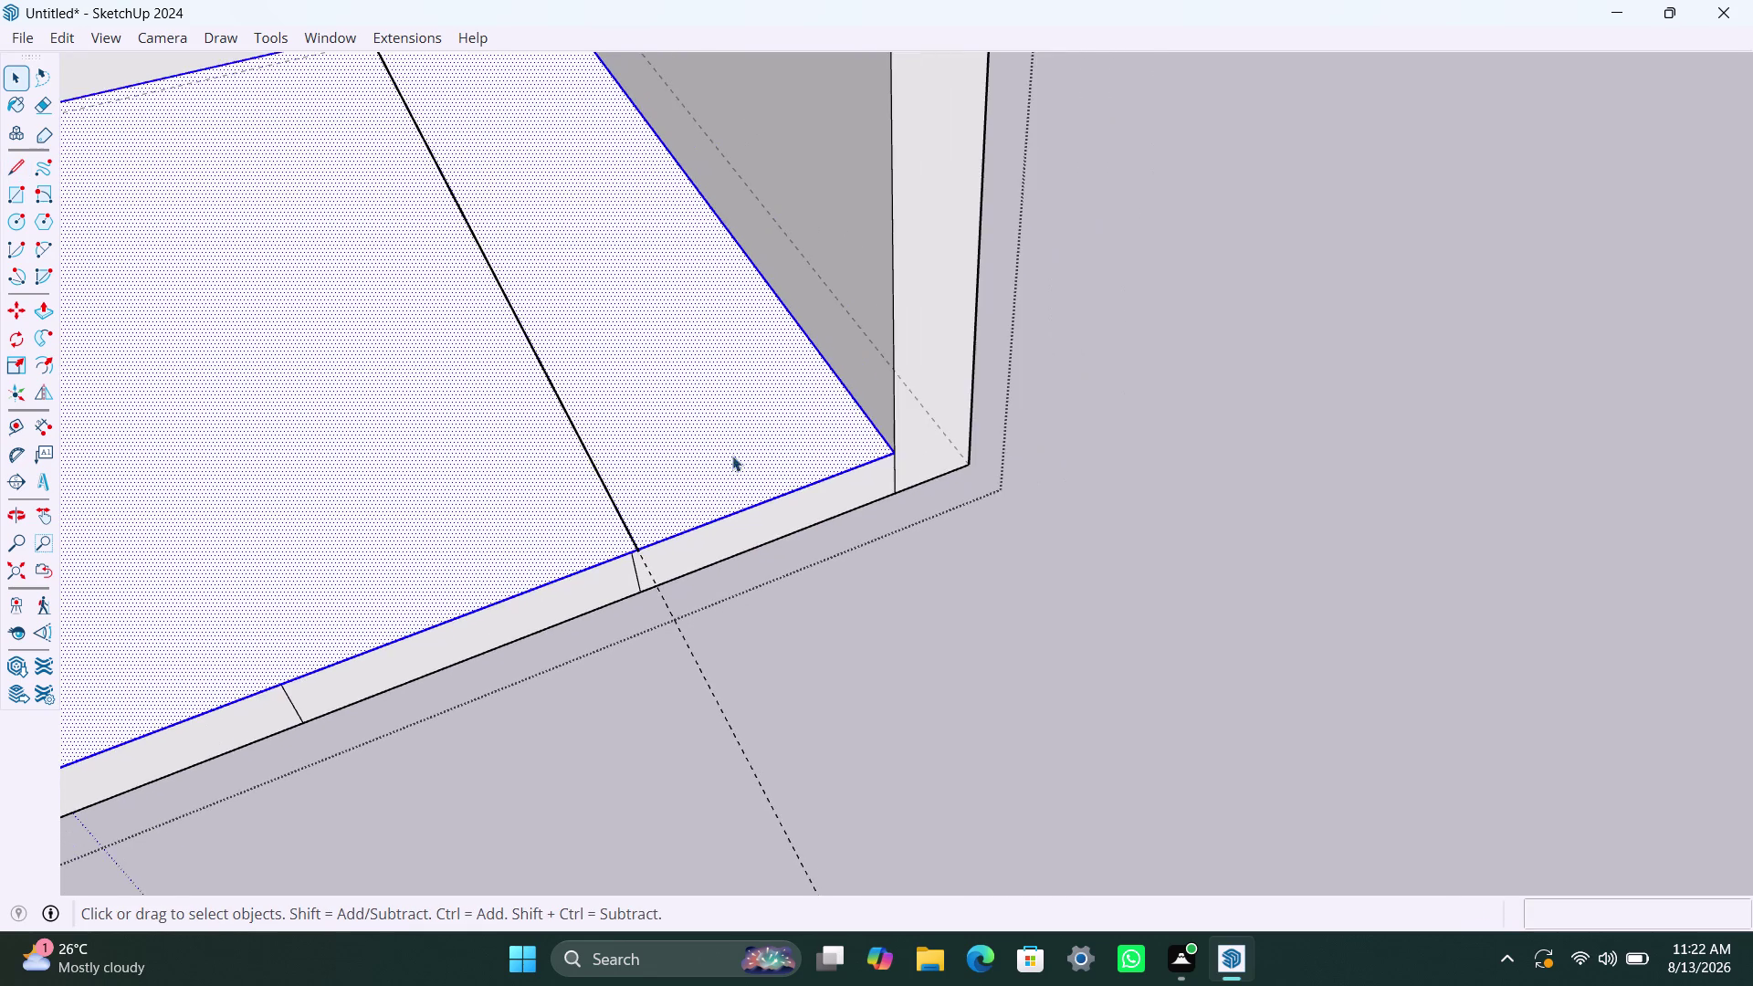
scroll(down, 3)
double_click(698, 460)
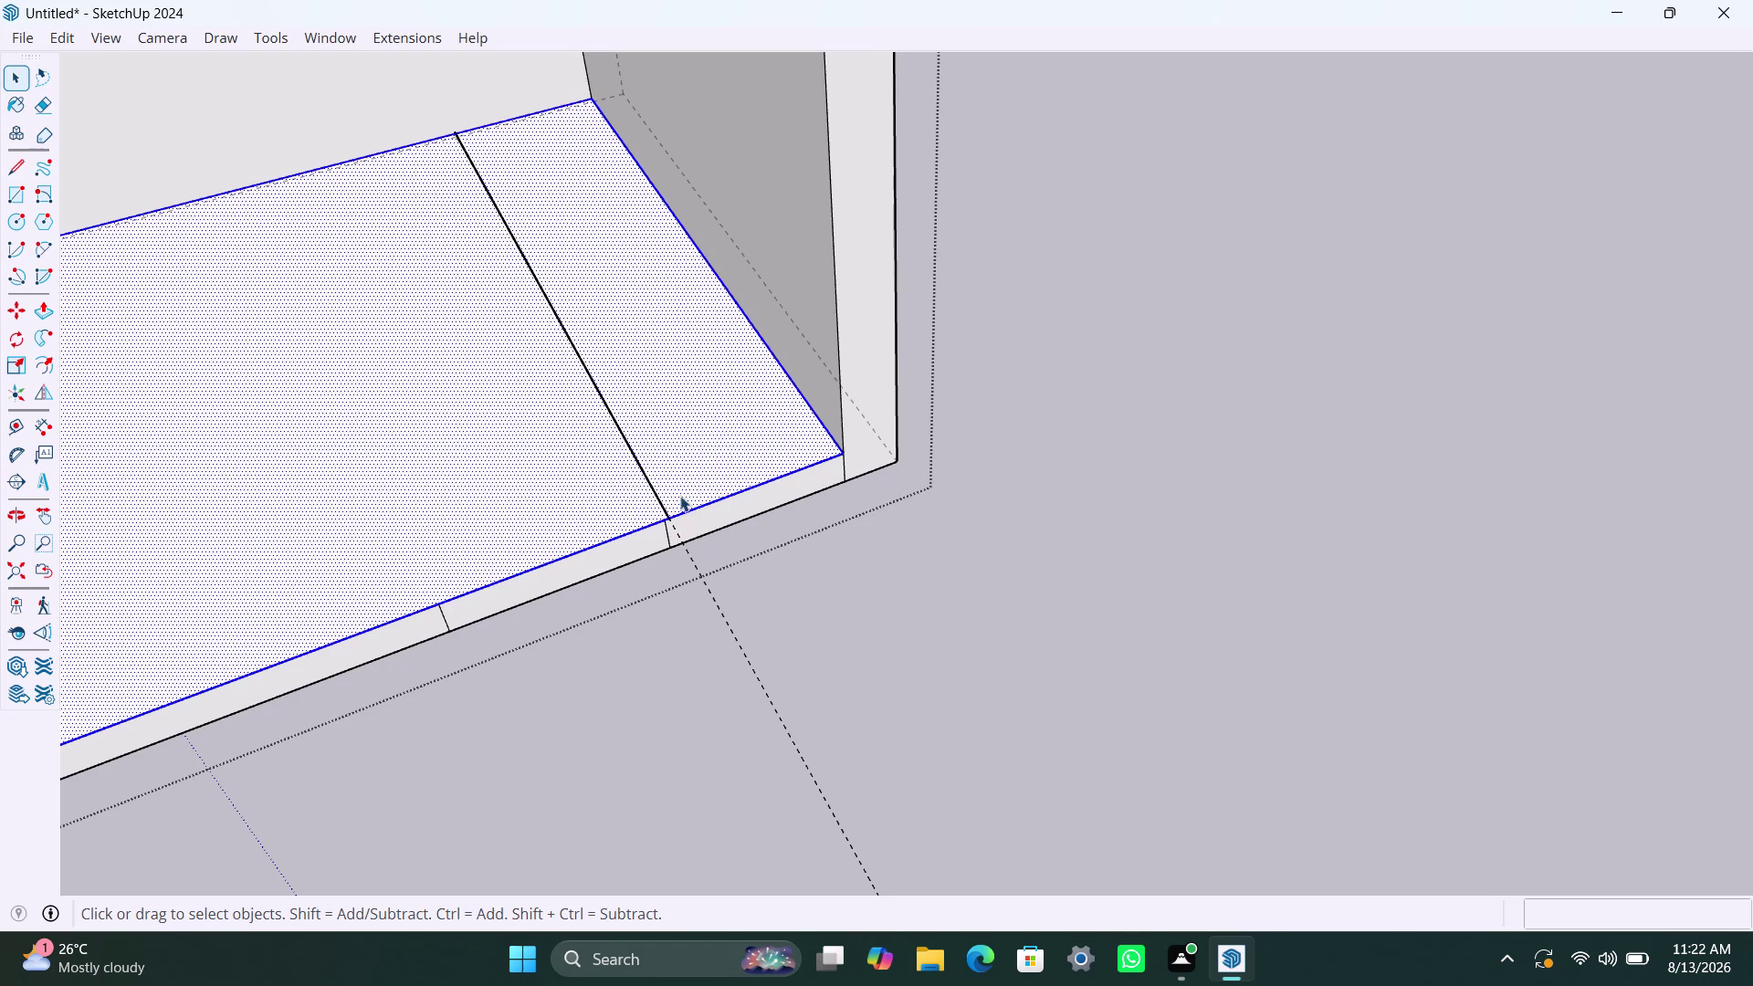
key(ctrl+z)
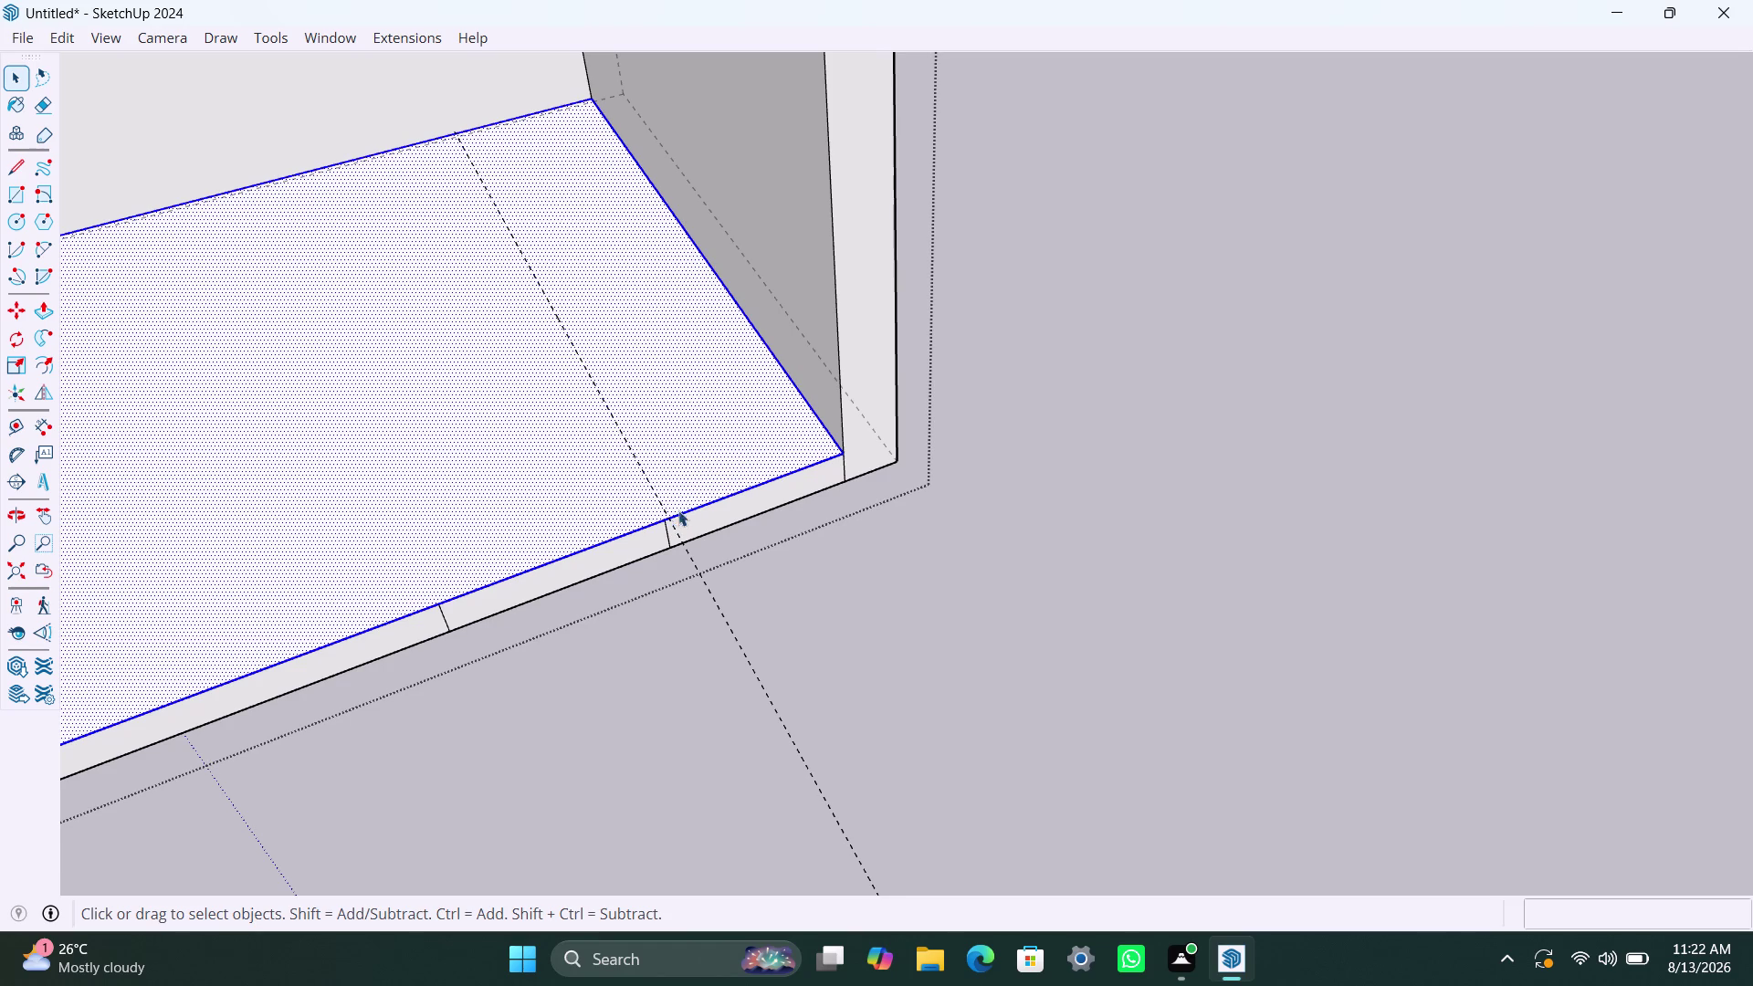
Start a line at the guide intersection, then cancel it.
key(l)
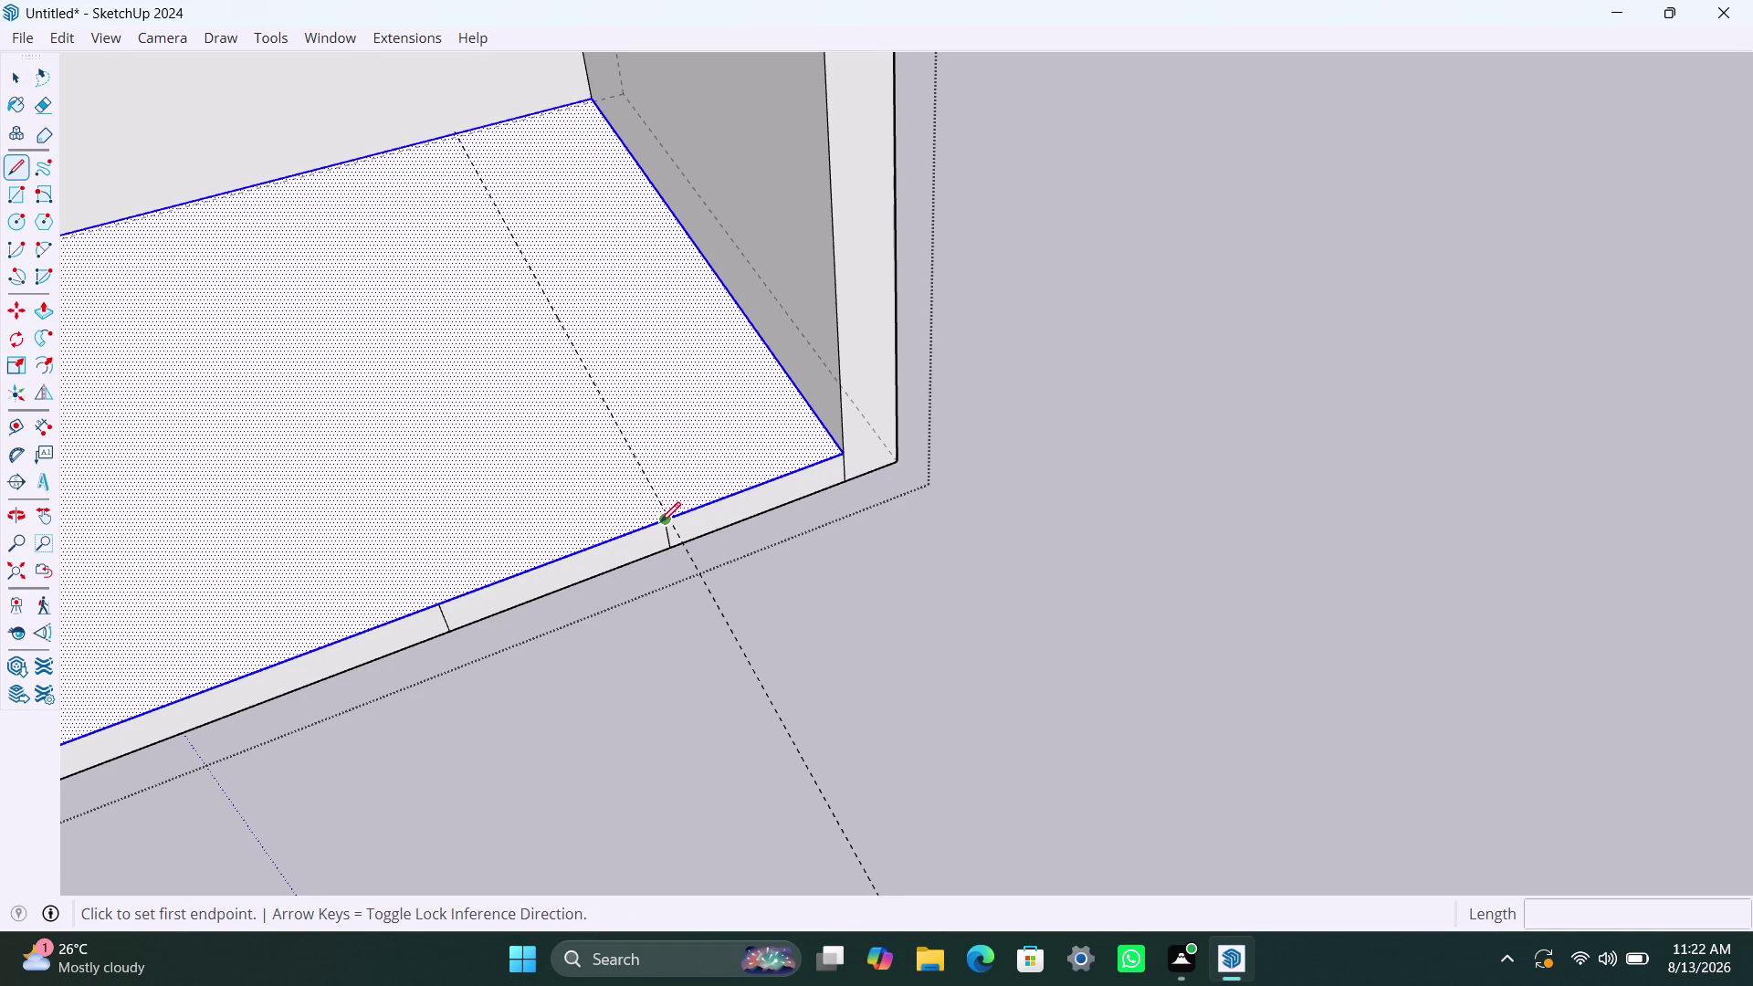
scroll(up, 3)
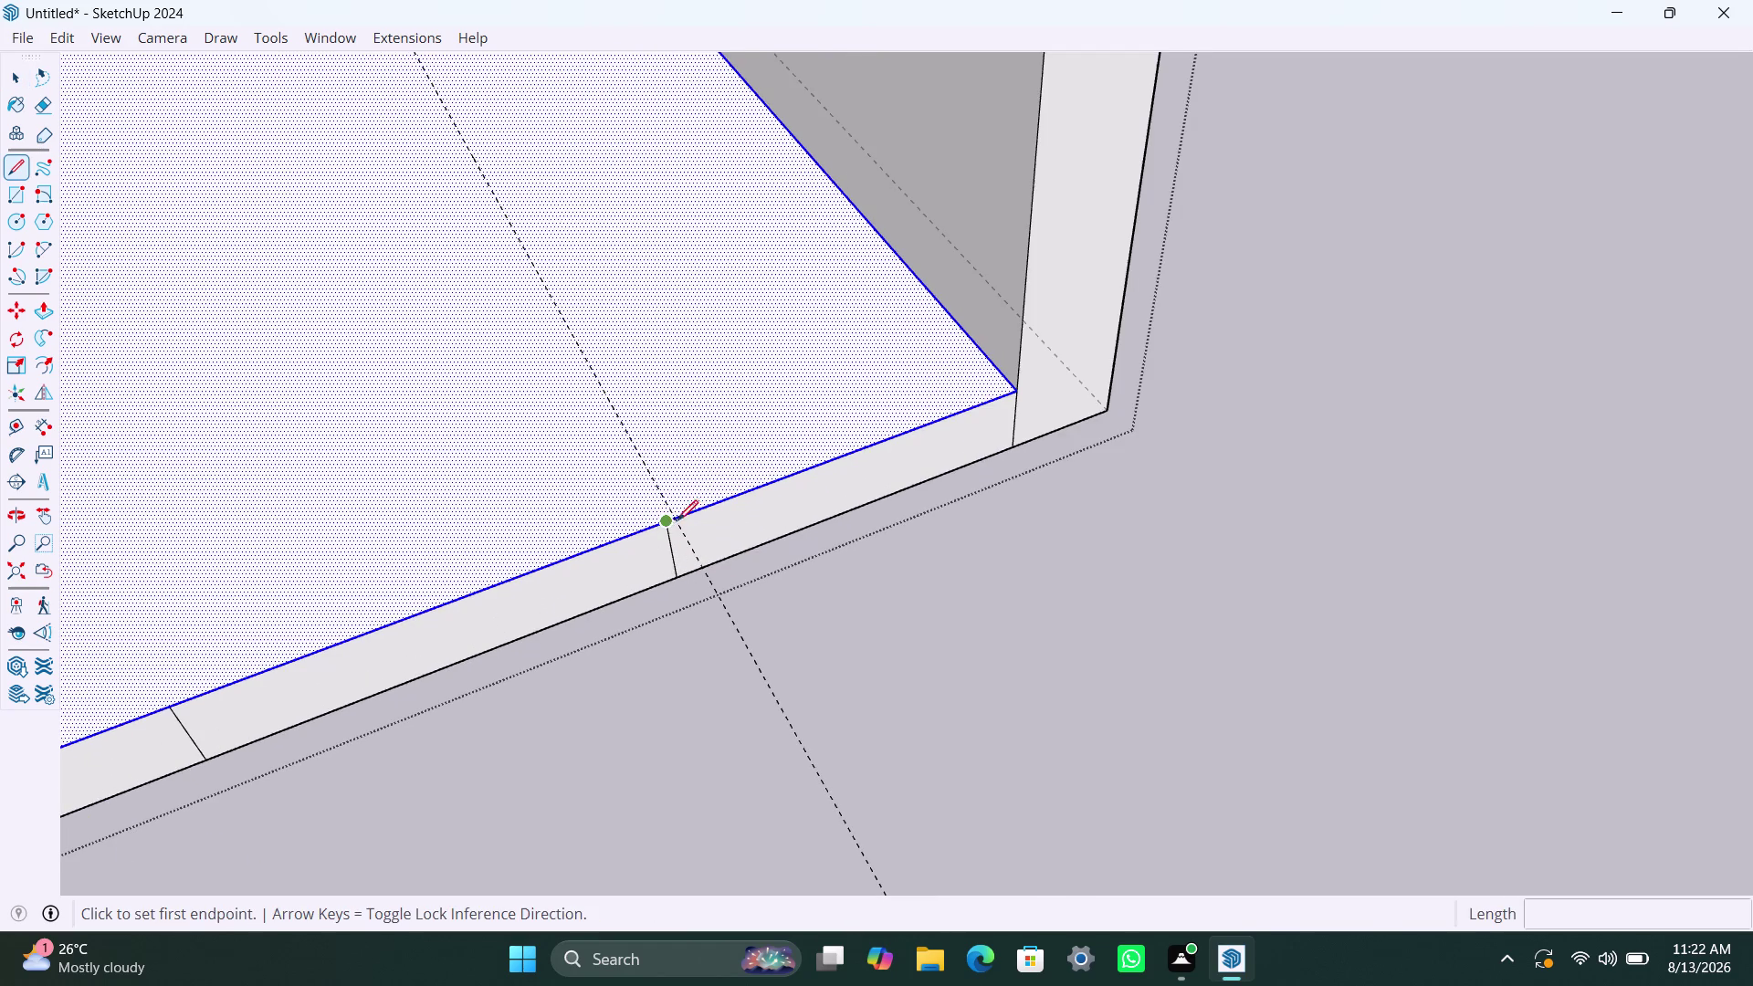
click(680, 514)
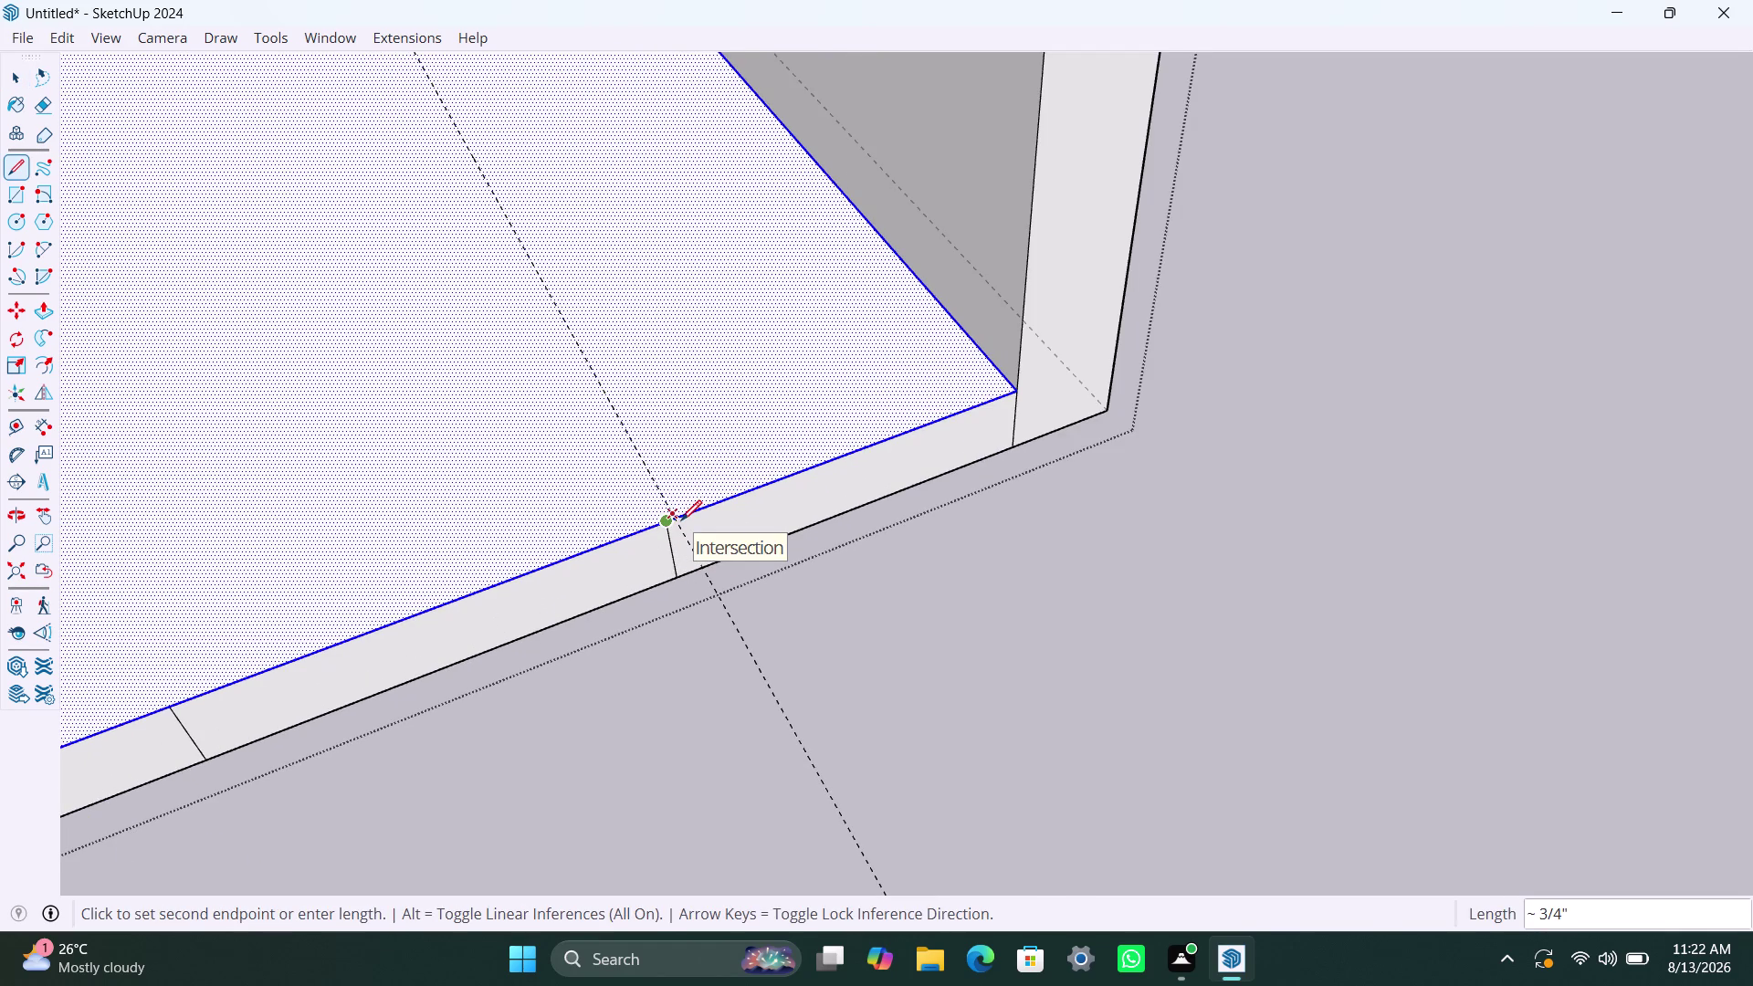
key(ctrl+z)
Draw the dividing line from the guide point on the floor edge to the far edge.
scroll(up, 3)
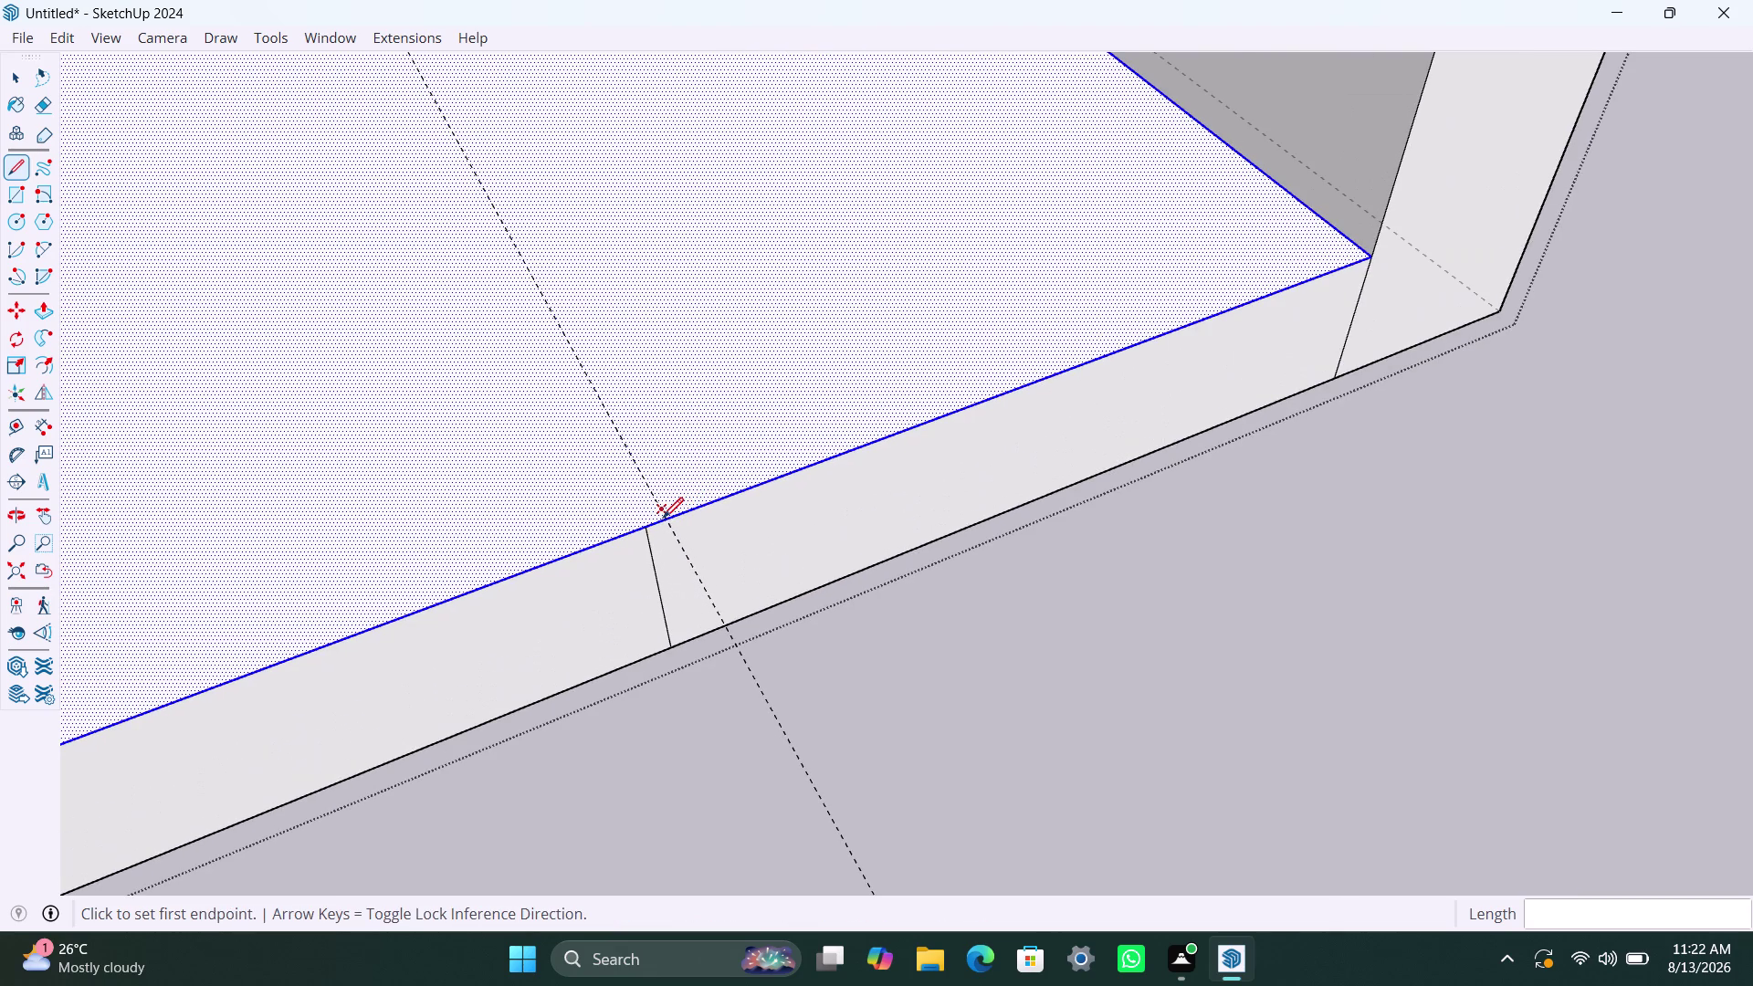
click(664, 519)
scroll(down, 3)
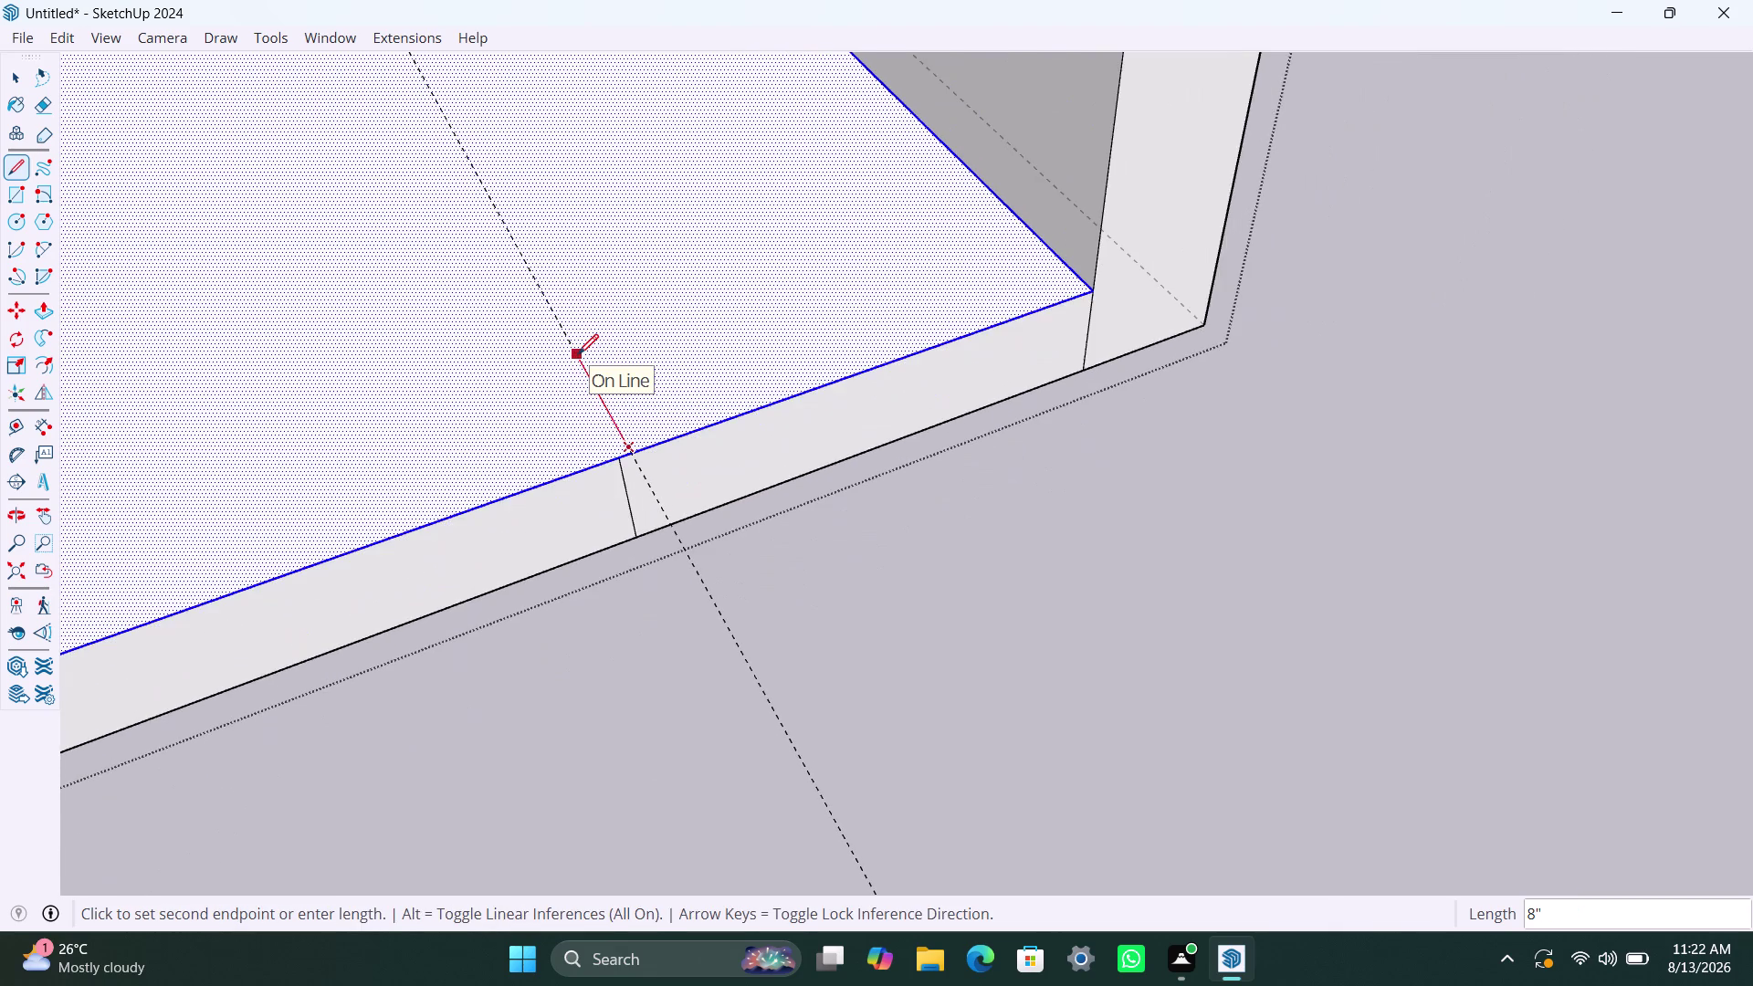
scroll(down, 3)
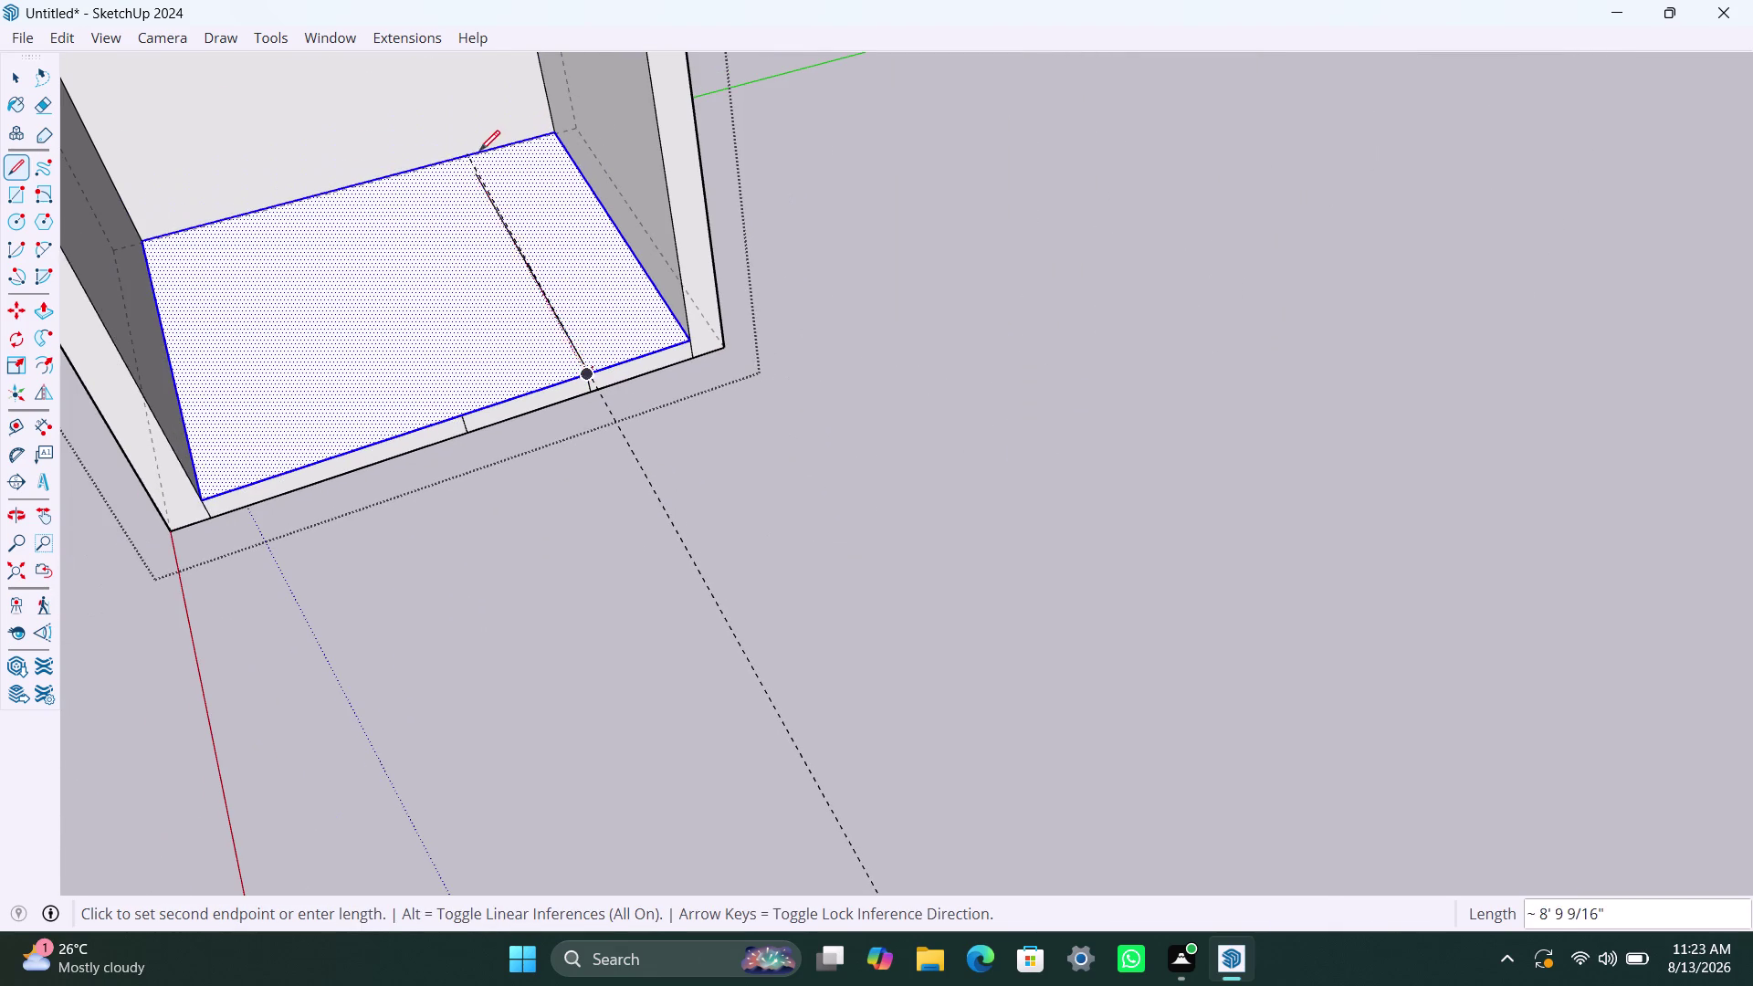
click(478, 149)
key(Escape)
key(Escape)
key(Escape)
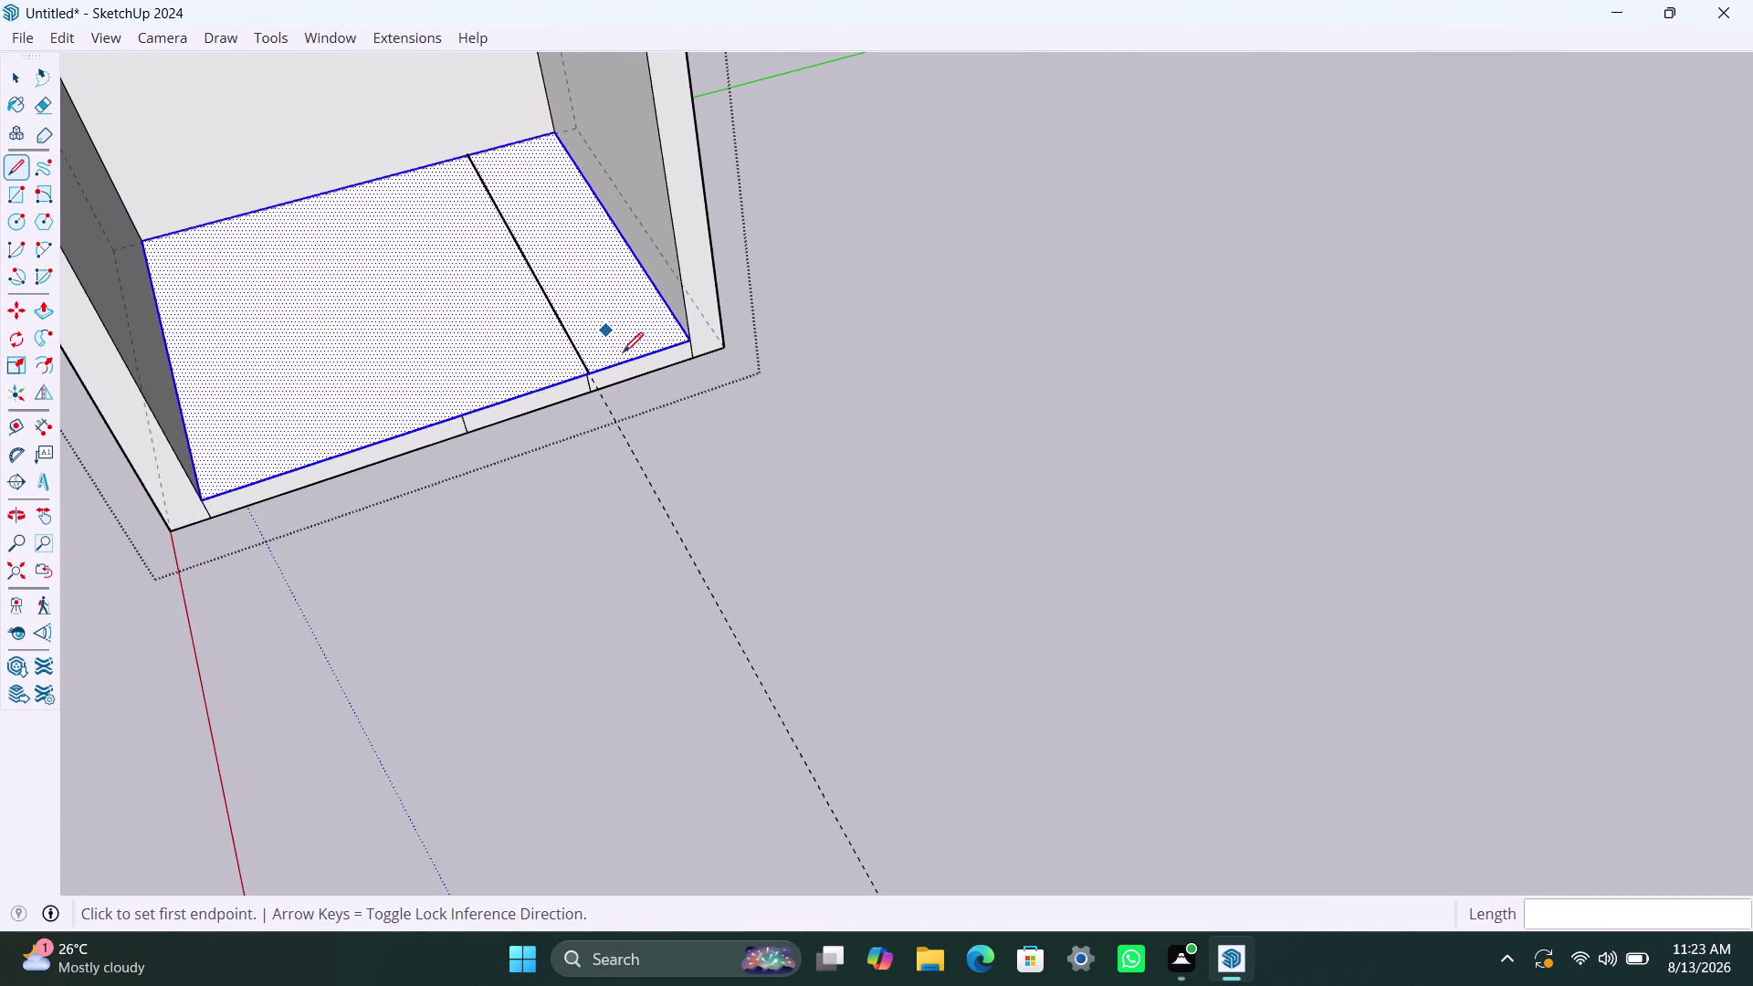
key(space)
Select the connected room geometry, then just the floor face and its edges.
click(702, 448)
click(628, 361)
click(607, 342)
click(563, 349)
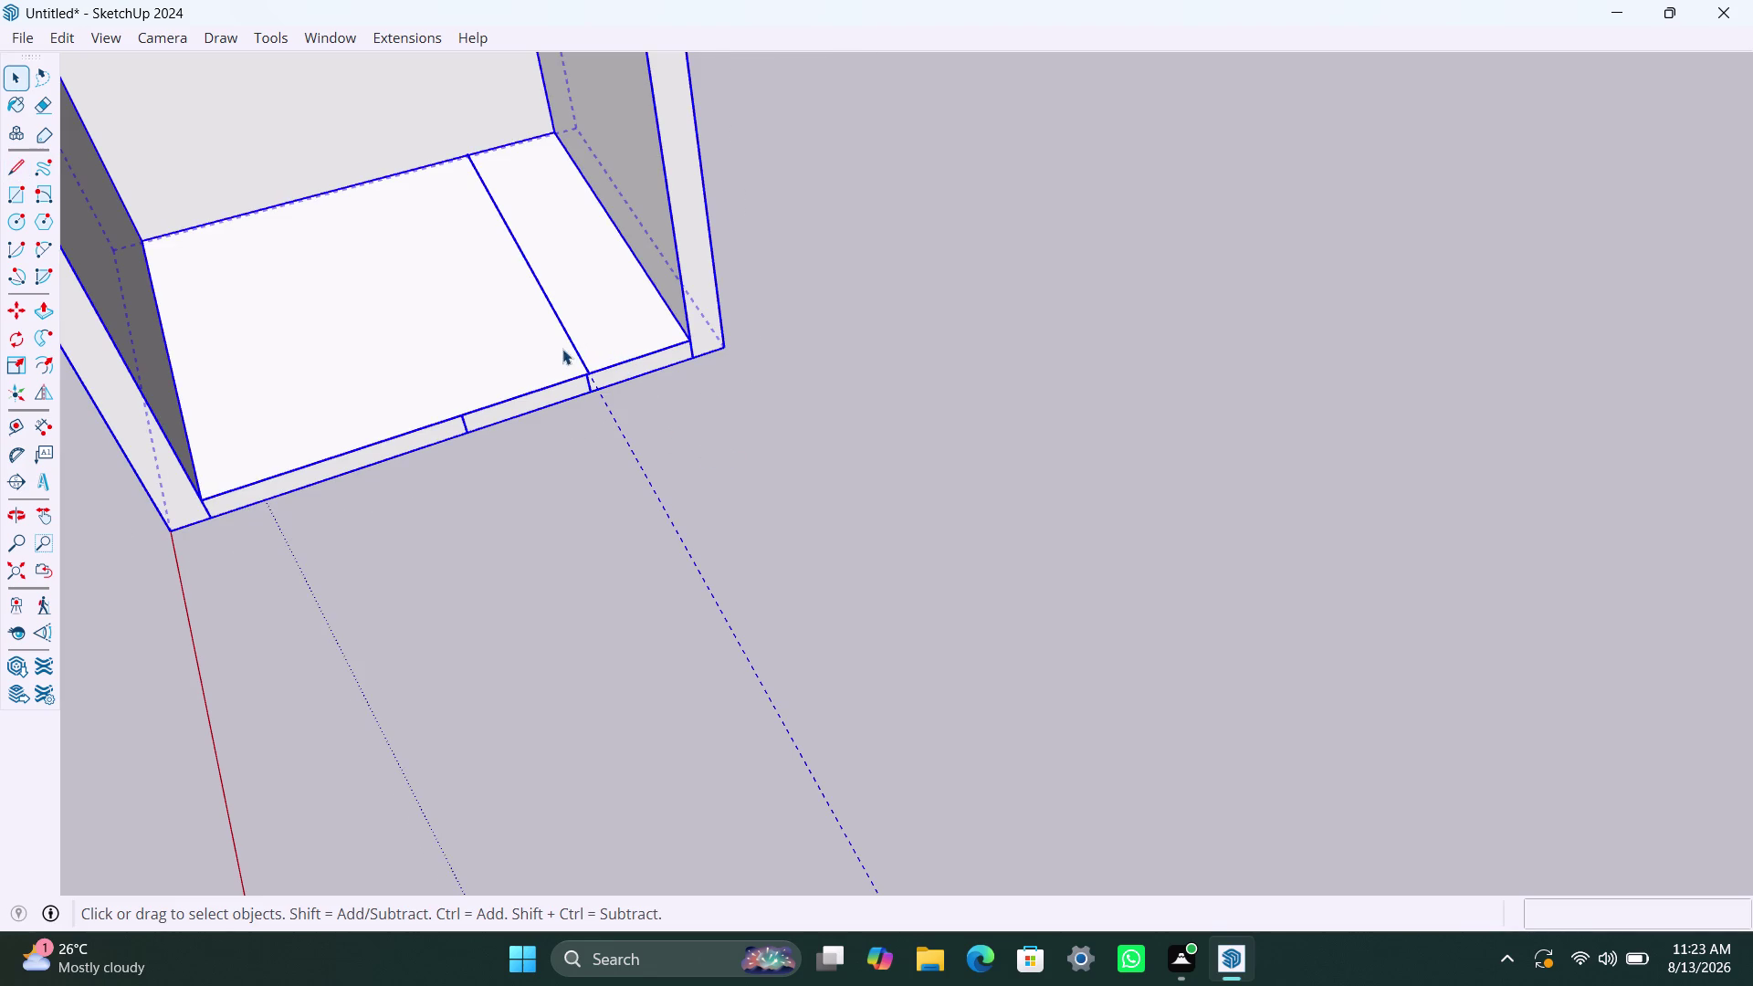
triple_click(604, 329)
double_click(604, 329)
click(591, 364)
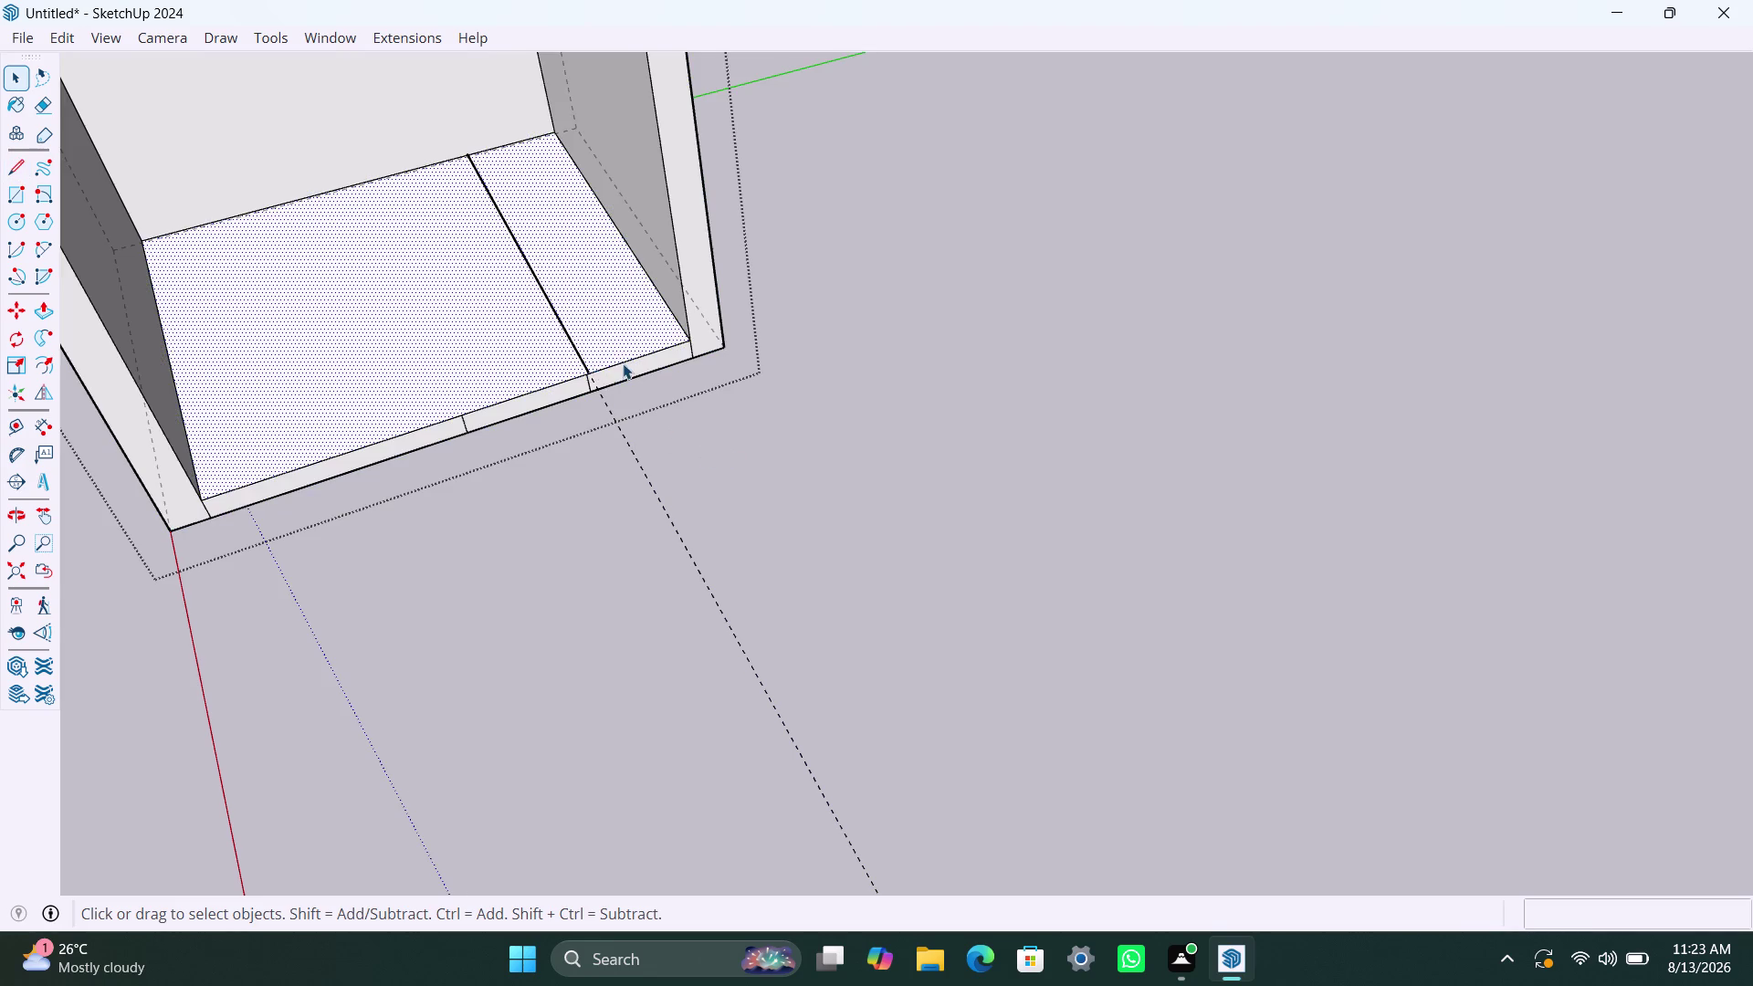
scroll(up, 3)
Select the floor face with its edges and check its right-click context menu.
double_click(596, 350)
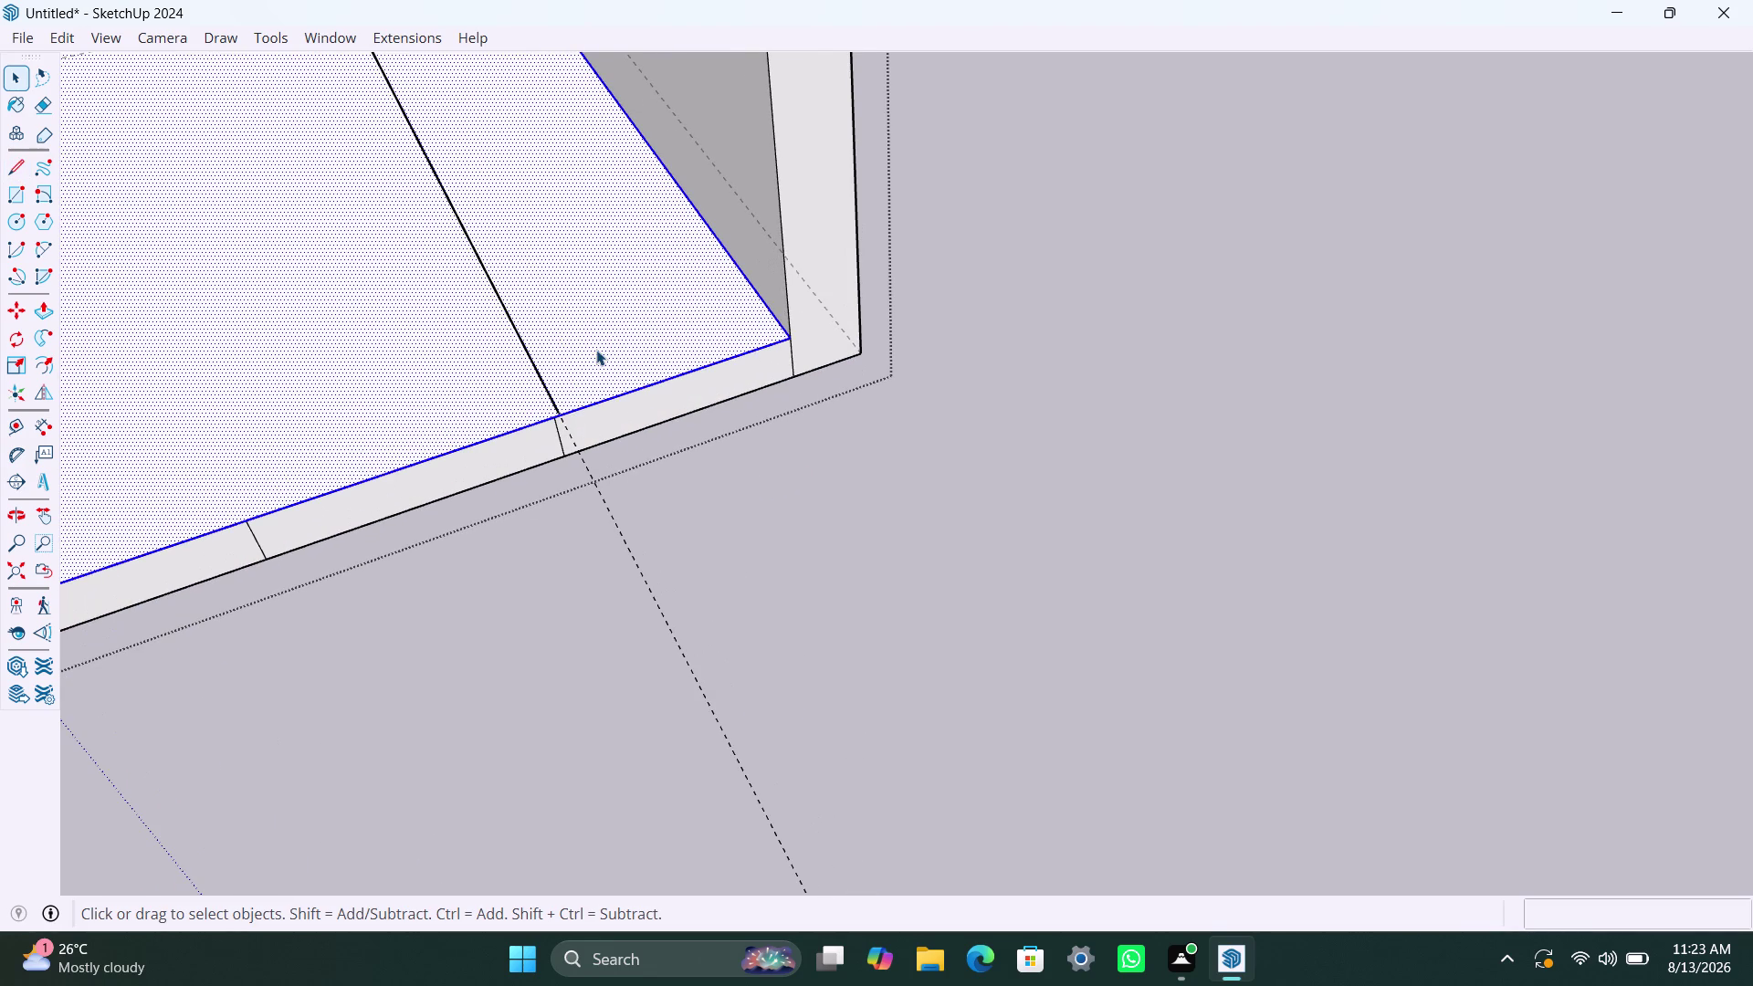
right_click(596, 350)
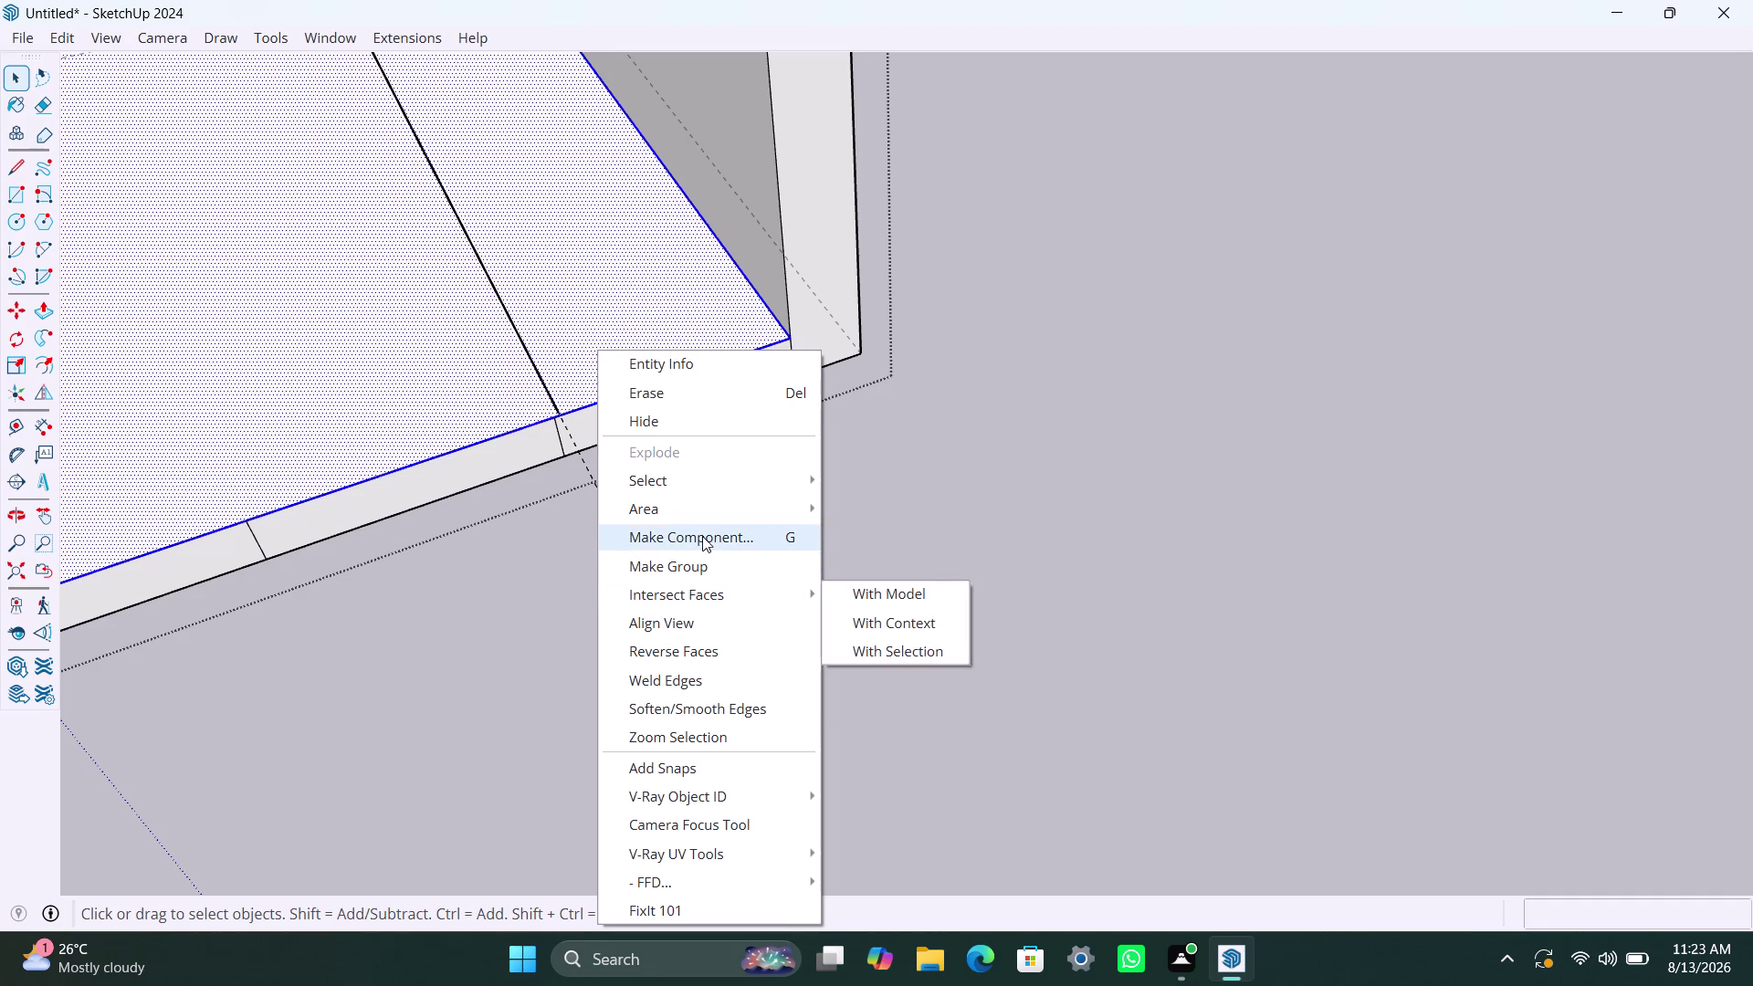
click(1067, 704)
triple_click(608, 379)
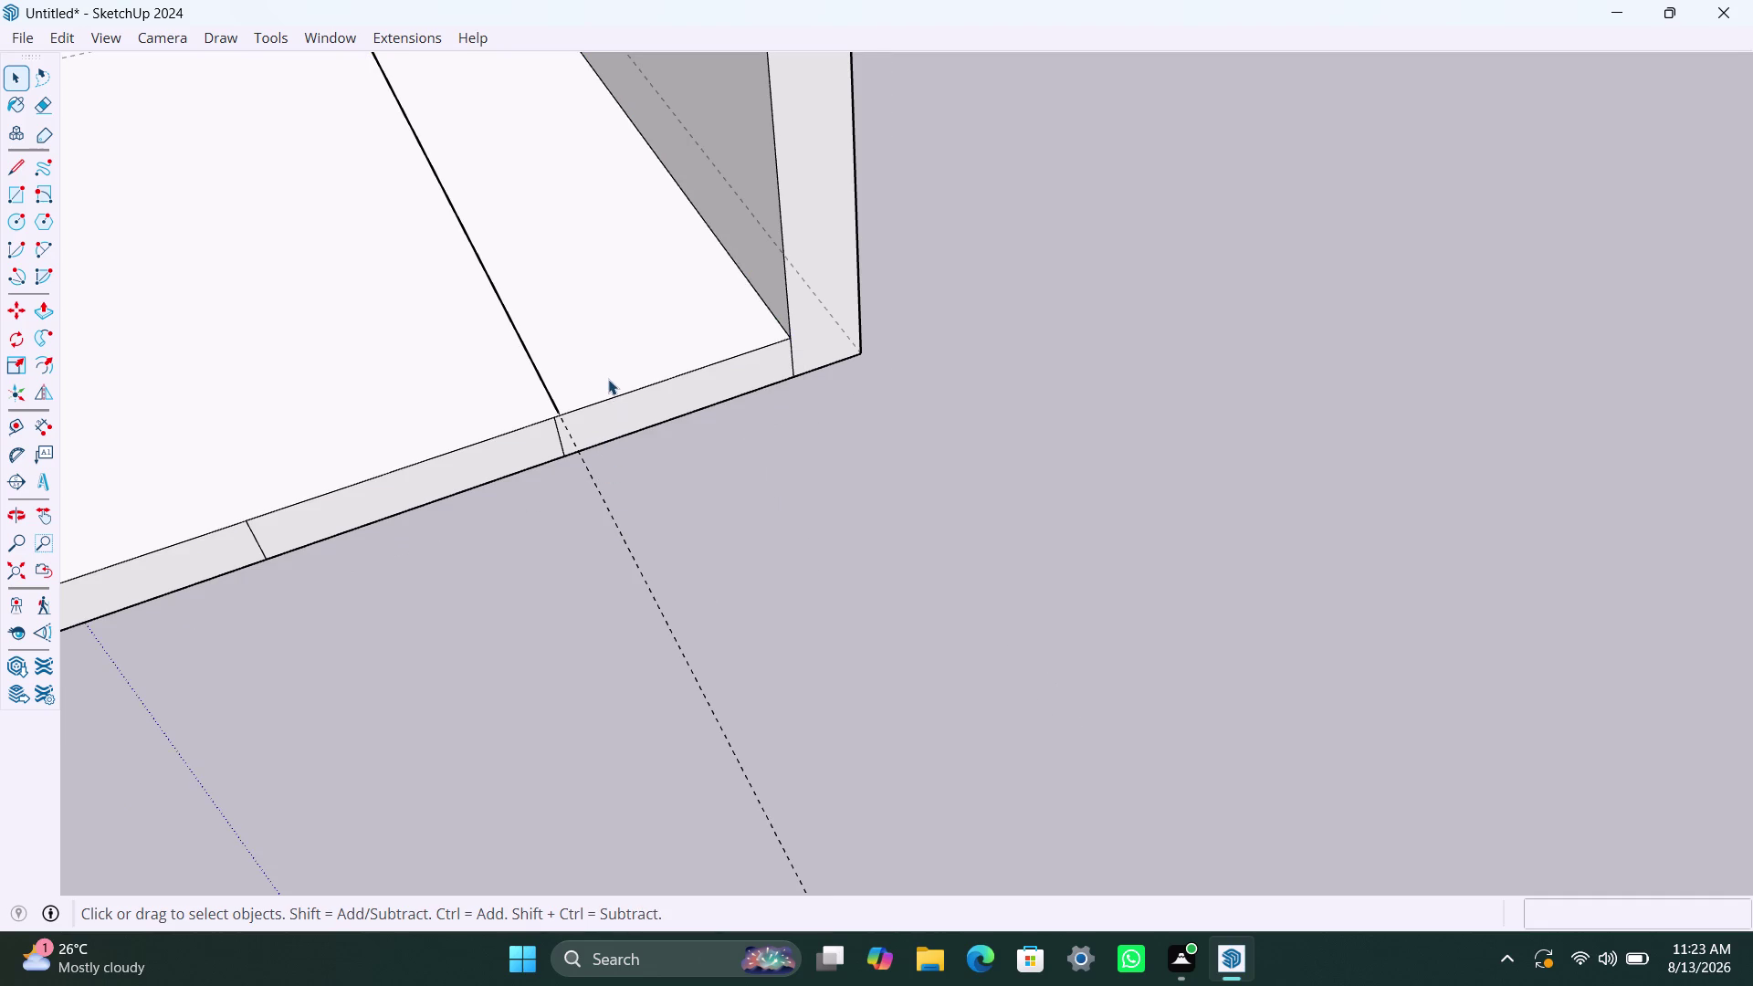
right_click(608, 379)
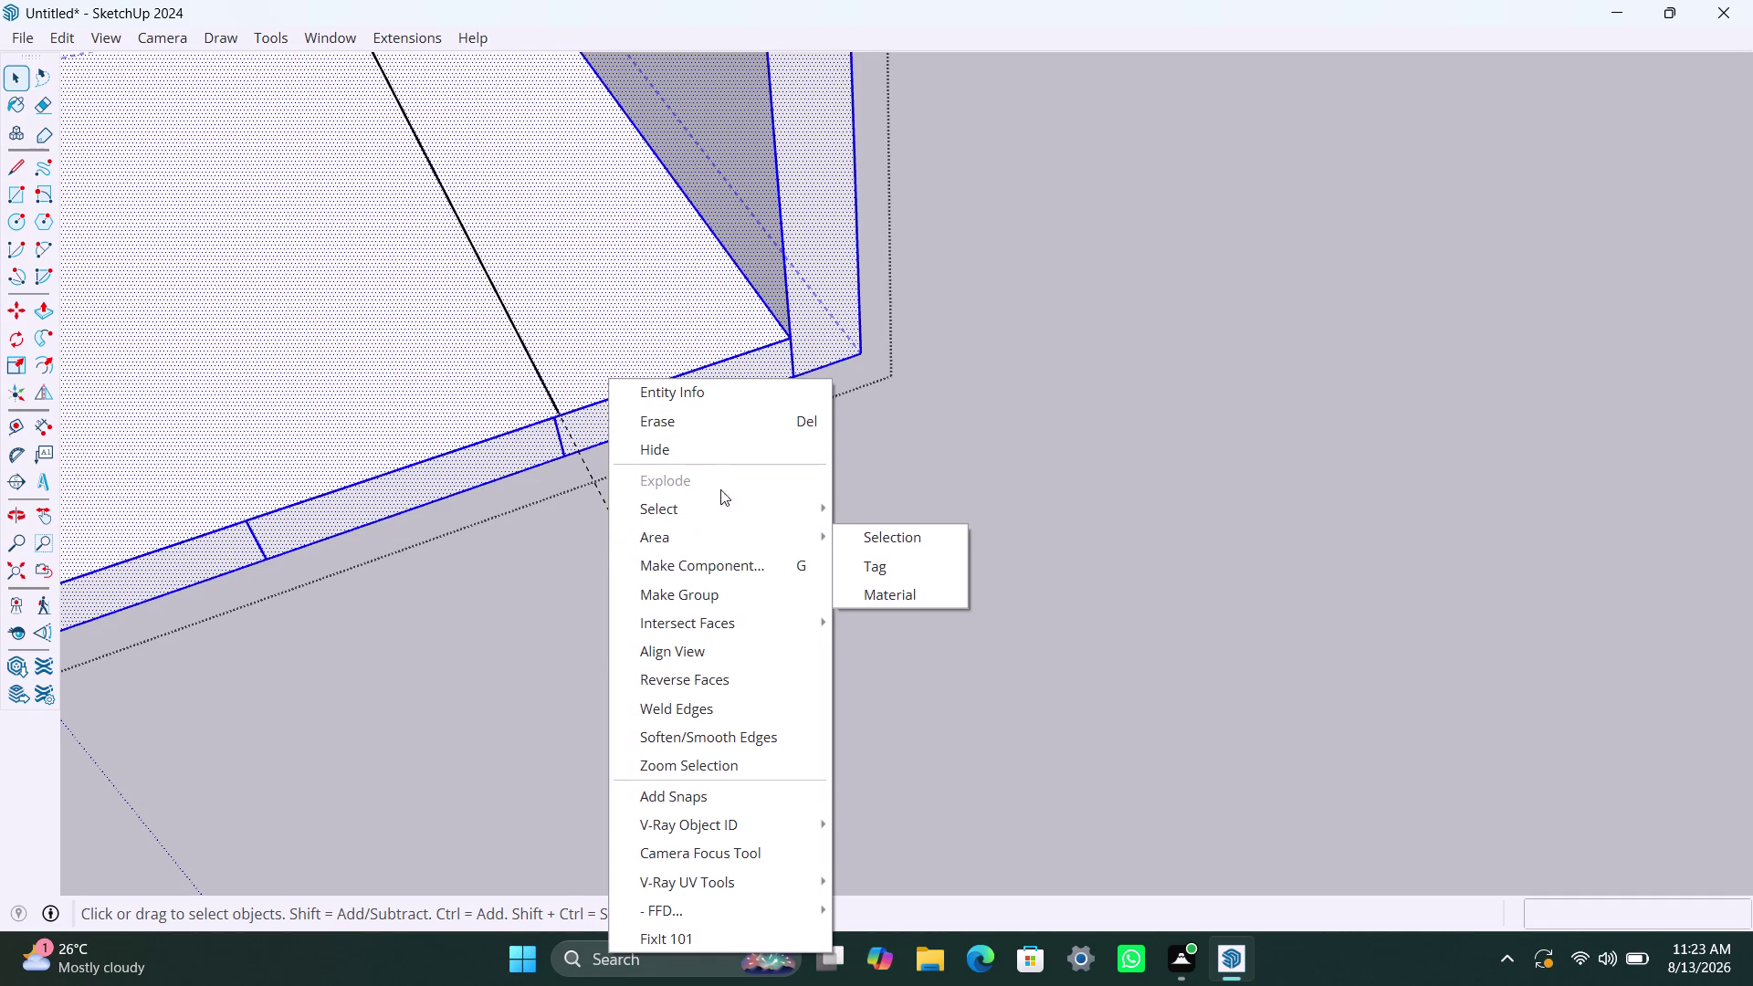
click(1006, 479)
Reselect the floor and connected room geometry, review the context menu, then clear the selection.
double_click(581, 378)
click(581, 379)
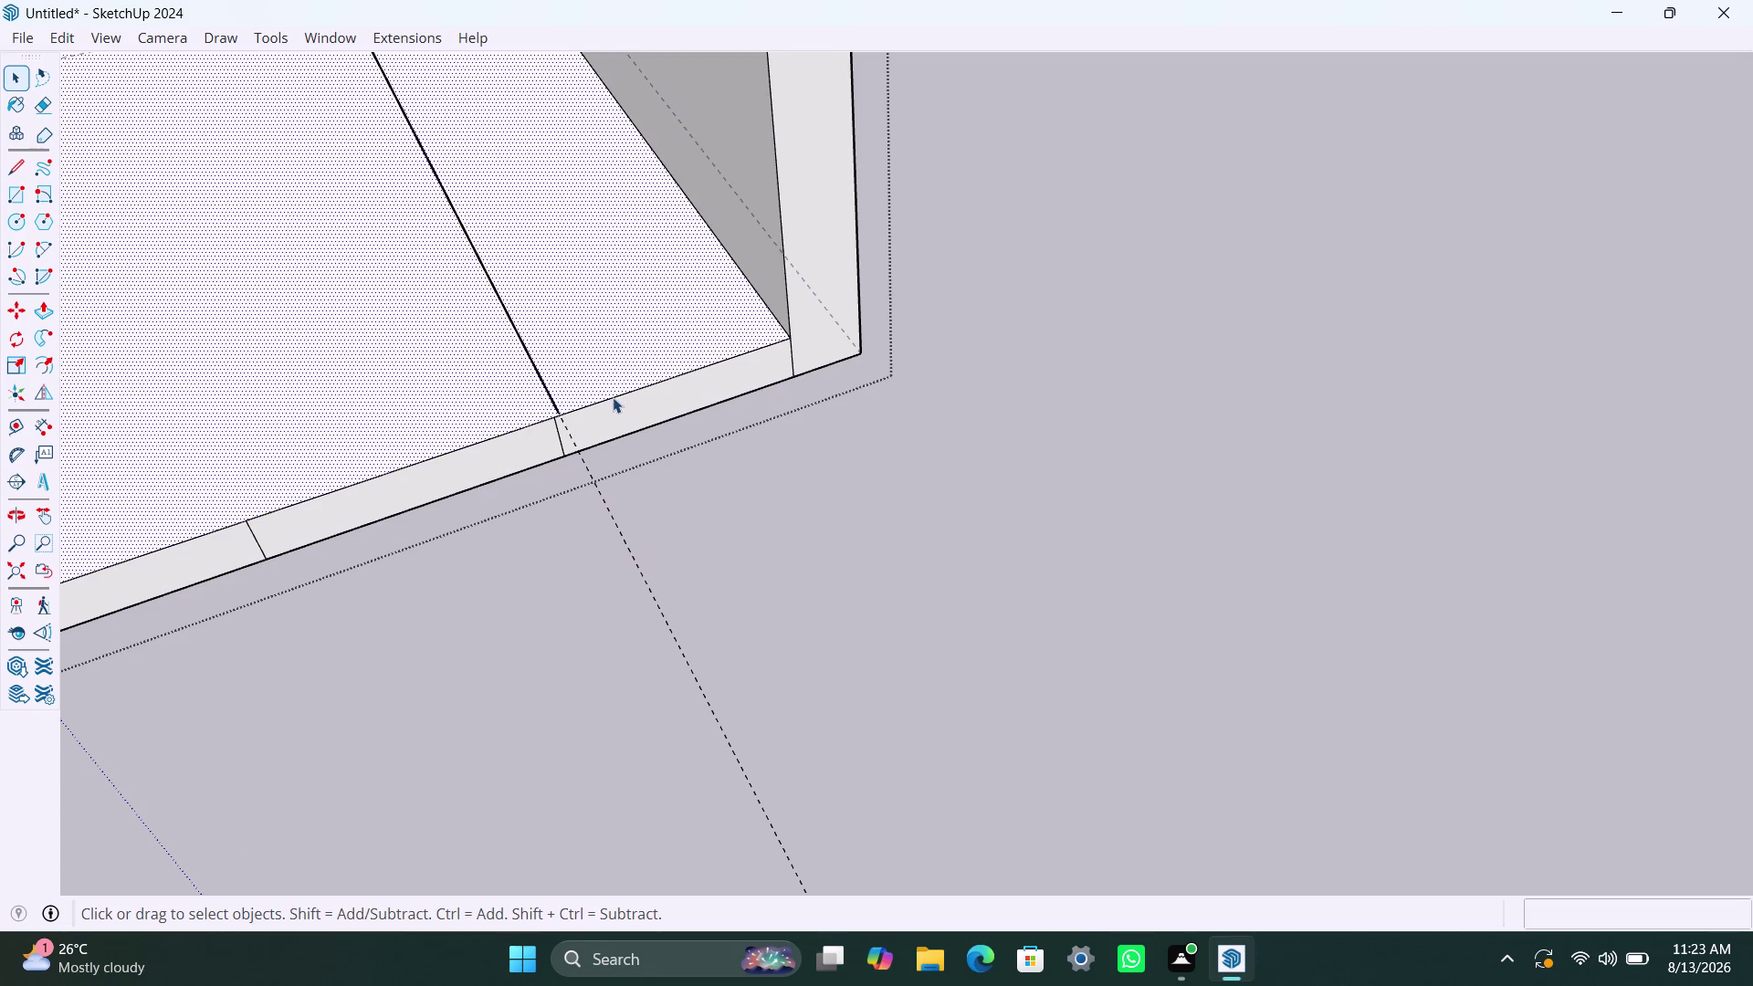
click(613, 395)
double_click(562, 392)
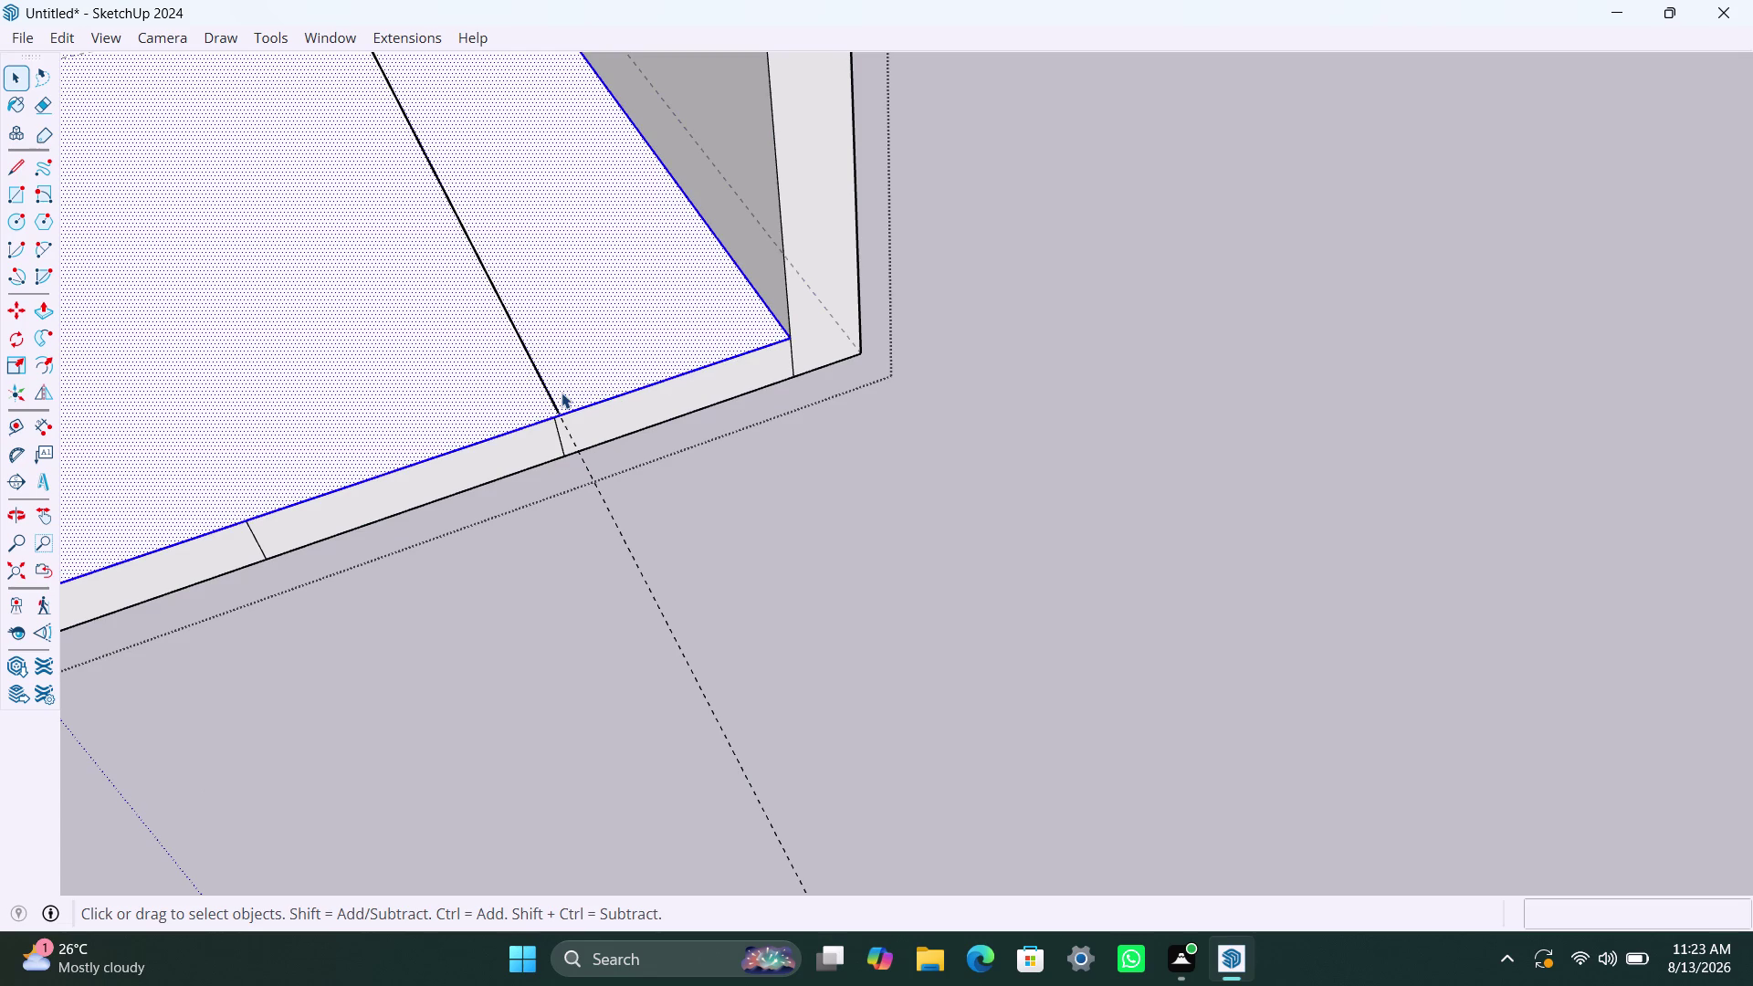
right_click(561, 393)
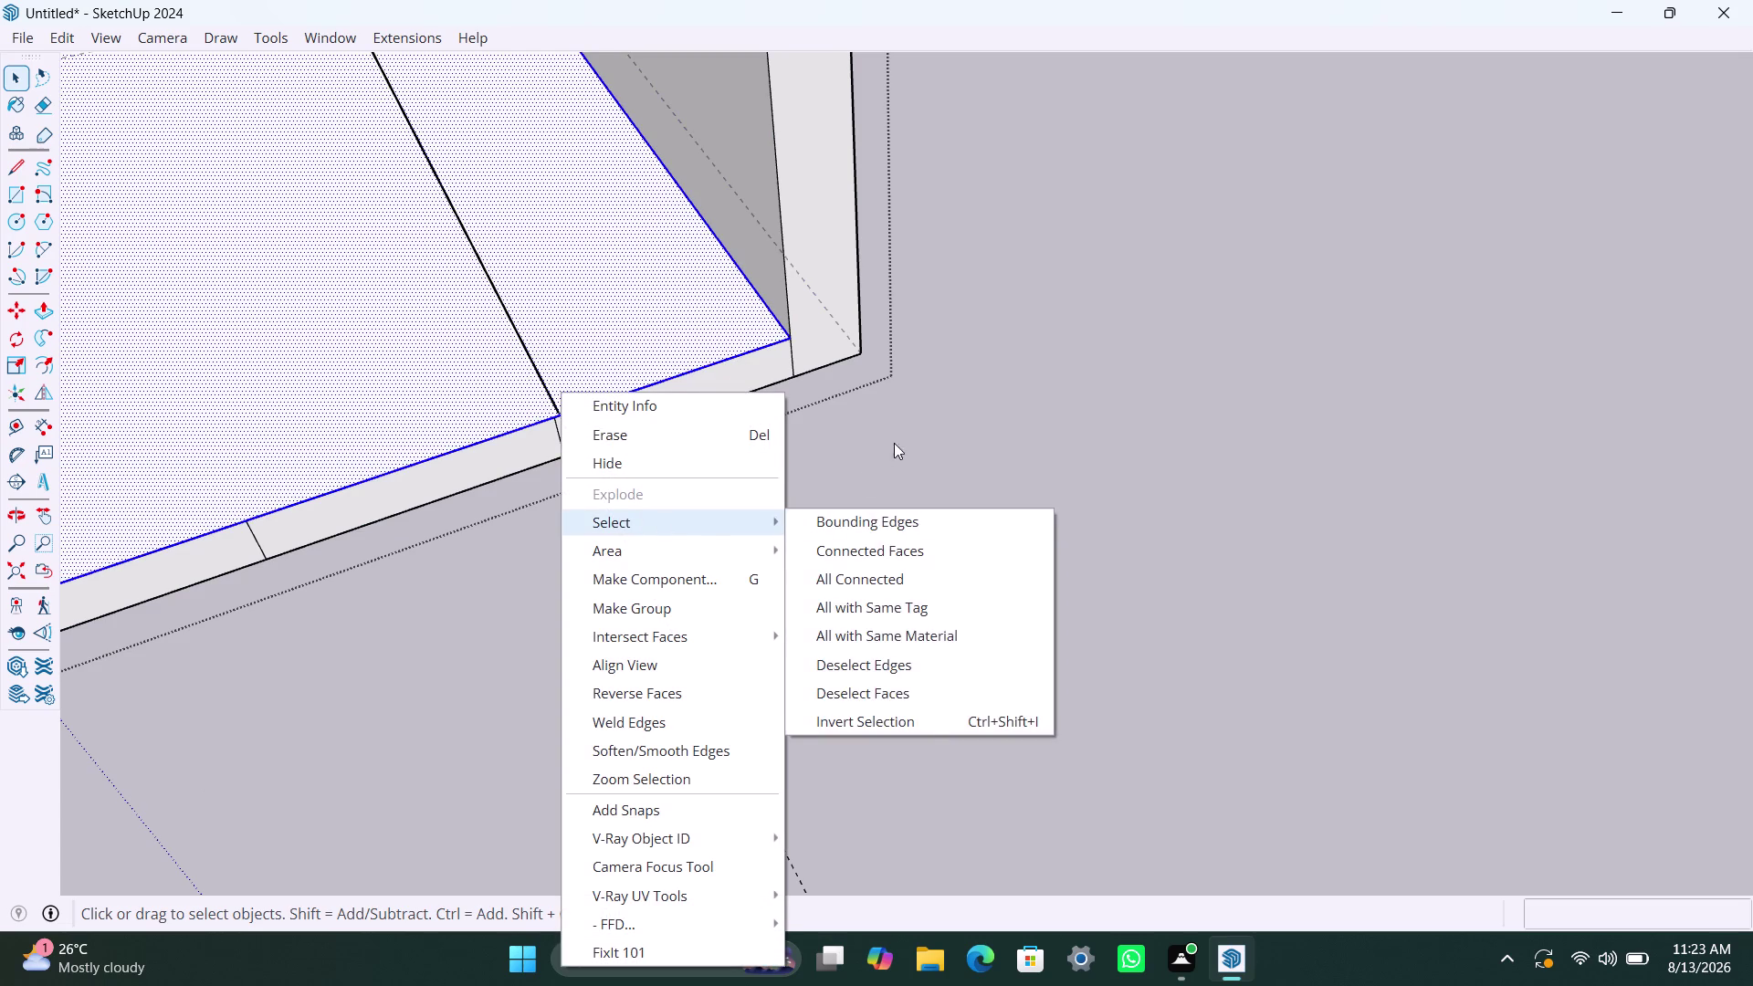
click(896, 441)
triple_click(578, 398)
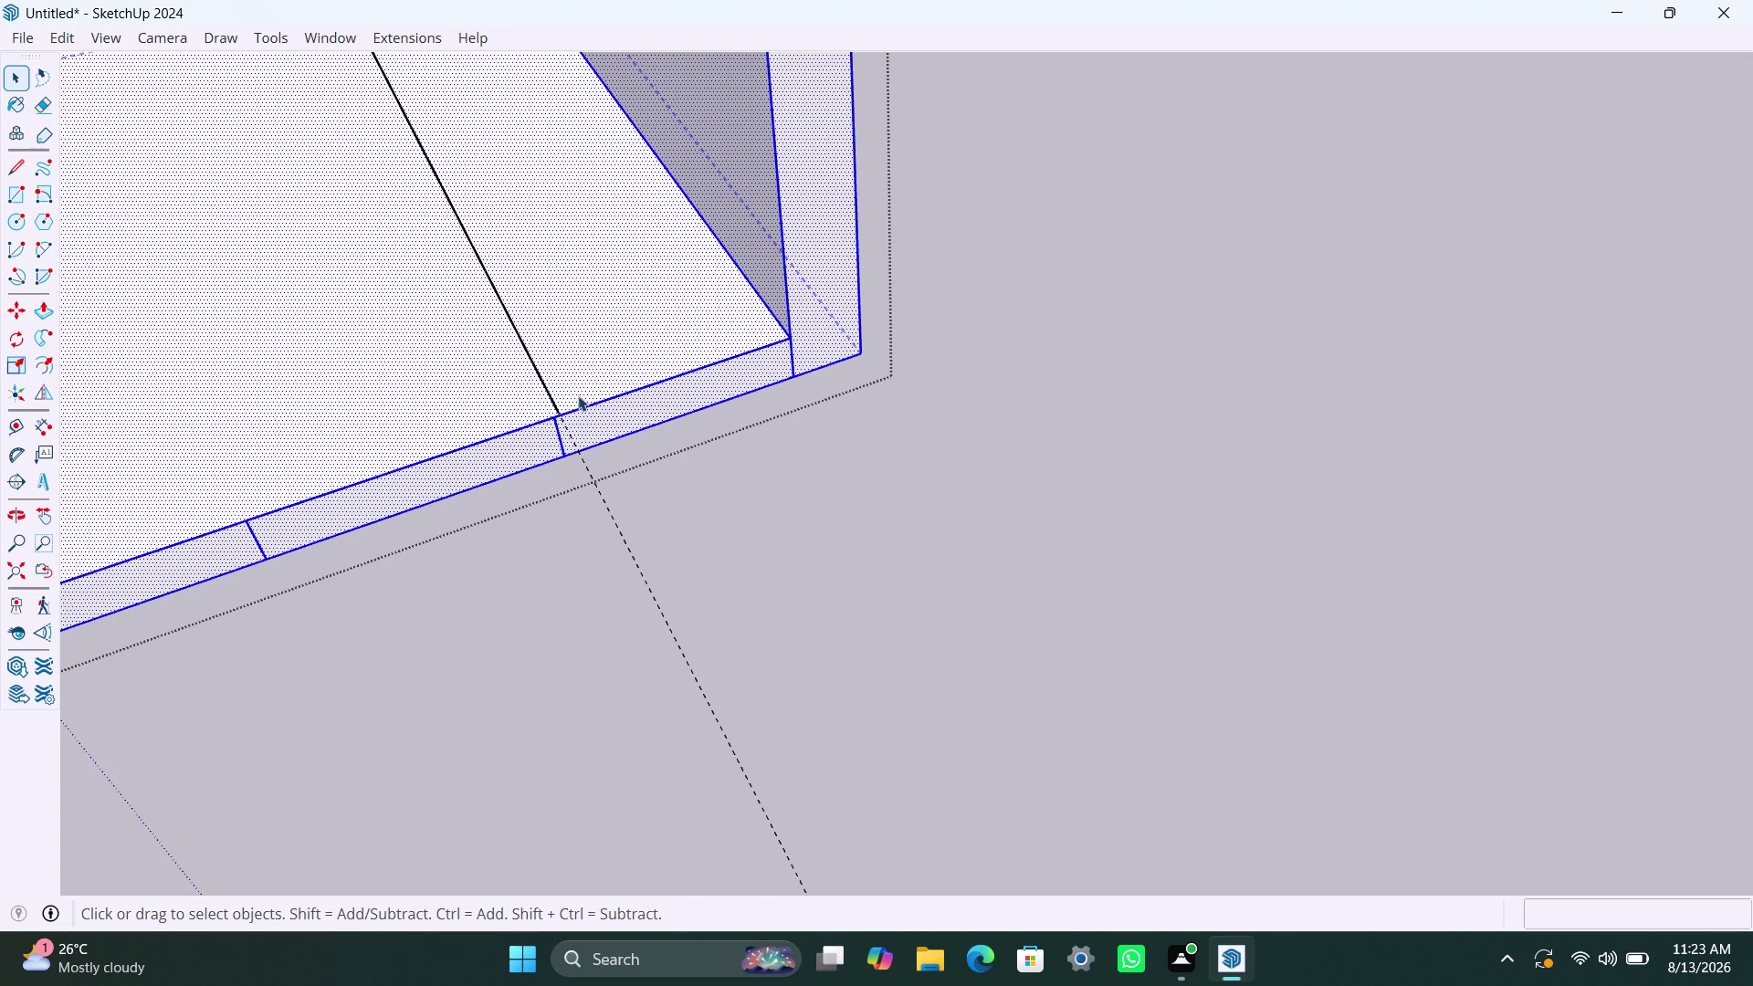
right_click(578, 395)
click(910, 488)
key(Escape)
key(Escape)
key(Escape)
key(Escape)
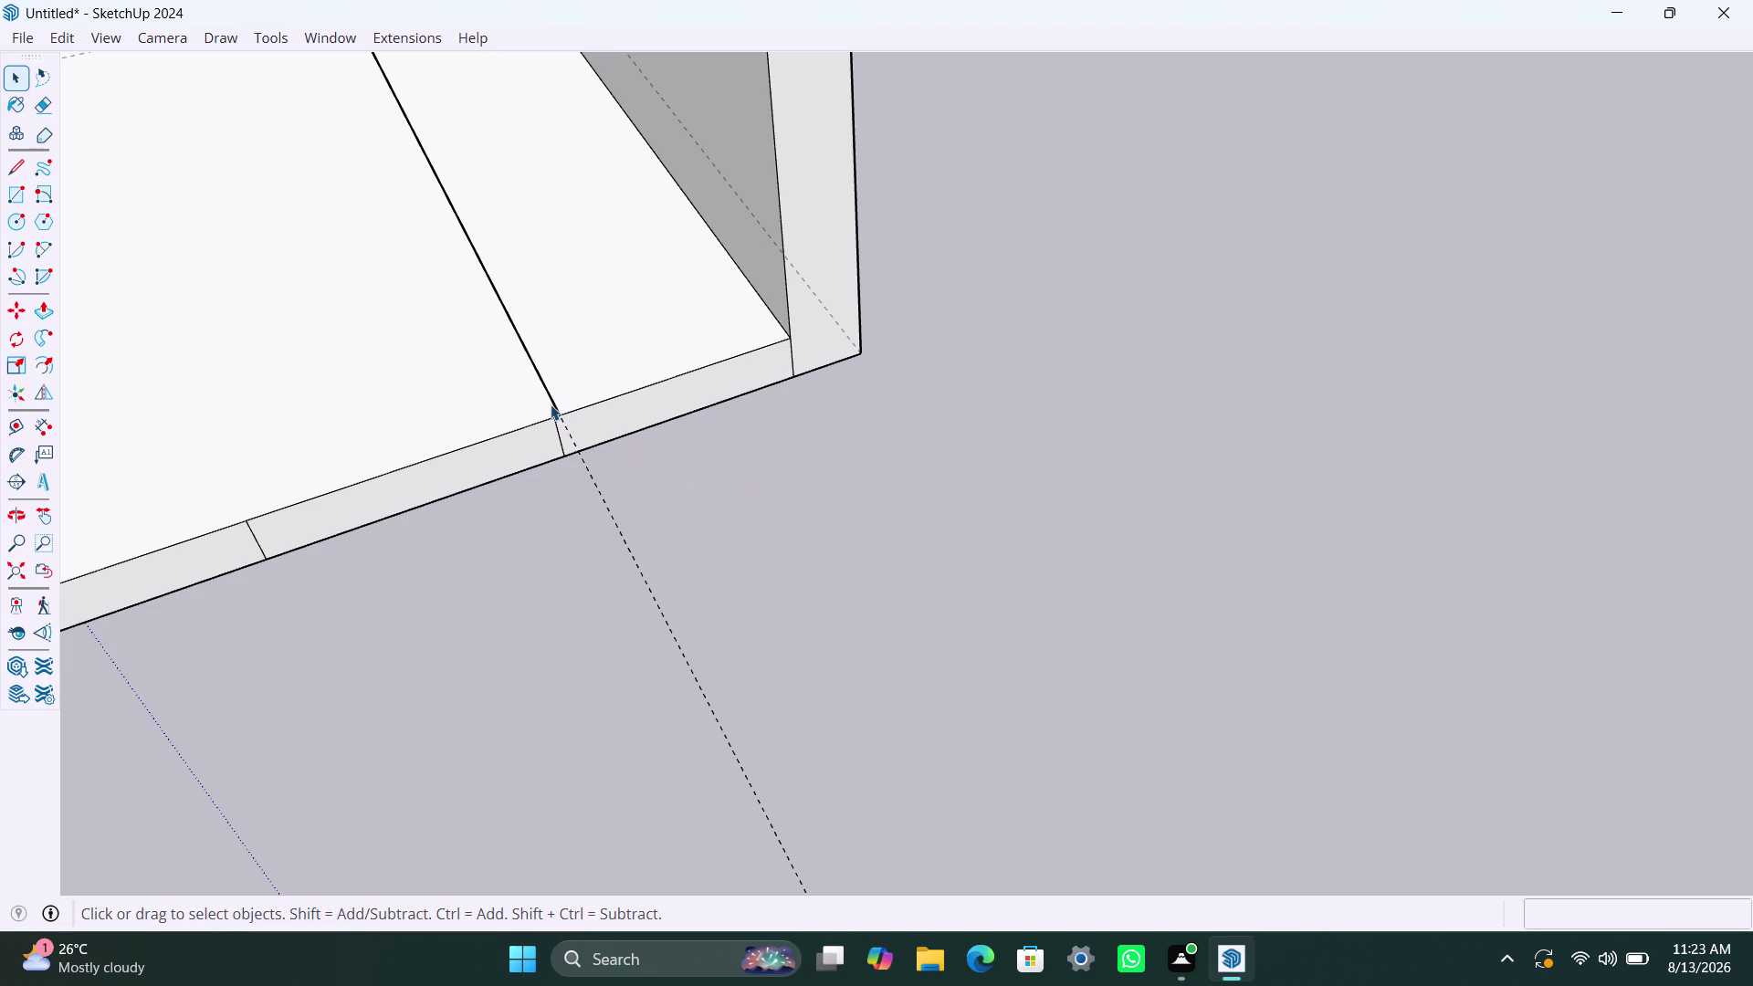
Select the floor face again, try context-menu options, and dismiss them with Escape.
double_click(555, 401)
double_click(576, 395)
right_click(577, 394)
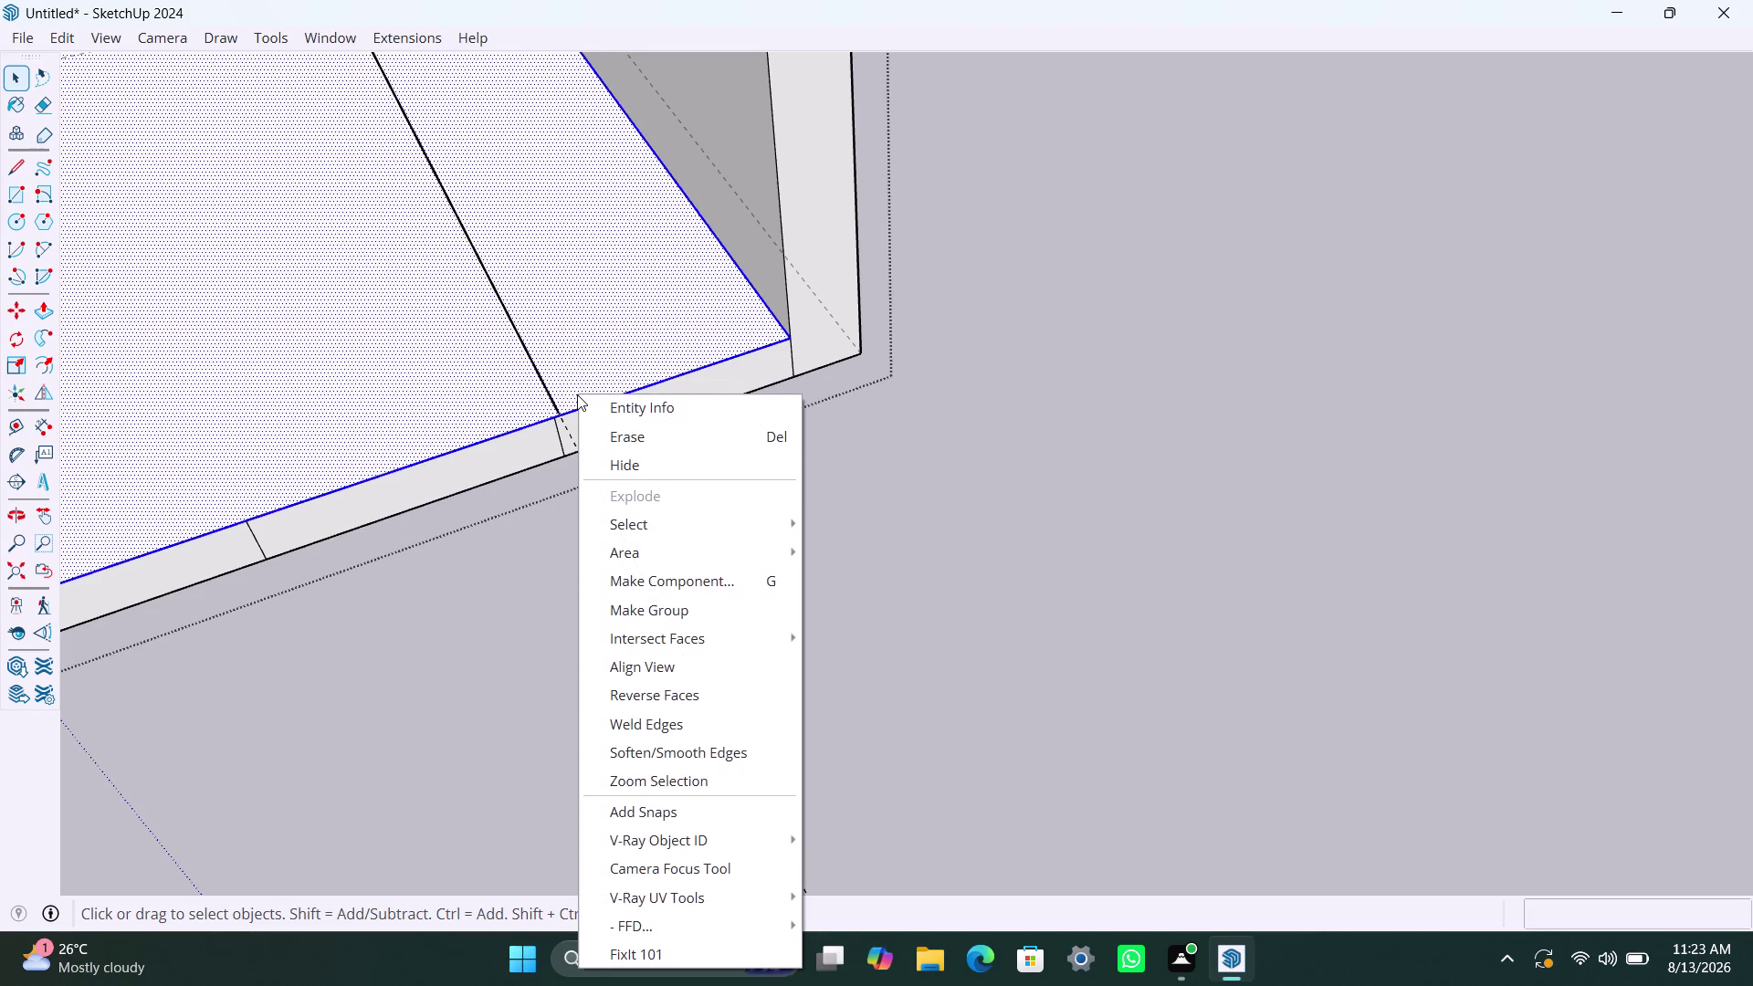
double_click(705, 496)
click(906, 493)
key(Escape)
triple_click(592, 404)
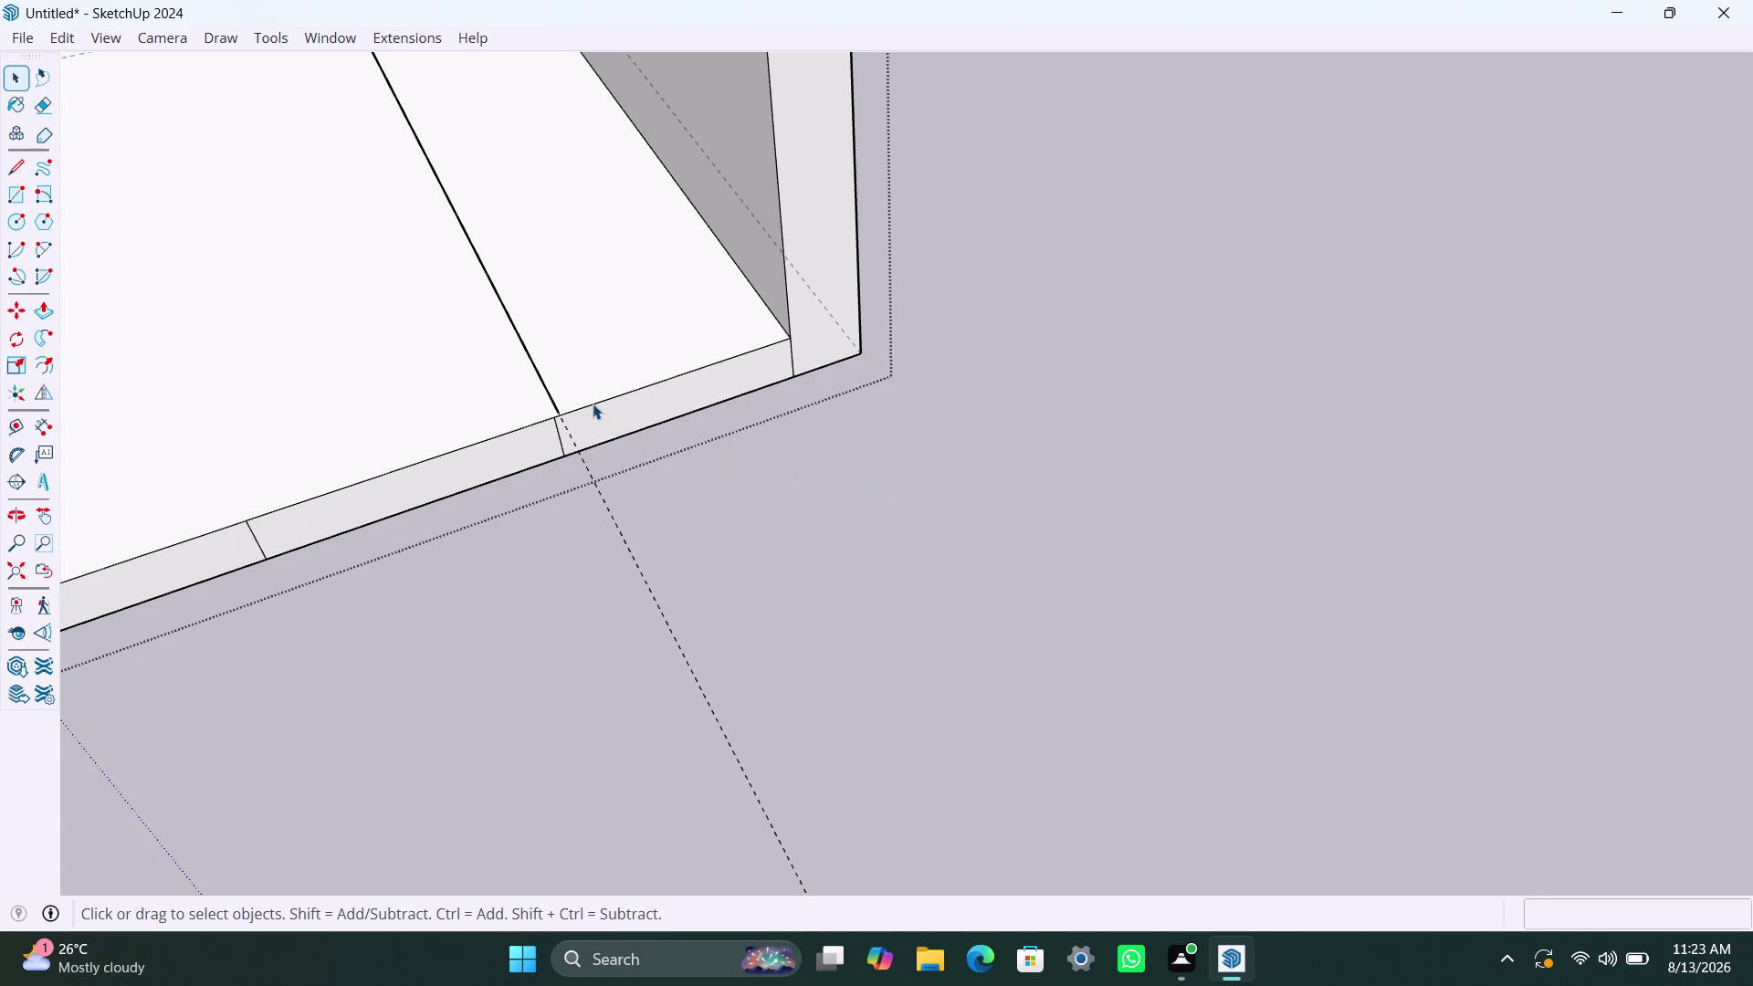
click(593, 403)
right_click(593, 404)
click(675, 513)
click(960, 509)
key(Escape)
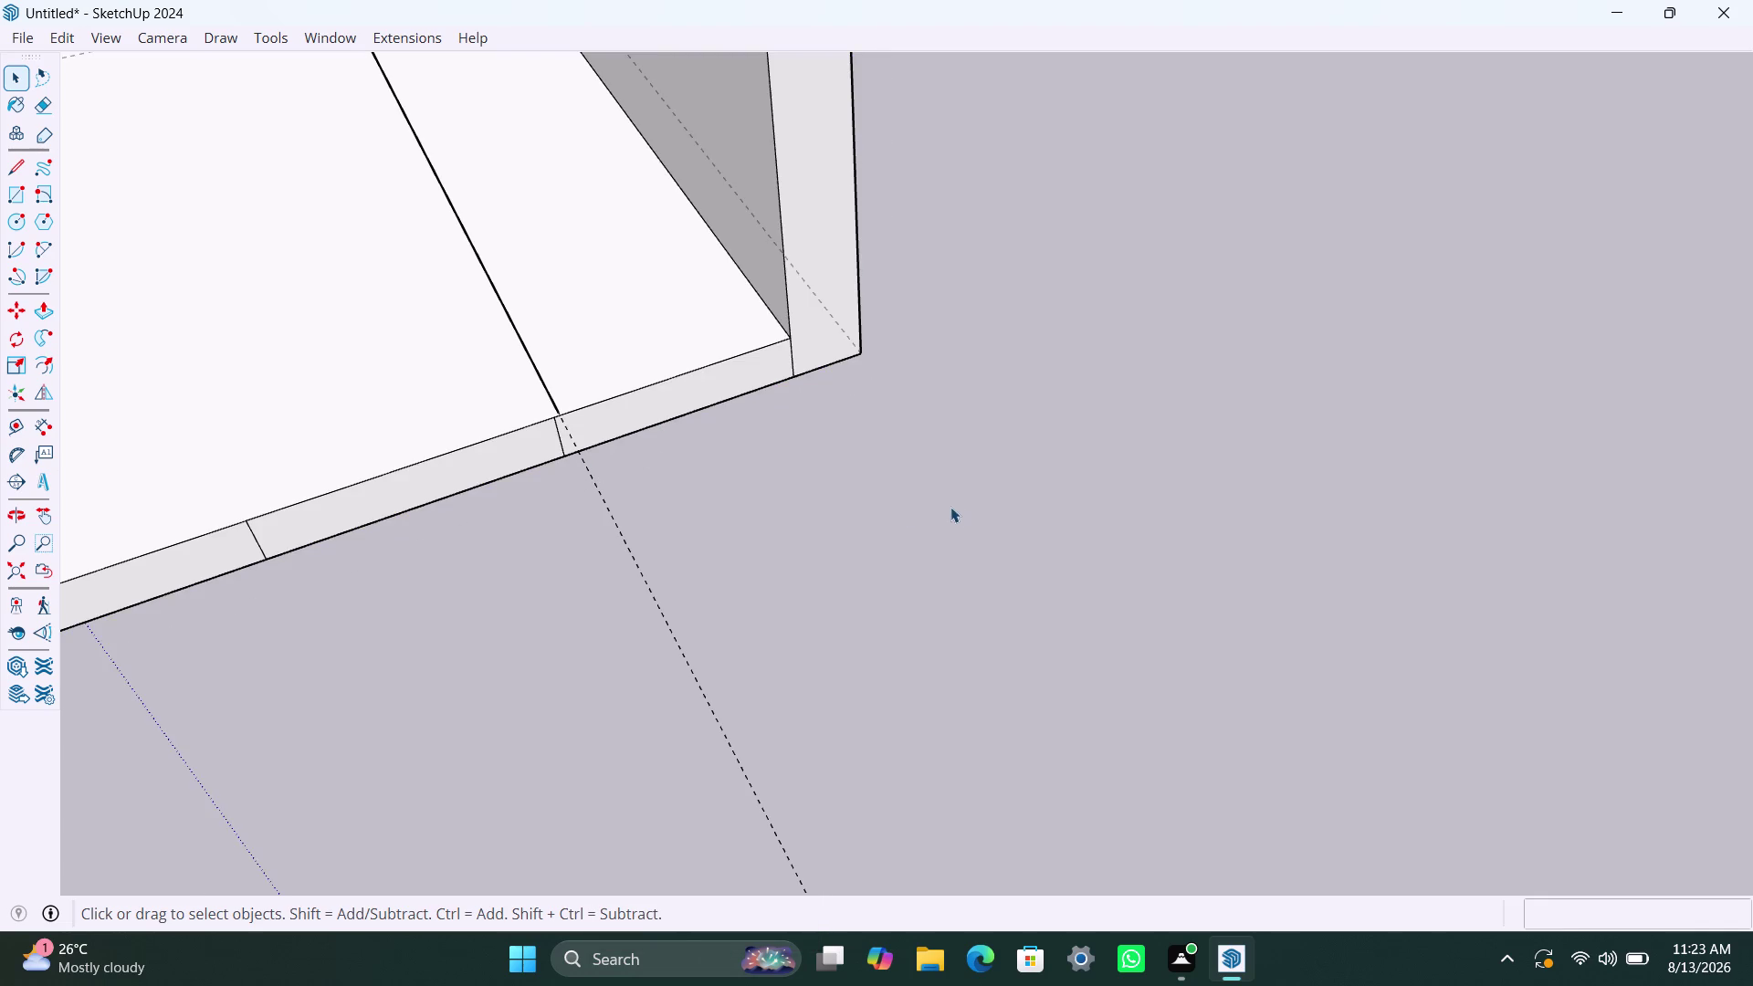
key(Escape)
Orbit back out to the whole room and triple-click to select all connected geometry.
scroll(down, 3)
scroll(down, 3)
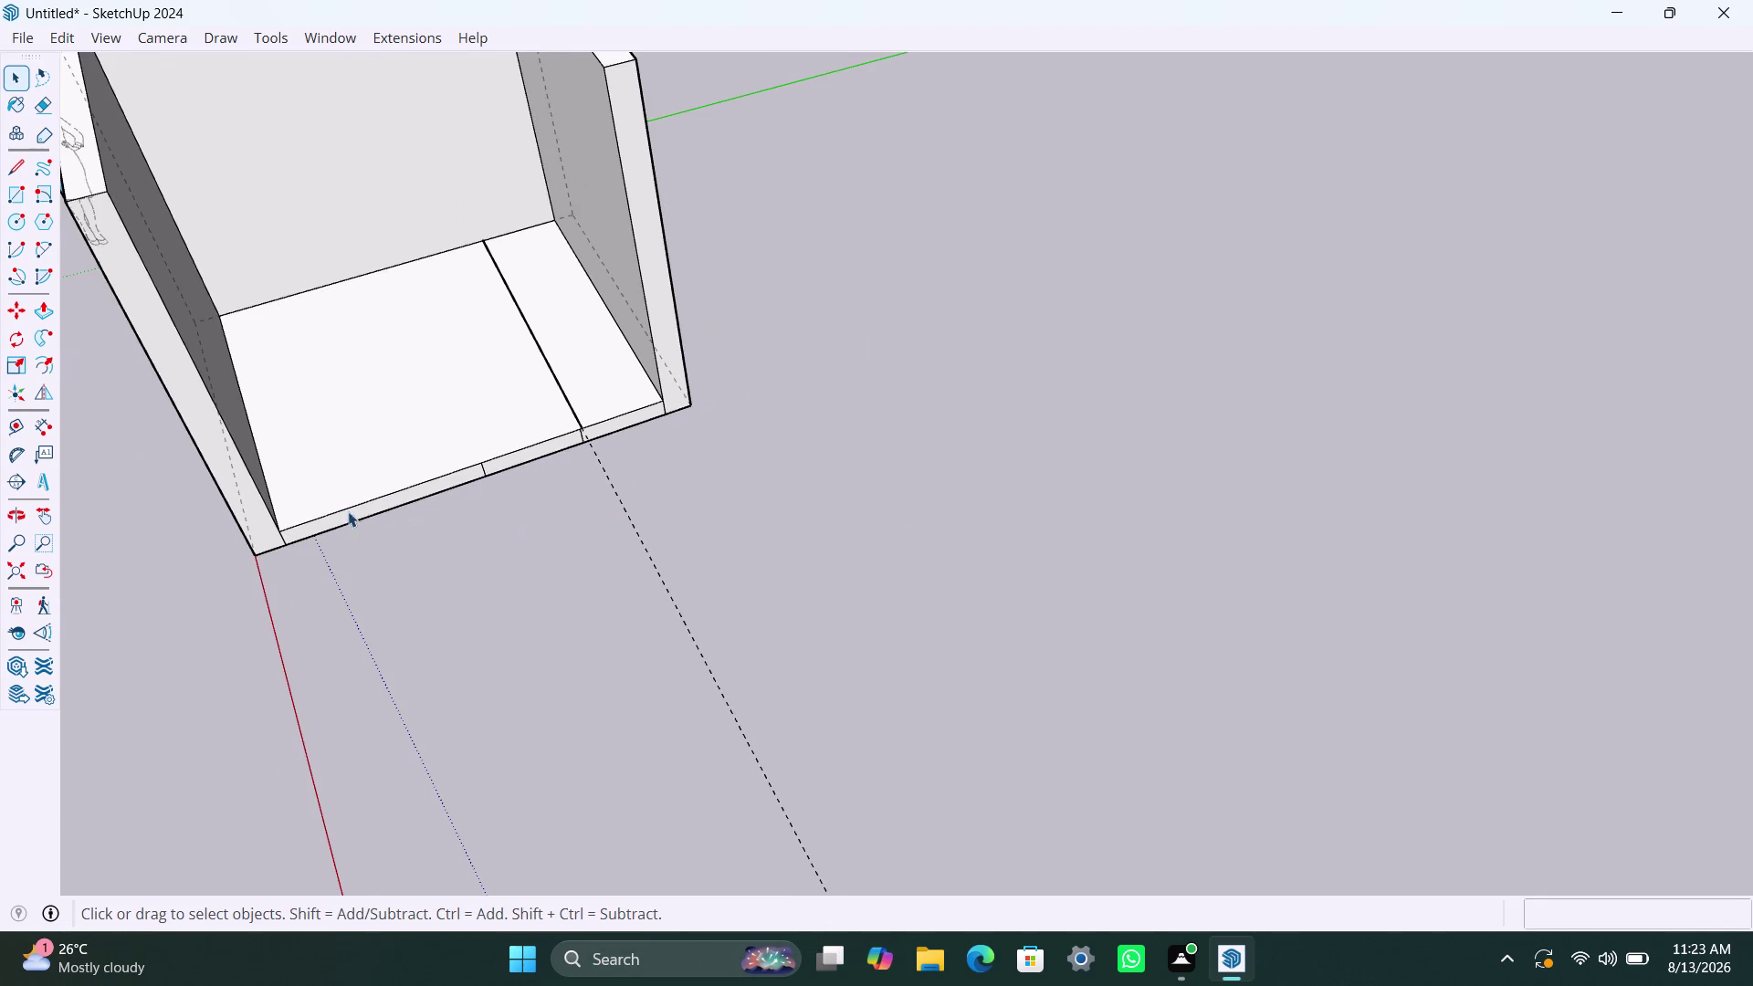
scroll(down, 3)
middle_drag(381, 523, 356, 539)
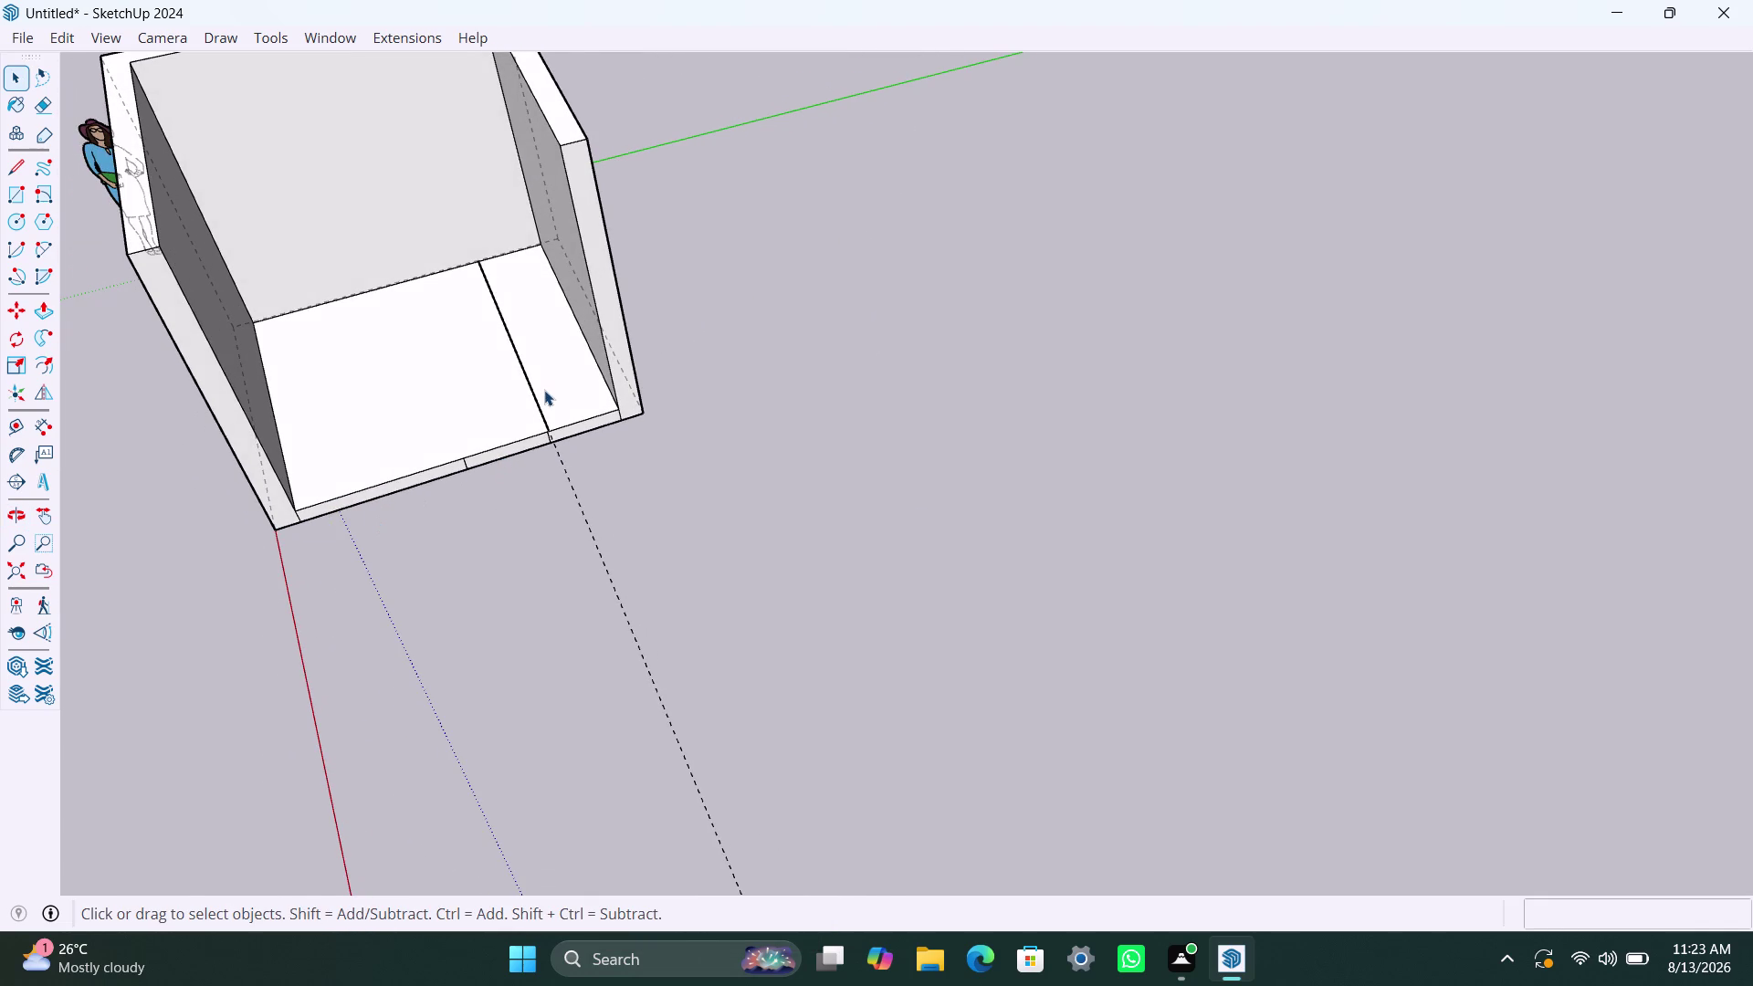
click(544, 389)
scroll(up, 3)
scroll(up, 3)
triple_click(550, 436)
click(551, 437)
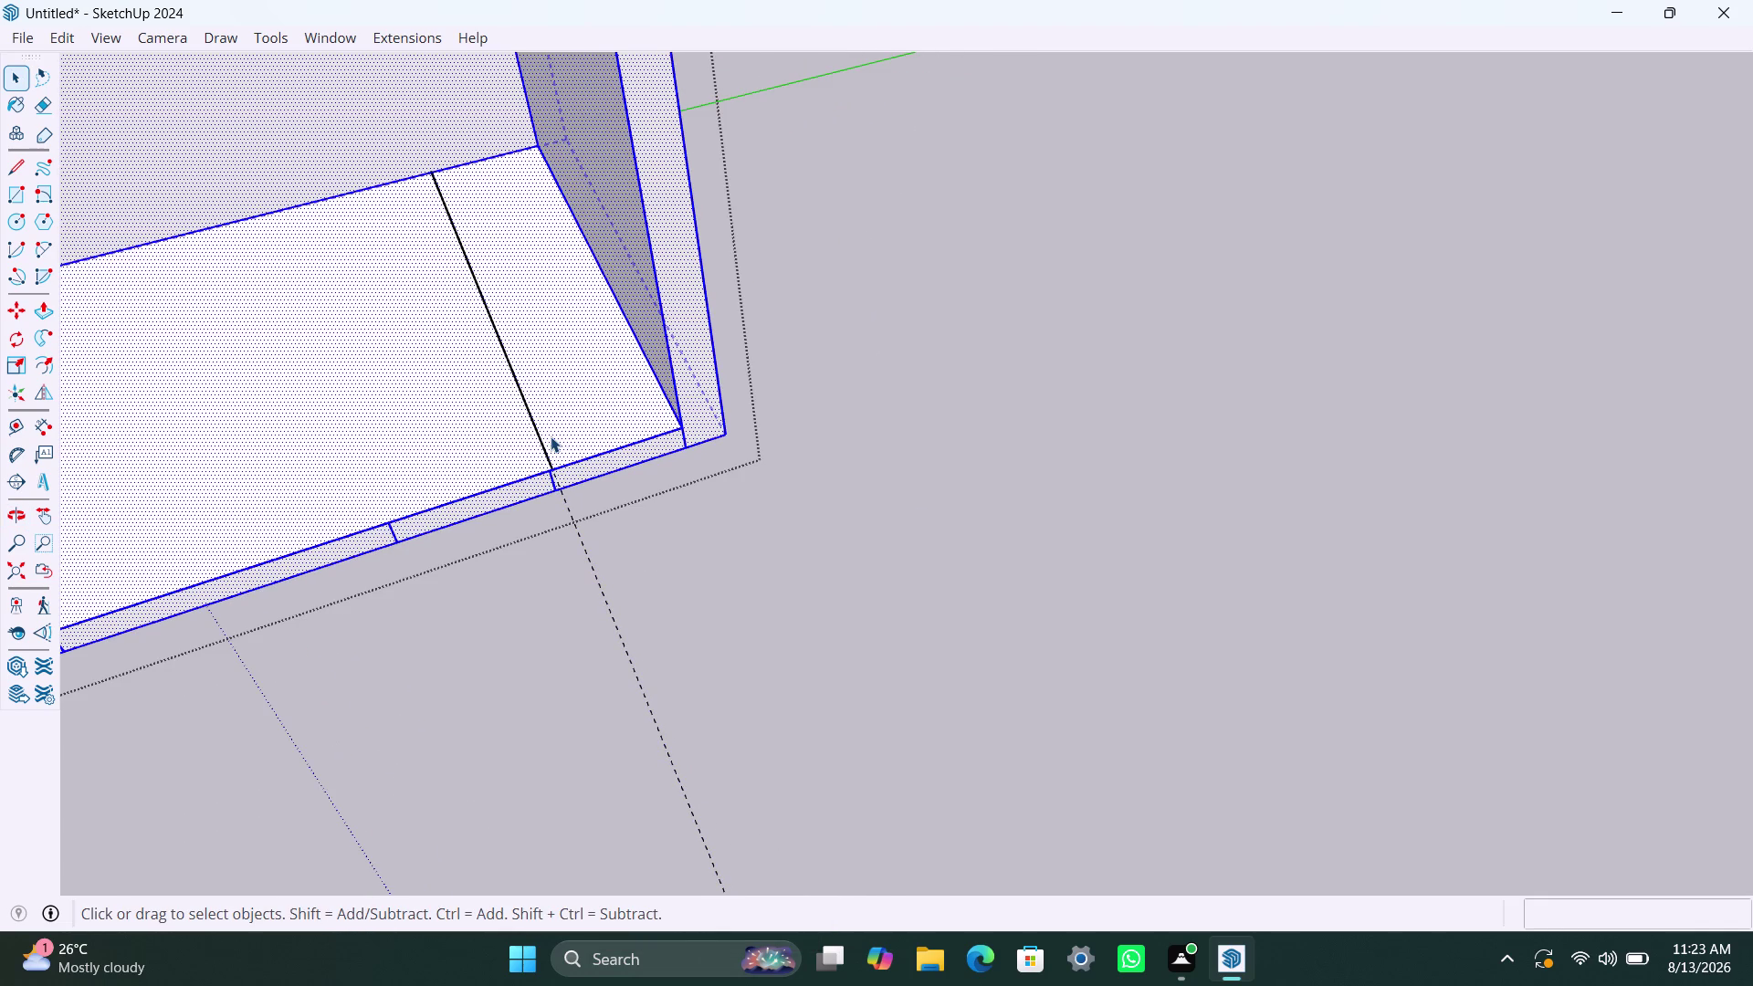
Undo repeatedly with Ctrl+Z until the dividing line and its guides are removed.
key(ctrl+z)
key(ctrl+z)
key(ctrl+z)
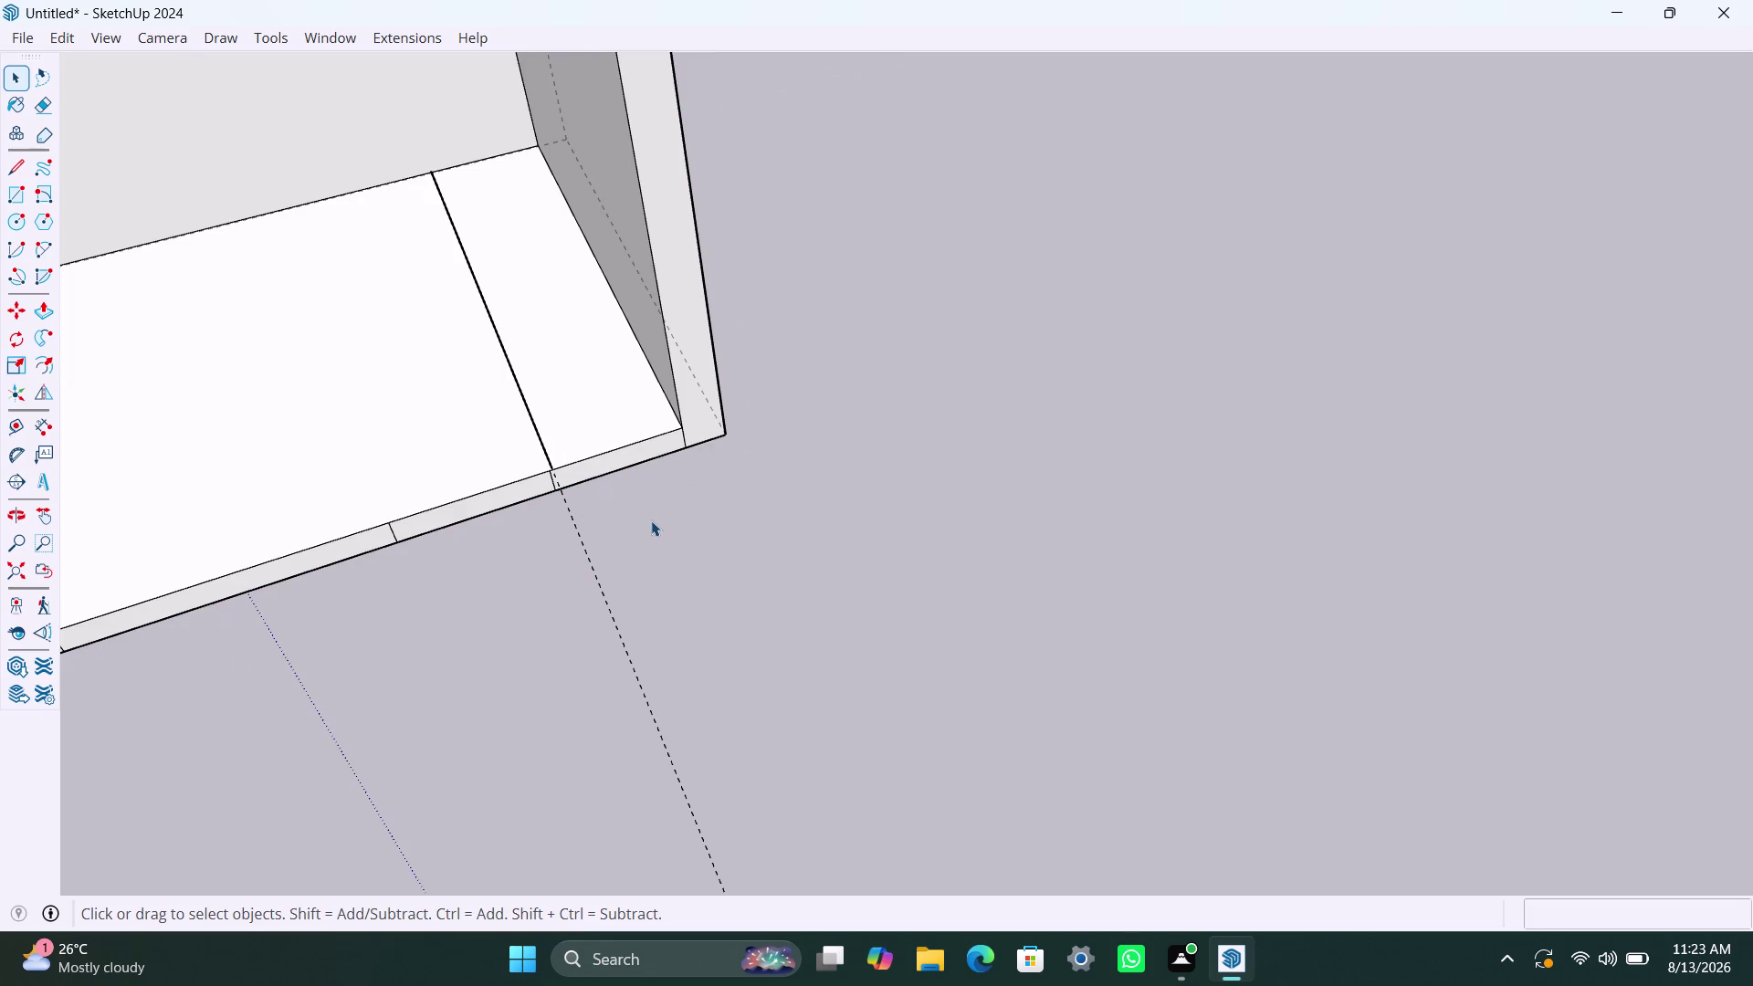
key(ctrl+z)
key(ctrl+z)
key(ctrl+z)
key(ctrl+z)
key(ctrl+z)
key(ctrl+z)
key(ctrl+z)
key(ctrl+z)
key(ctrl+z)
key(ctrl+z)
key(ctrl+z)
key(ctrl+z)
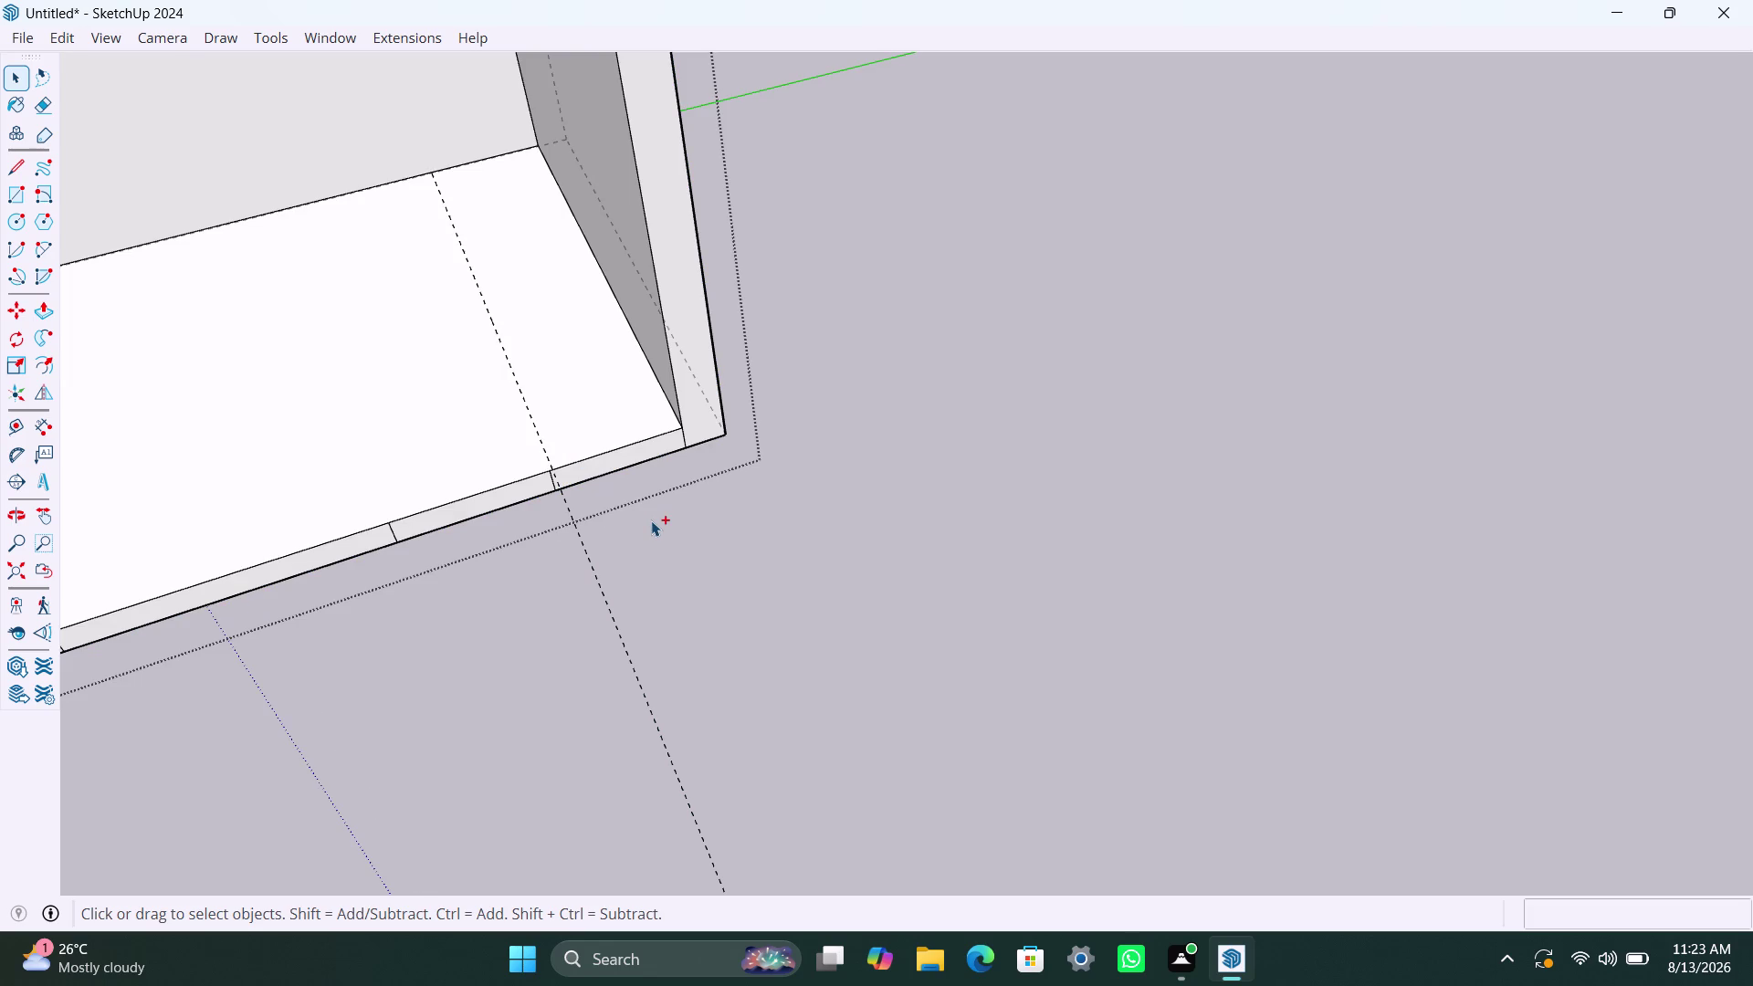
key(ctrl+z)
key(ctrl+z)
key(ctrl+z)
key(ctrl+z)
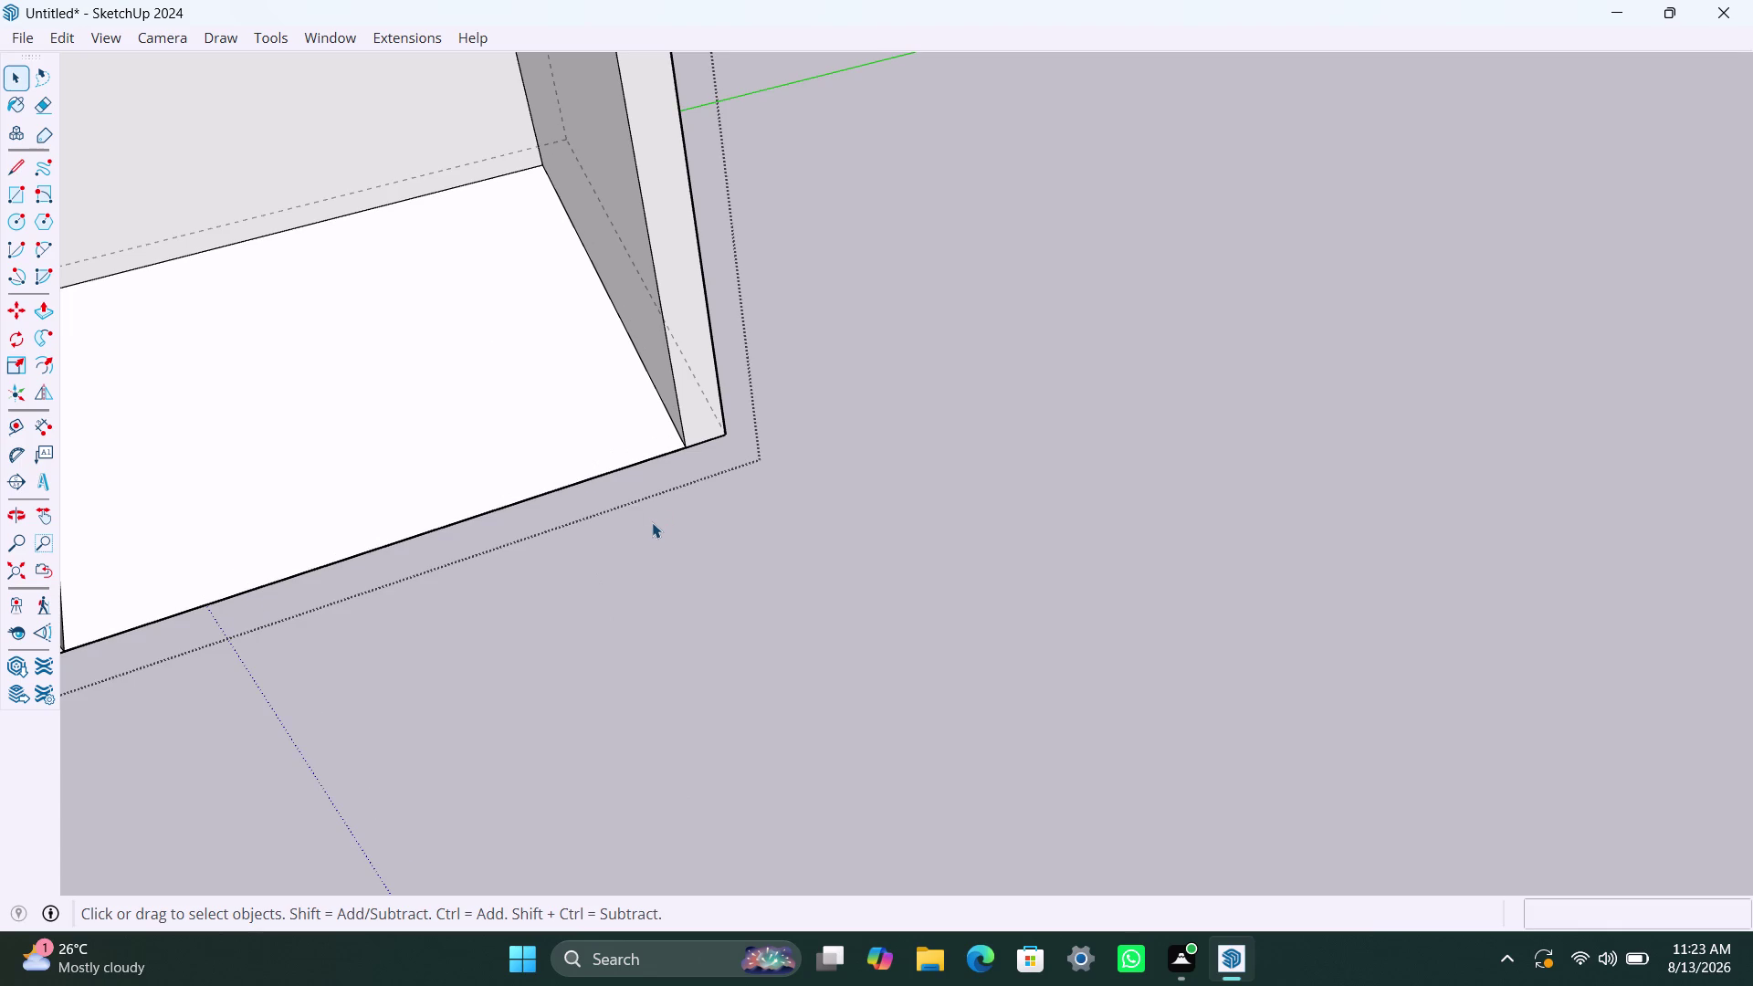
Zoom out and select the restored single floor face with its edges.
scroll(down, 3)
scroll(down, 3)
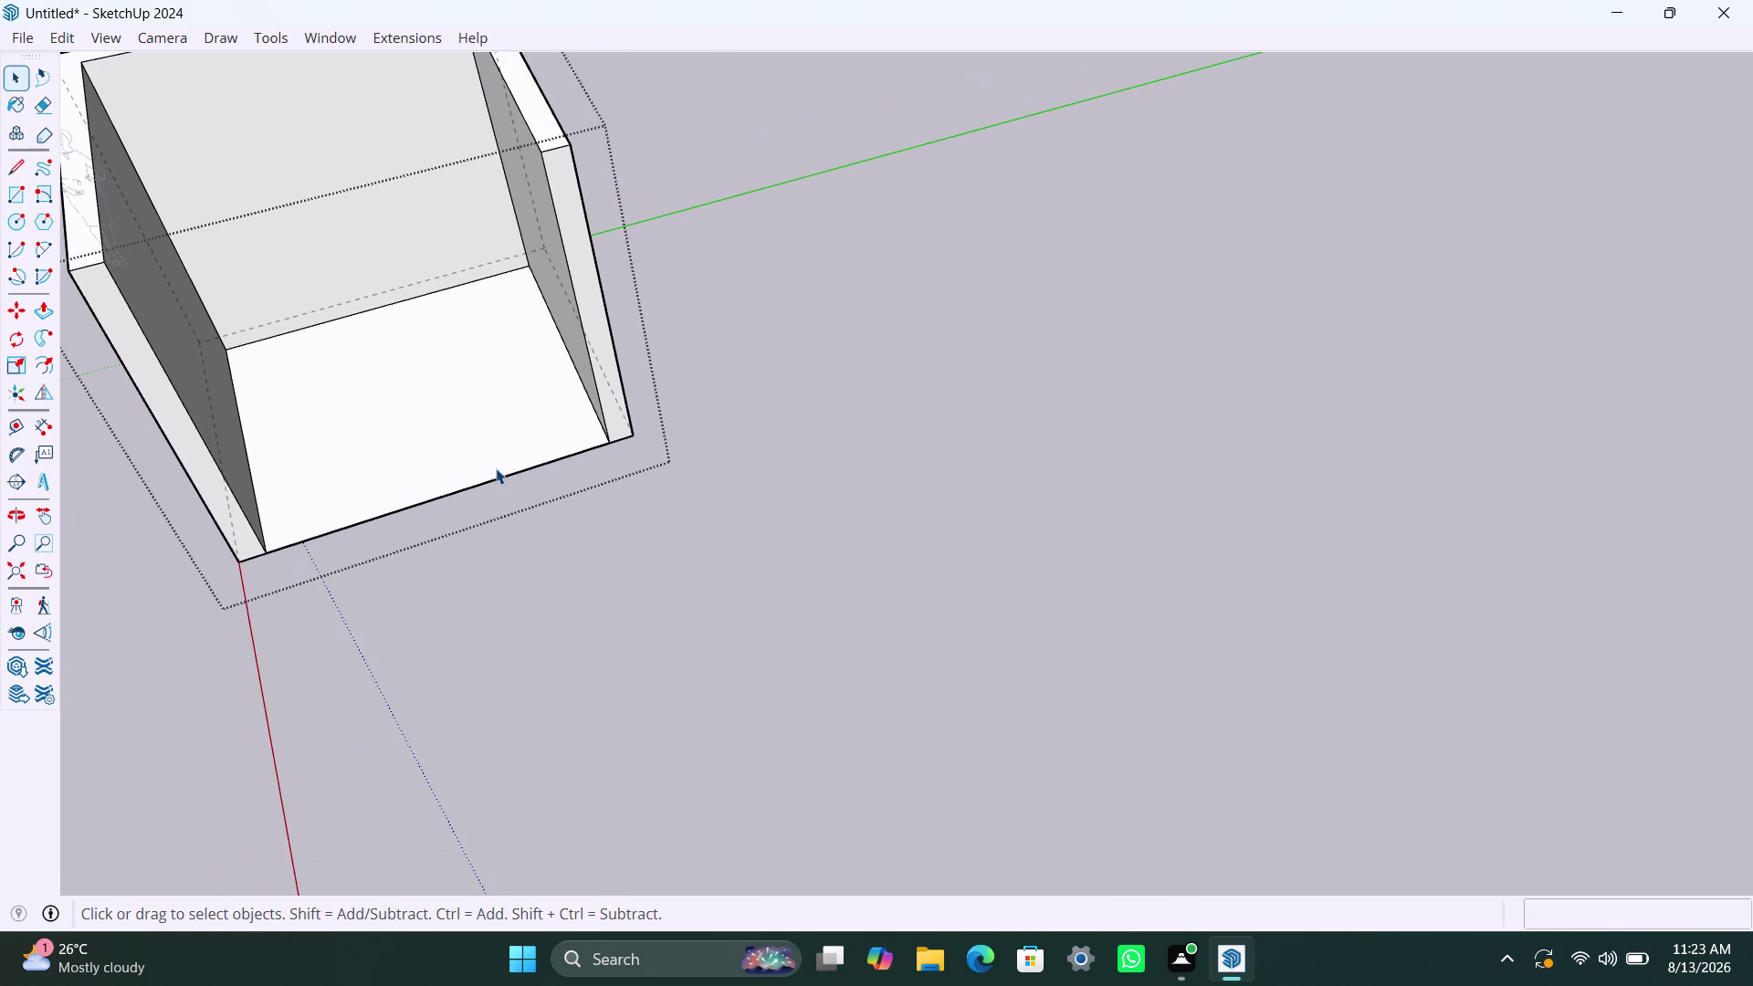
click(495, 469)
scroll(down, 3)
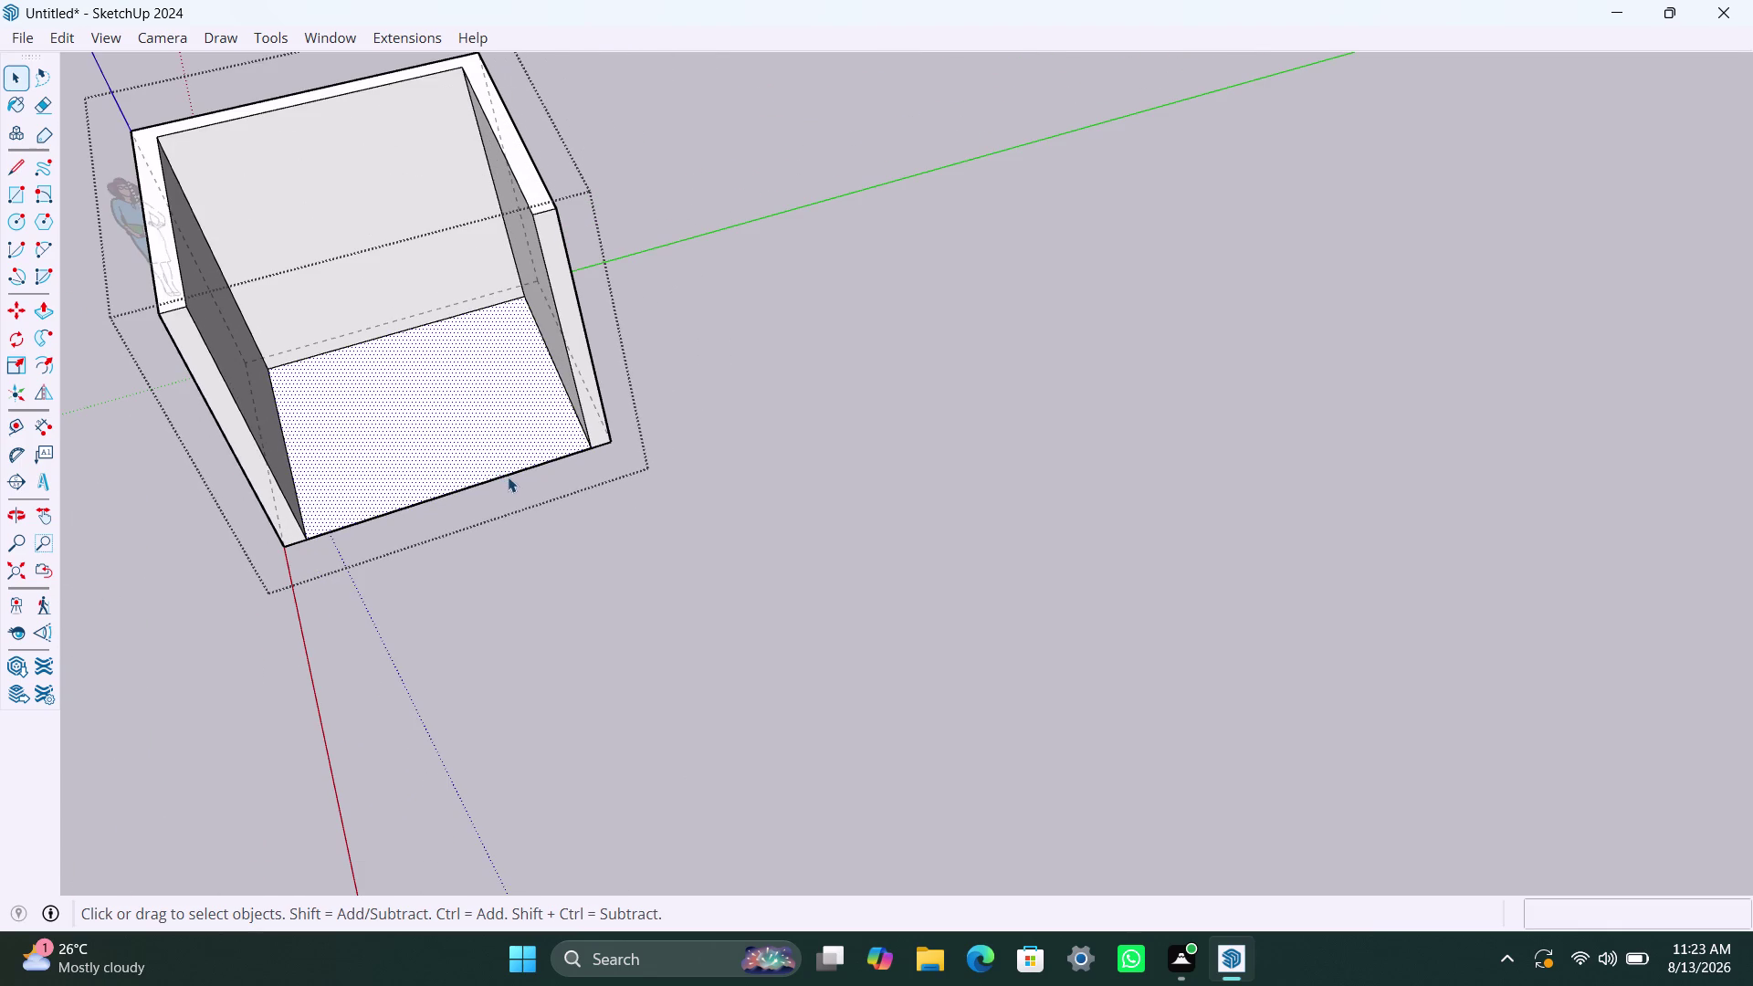
scroll(up, 3)
scroll(up, 3)
double_click(592, 434)
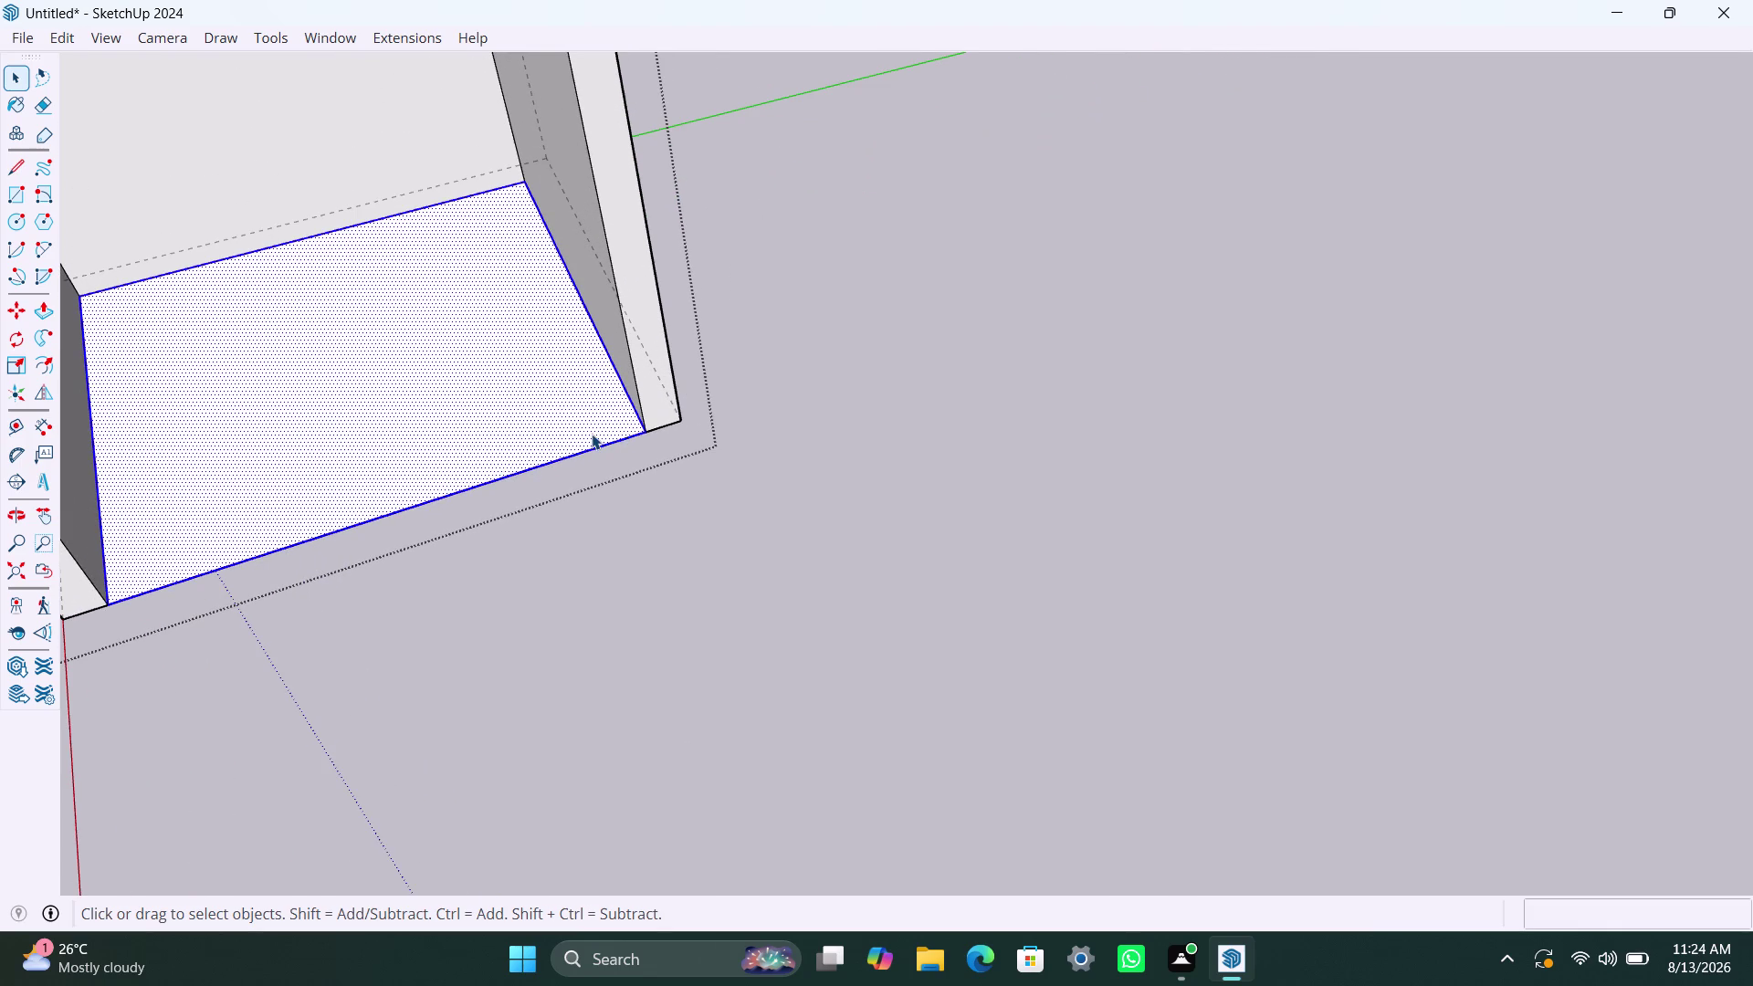
Draw a line near the right wall from the floor's front edge to its back edge.
key(l)
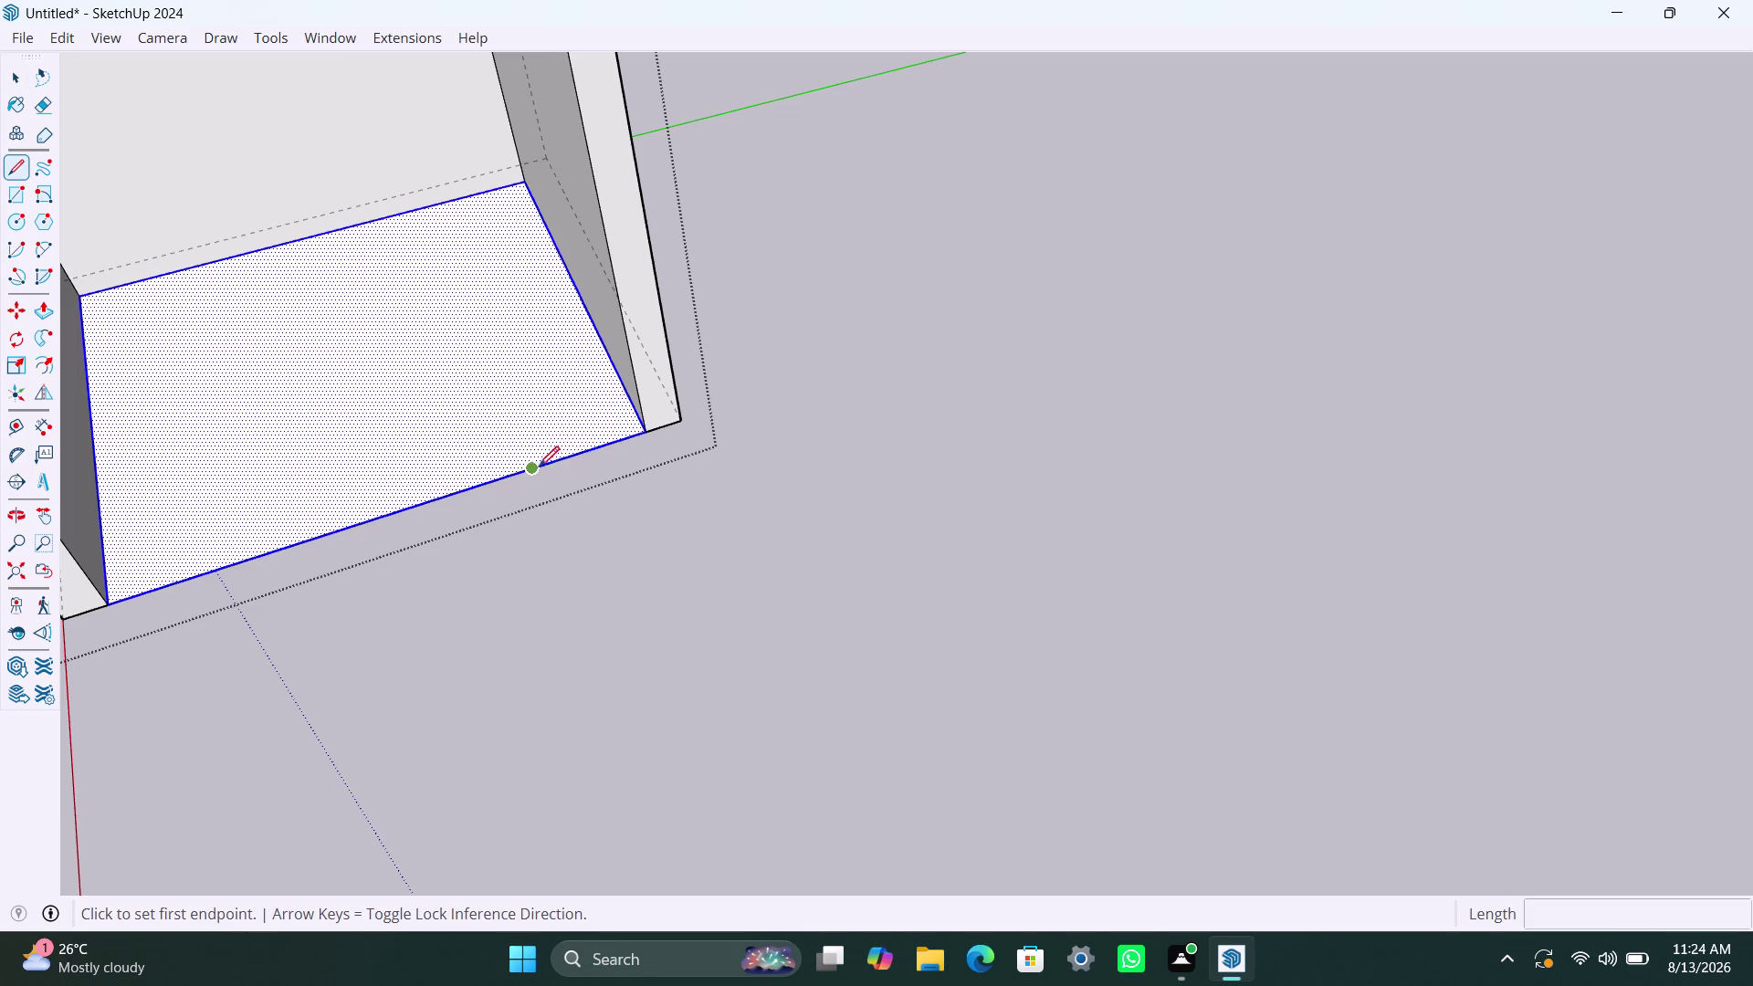
click(525, 467)
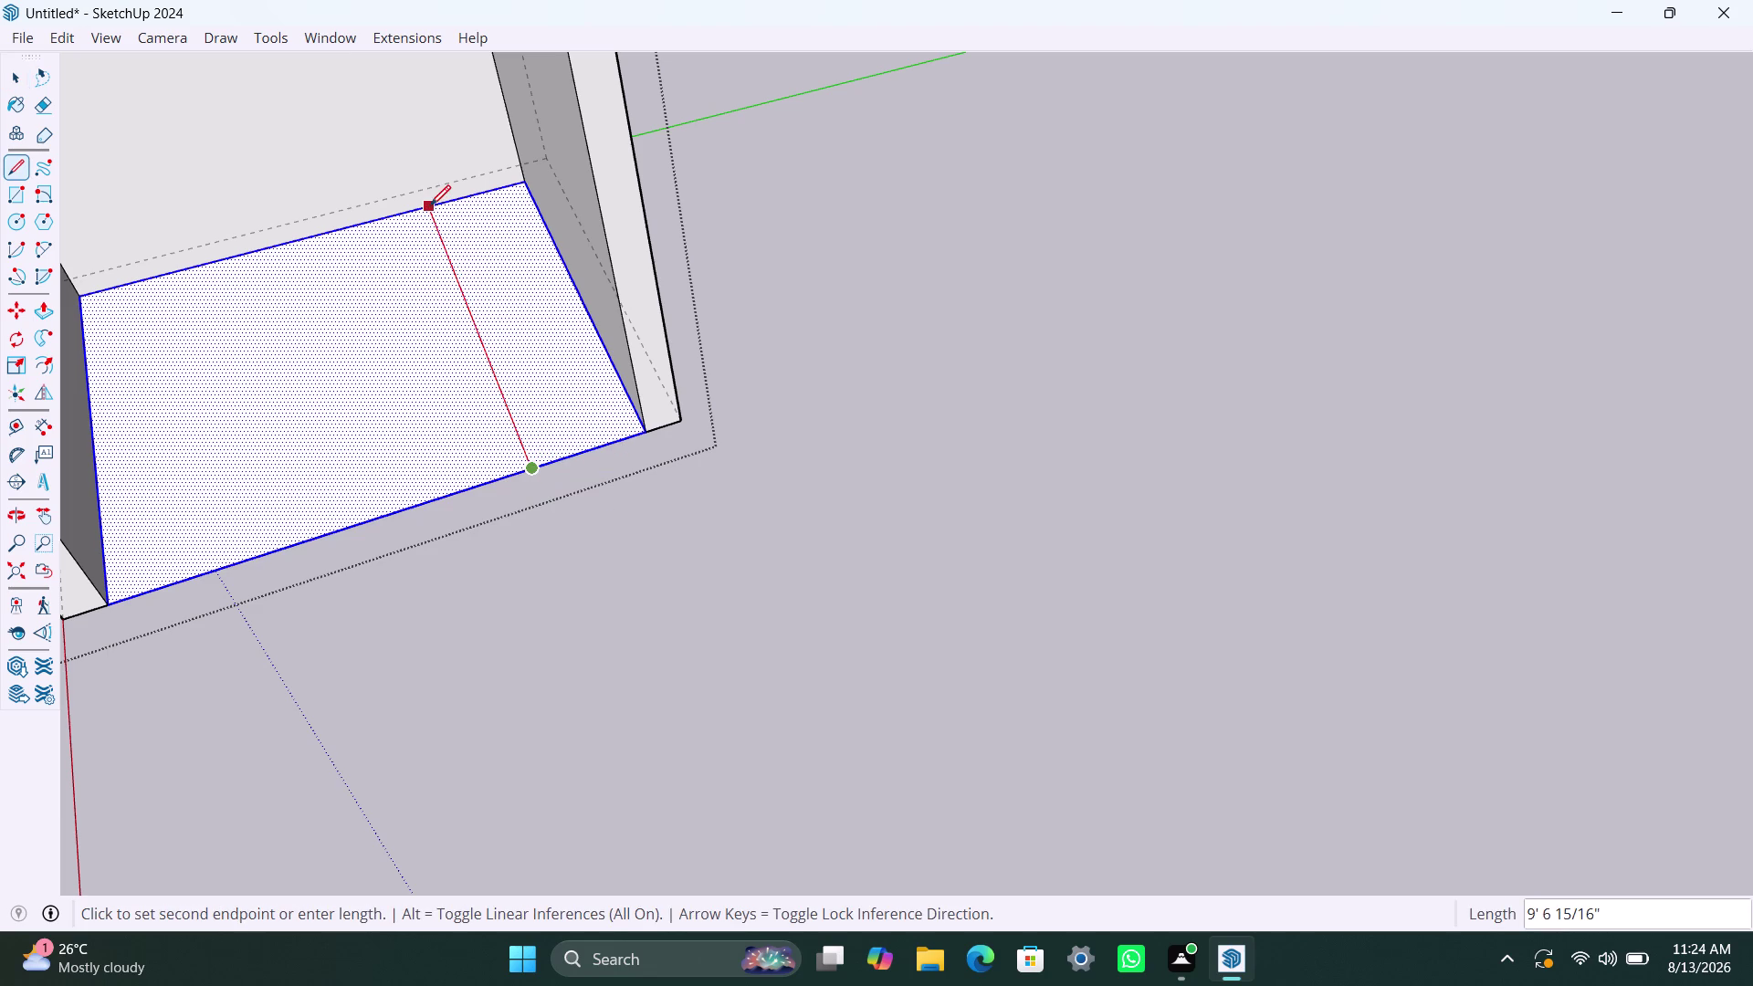
click(427, 204)
key(Escape)
key(Escape)
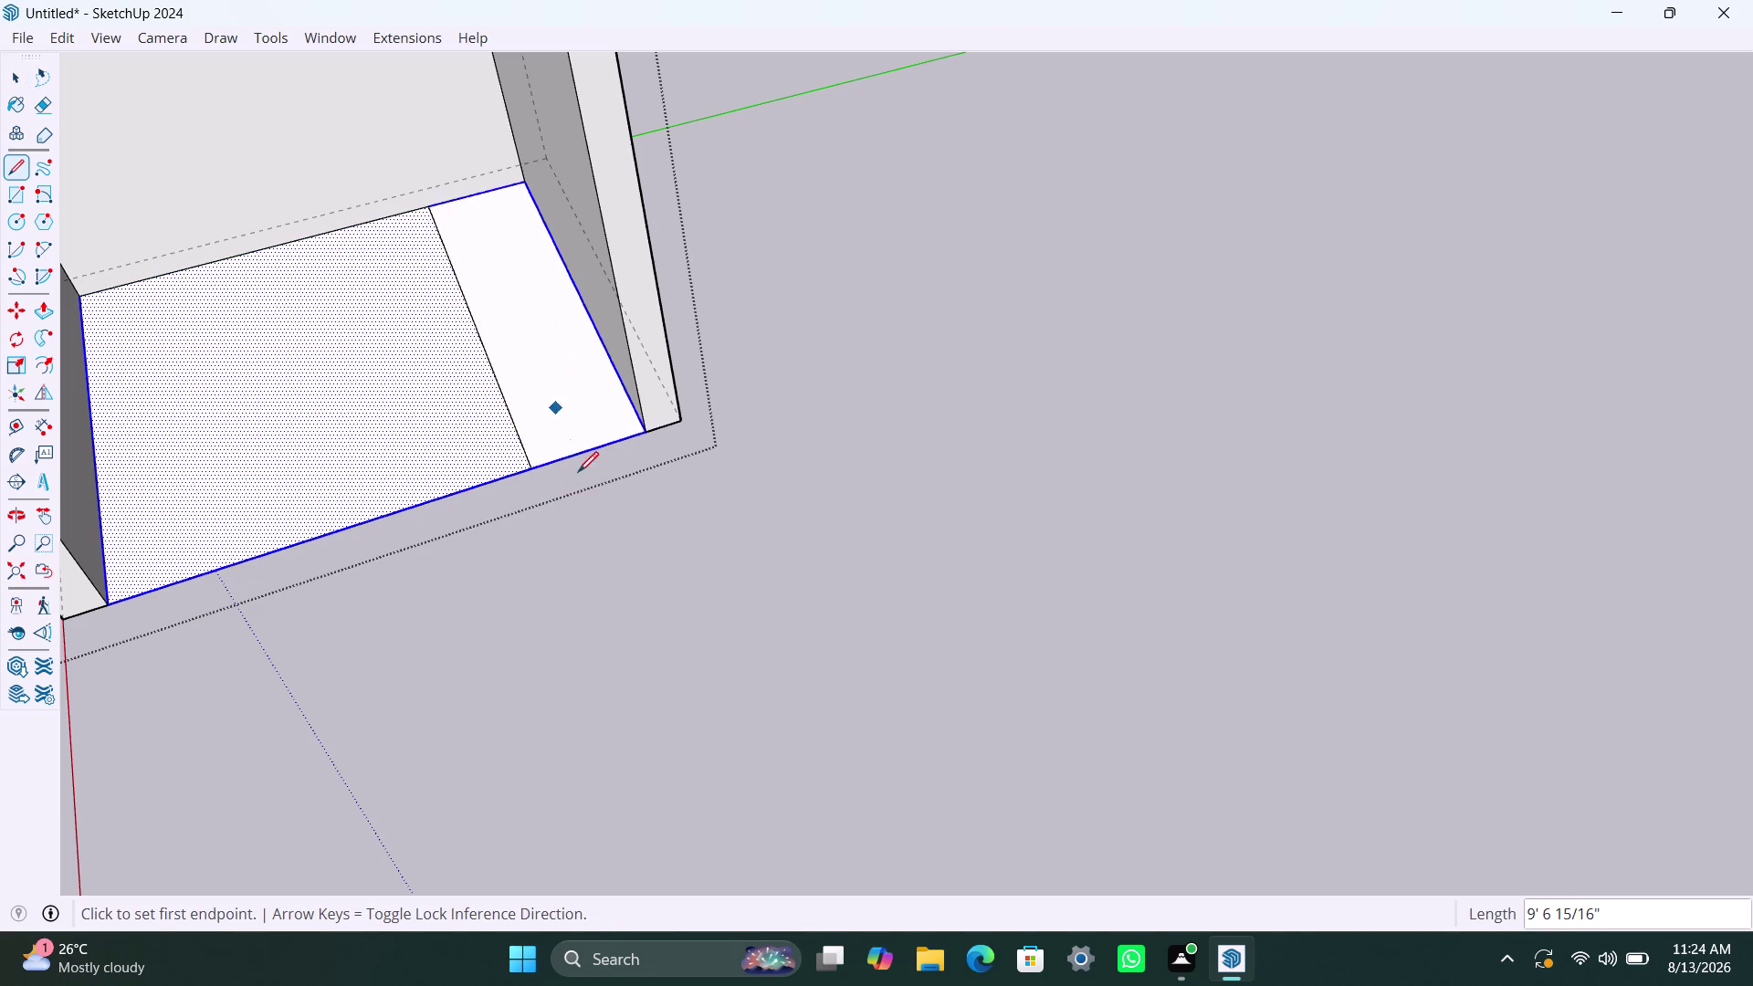
key(space)
key(space)
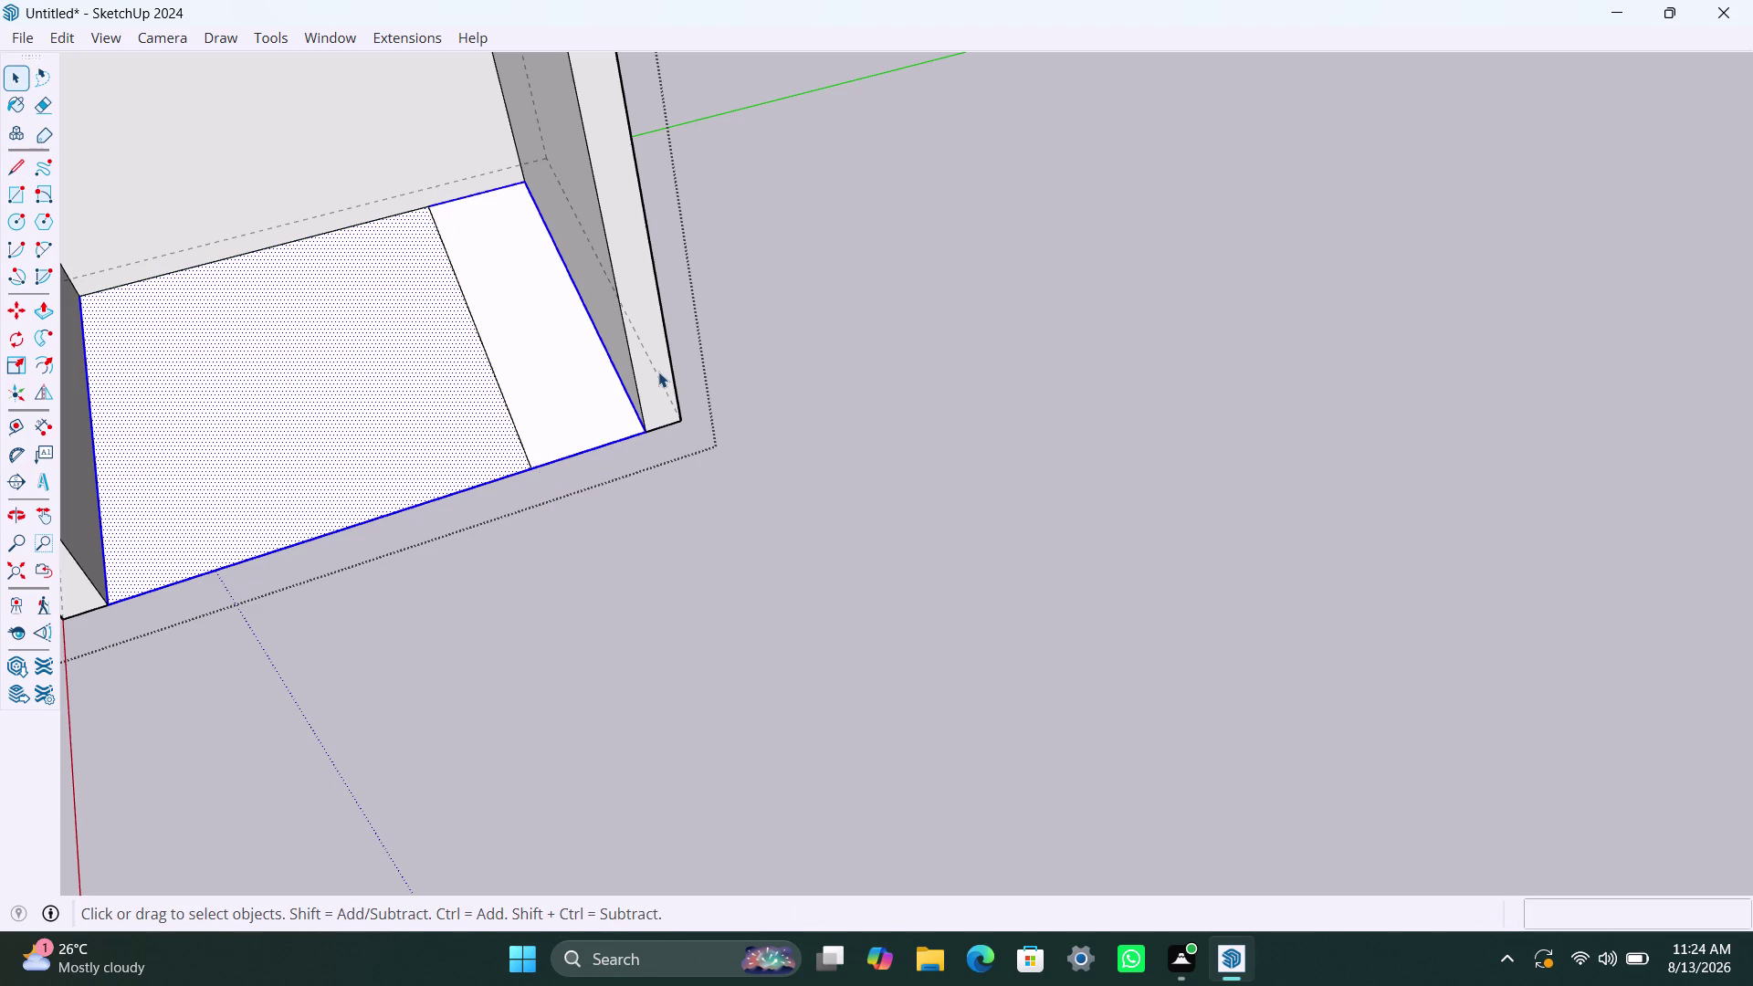
Place a Tape Measure guide 949mm from the right wall's edge.
key(t)
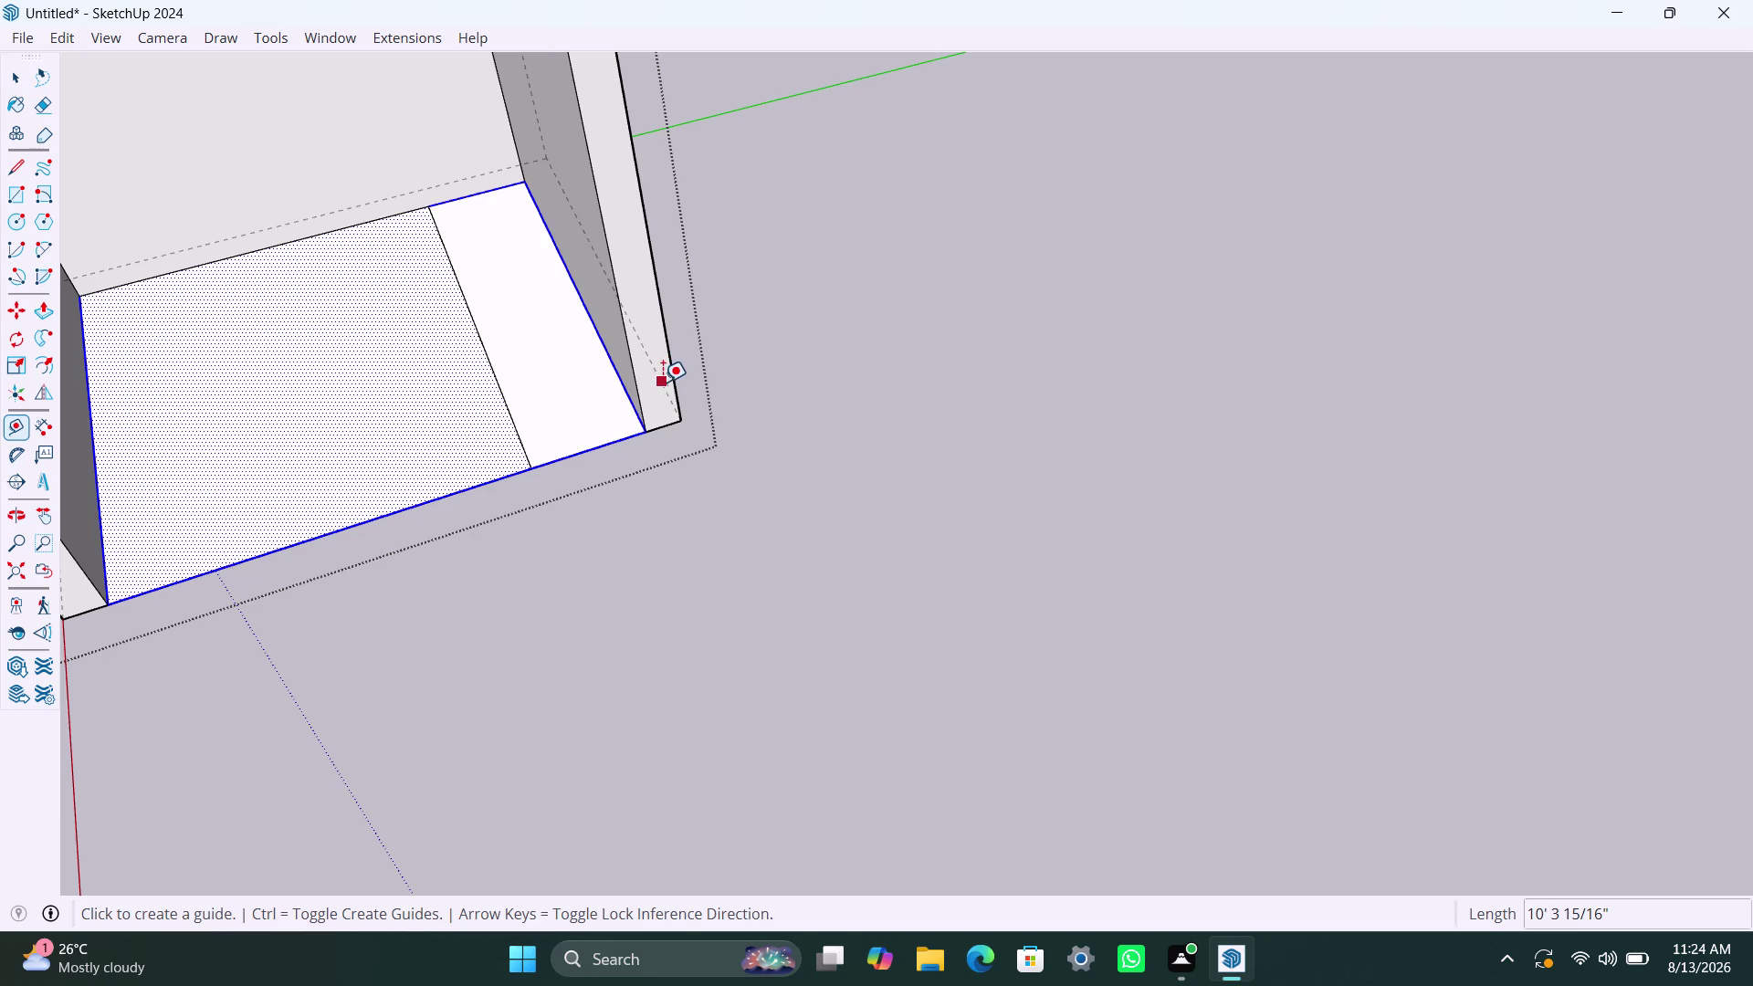
click(663, 381)
text(9)
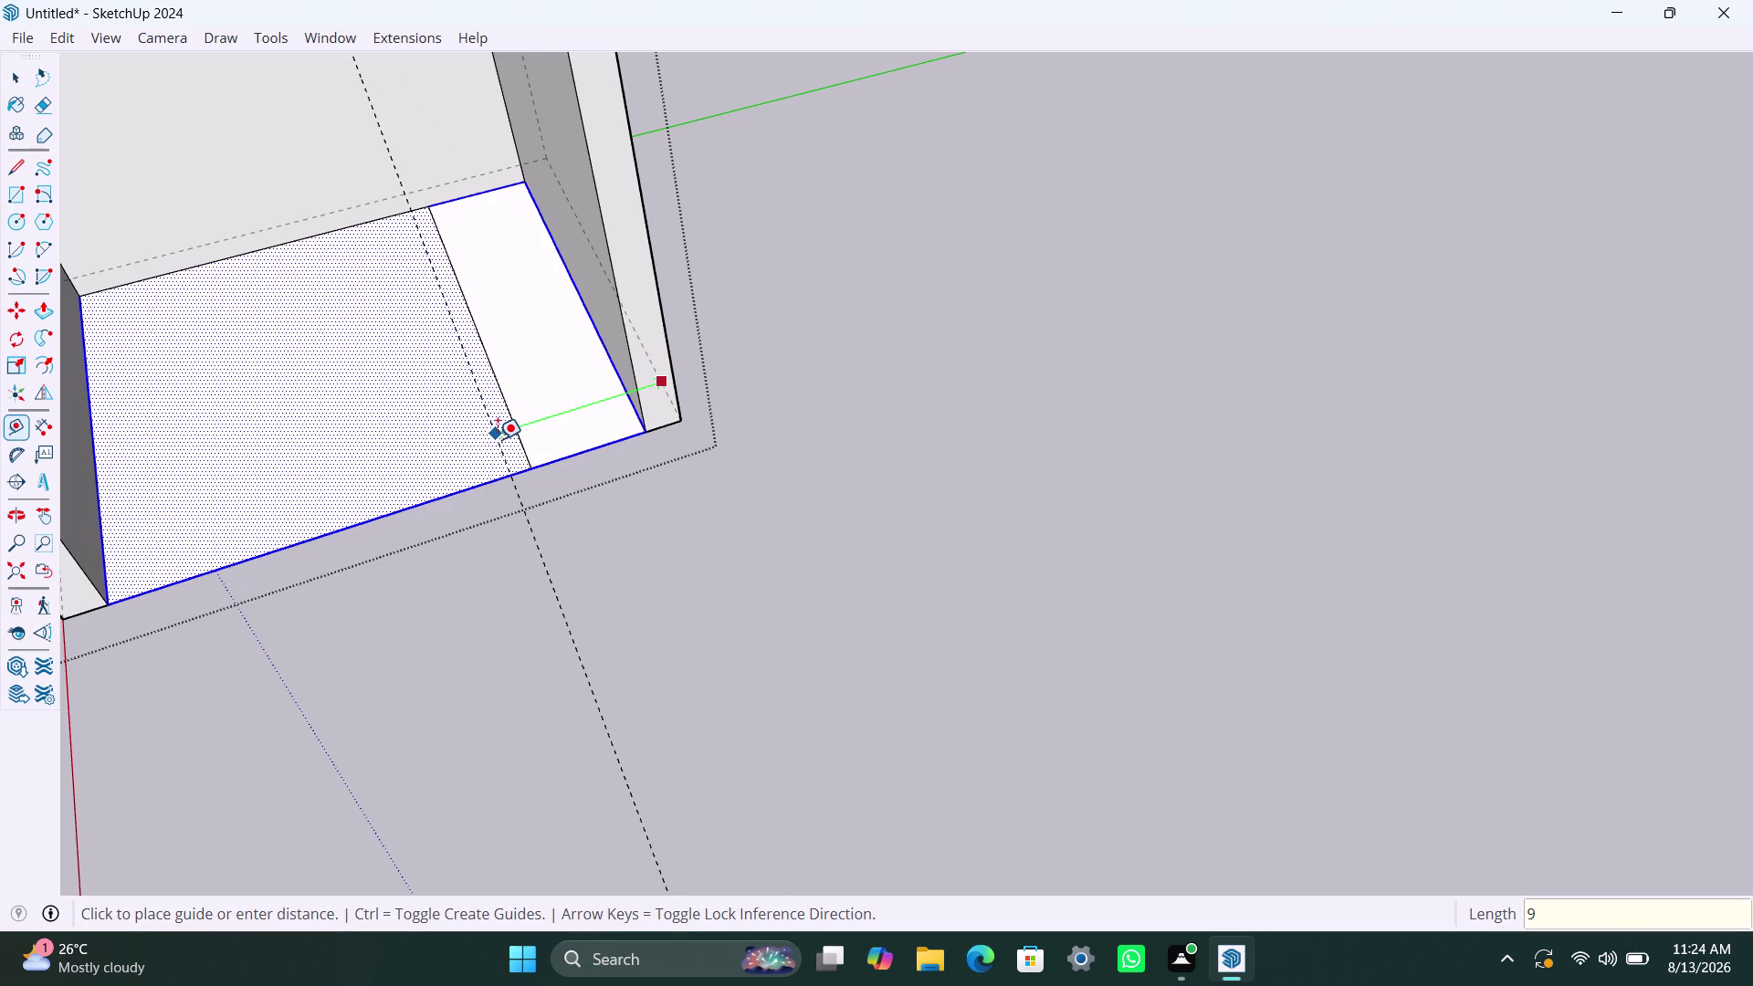
text(49mm)
key(Return)
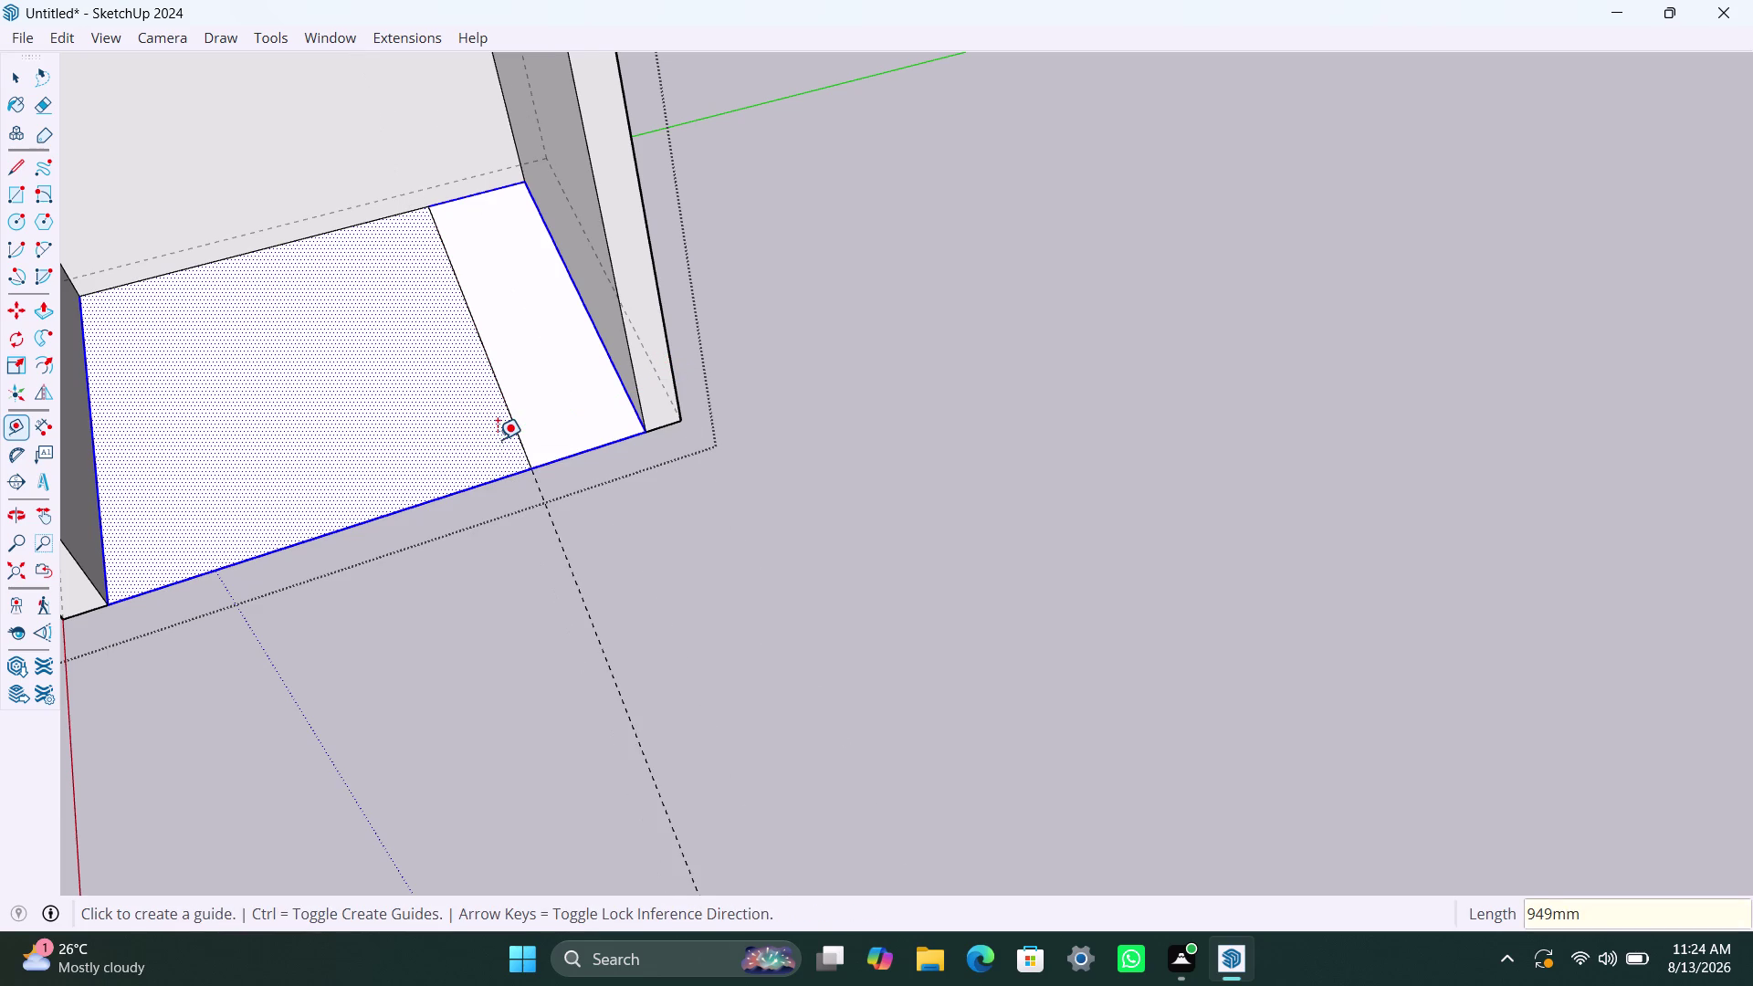
key(Escape)
key(Escape)
key(Escape)
click(699, 601)
key(space)
key(space)
key(space)
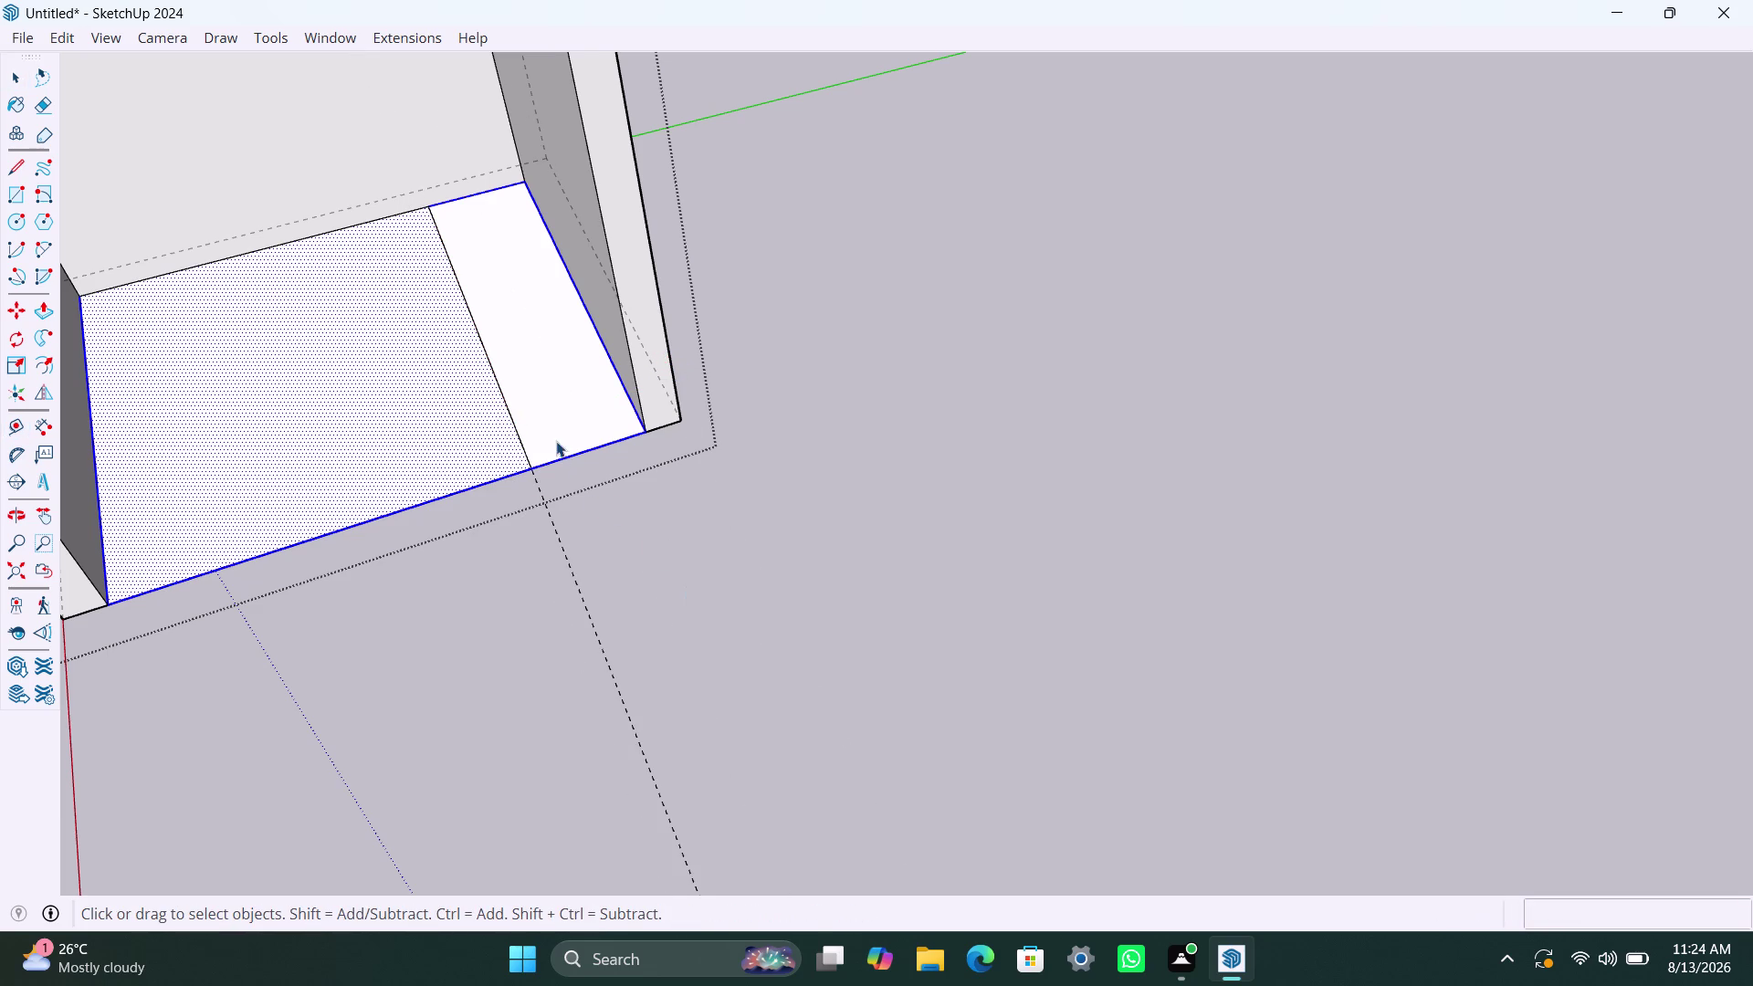
click(556, 441)
Push/Pull the narrow floor strip up 100mm into a step.
key(p)
click(563, 444)
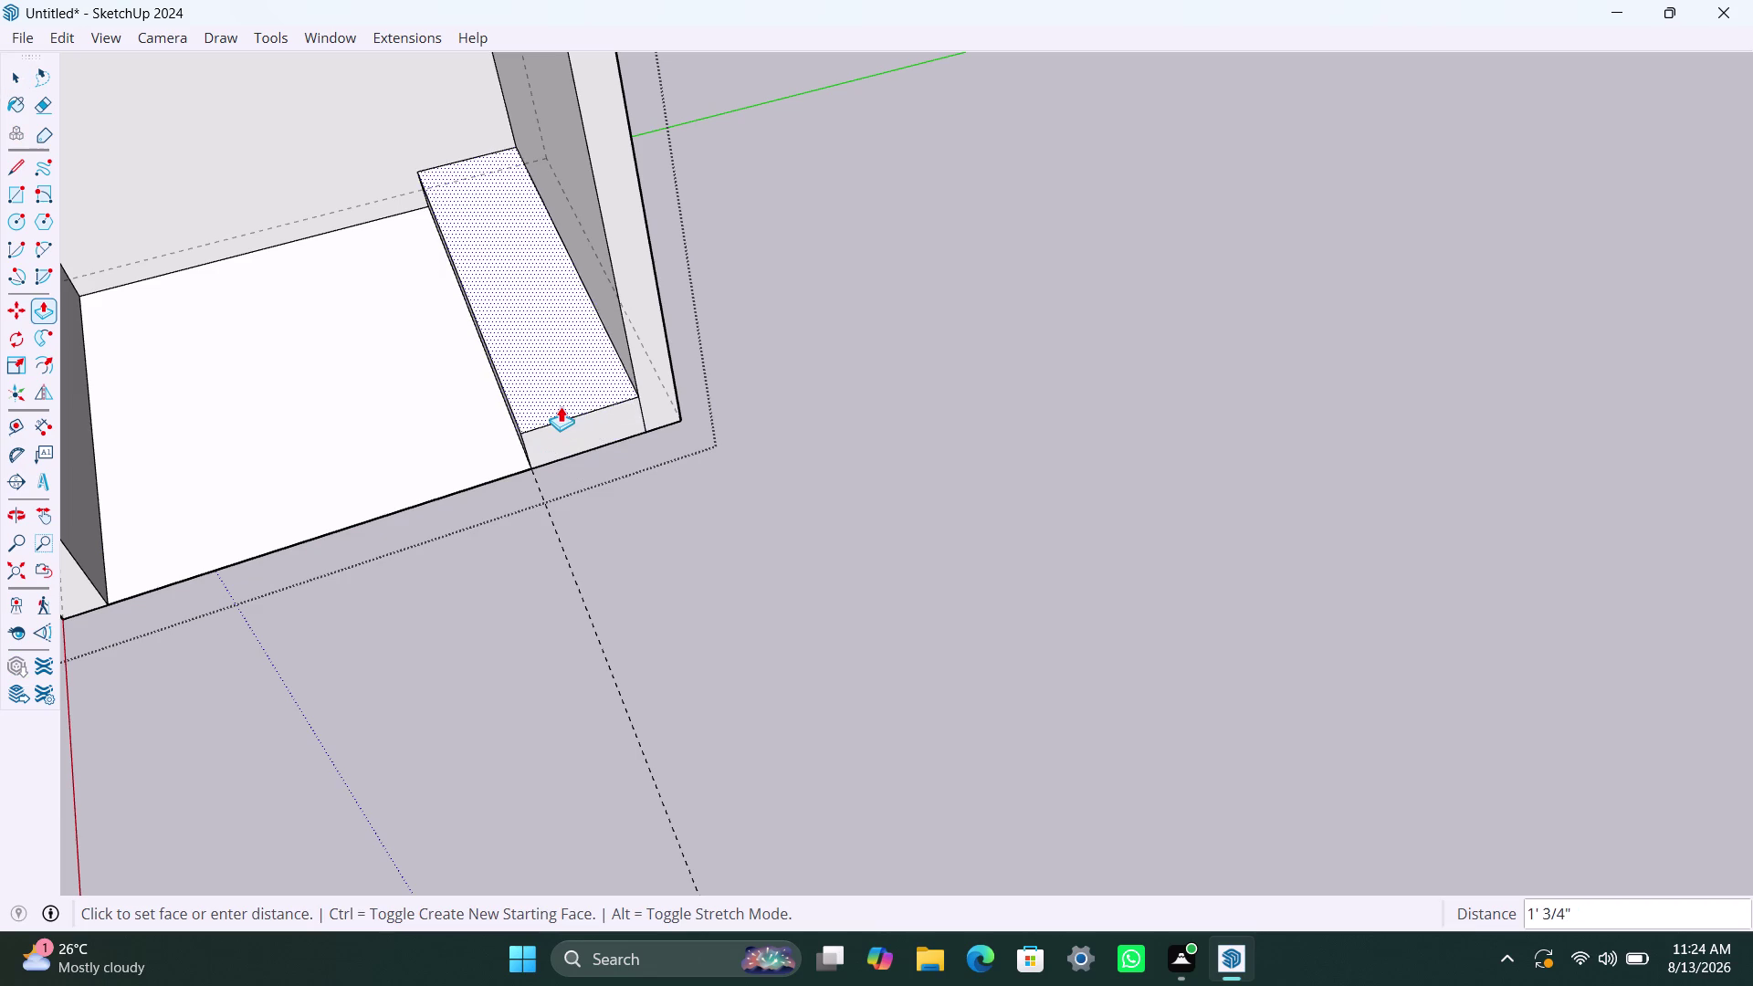
text(100mm)
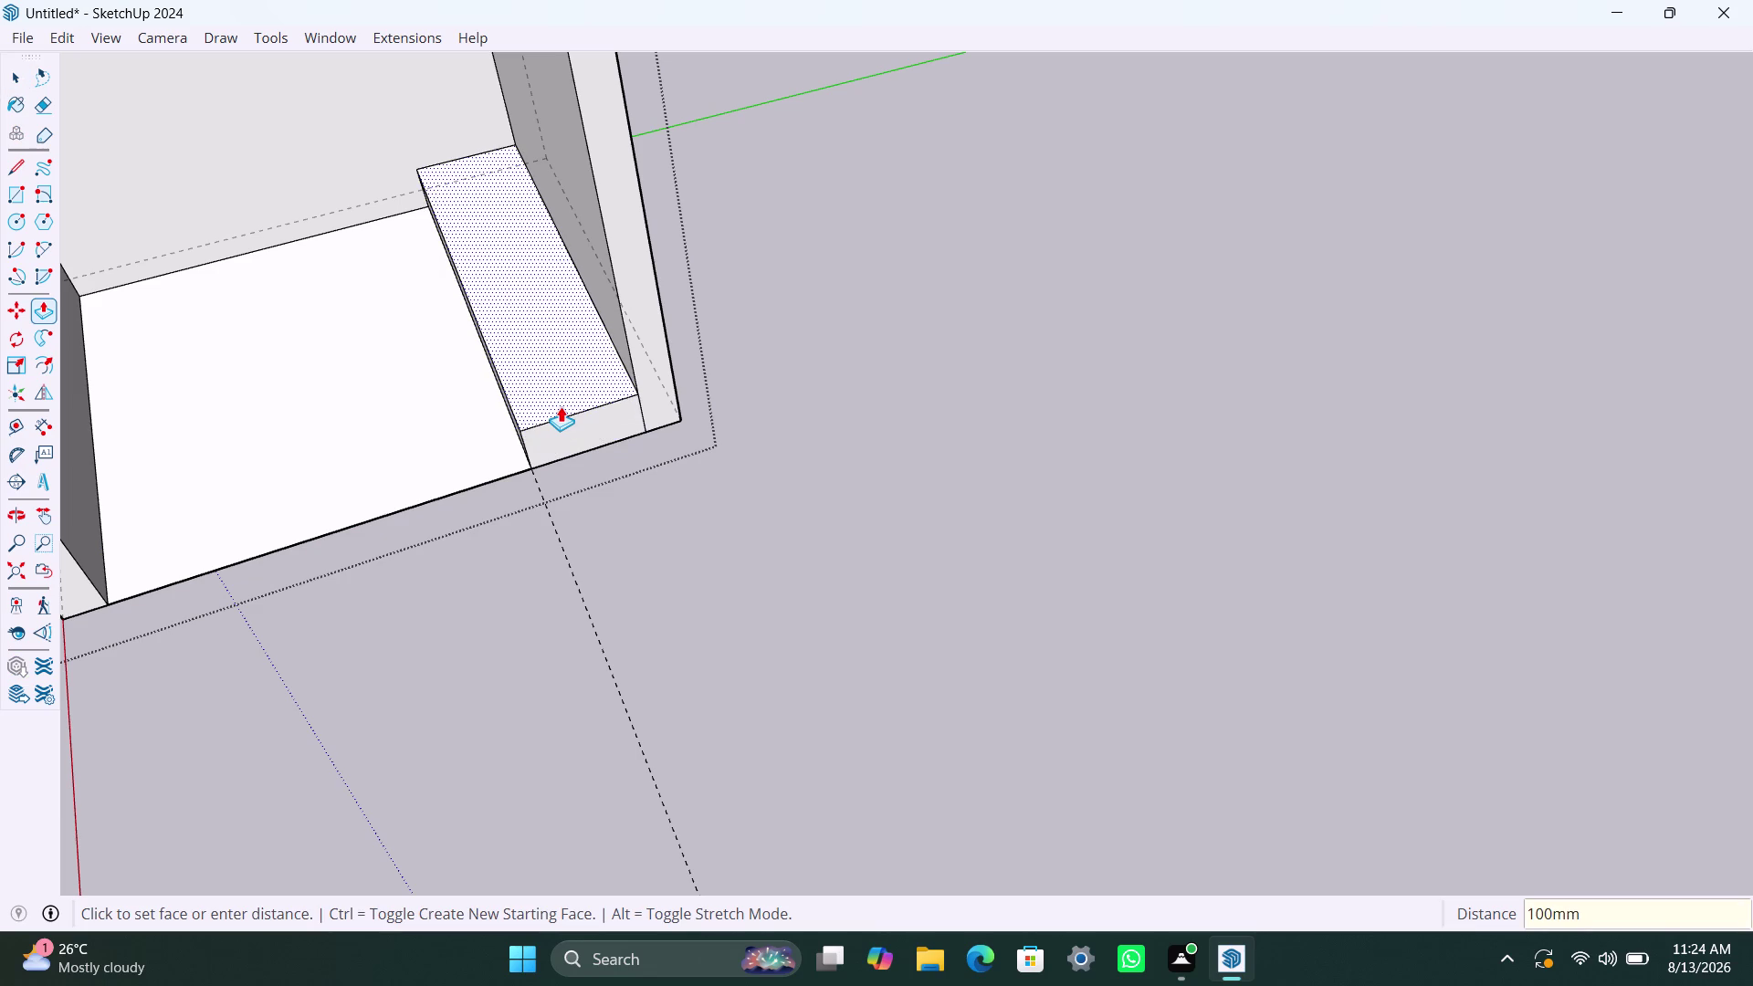
key(Return)
key(Escape)
key(space)
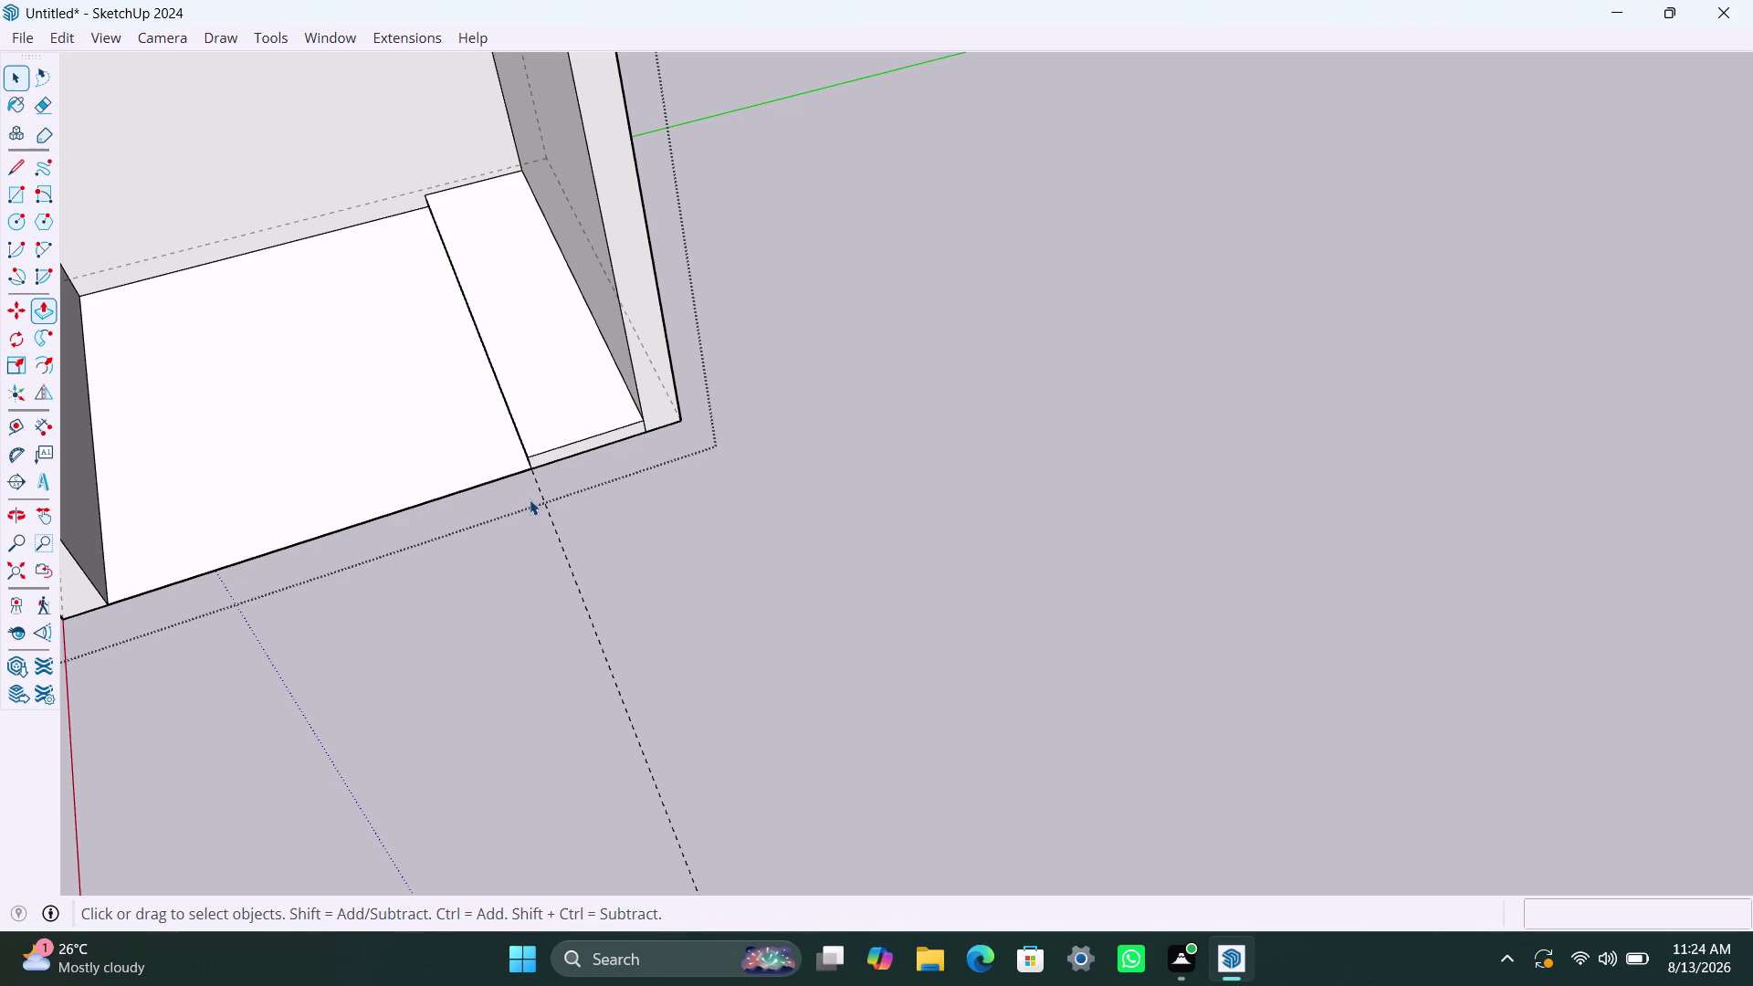
key(space)
key(space)
scroll(down, 3)
middle_drag(438, 612, 538, 631)
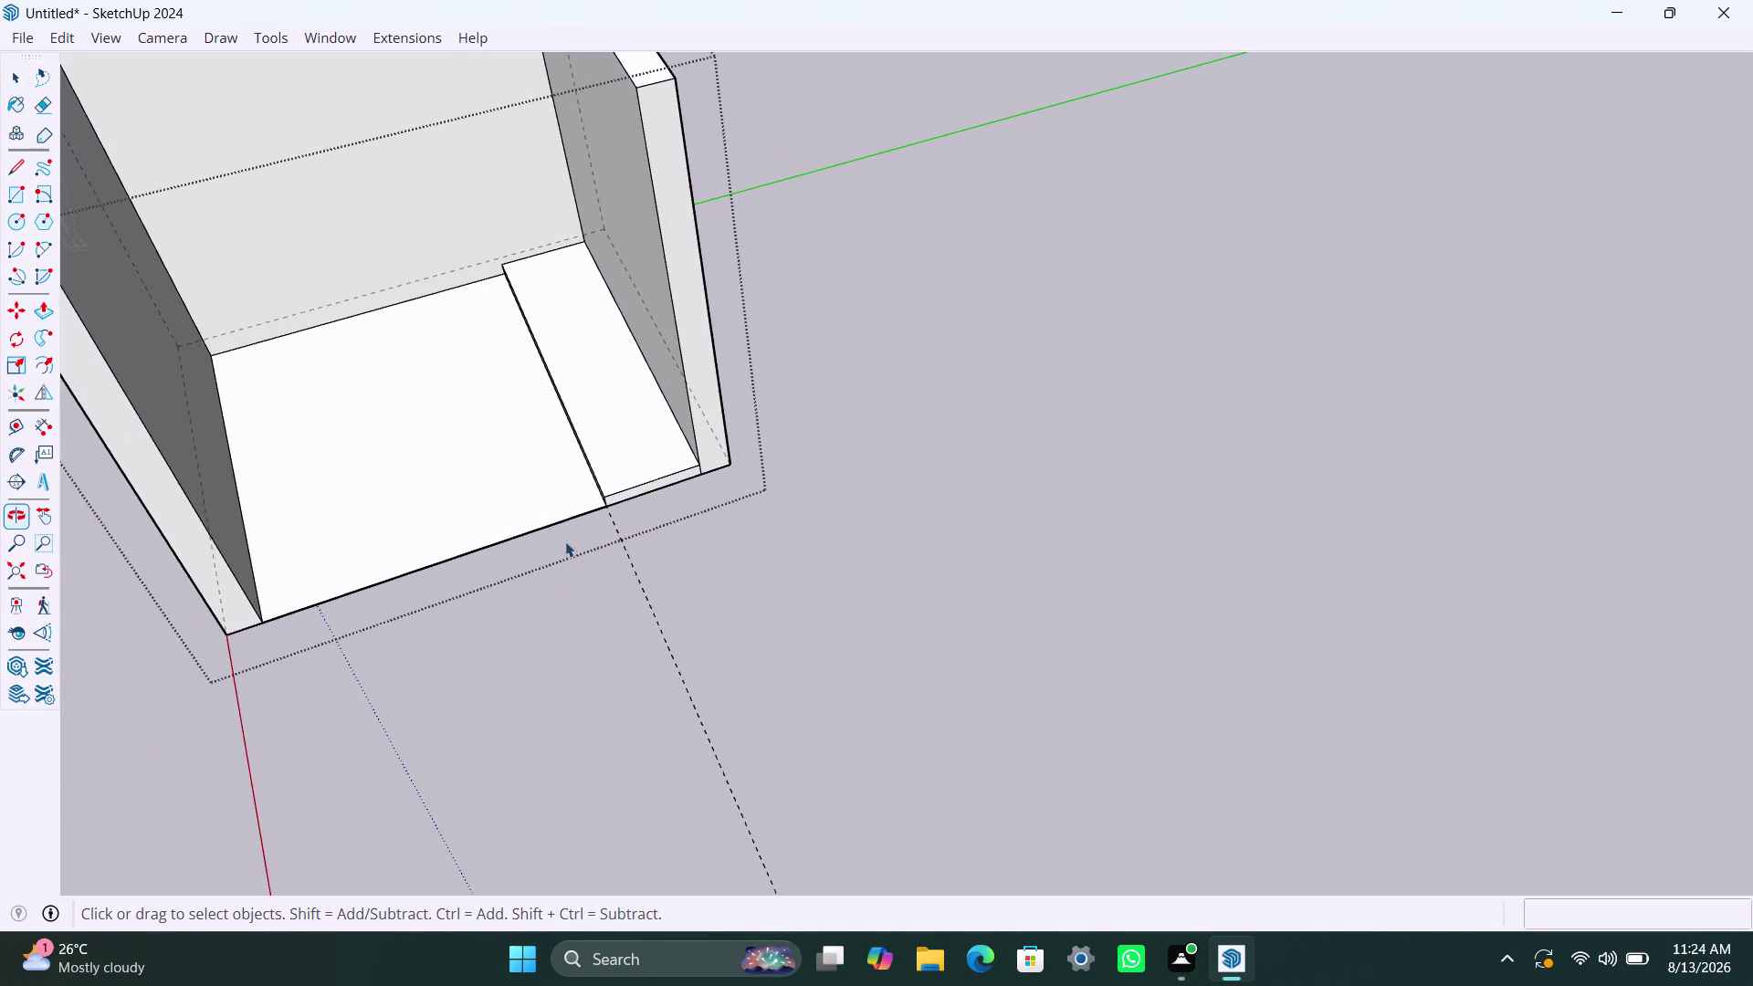
scroll(up, 3)
scroll(up, 3)
middle_drag(553, 543, 628, 555)
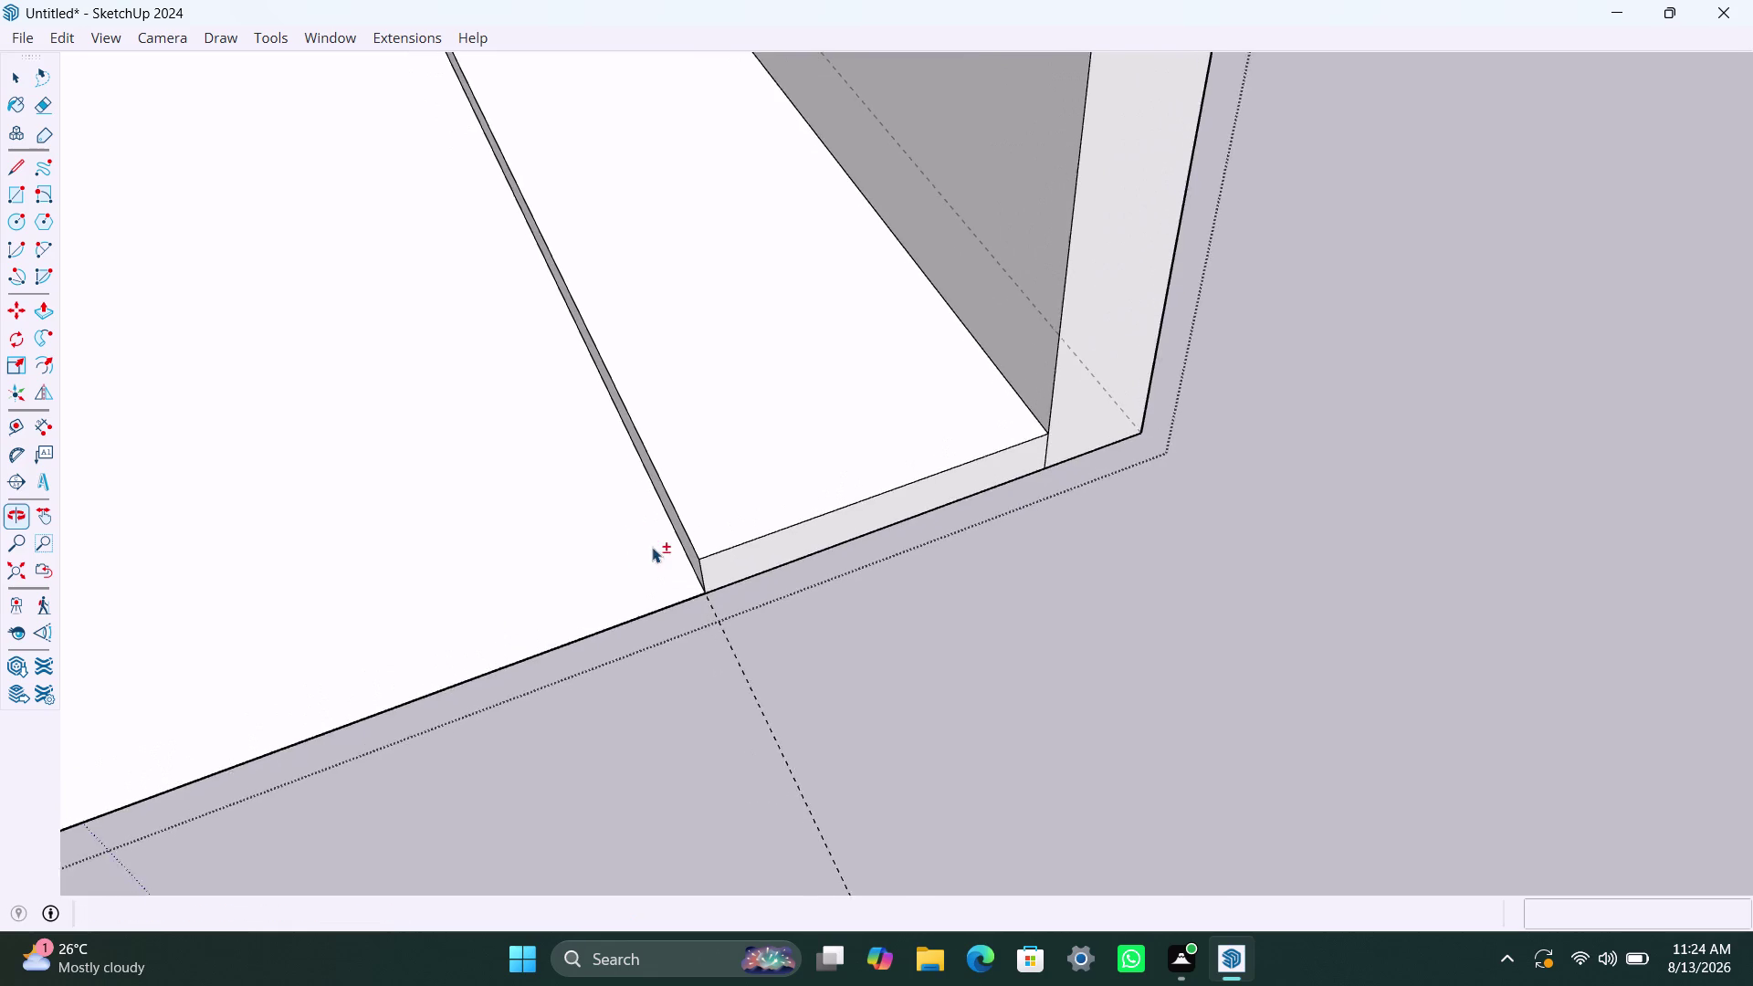
scroll(up, 3)
Push the step's thin side face out 2 inches.
click(710, 528)
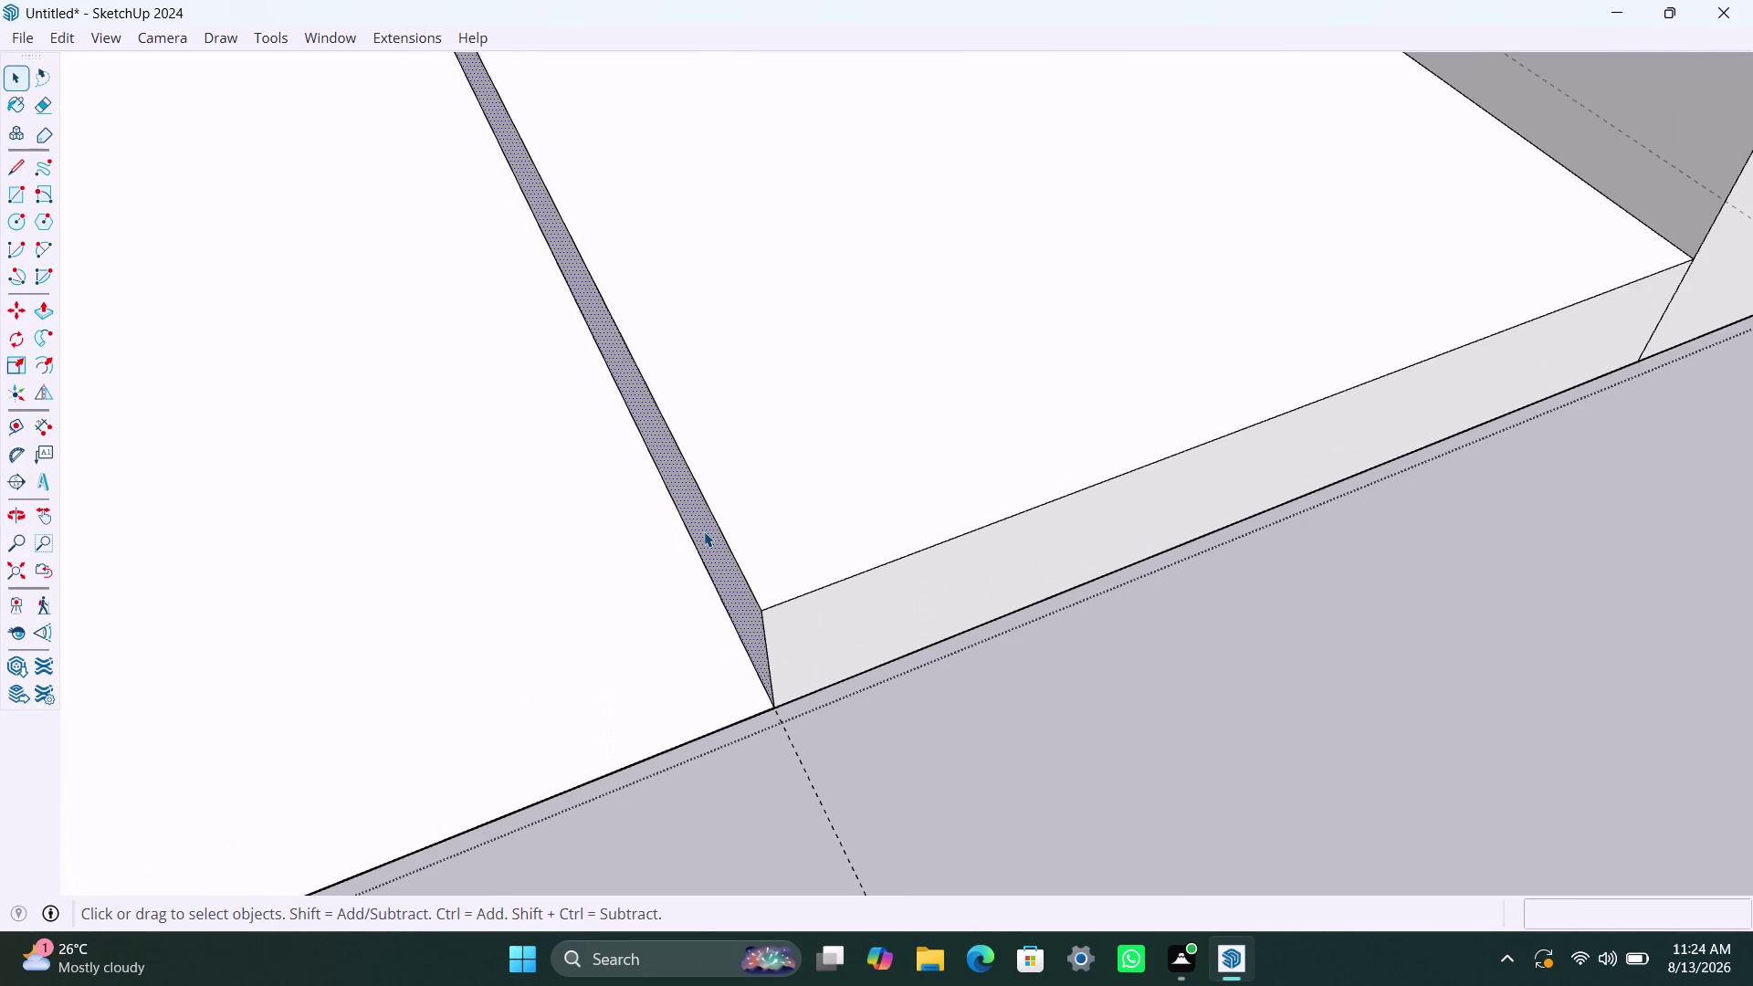
key(p)
click(705, 533)
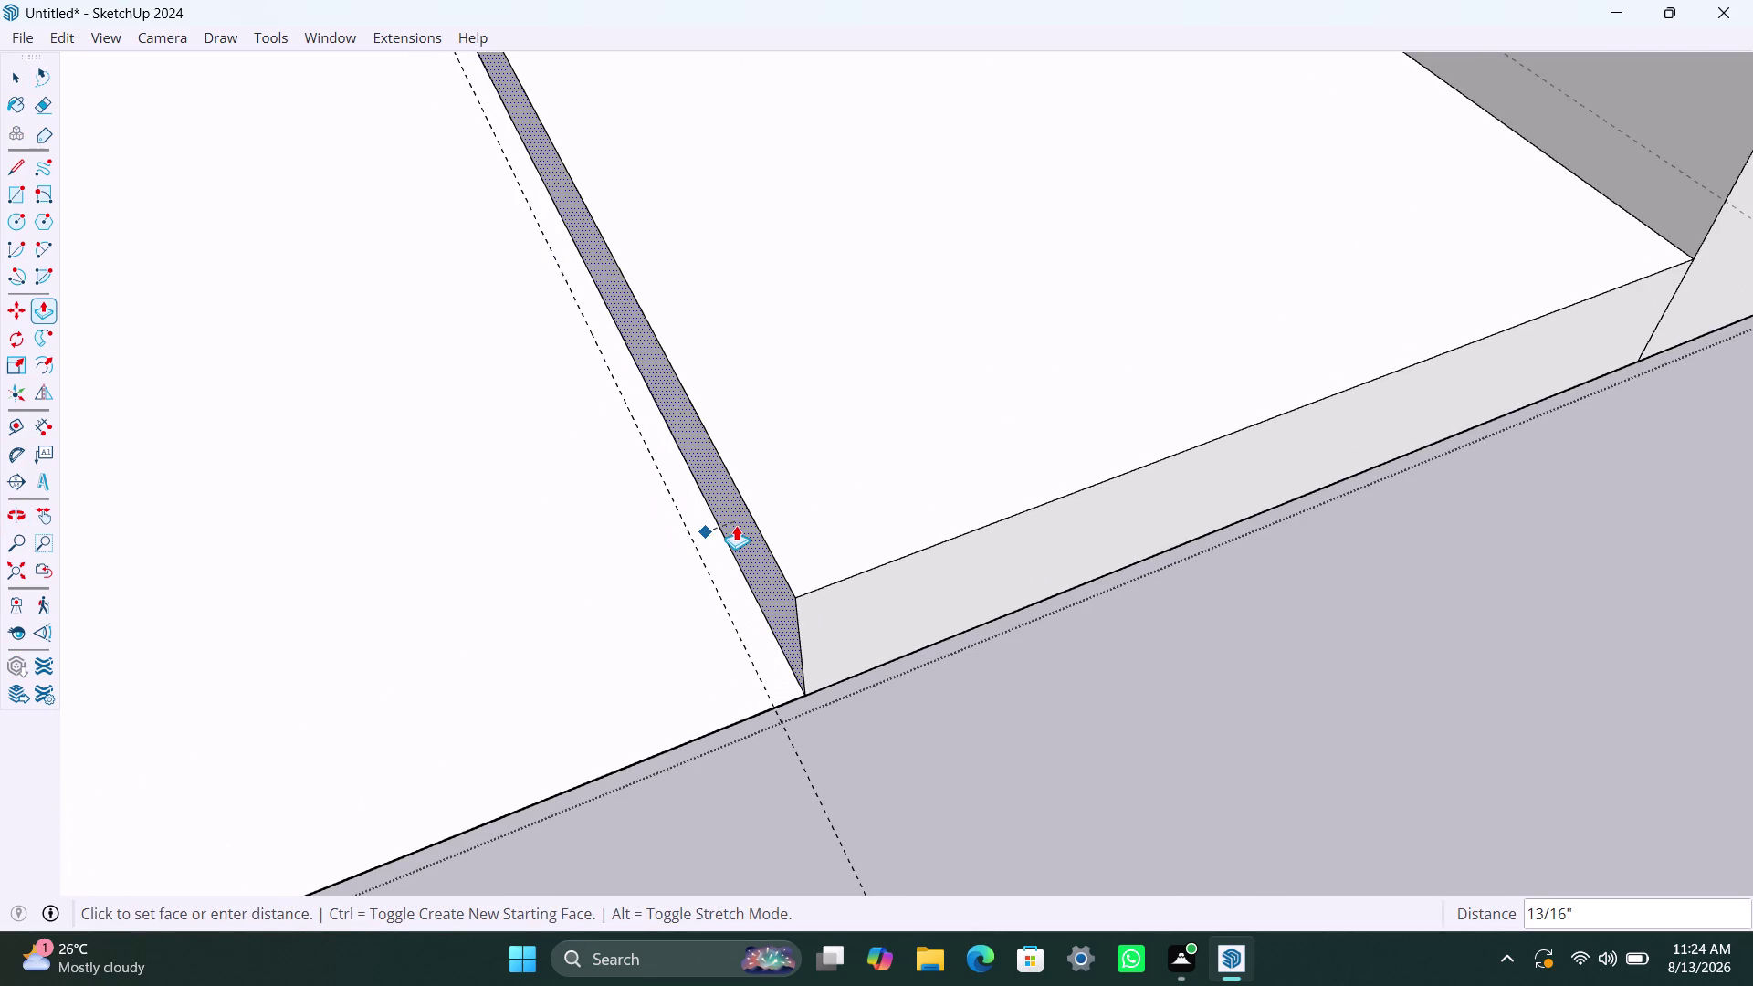
text(2")
key(Return)
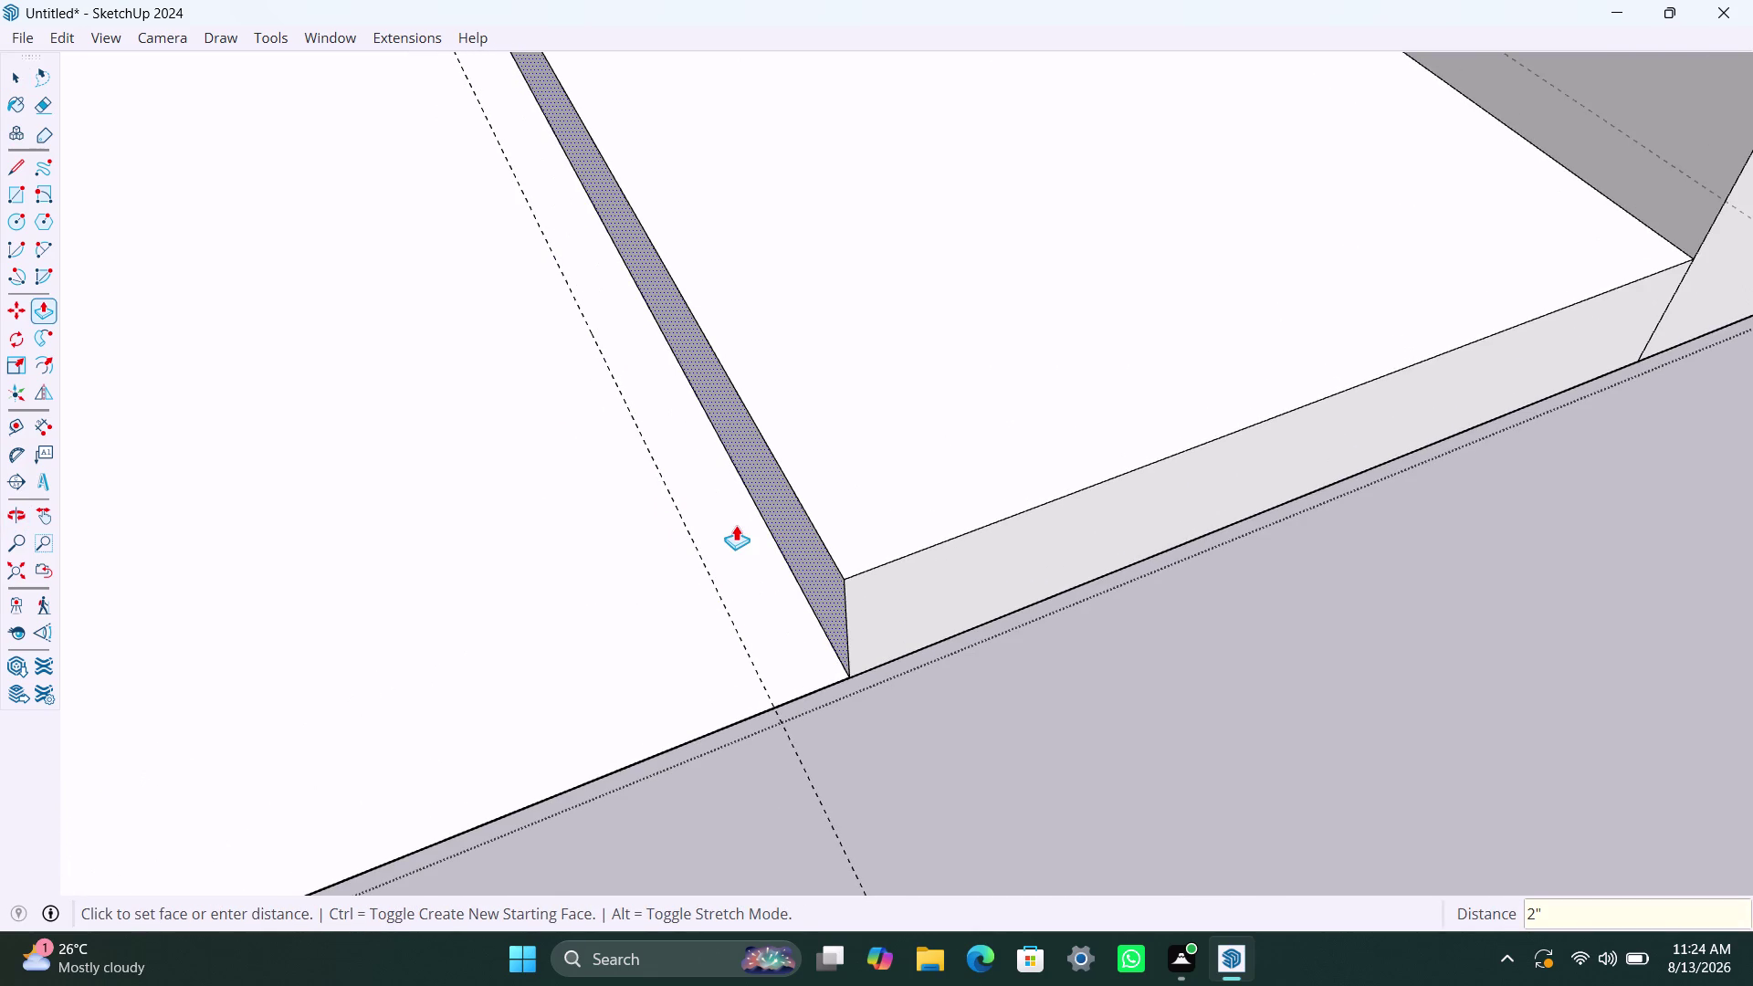
key(Escape)
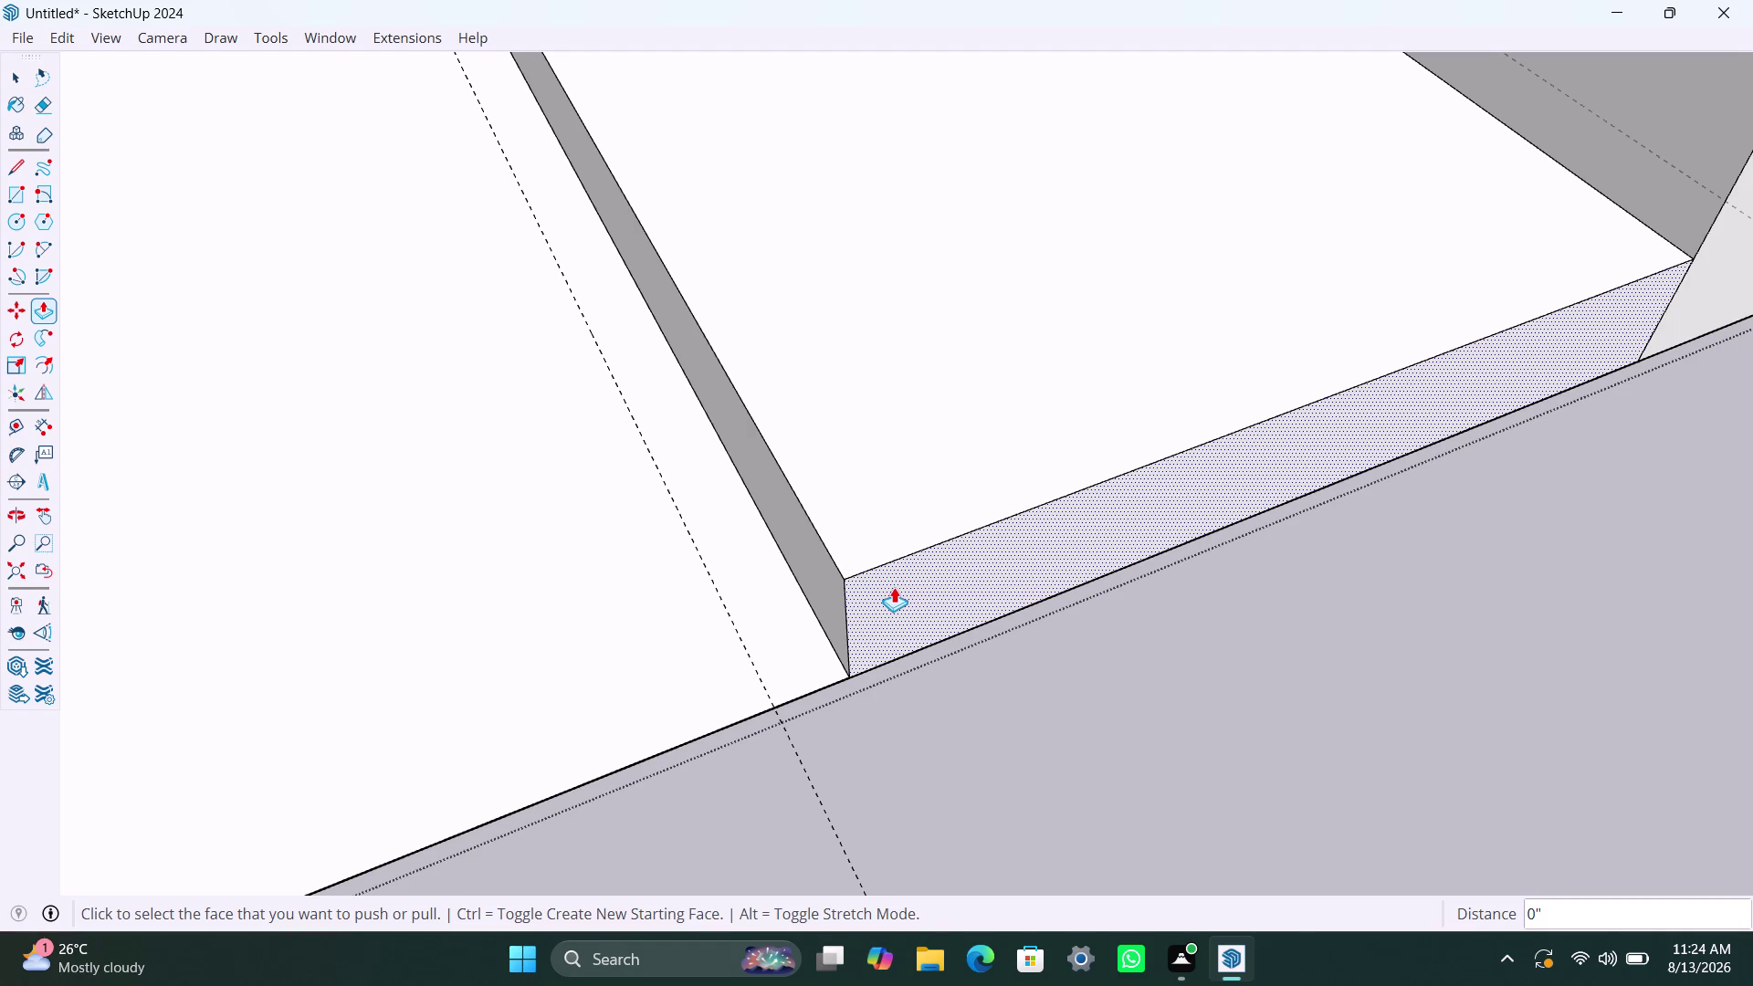
key(Escape)
key(space)
Orbit around the room to inspect the widened step along the far wall.
scroll(down, 3)
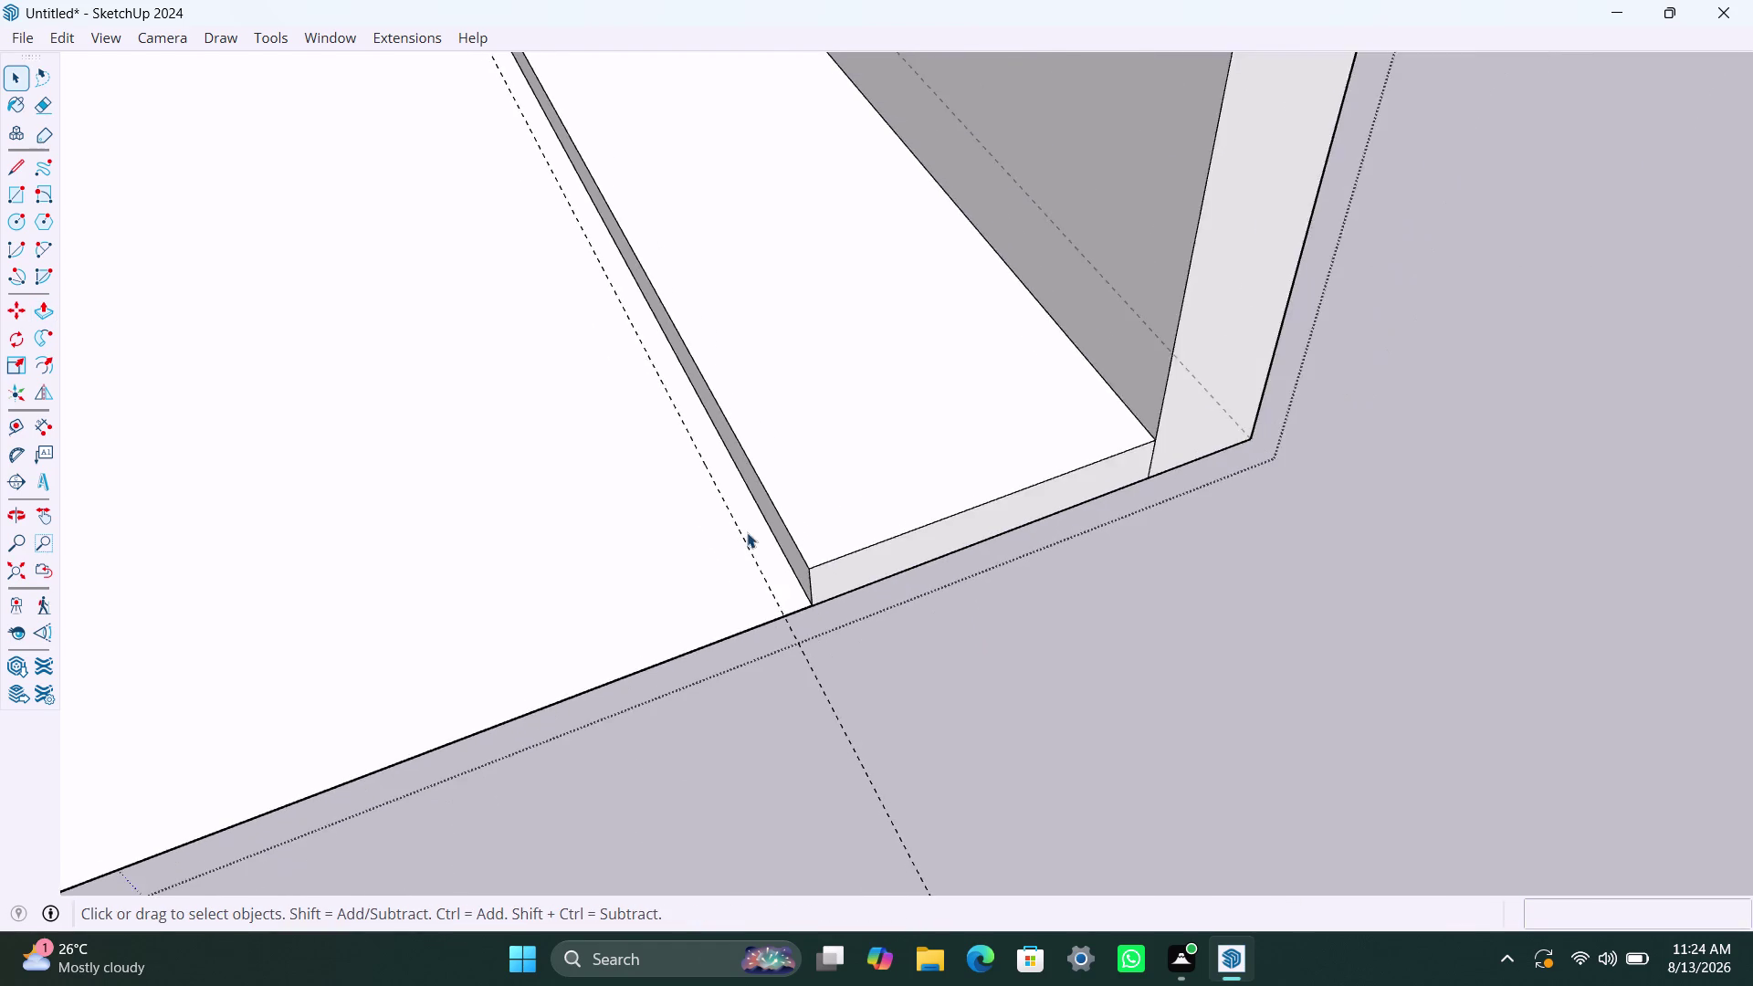
scroll(down, 3)
scroll(down, 3)
middle_drag(576, 668, 714, 756)
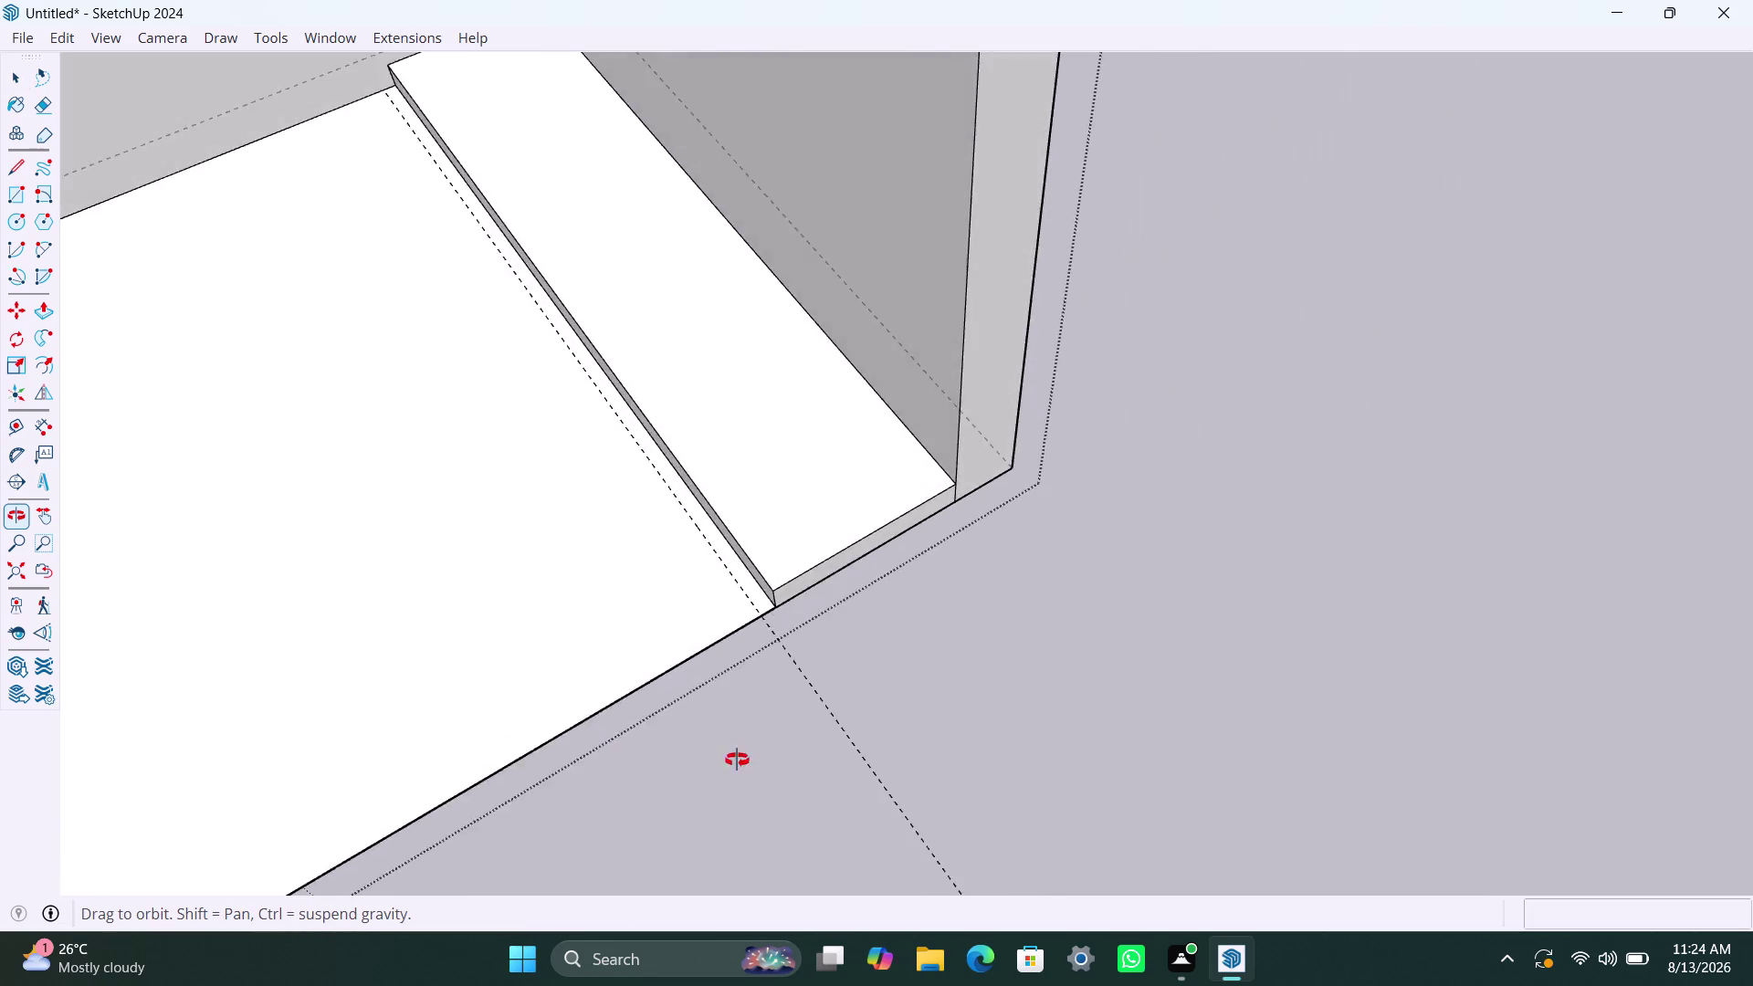
middle_drag(714, 756, 1008, 694)
scroll(up, 3)
middle_drag(607, 678, 788, 710)
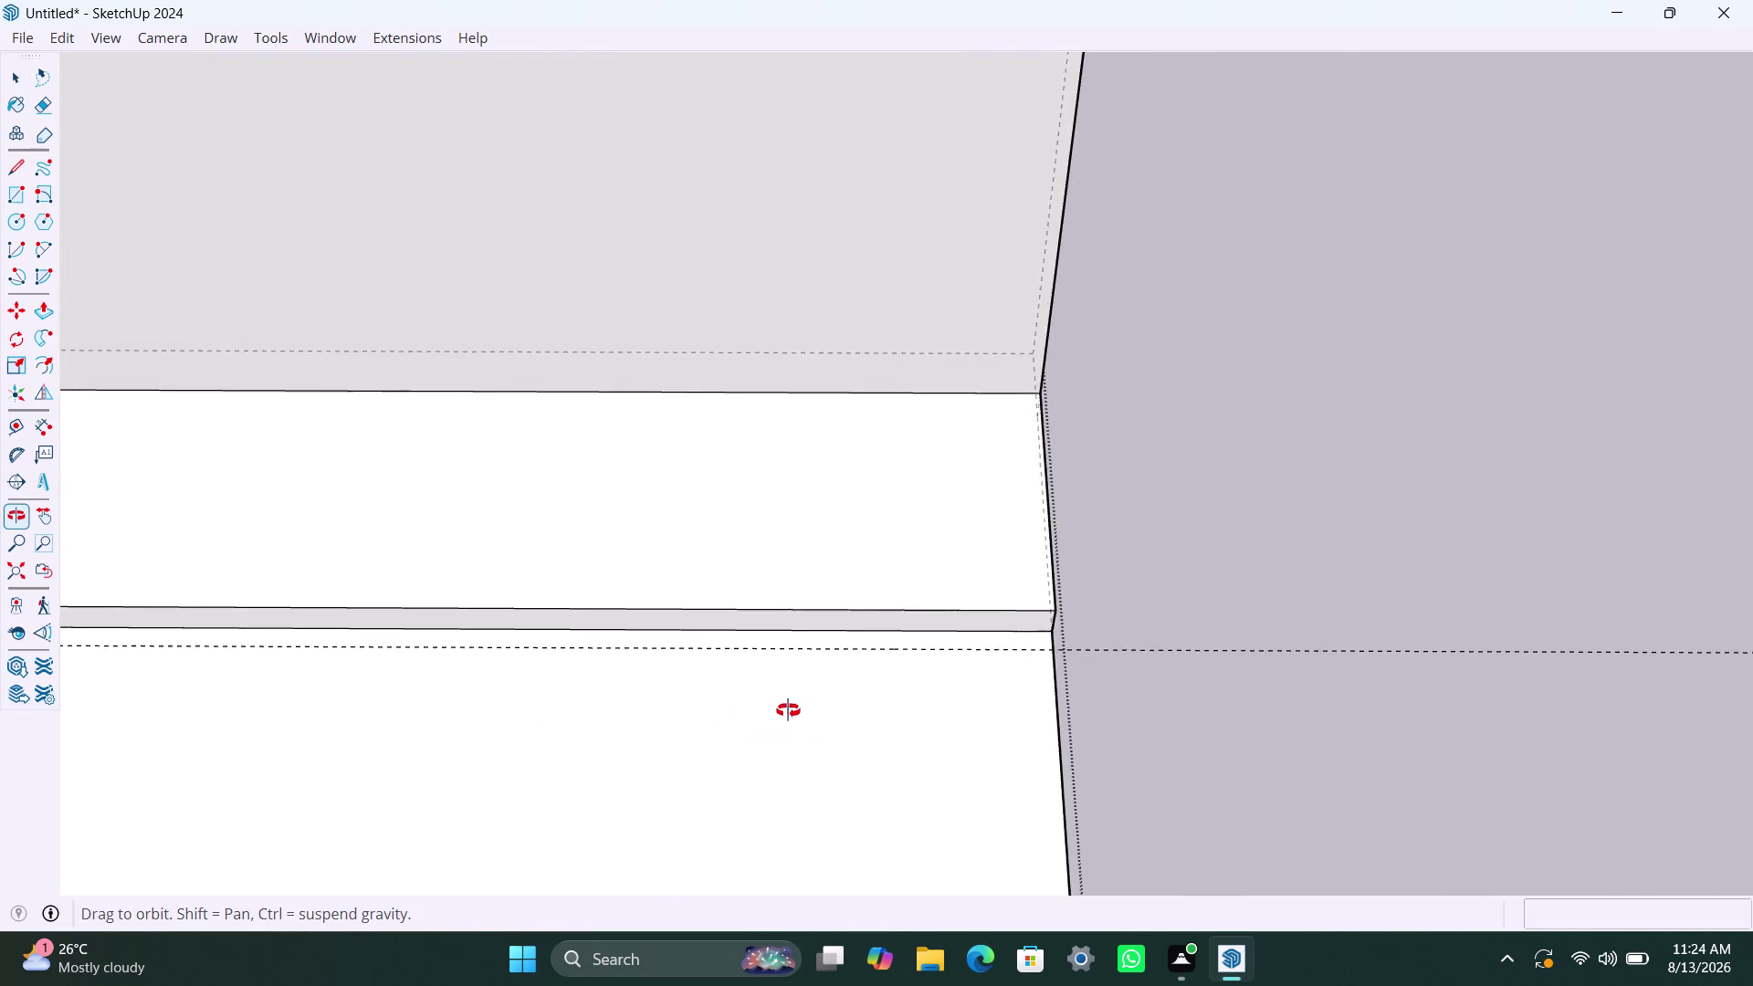
middle_drag(788, 710, 796, 709)
scroll(down, 3)
middle_drag(724, 718, 688, 742)
scroll(down, 3)
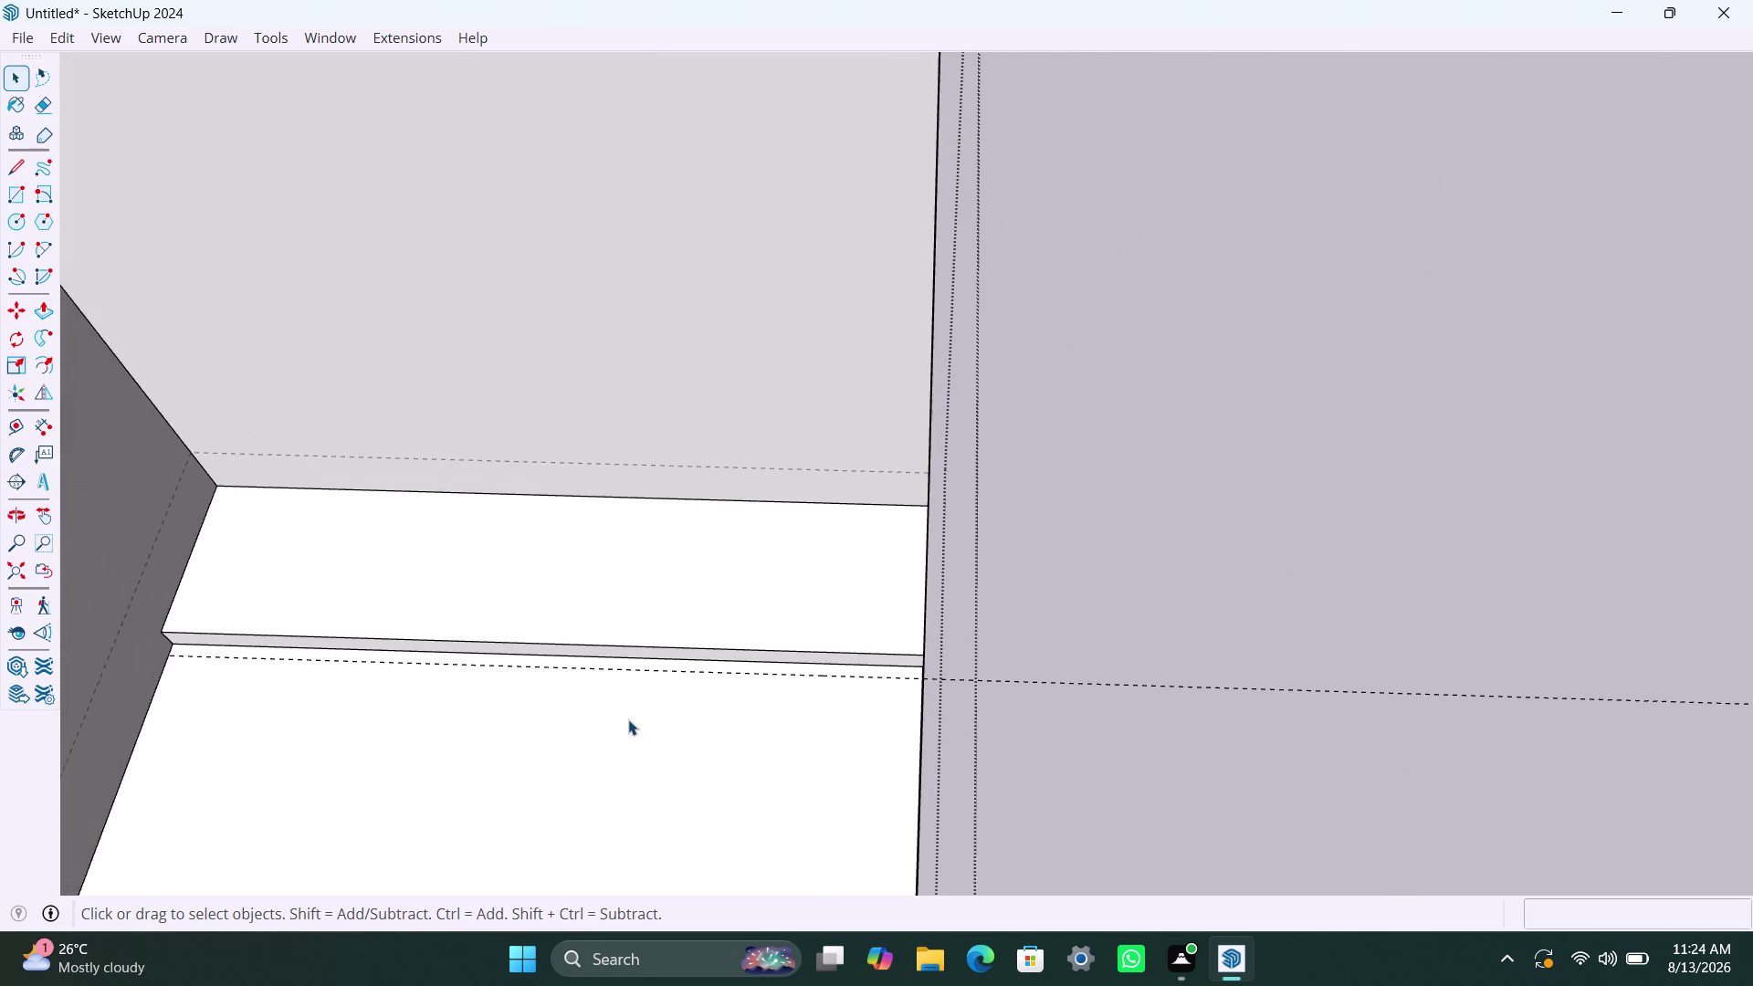
scroll(down, 3)
middle_drag(638, 755, 635, 768)
scroll(down, 3)
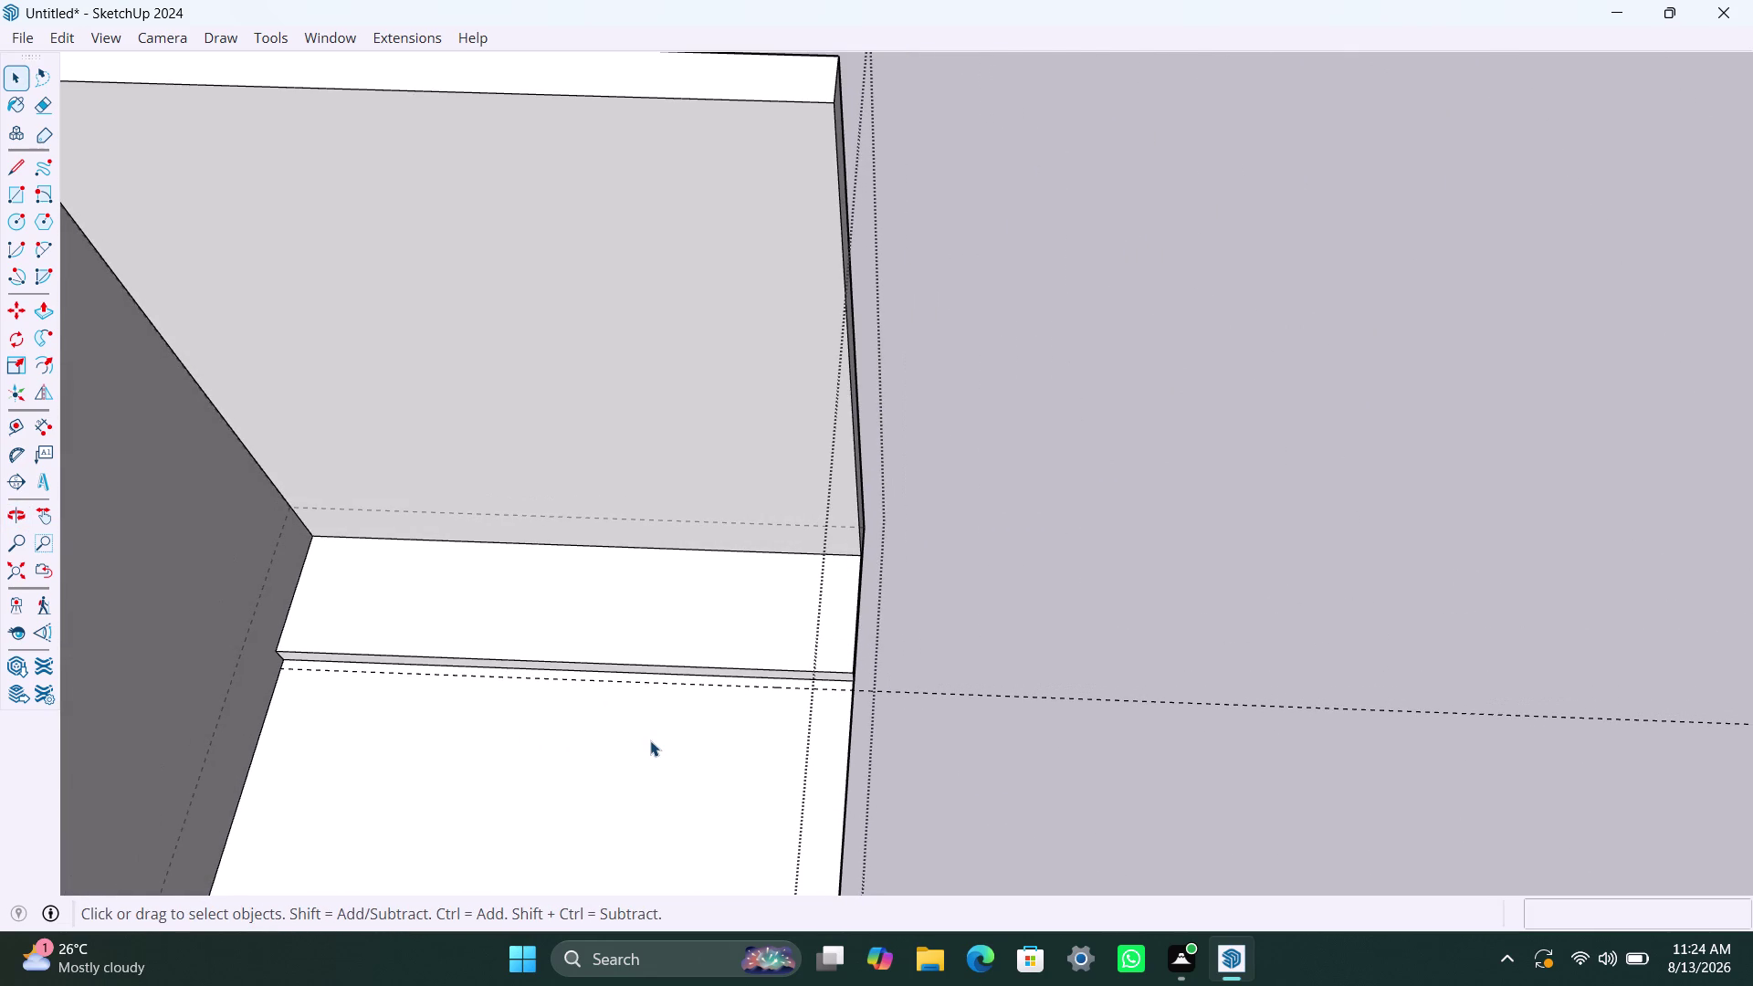